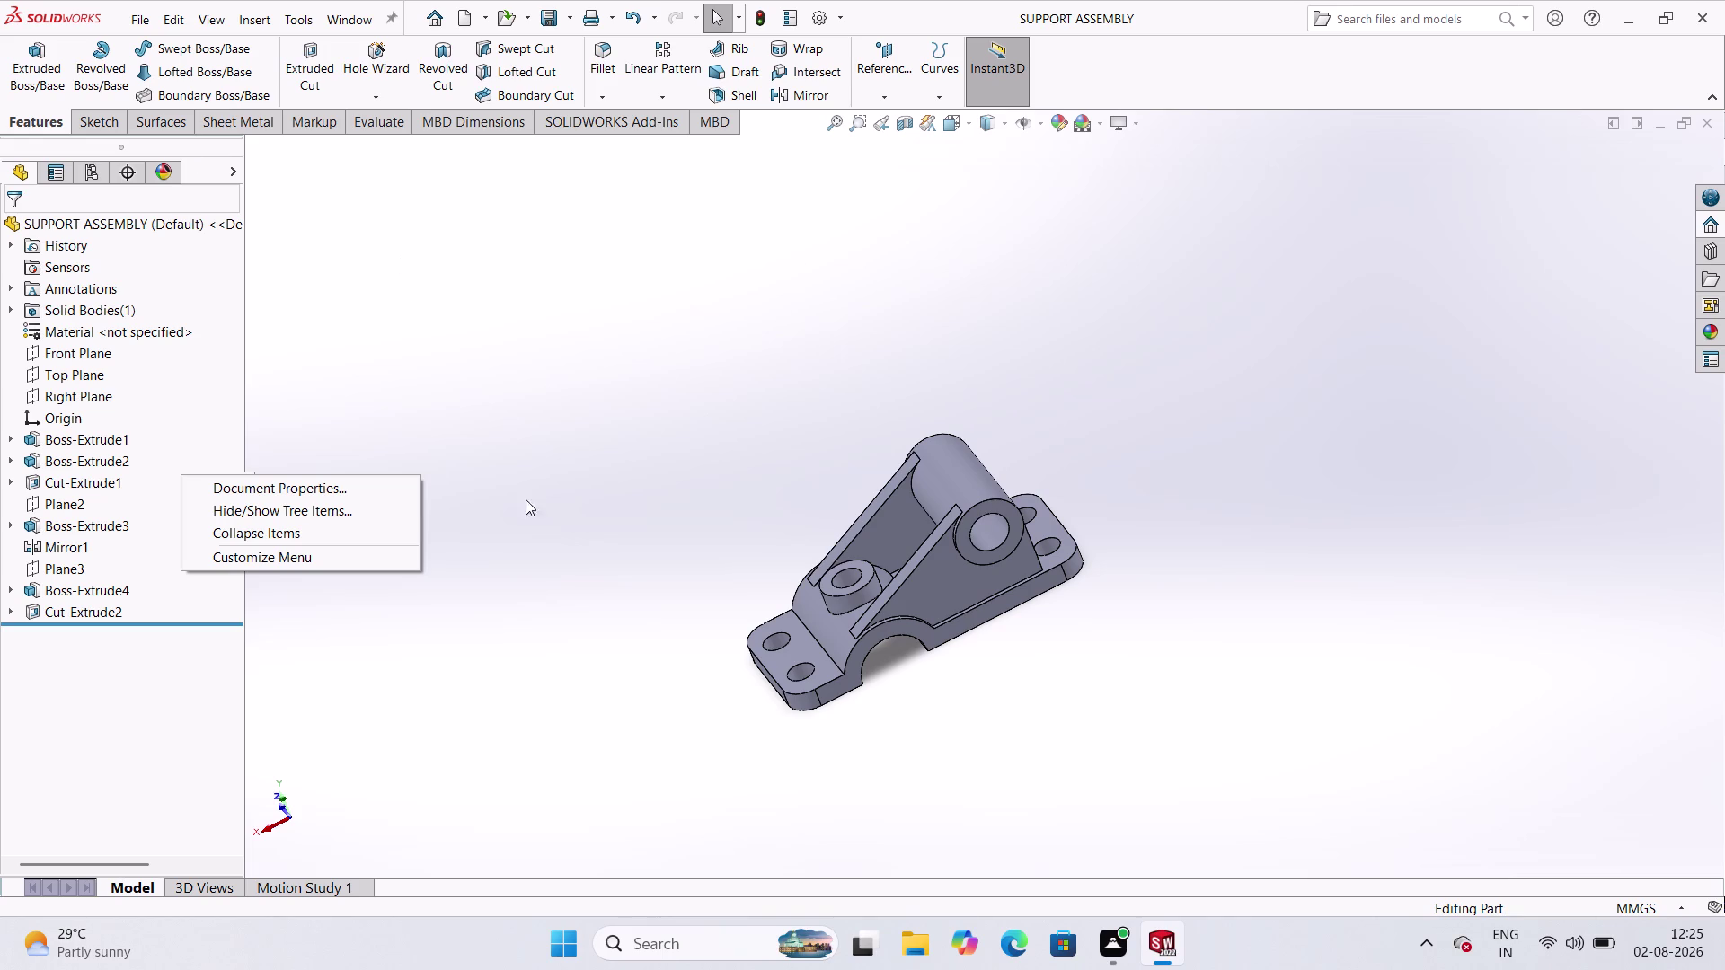
Rotate and zoom the support bracket part to inspect it from several angles.
click(511, 413)
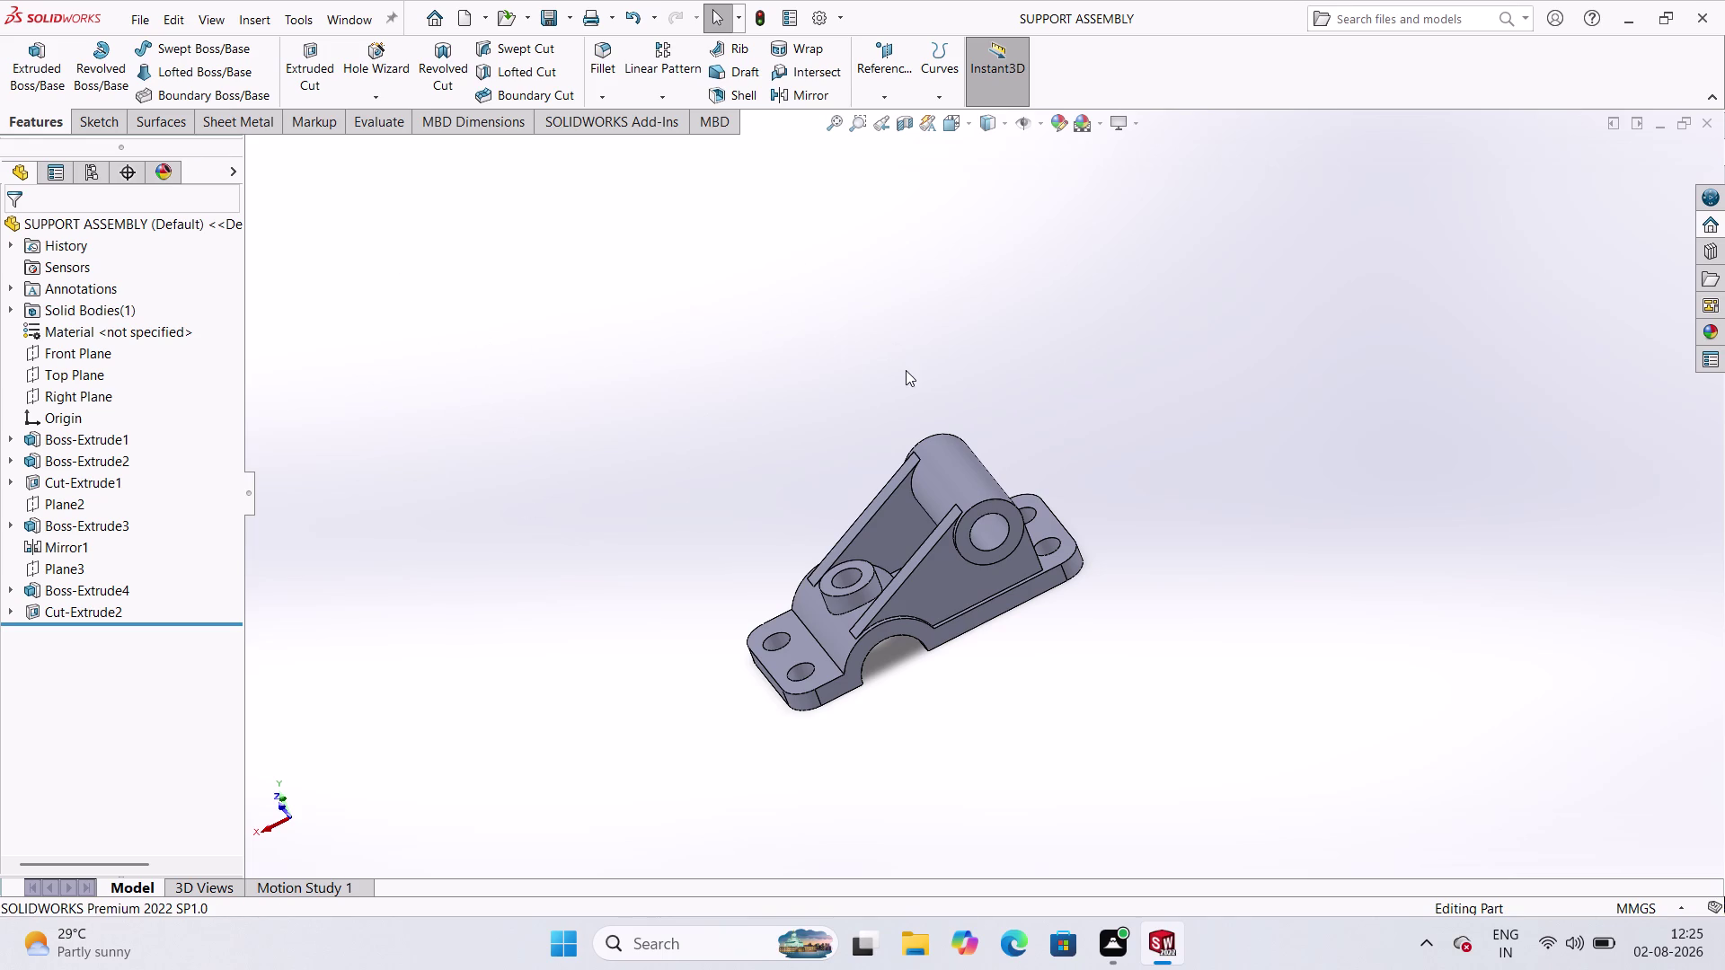
click(702, 301)
scroll(down, 3)
scroll(up, 3)
scroll(down, 3)
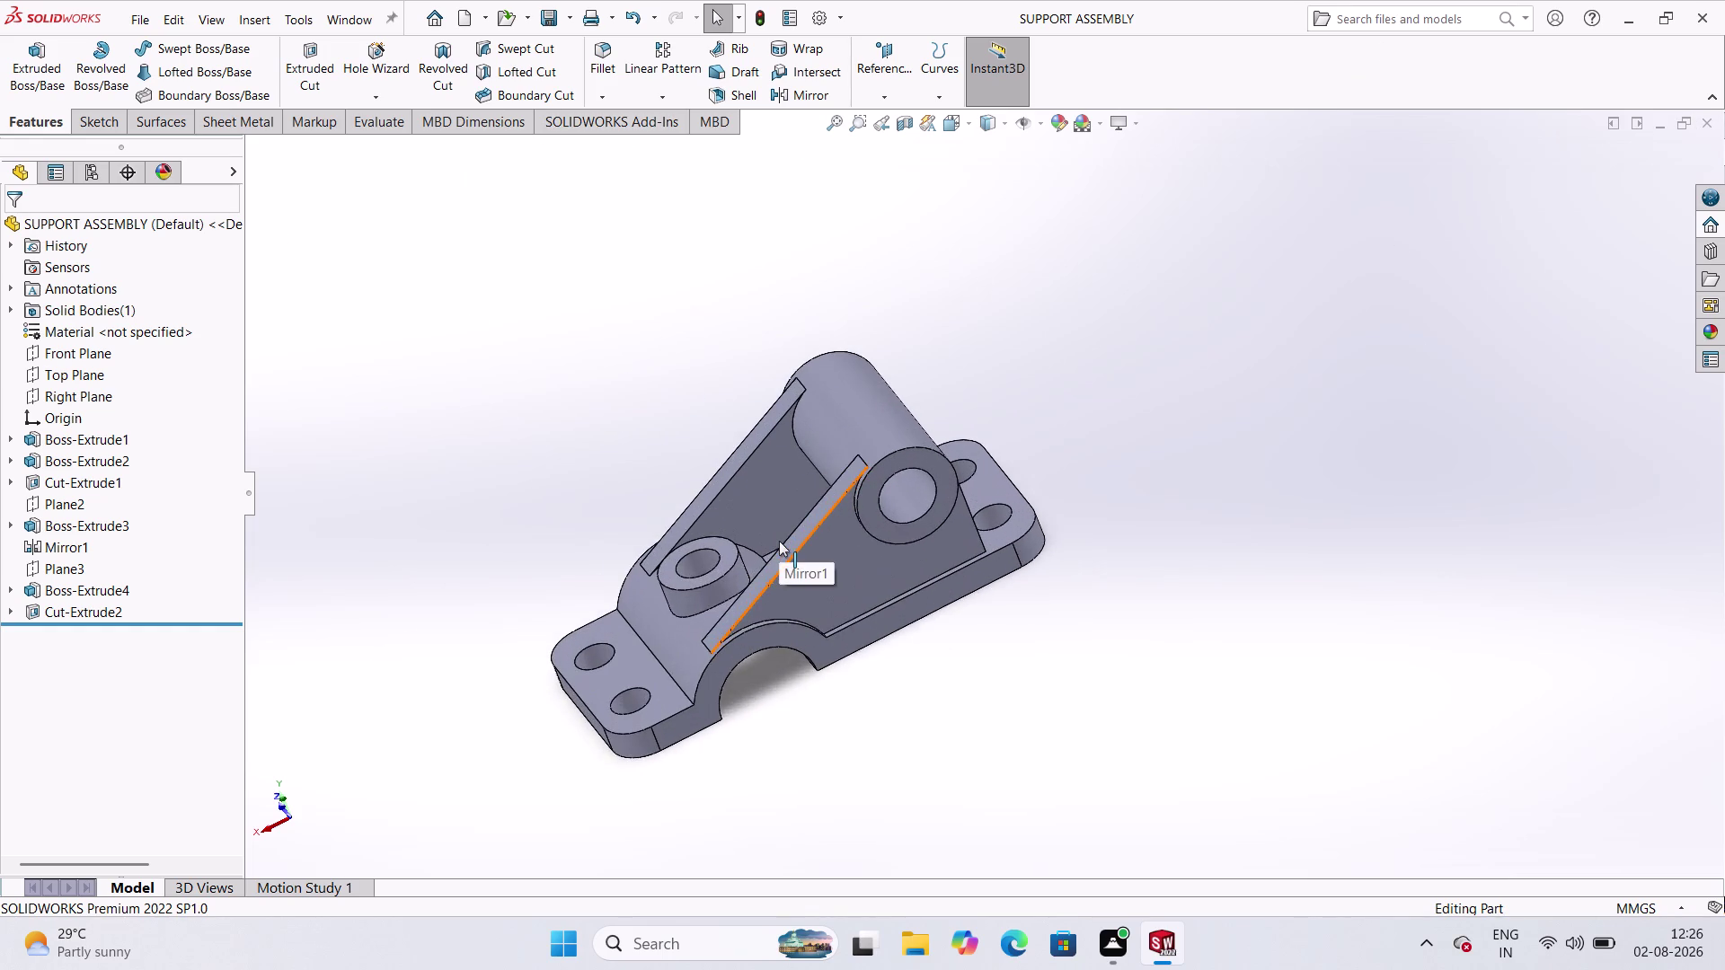
scroll(down, 3)
scroll(up, 3)
scroll(down, 3)
scroll(down, 3)
scroll(up, 3)
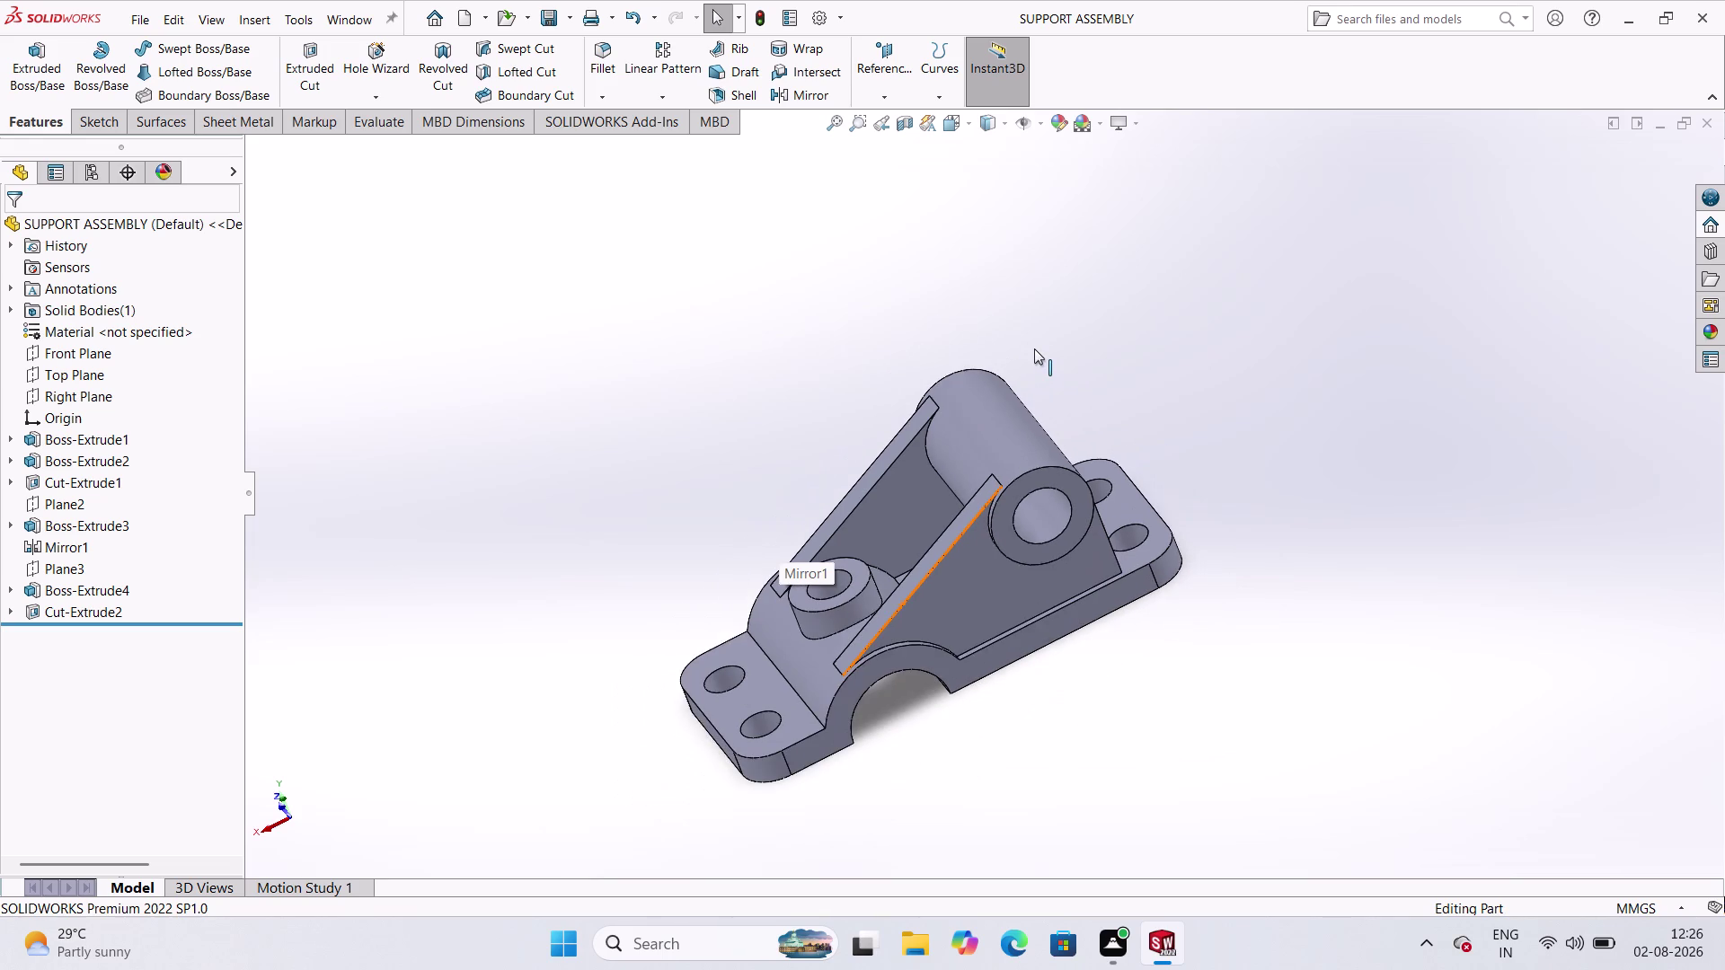
scroll(down, 3)
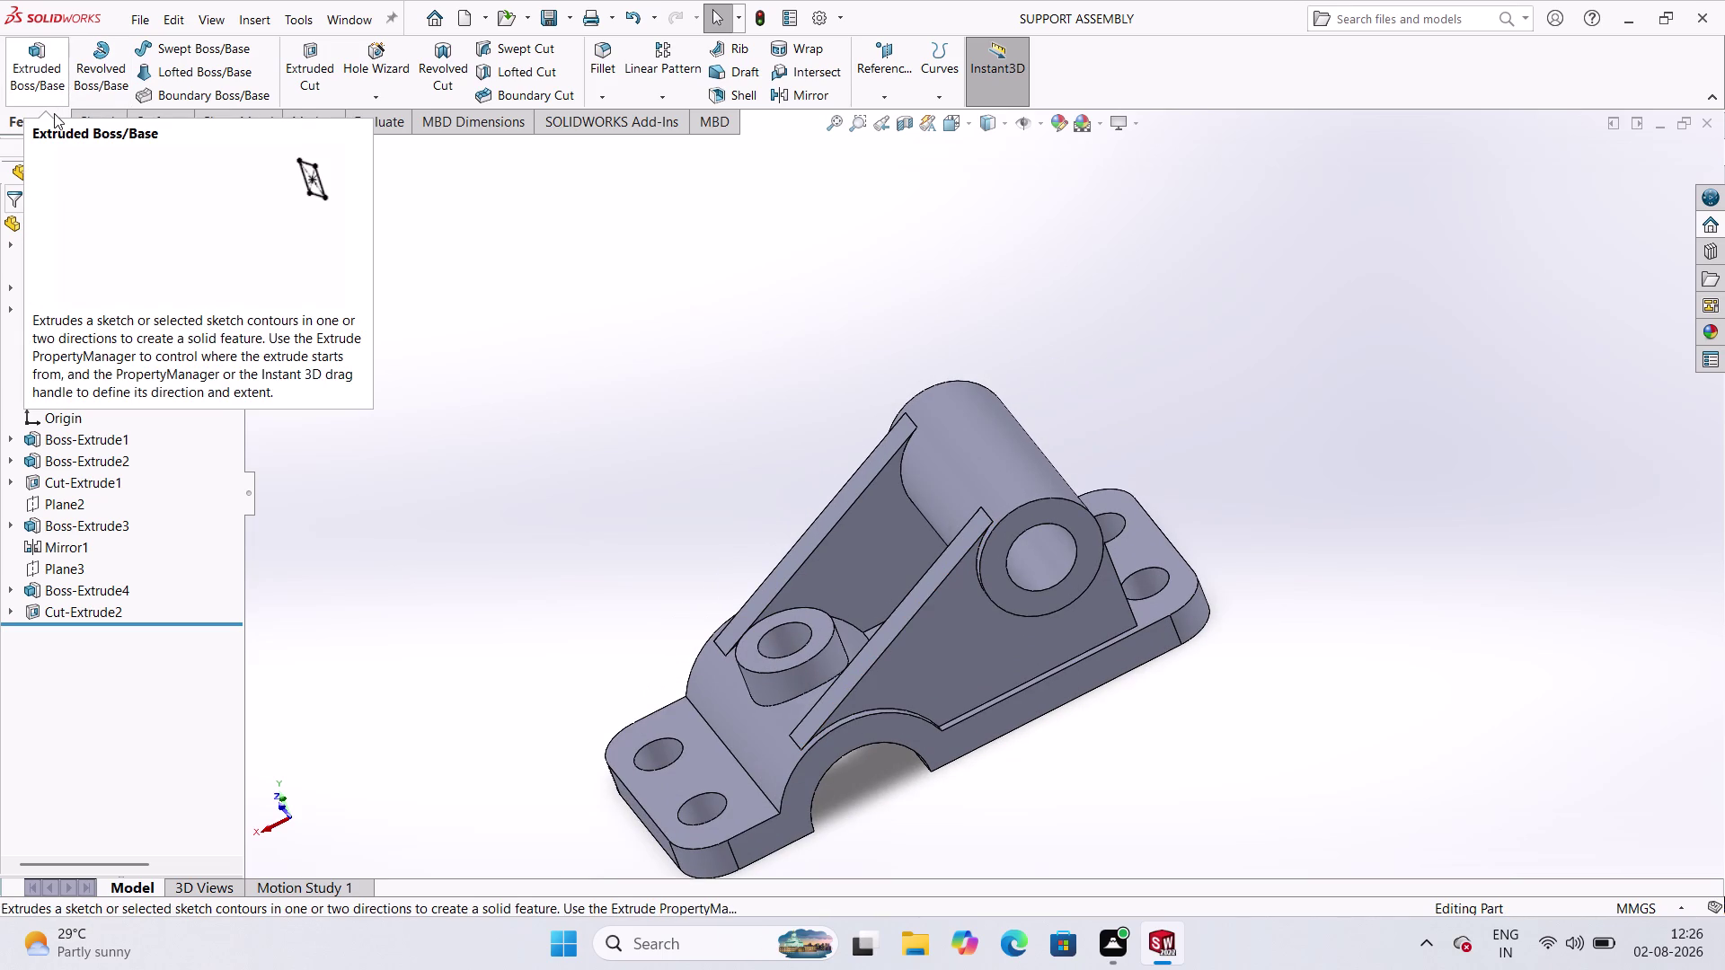
Try Revolved Boss/Base, cancel it, and bring up the File menu.
click(91, 106)
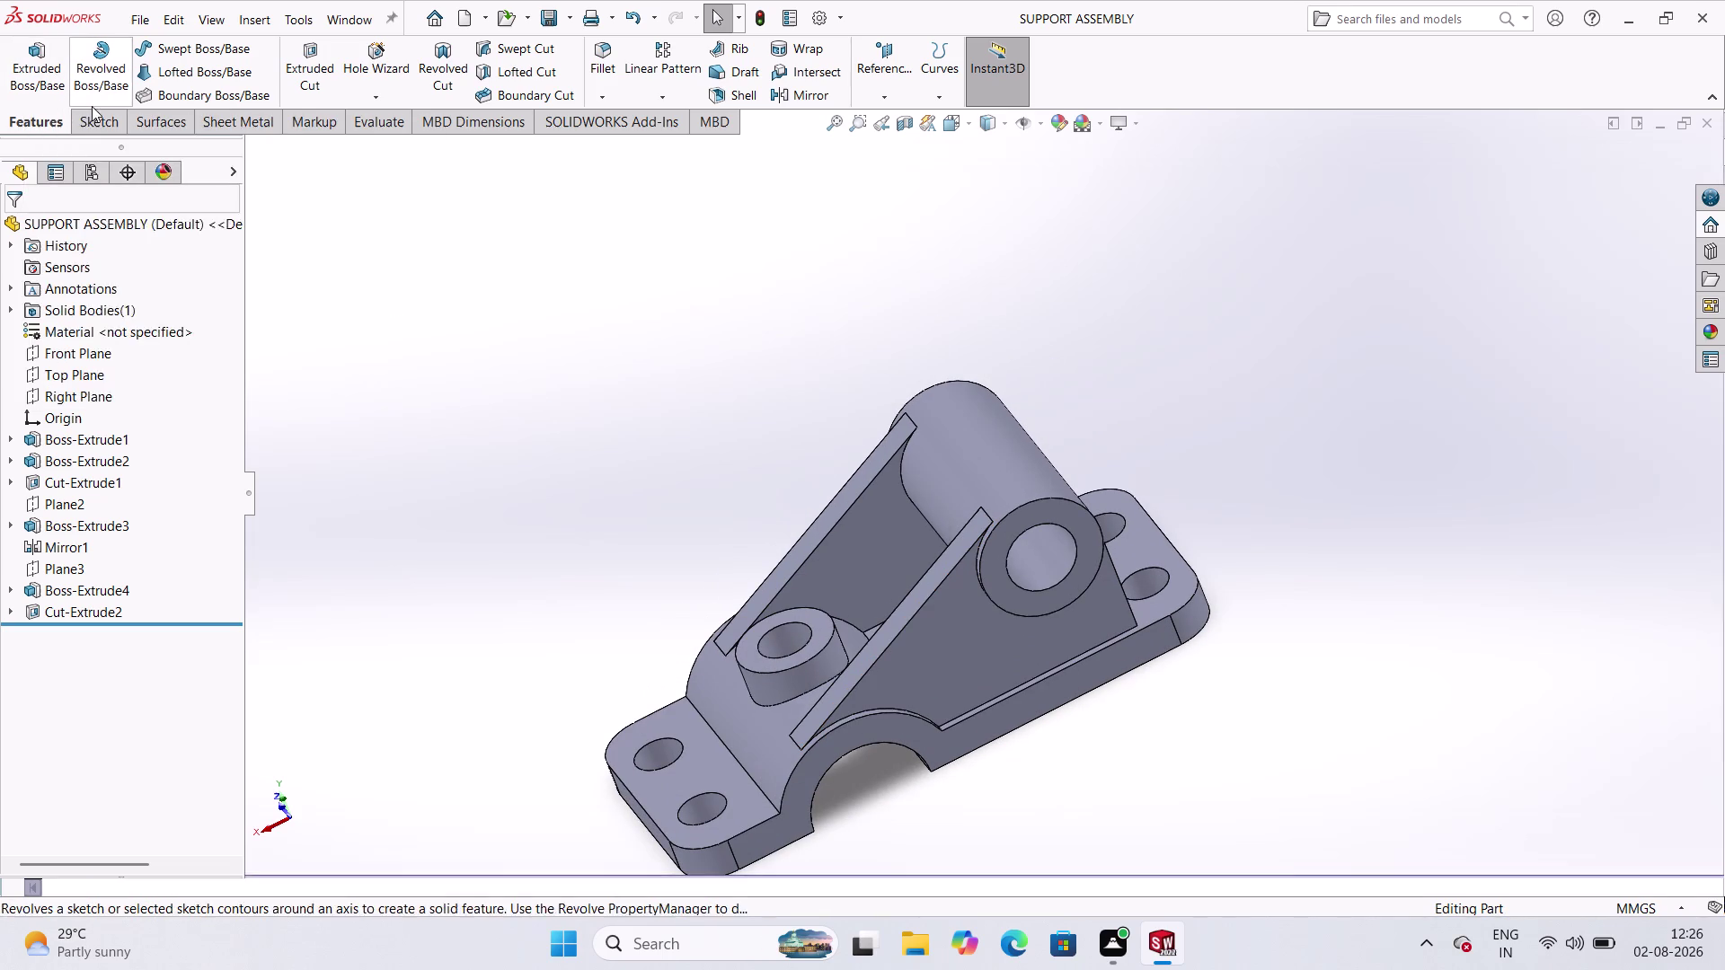
click(106, 131)
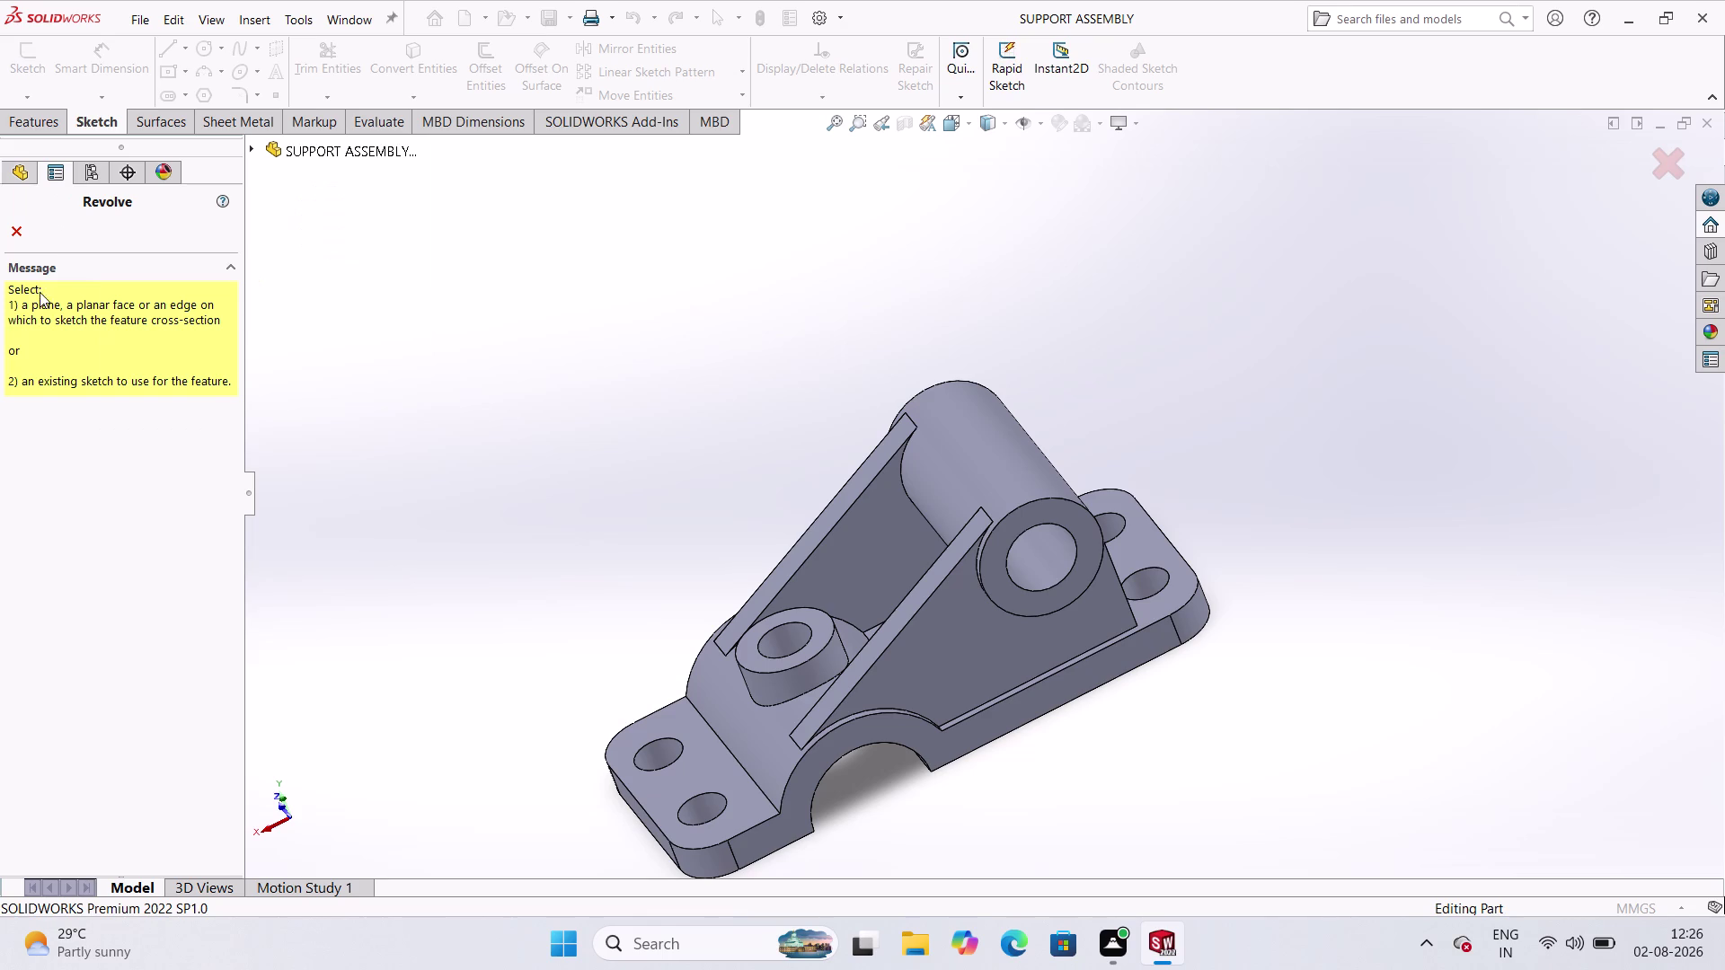
click(15, 233)
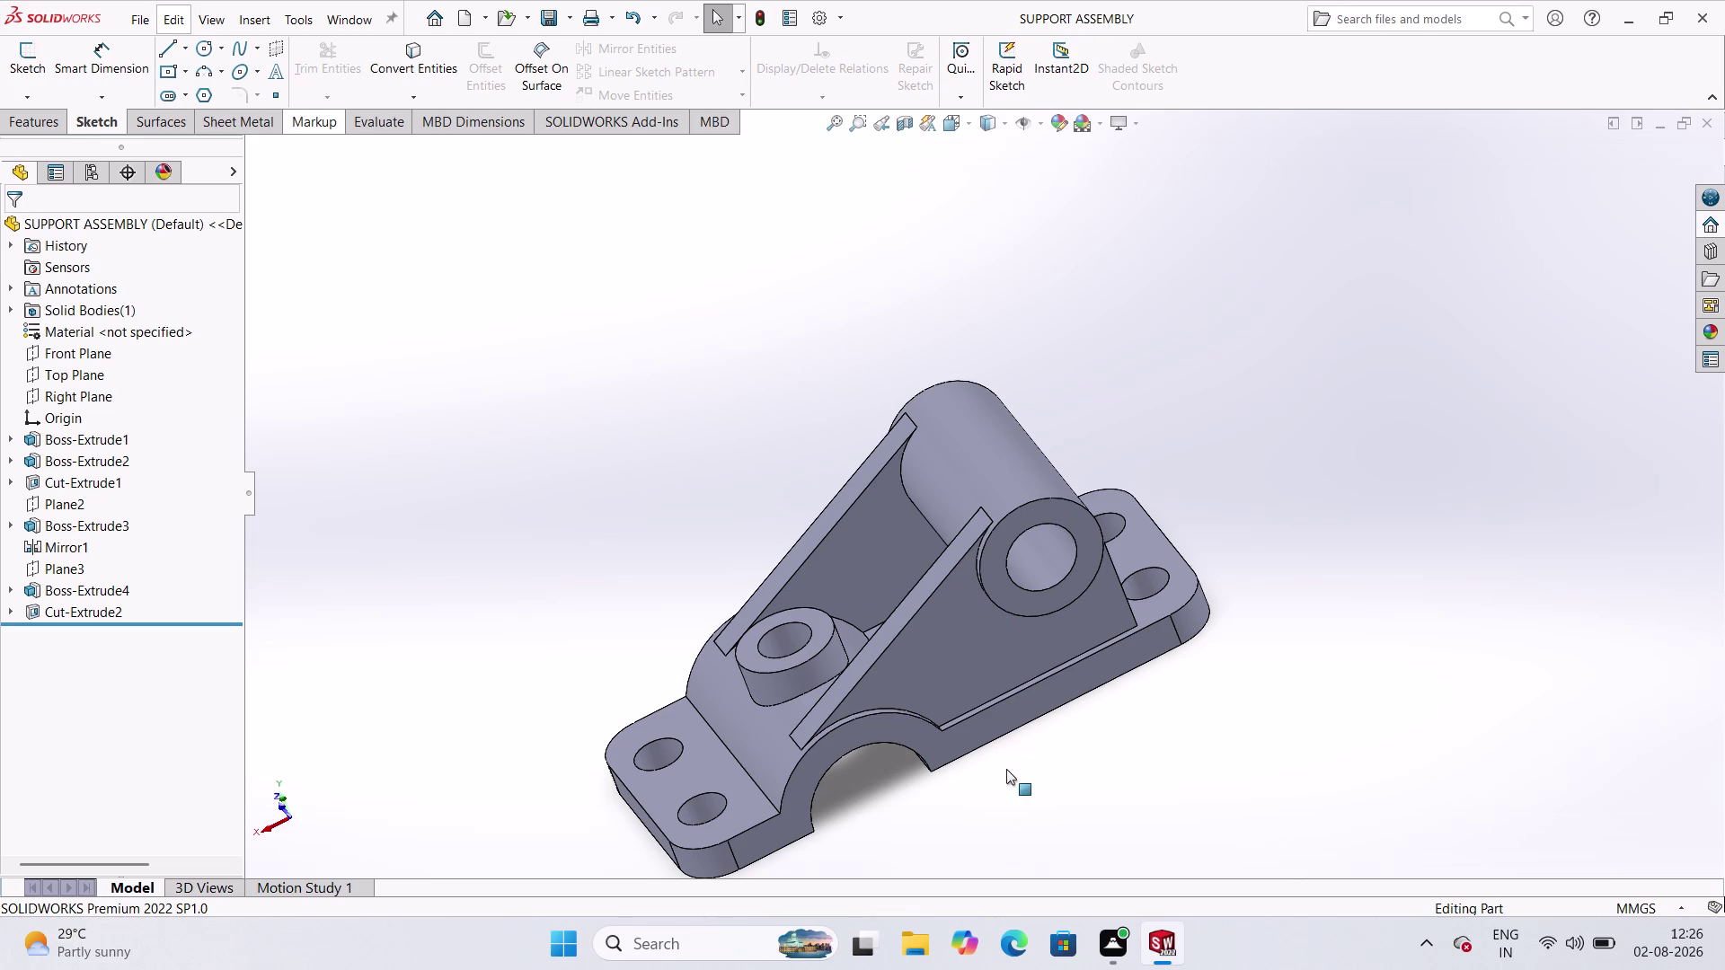
scroll(up, 3)
scroll(down, 3)
scroll(up, 3)
scroll(down, 3)
scroll(up, 3)
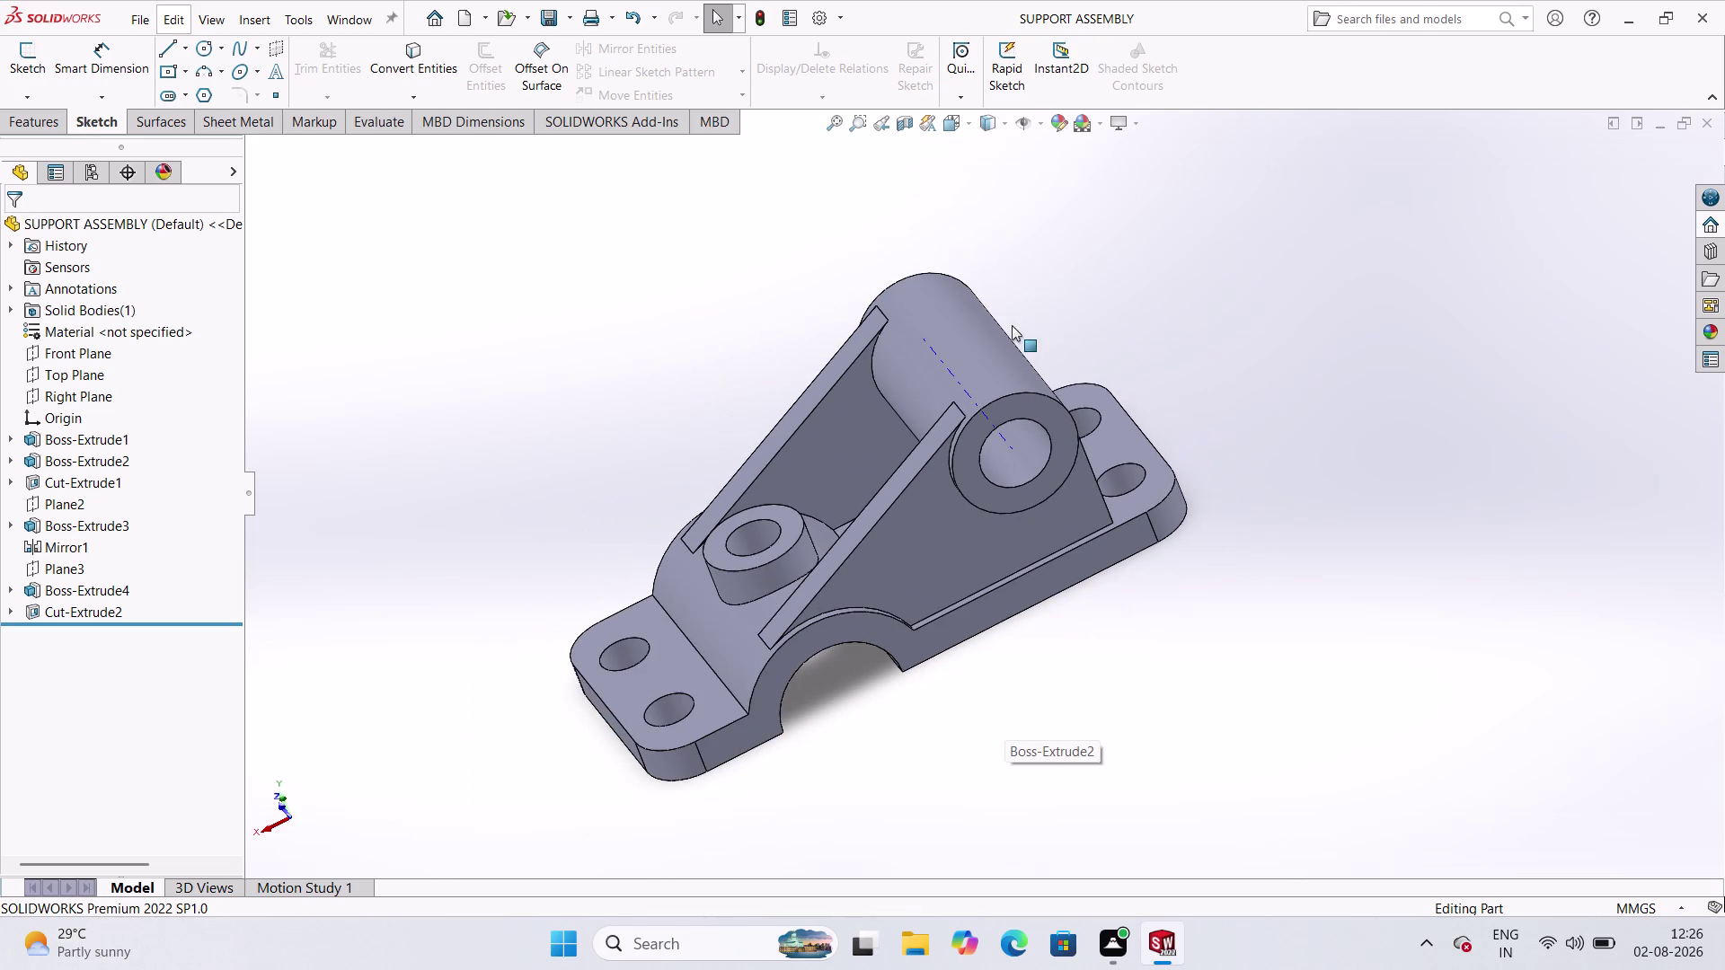
click(140, 23)
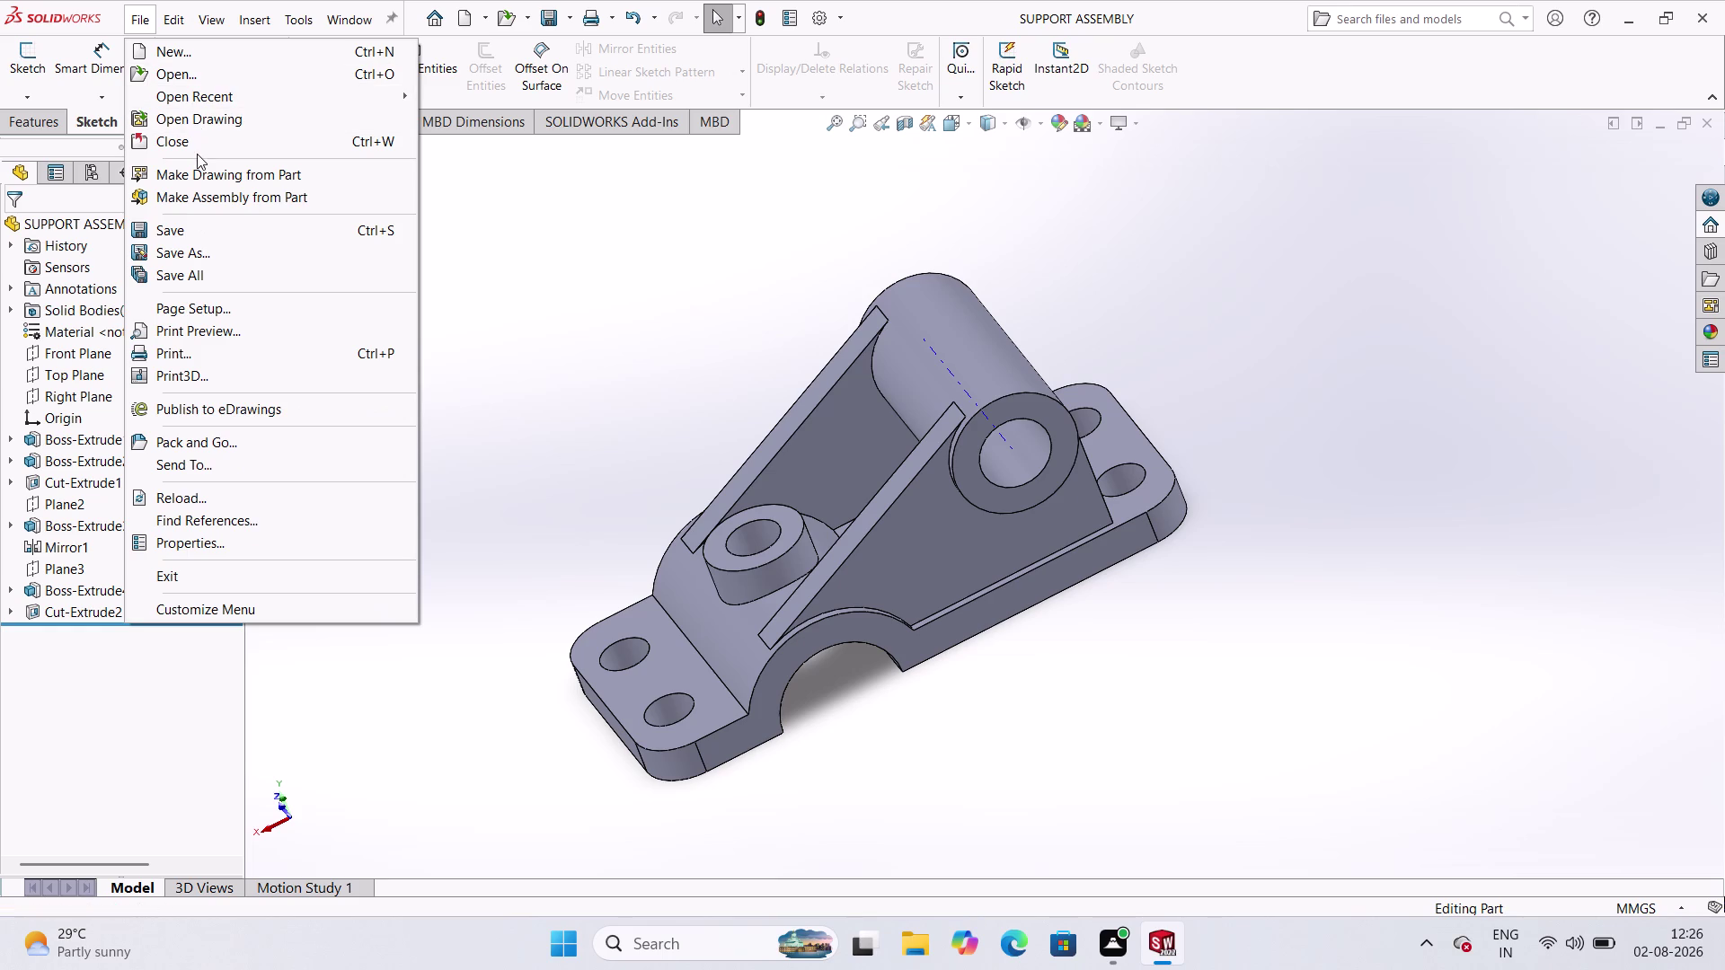
Make a drawing from the support part, reaching Sheet Format/Size with A3 (ISO) preselected.
click(197, 171)
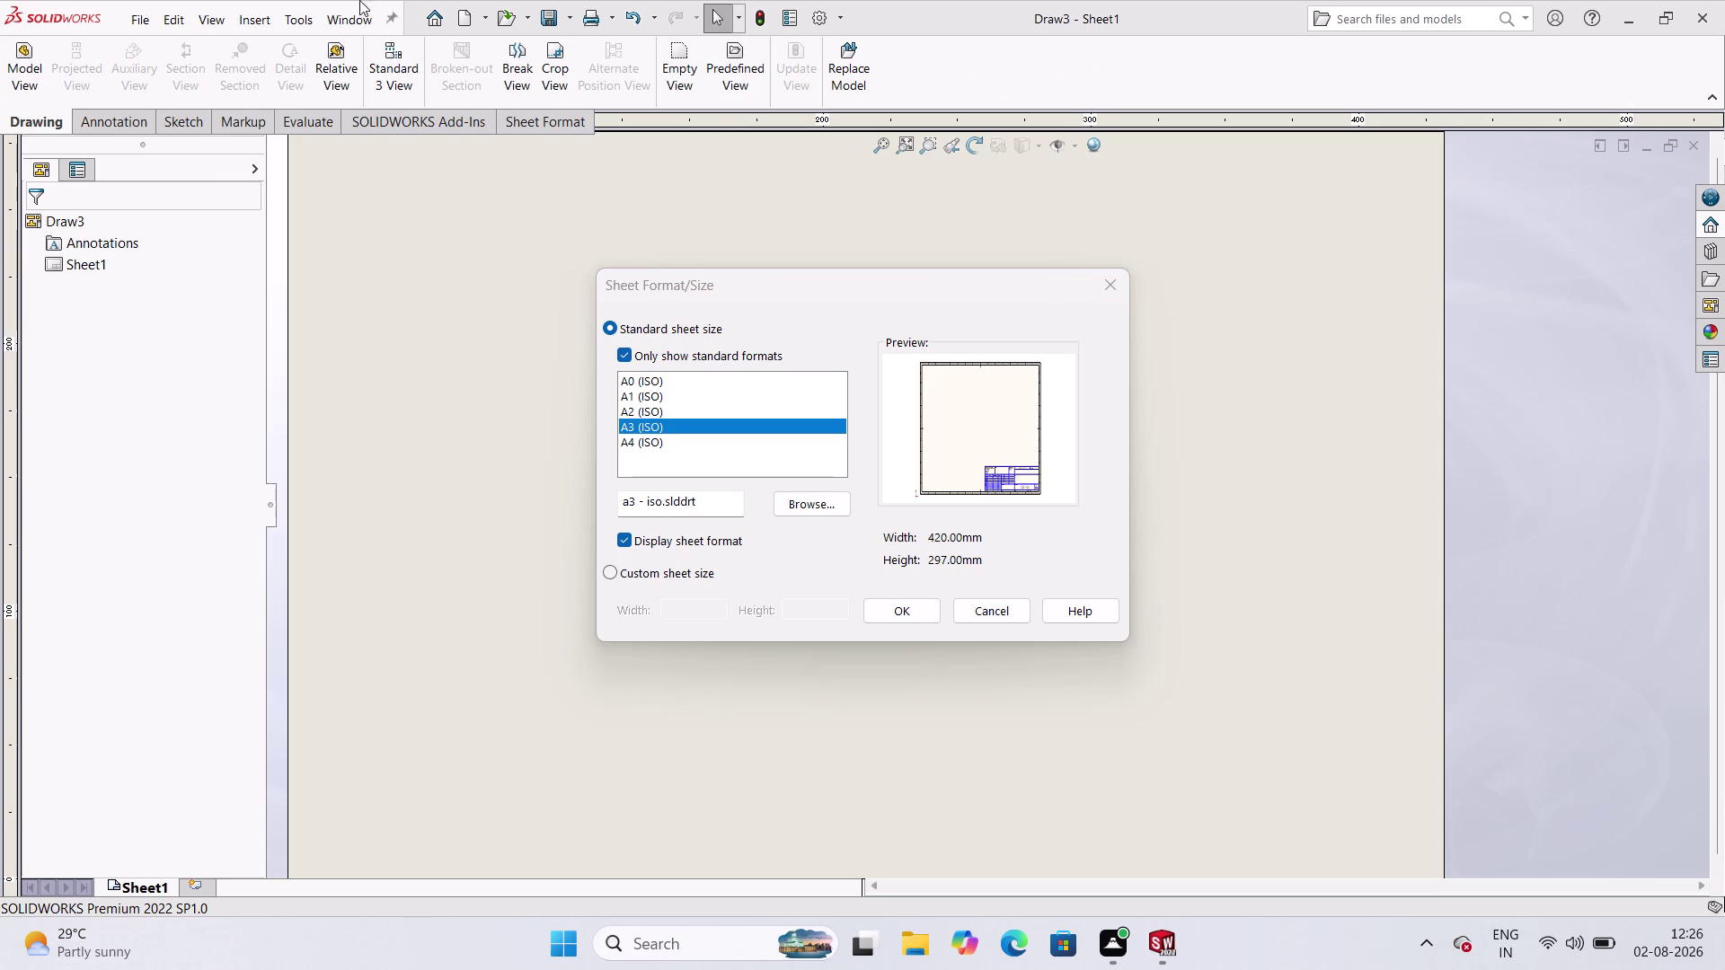
click(658, 458)
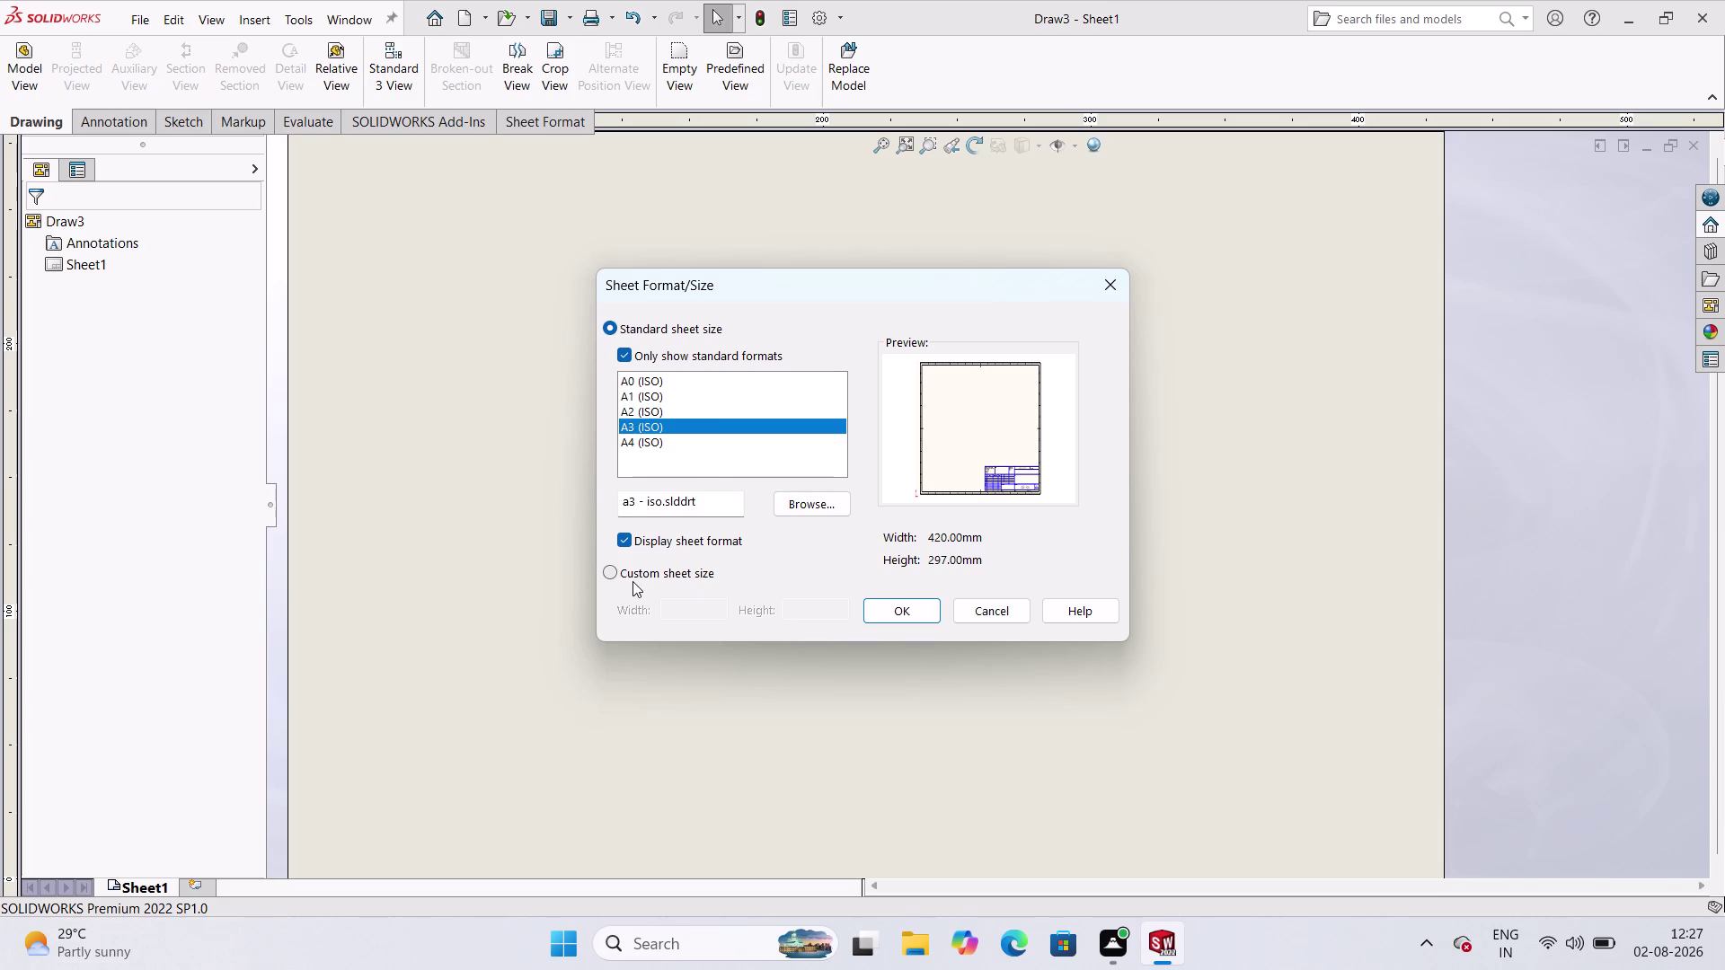
click(610, 570)
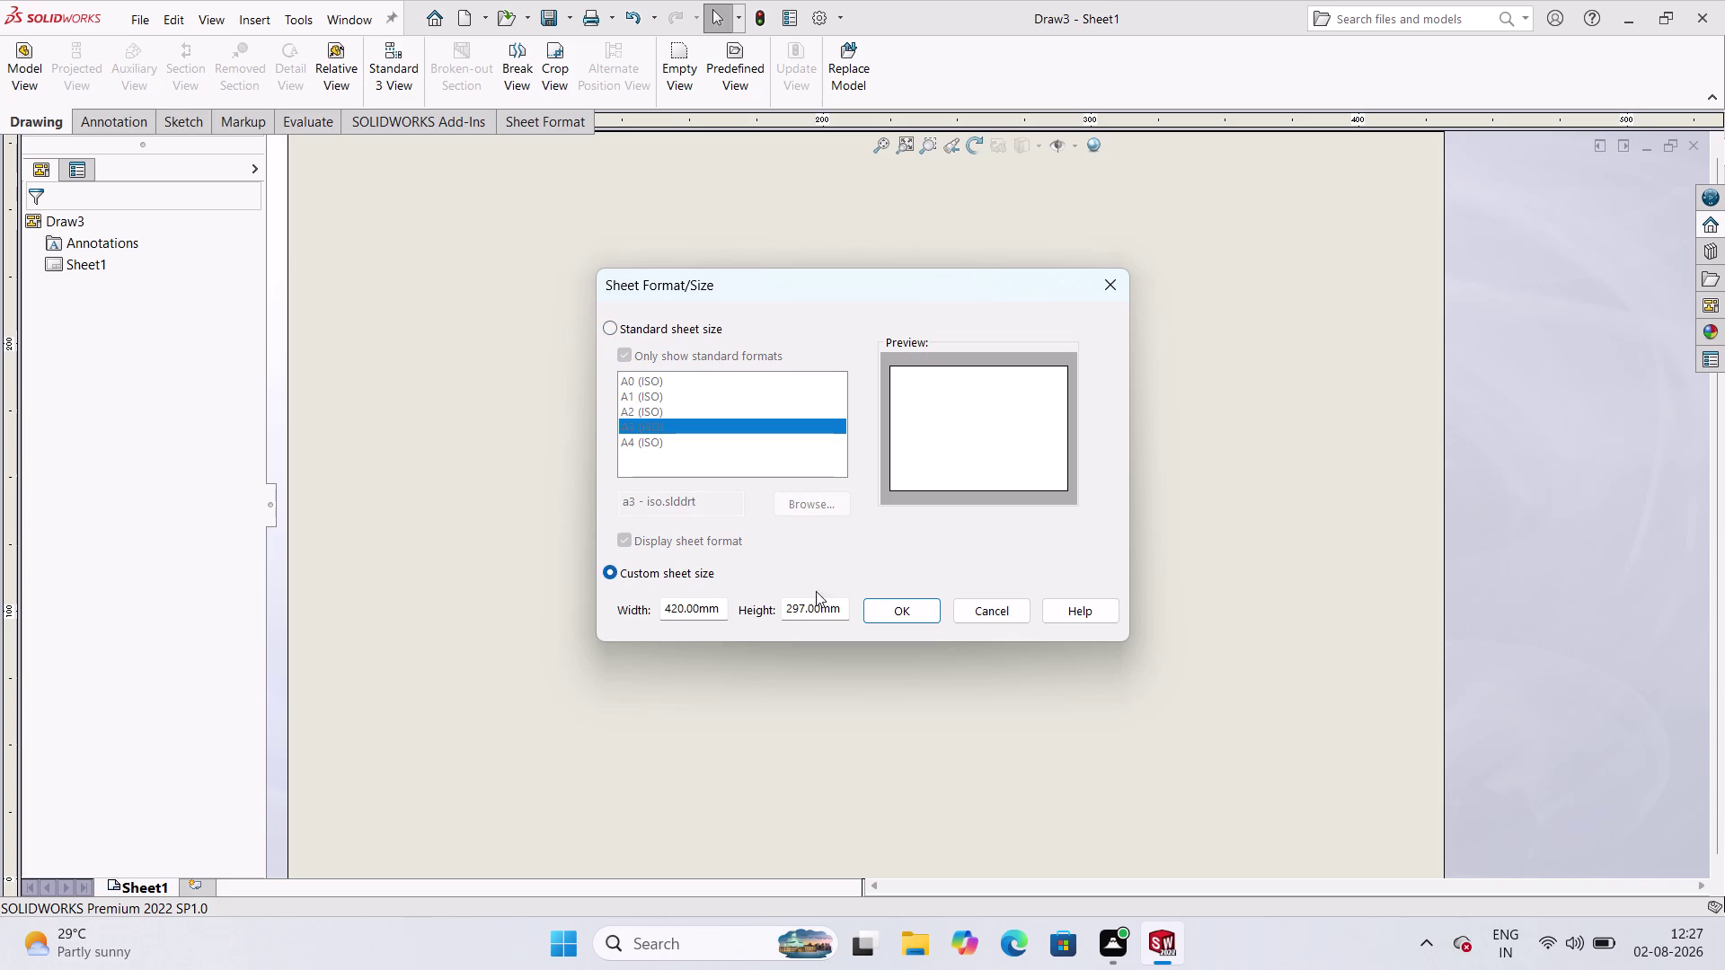
Choose a custom 420 × 297 mm sheet size without a standard format and confirm.
click(604, 577)
click(607, 326)
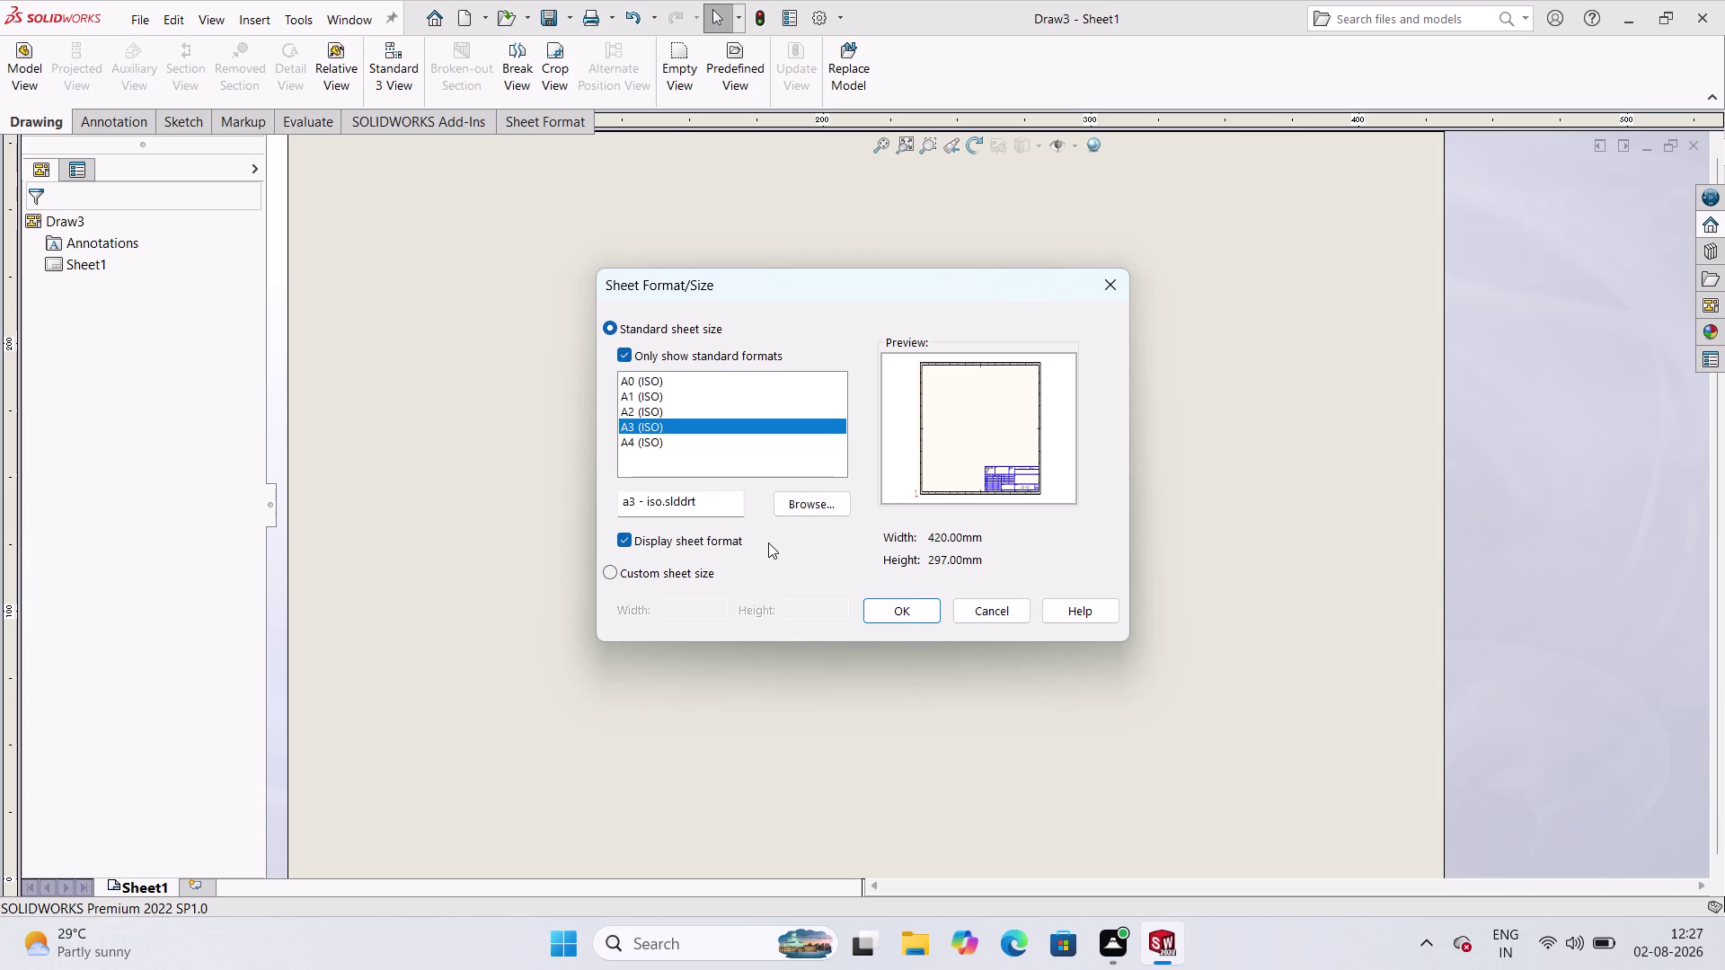
double_click(982, 458)
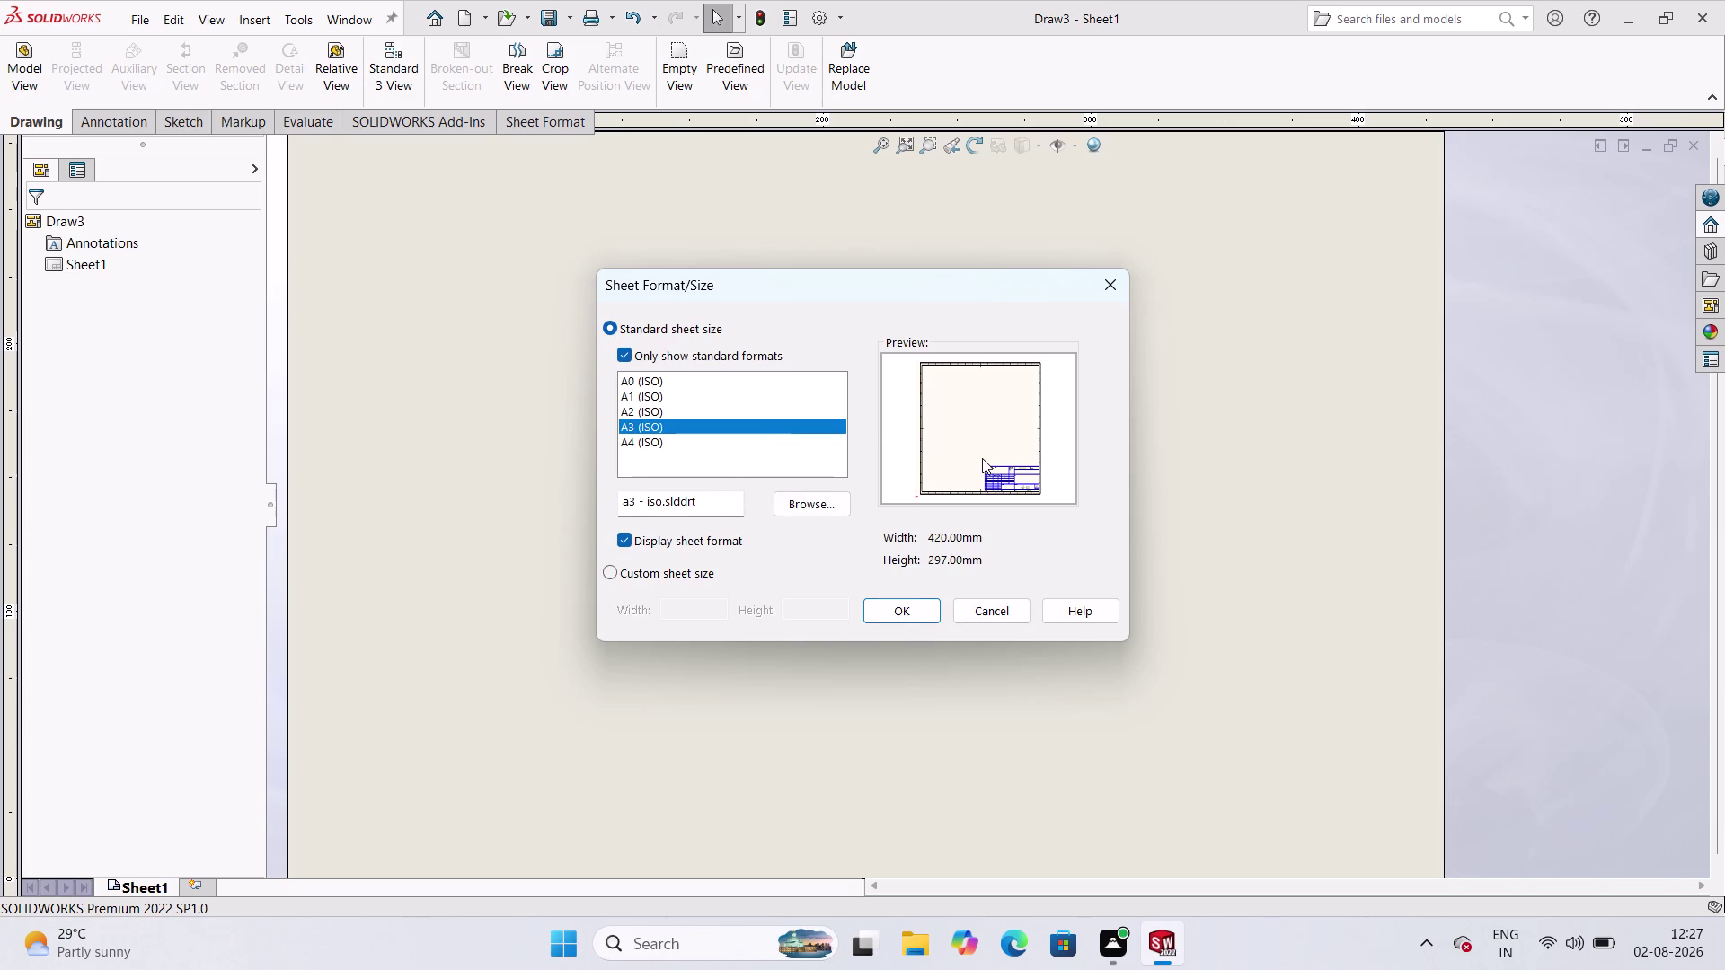
click(987, 458)
click(614, 573)
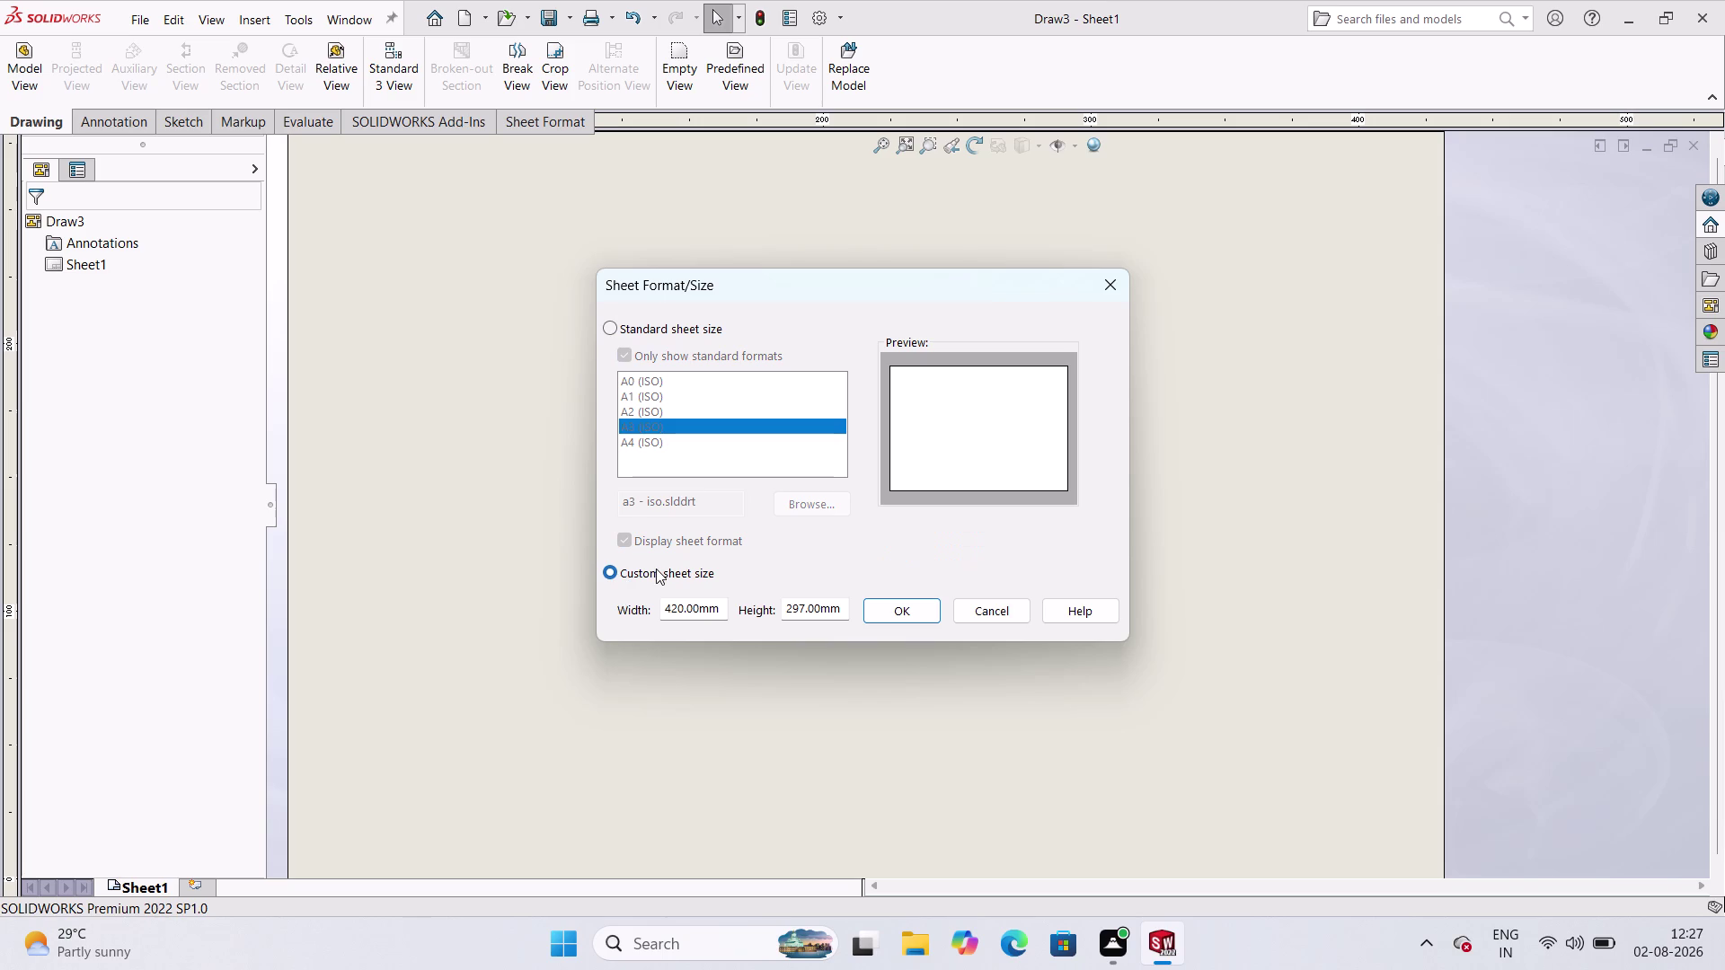
click(617, 325)
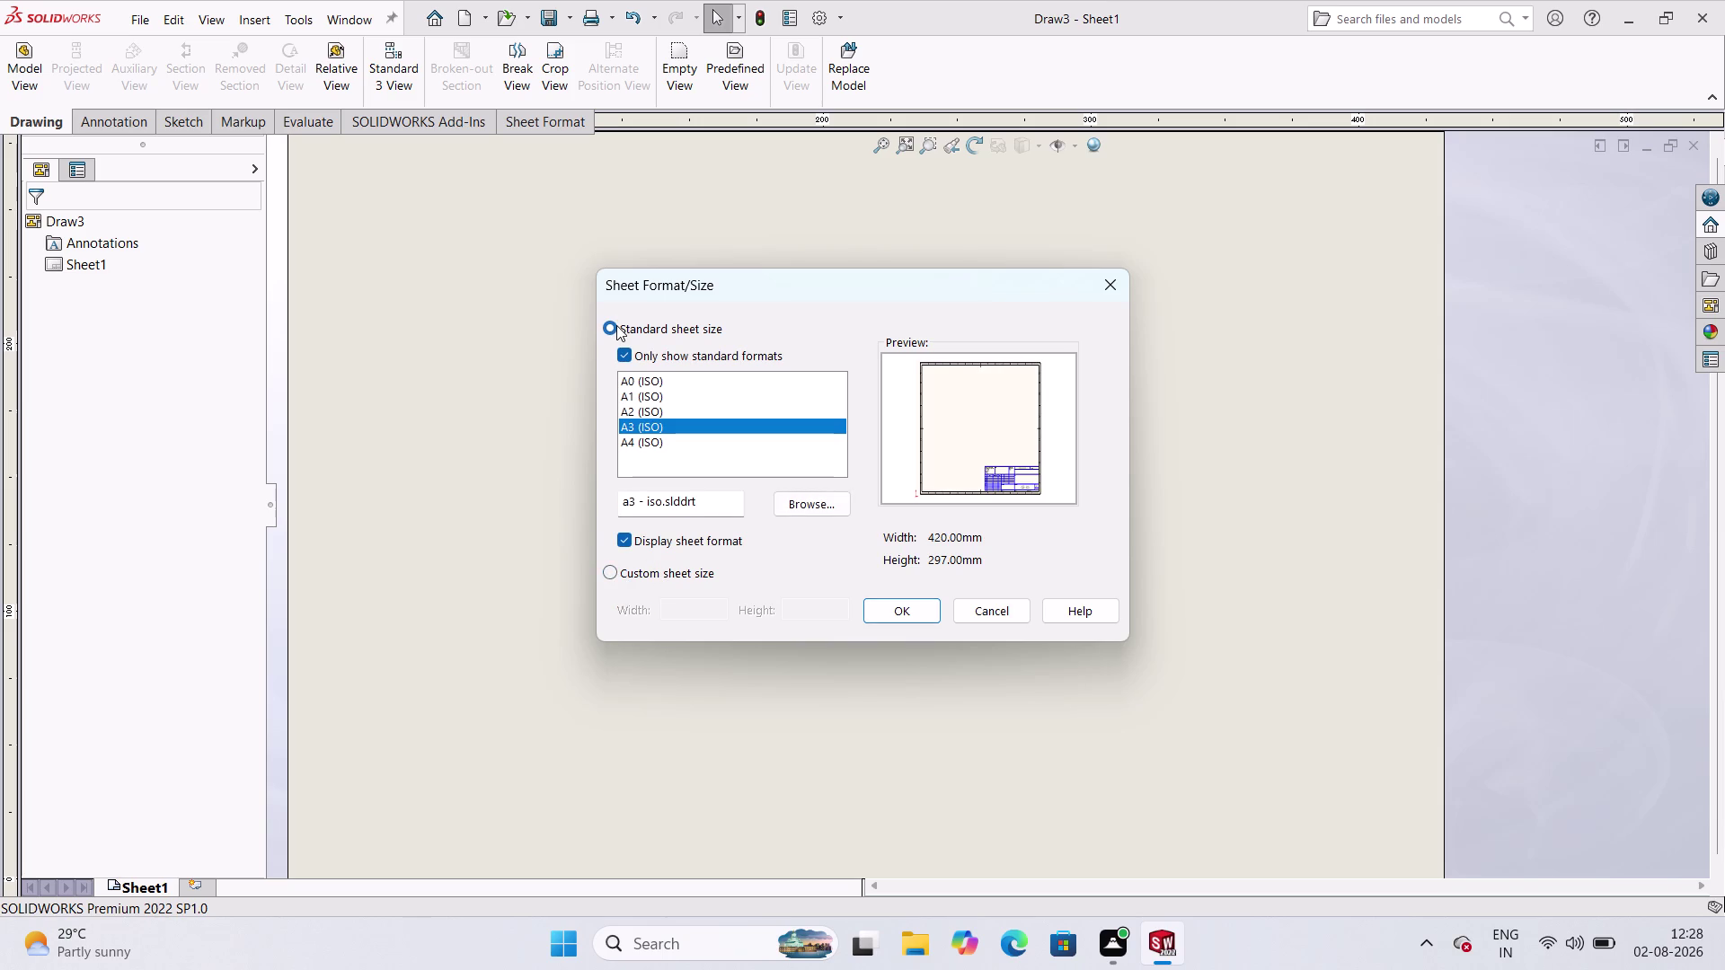
click(610, 568)
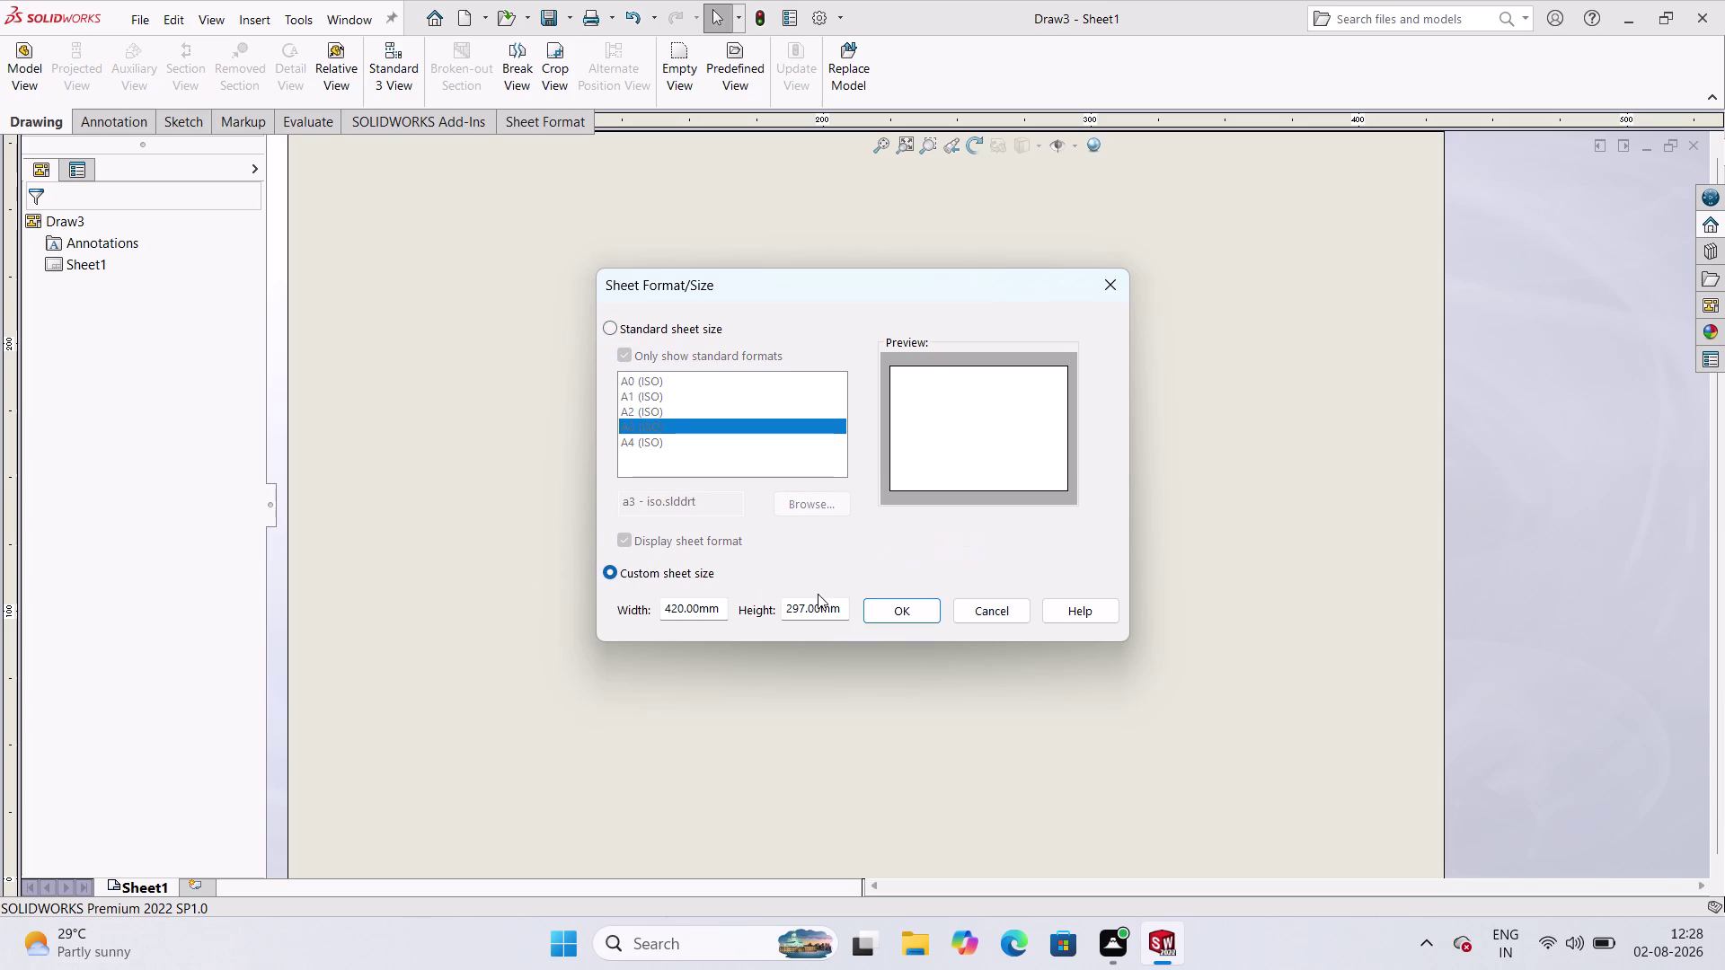
click(902, 348)
click(938, 612)
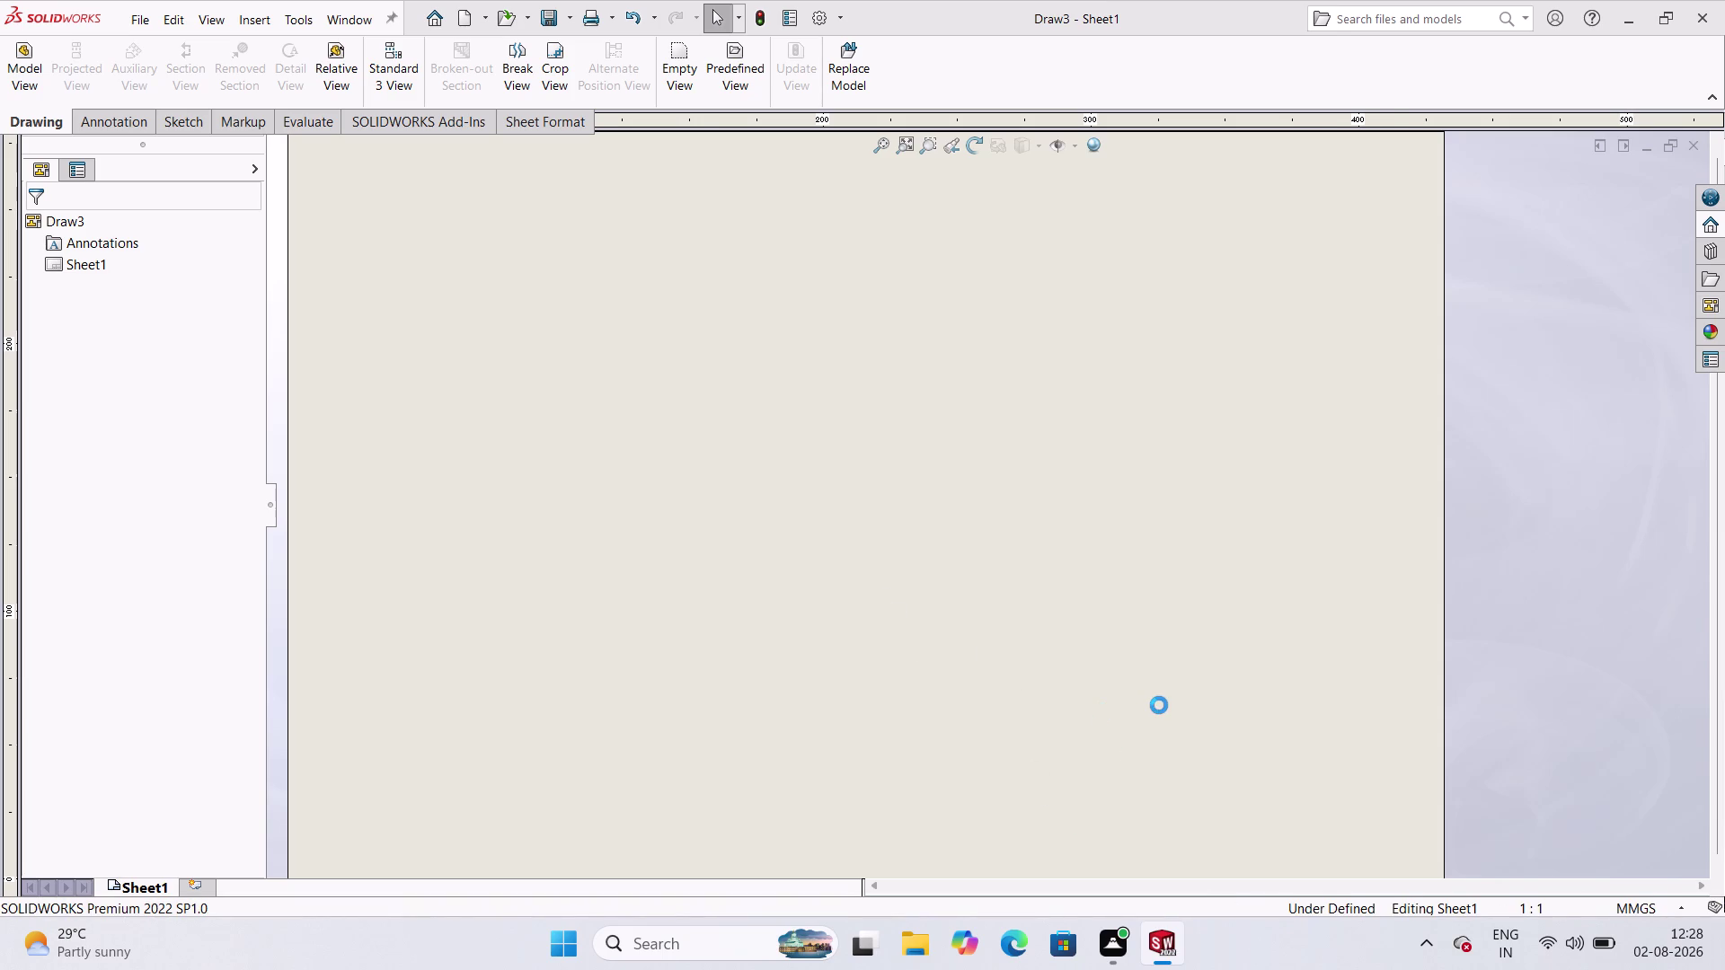
Zoom out until the entire blank drawing sheet is visible.
scroll(down, 3)
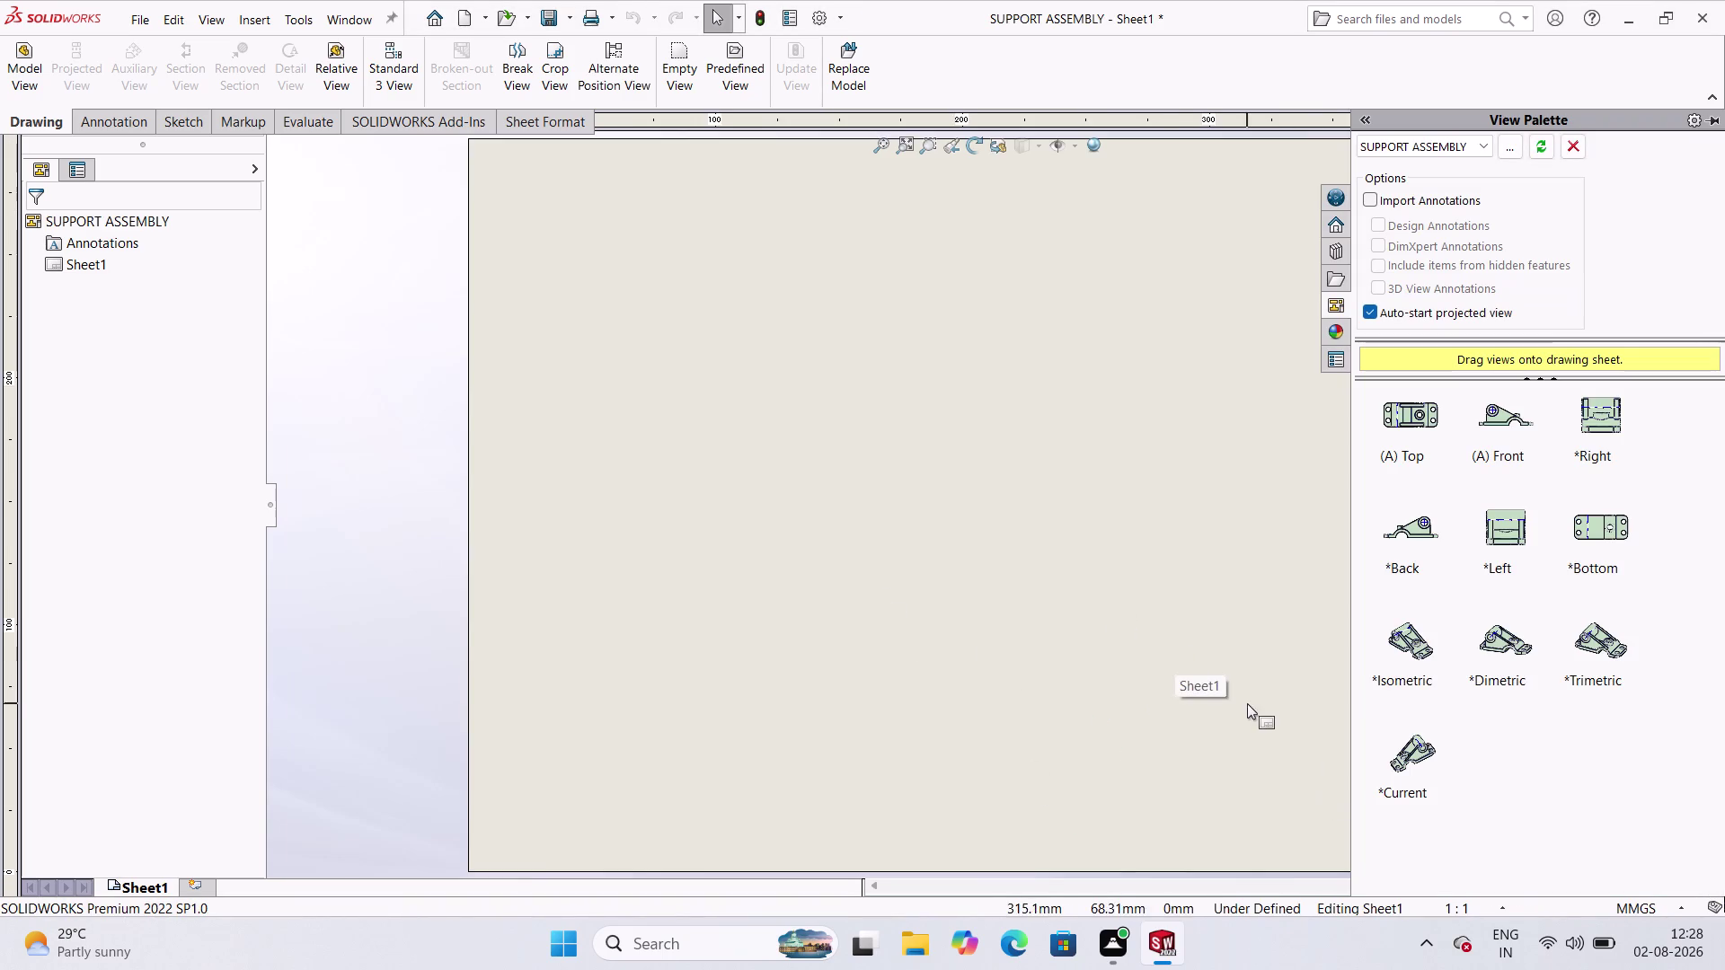
scroll(down, 3)
scroll(up, 3)
scroll(down, 3)
scroll(up, 3)
scroll(down, 3)
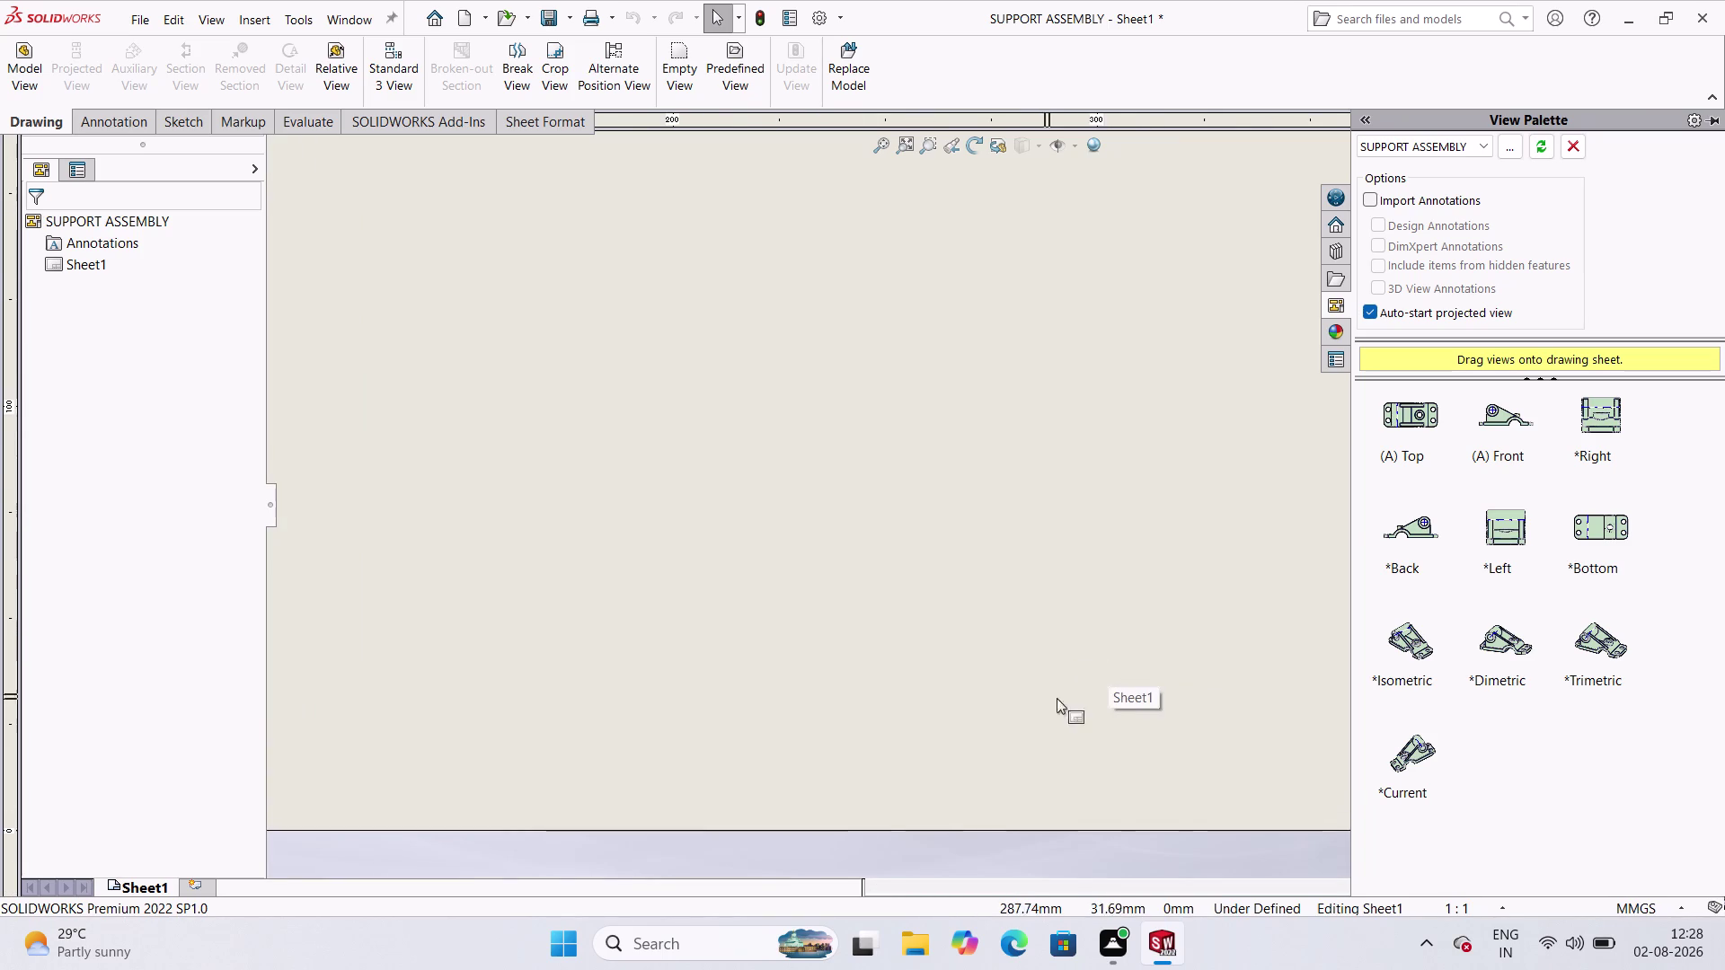
scroll(up, 3)
scroll(down, 3)
scroll(up, 3)
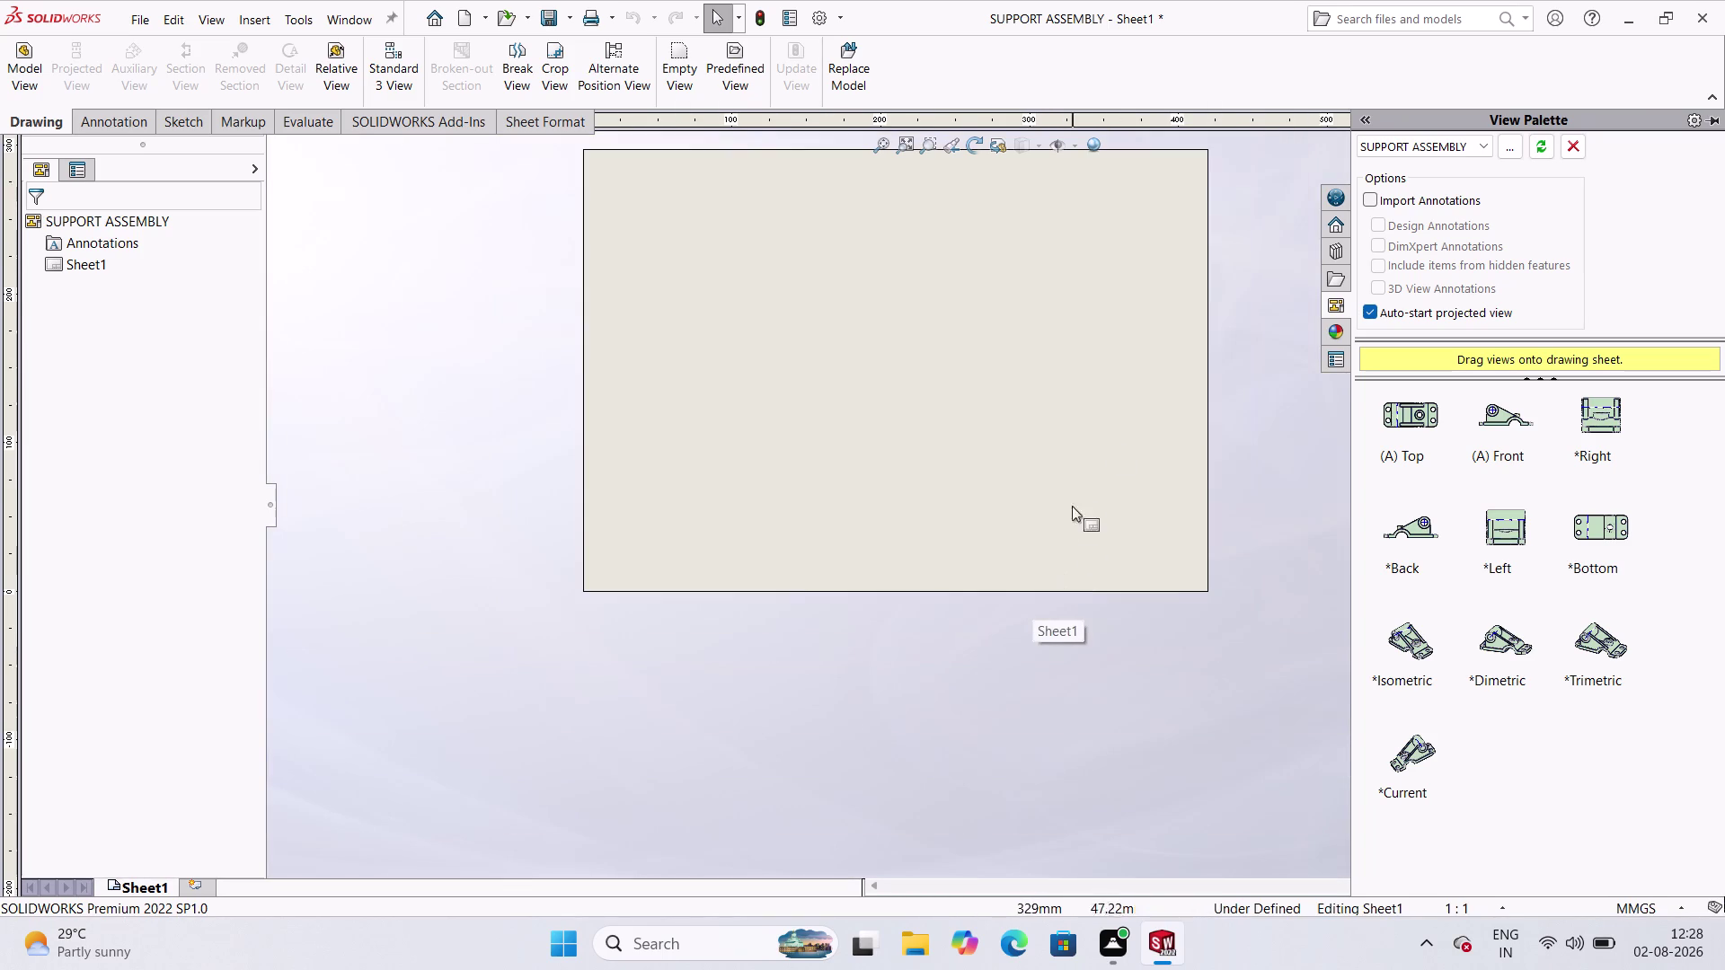
scroll(up, 3)
scroll(down, 3)
scroll(down, 3)
scroll(down, 3)
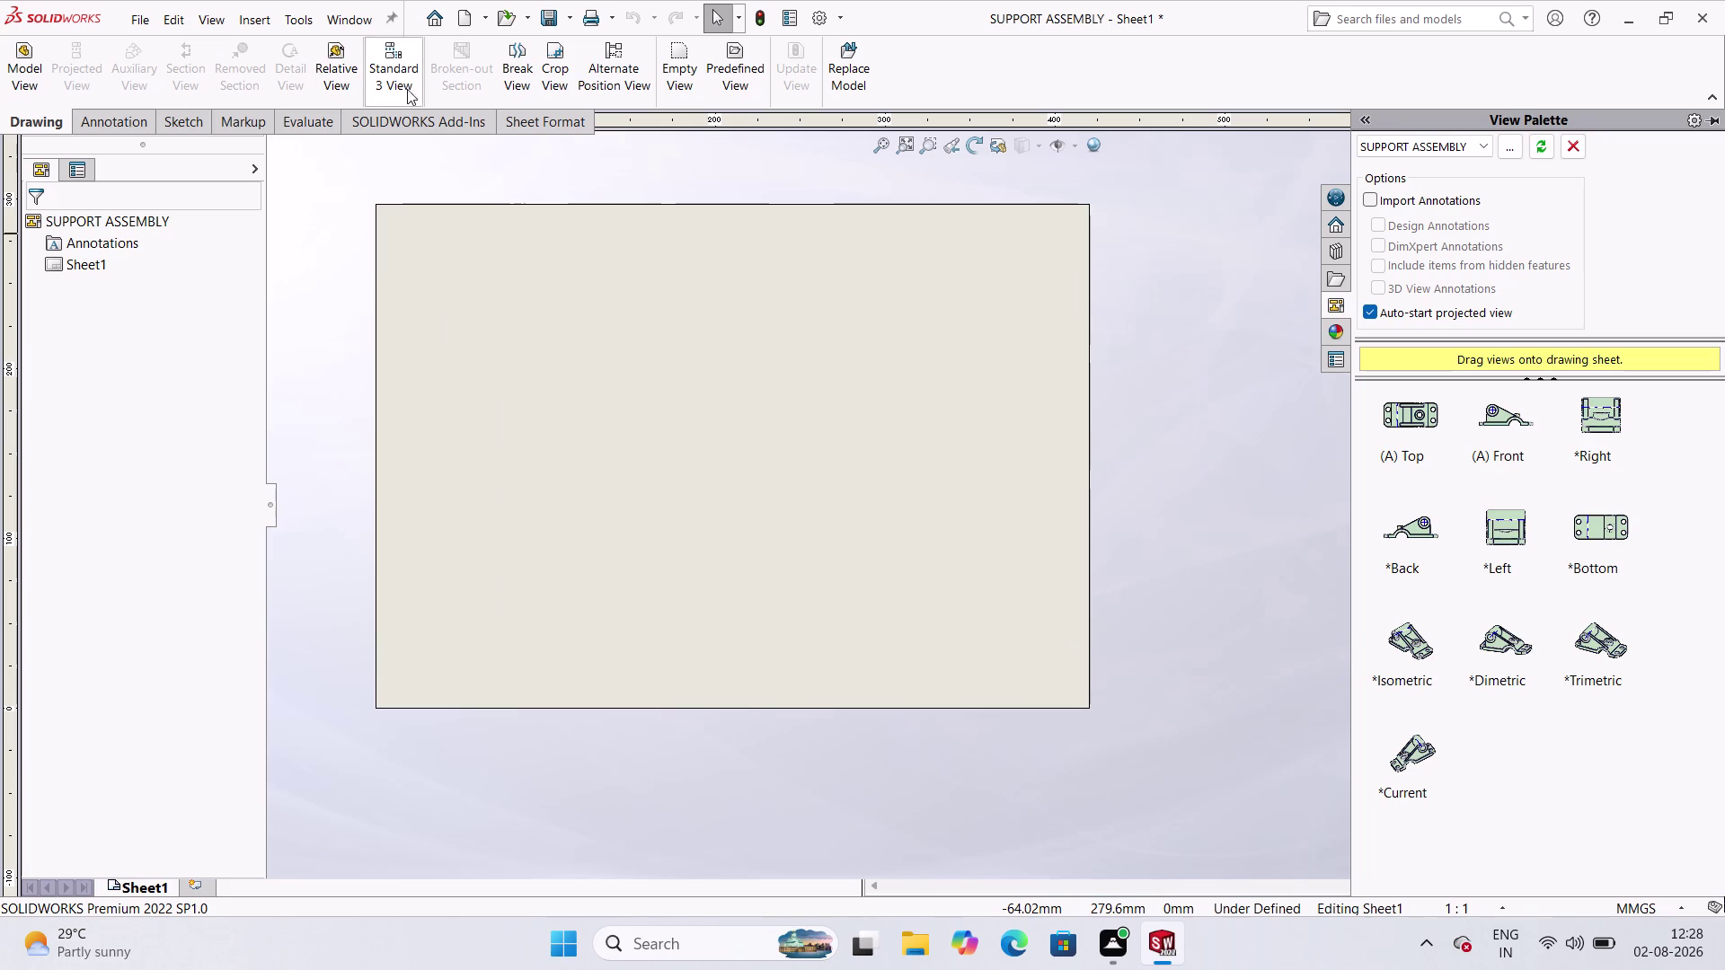
Switch the sheet into Edit Sheet Format mode from the Sheet Format tab.
click(519, 123)
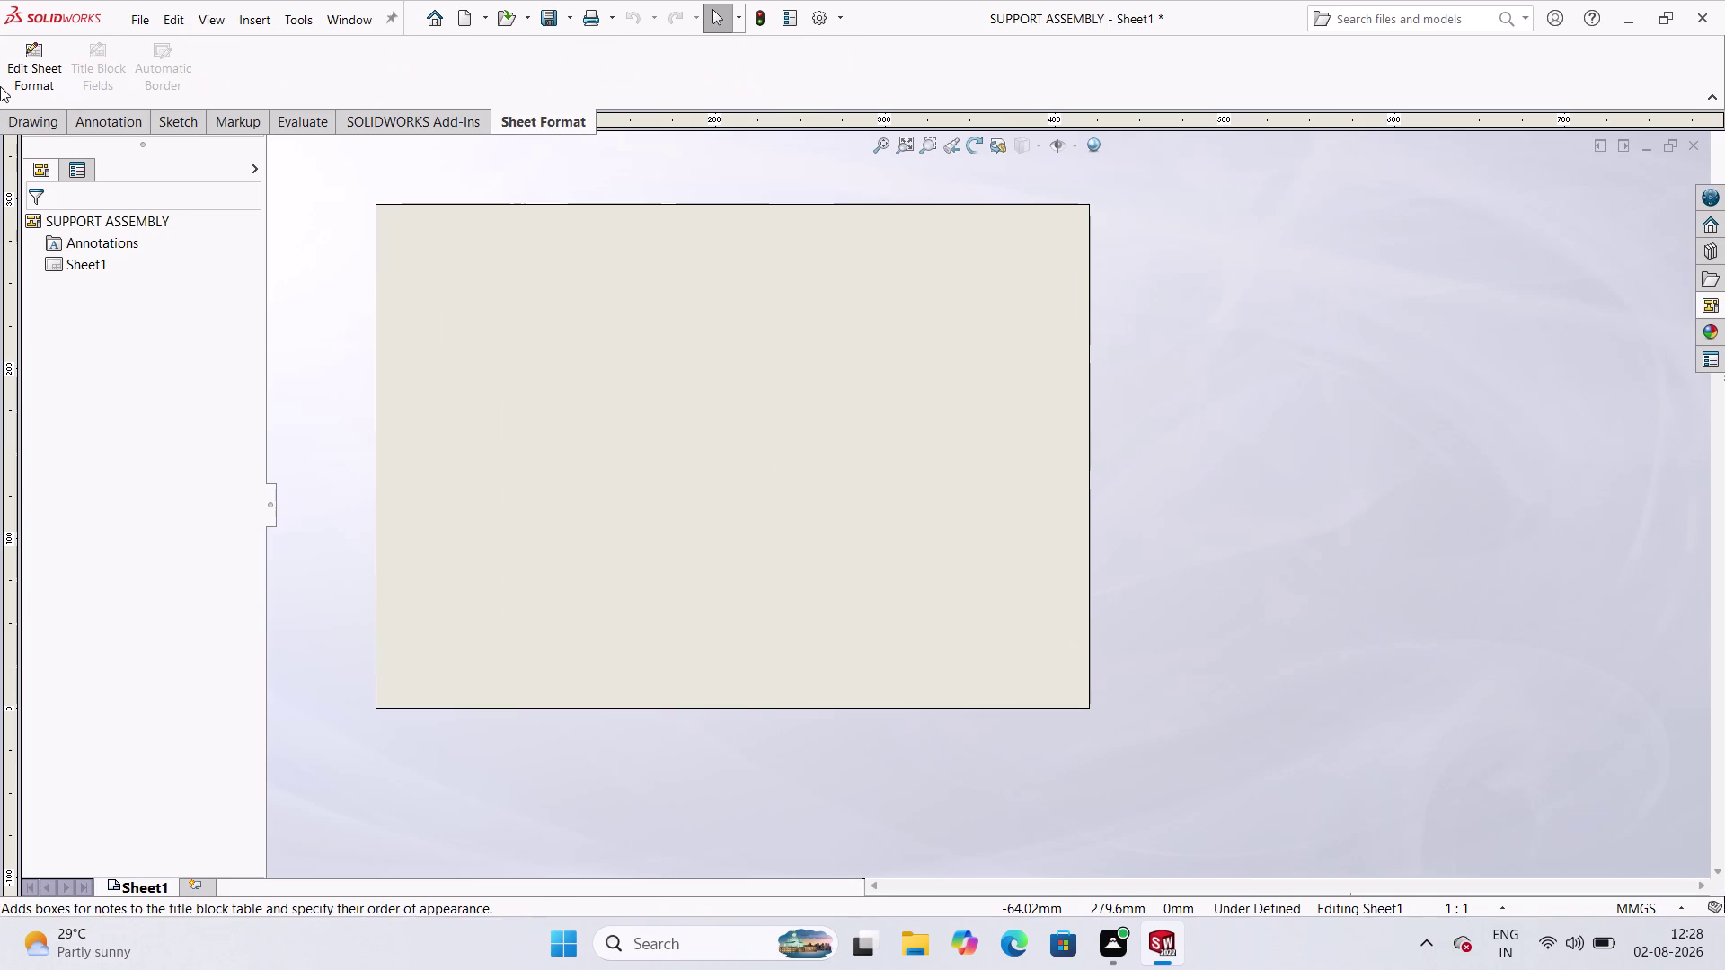
click(17, 60)
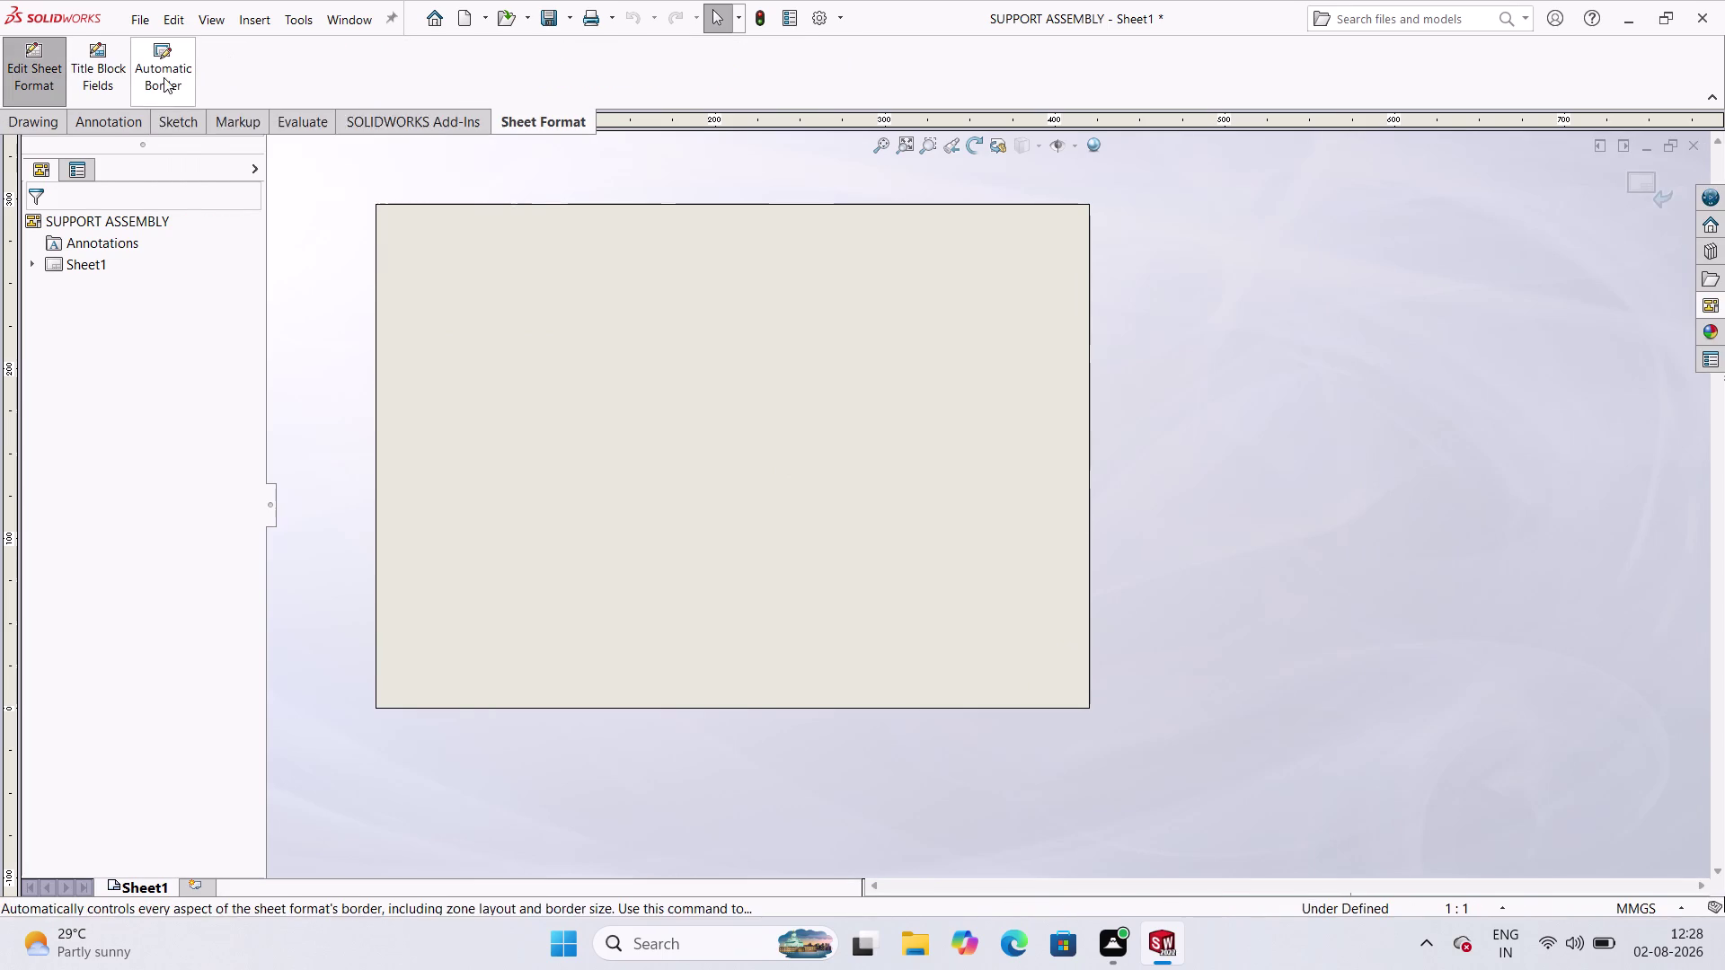
click(105, 69)
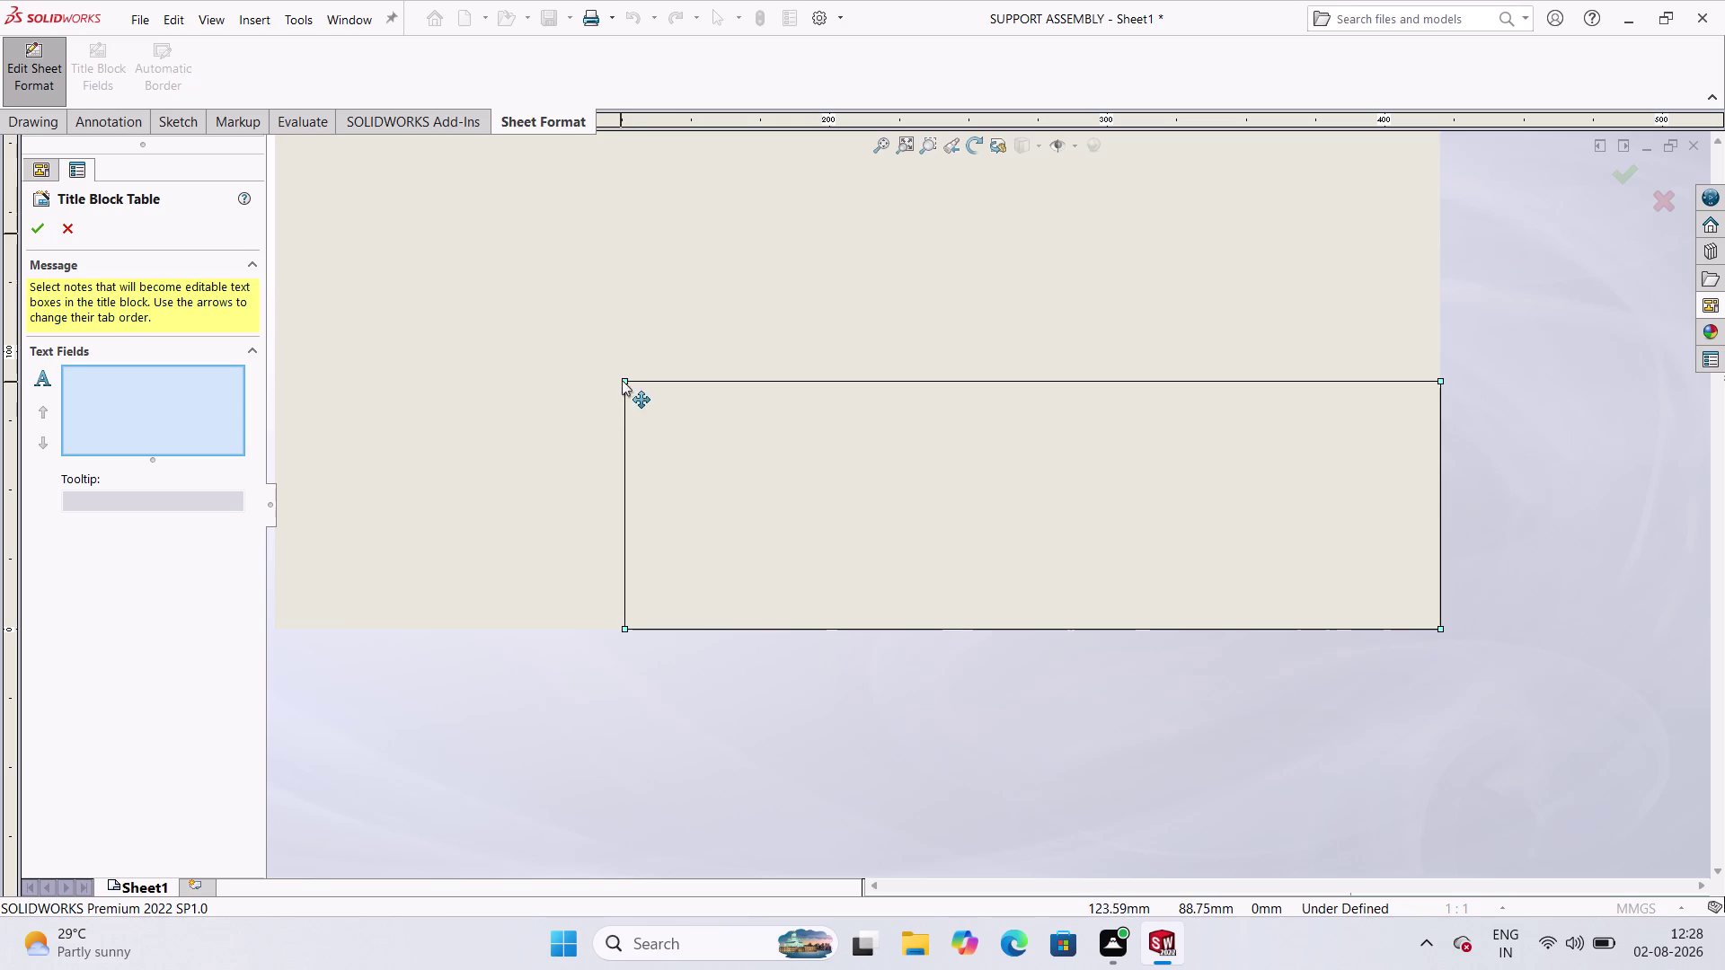
Drag the title block border's corners to resize it, stretching it up to the sheet top, and confirm.
drag(622, 380, 668, 371)
scroll(up, 3)
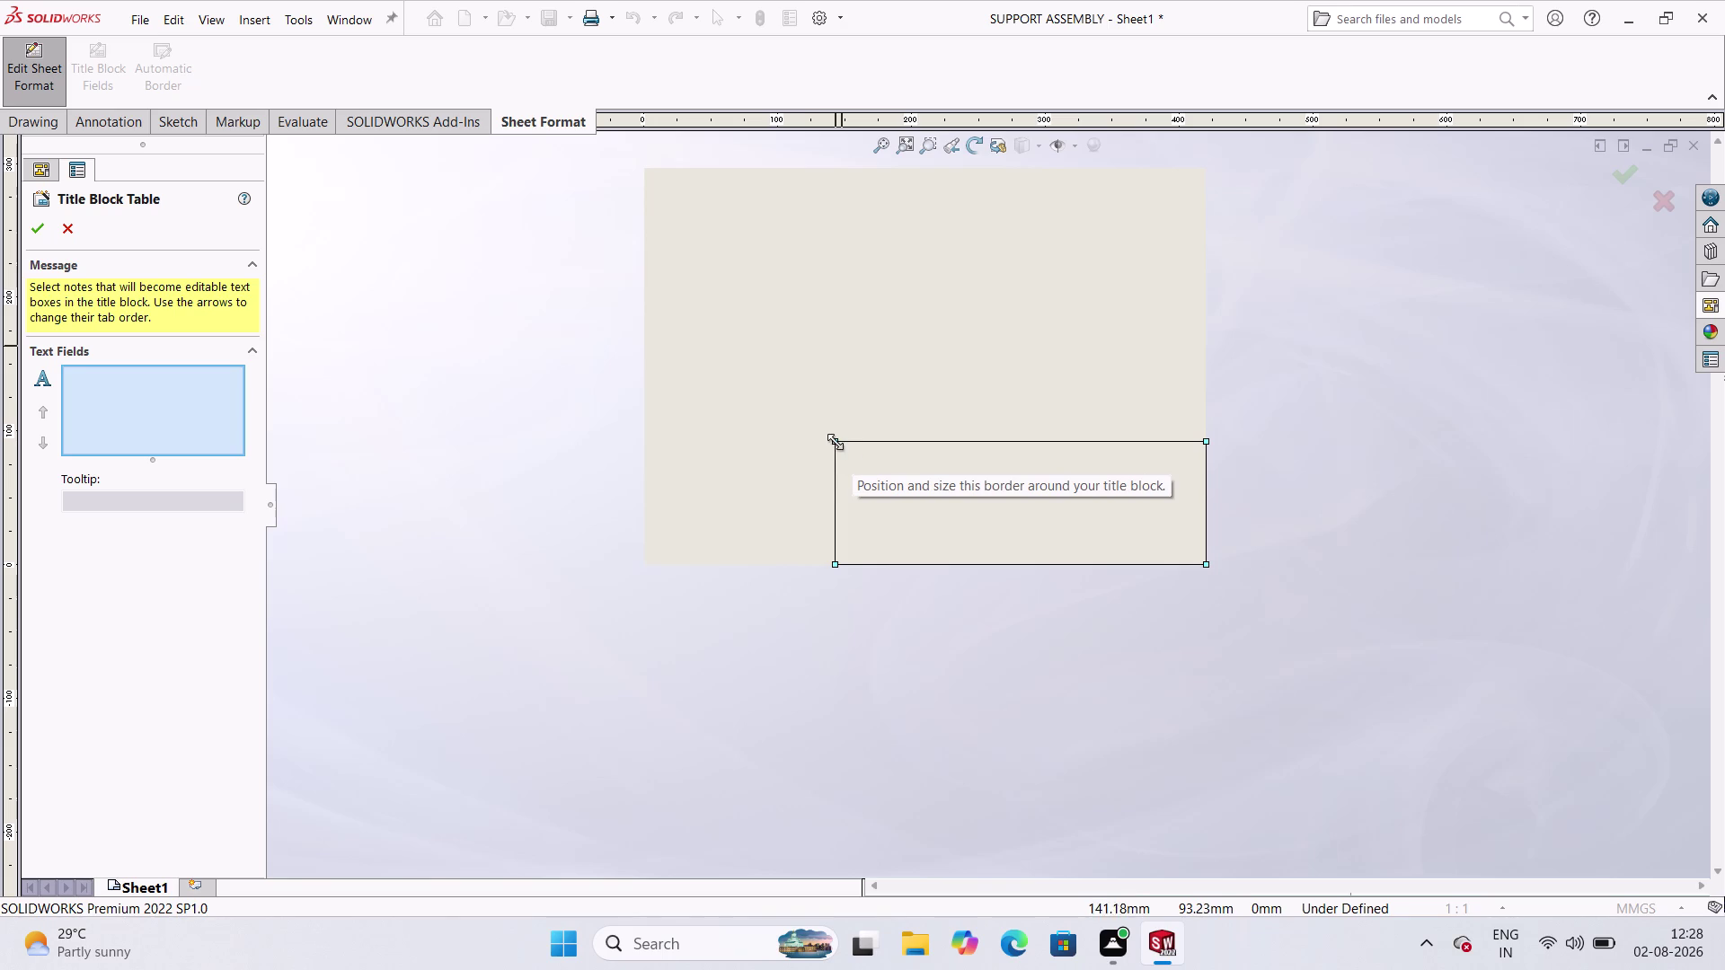
drag(835, 442, 680, 497)
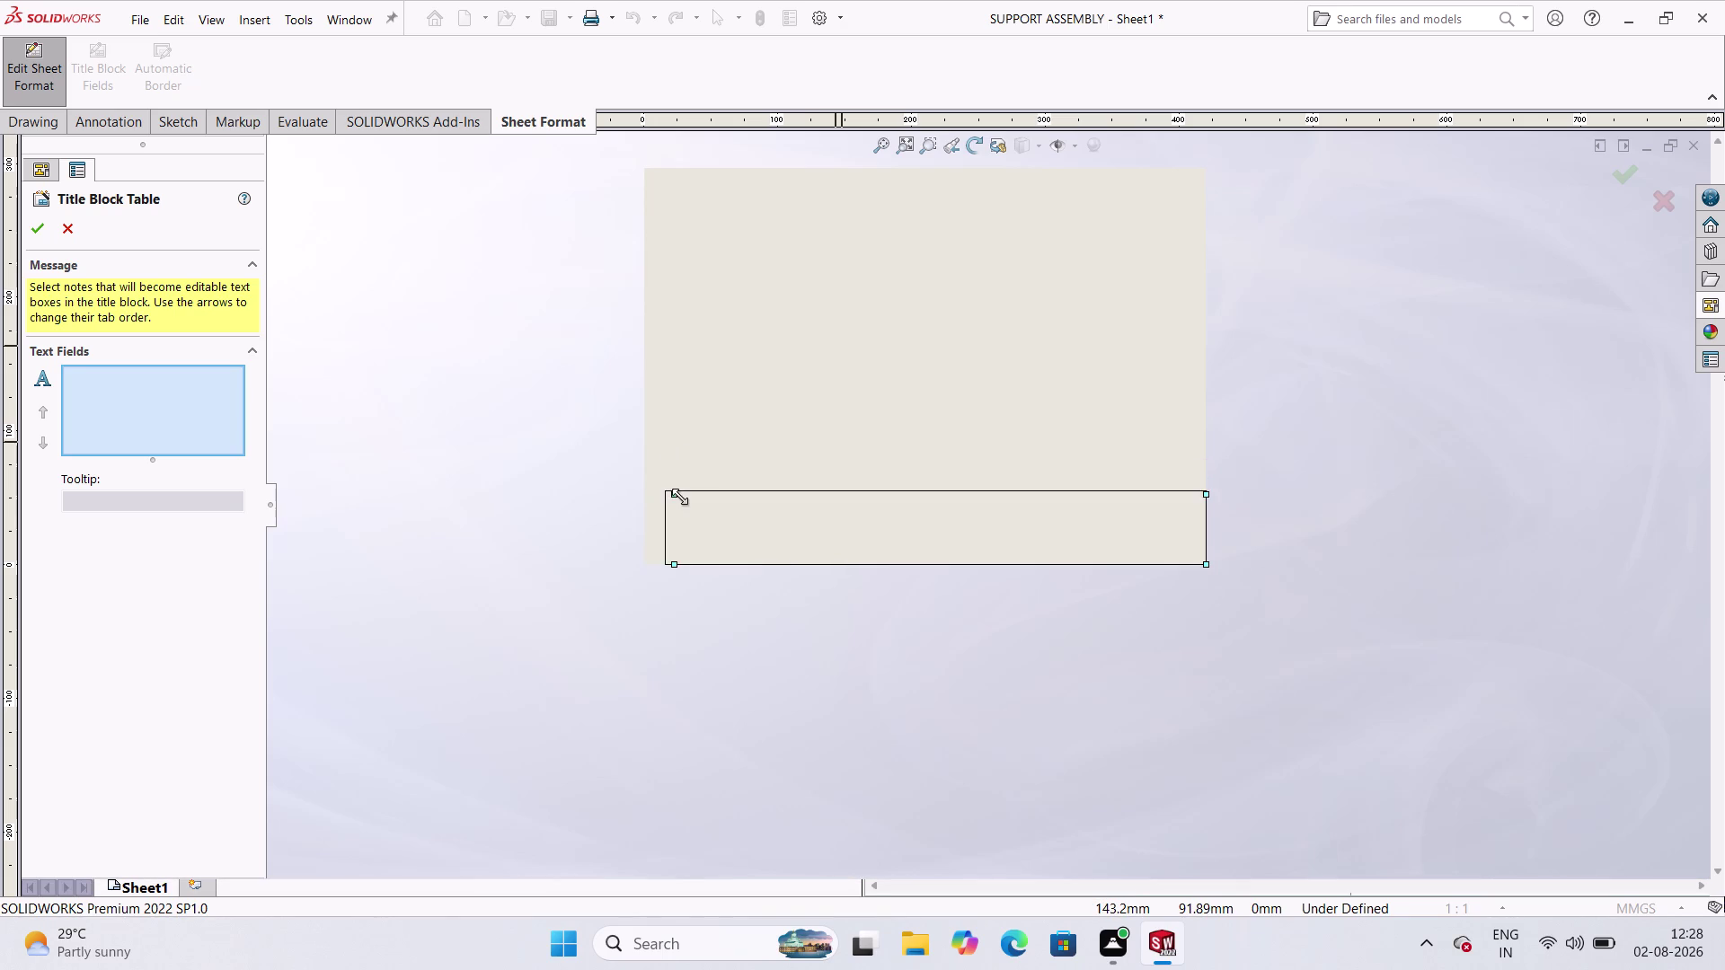
drag(680, 496, 648, 497)
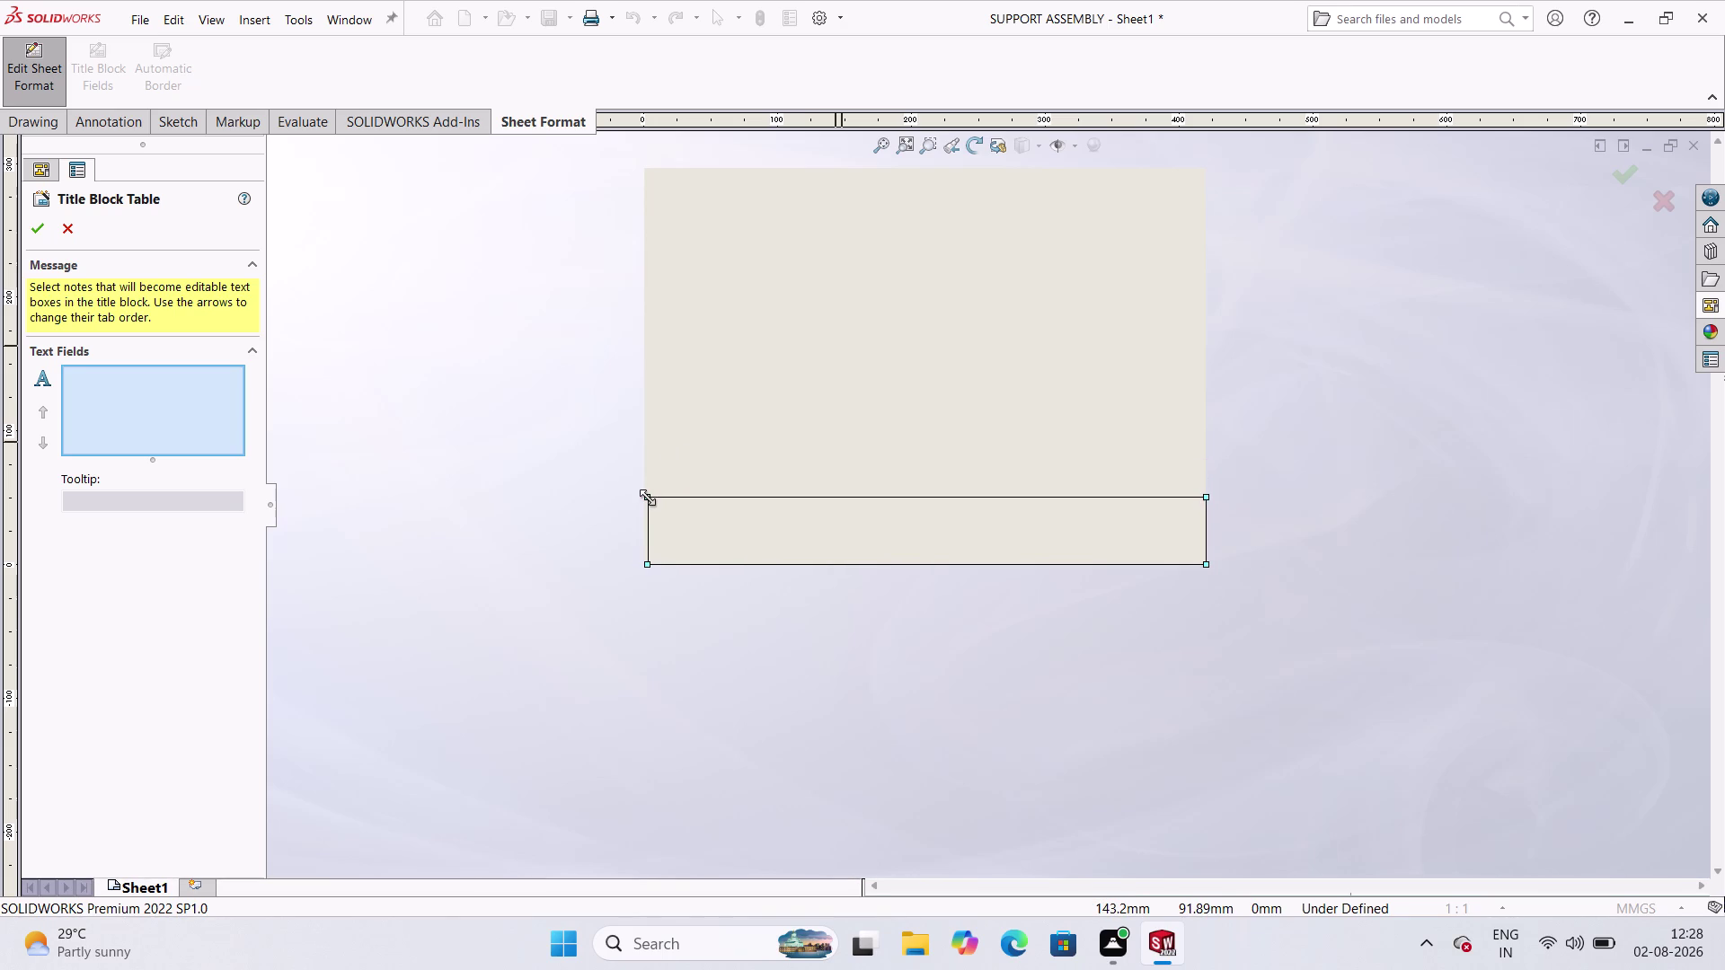
drag(647, 498, 648, 496)
drag(648, 496, 650, 167)
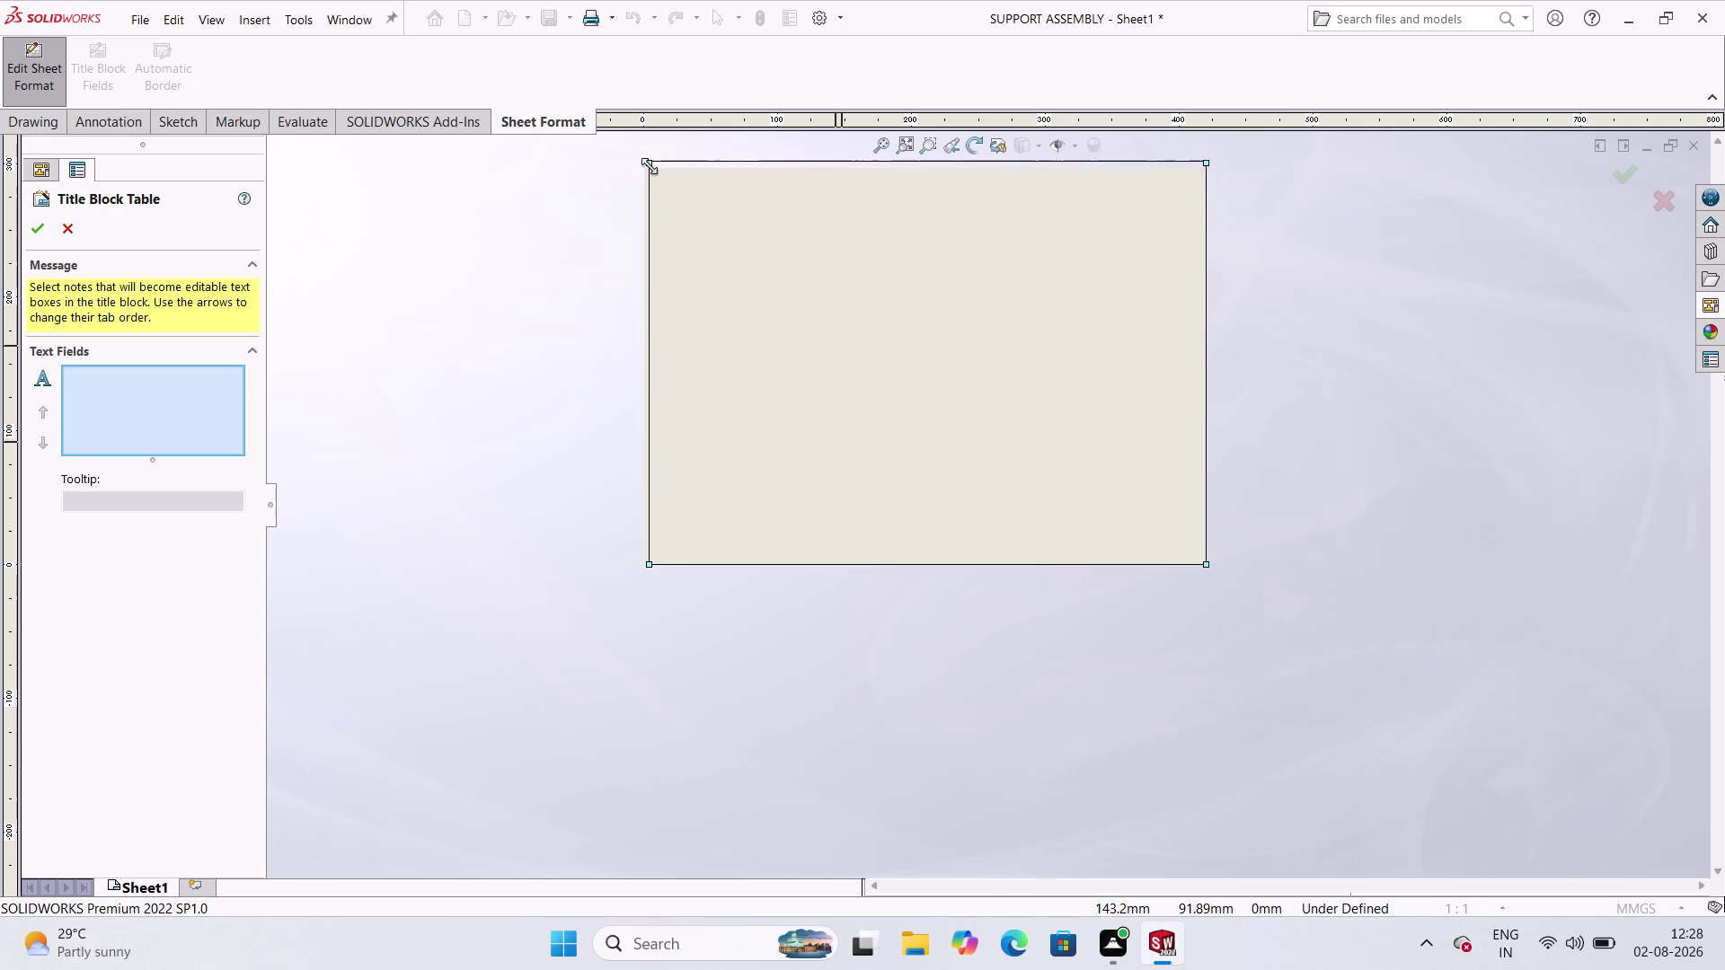
drag(650, 166, 649, 172)
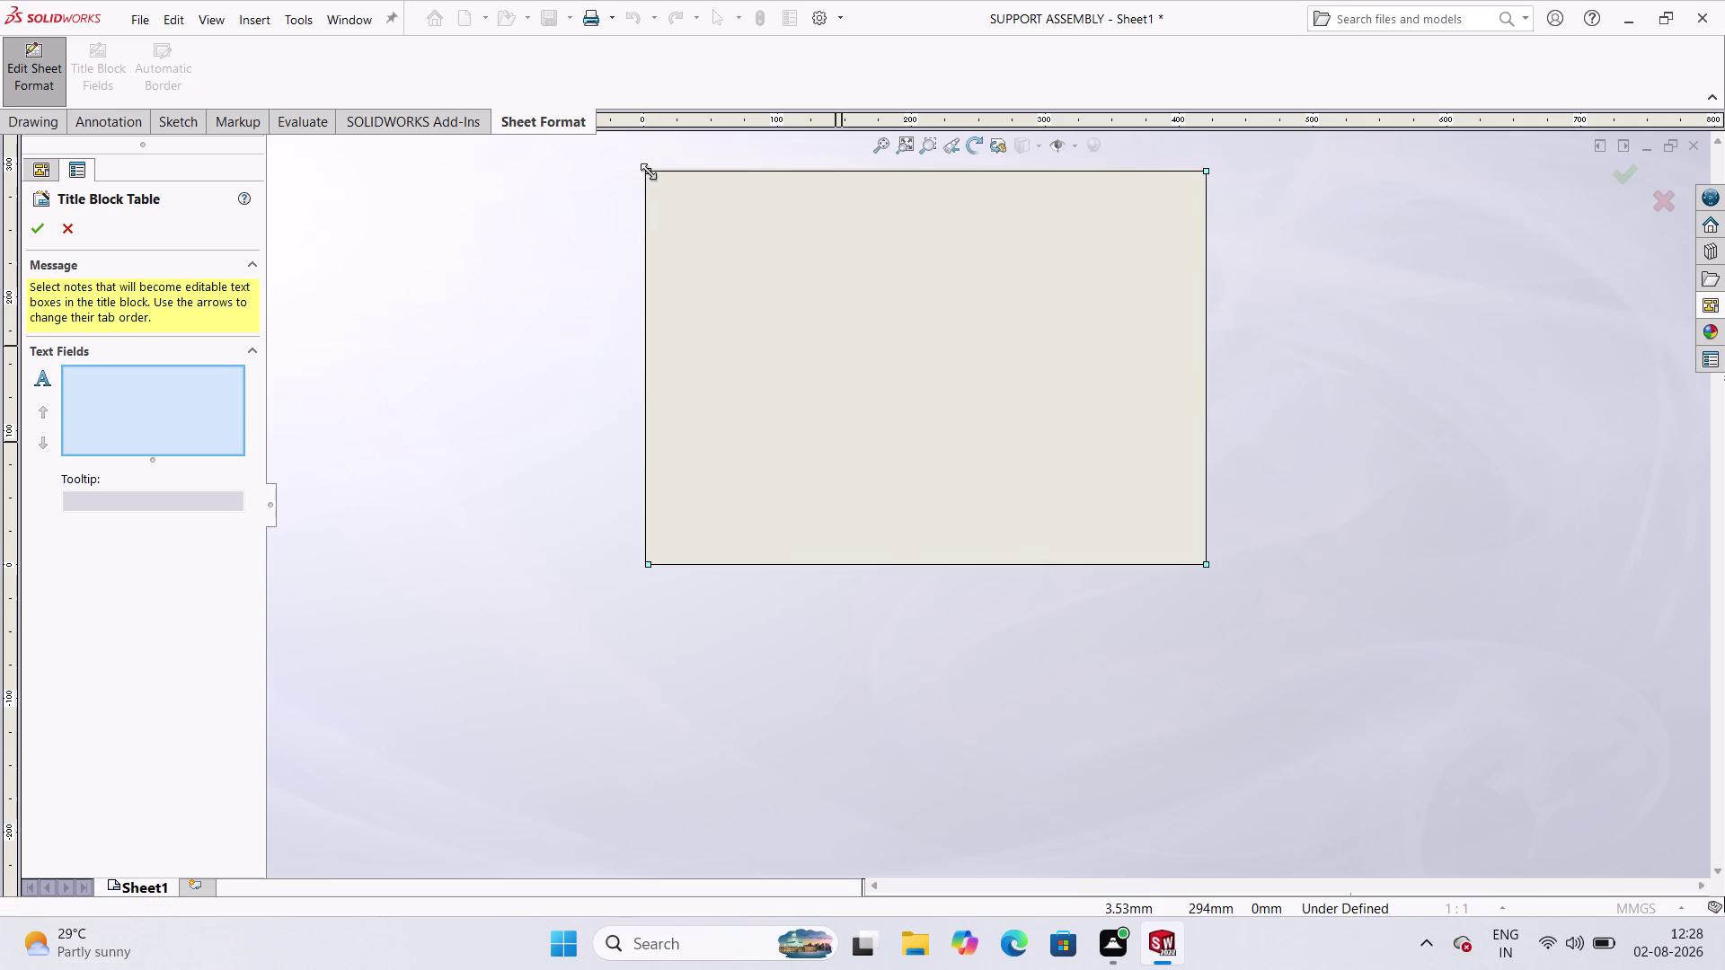
click(37, 224)
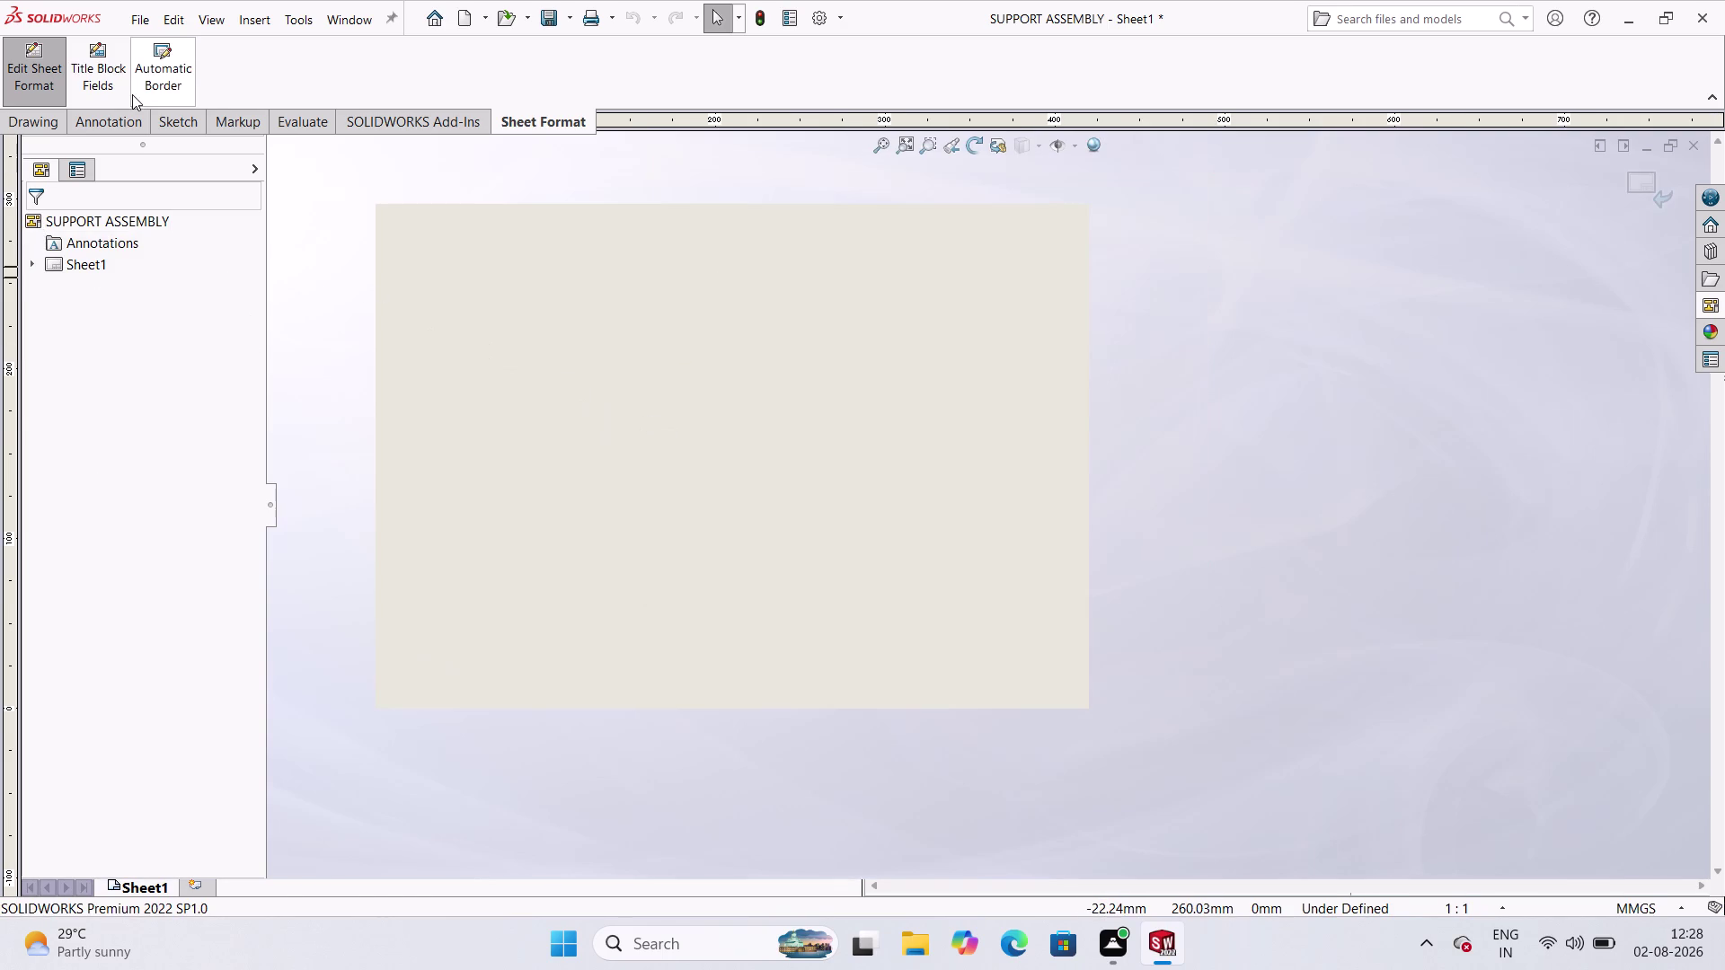
click(99, 77)
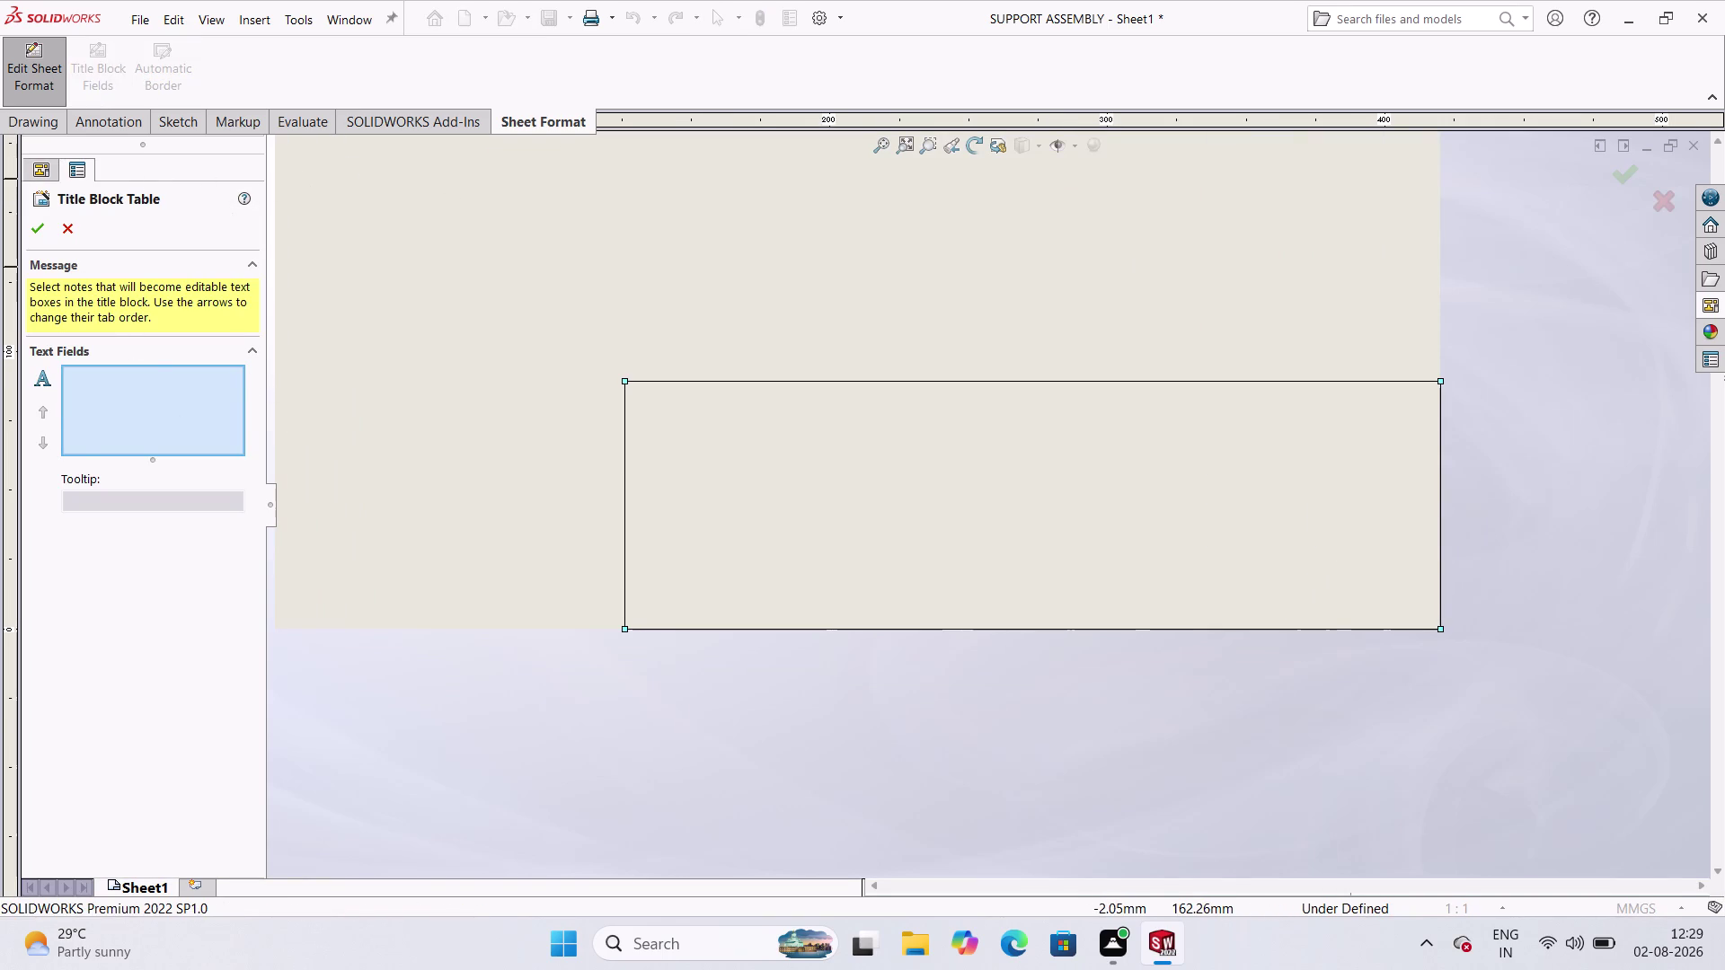
click(171, 112)
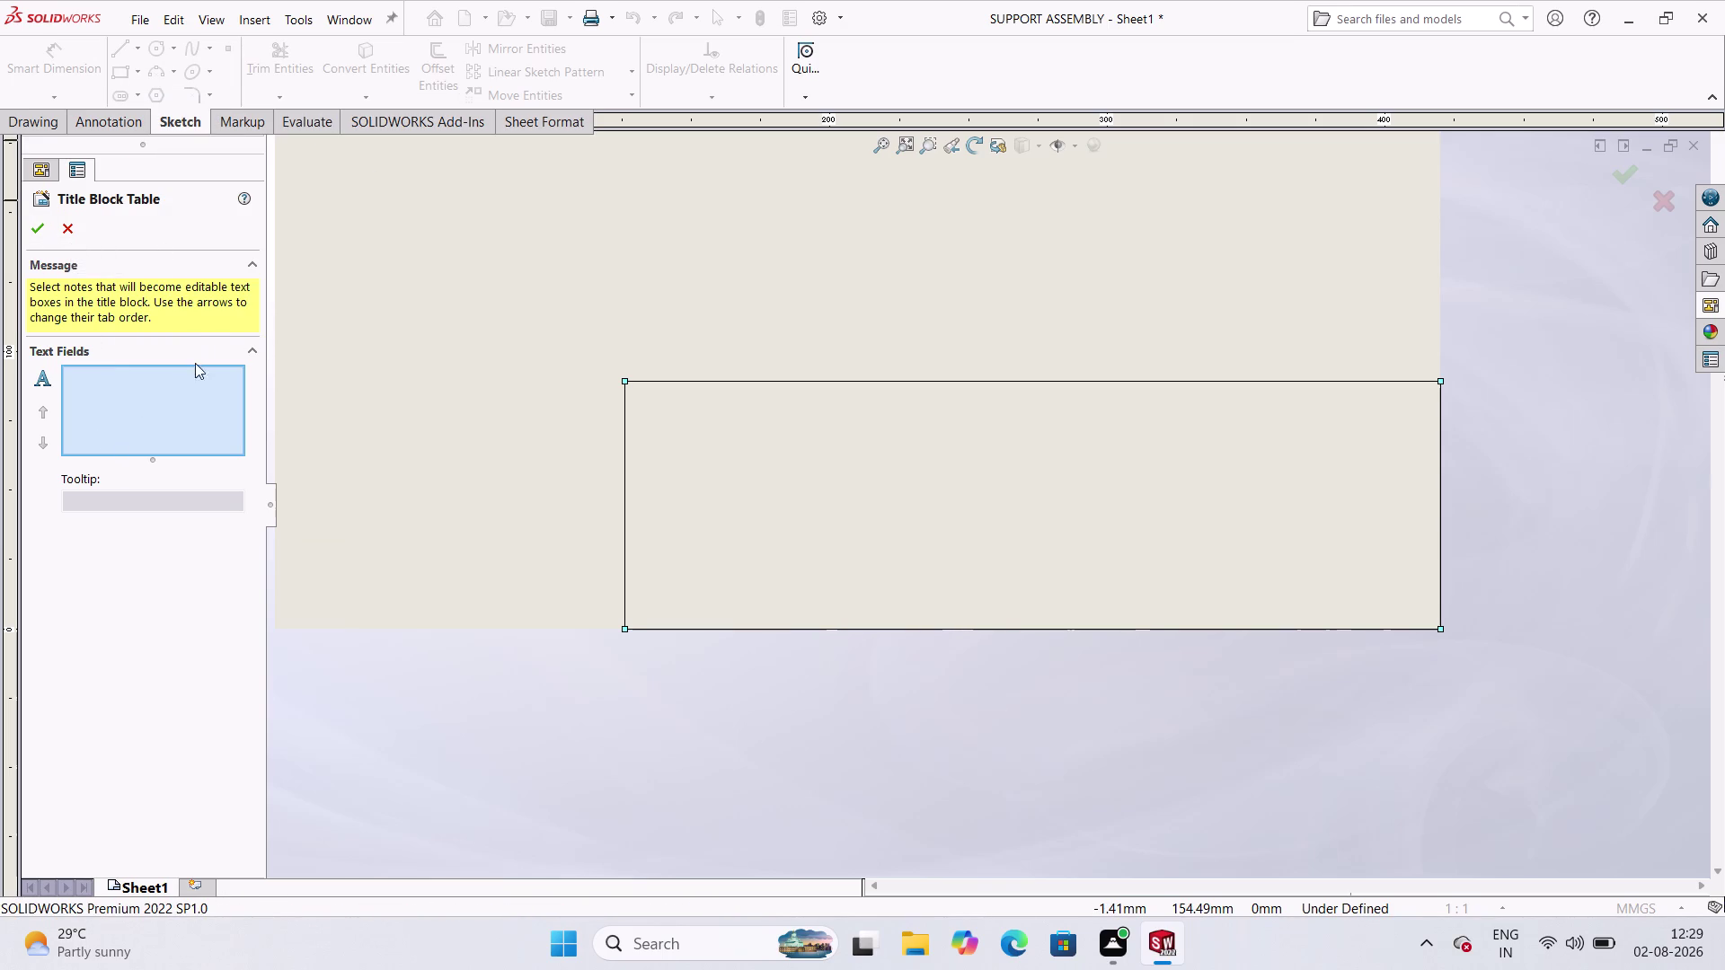
click(97, 501)
click(34, 405)
click(85, 168)
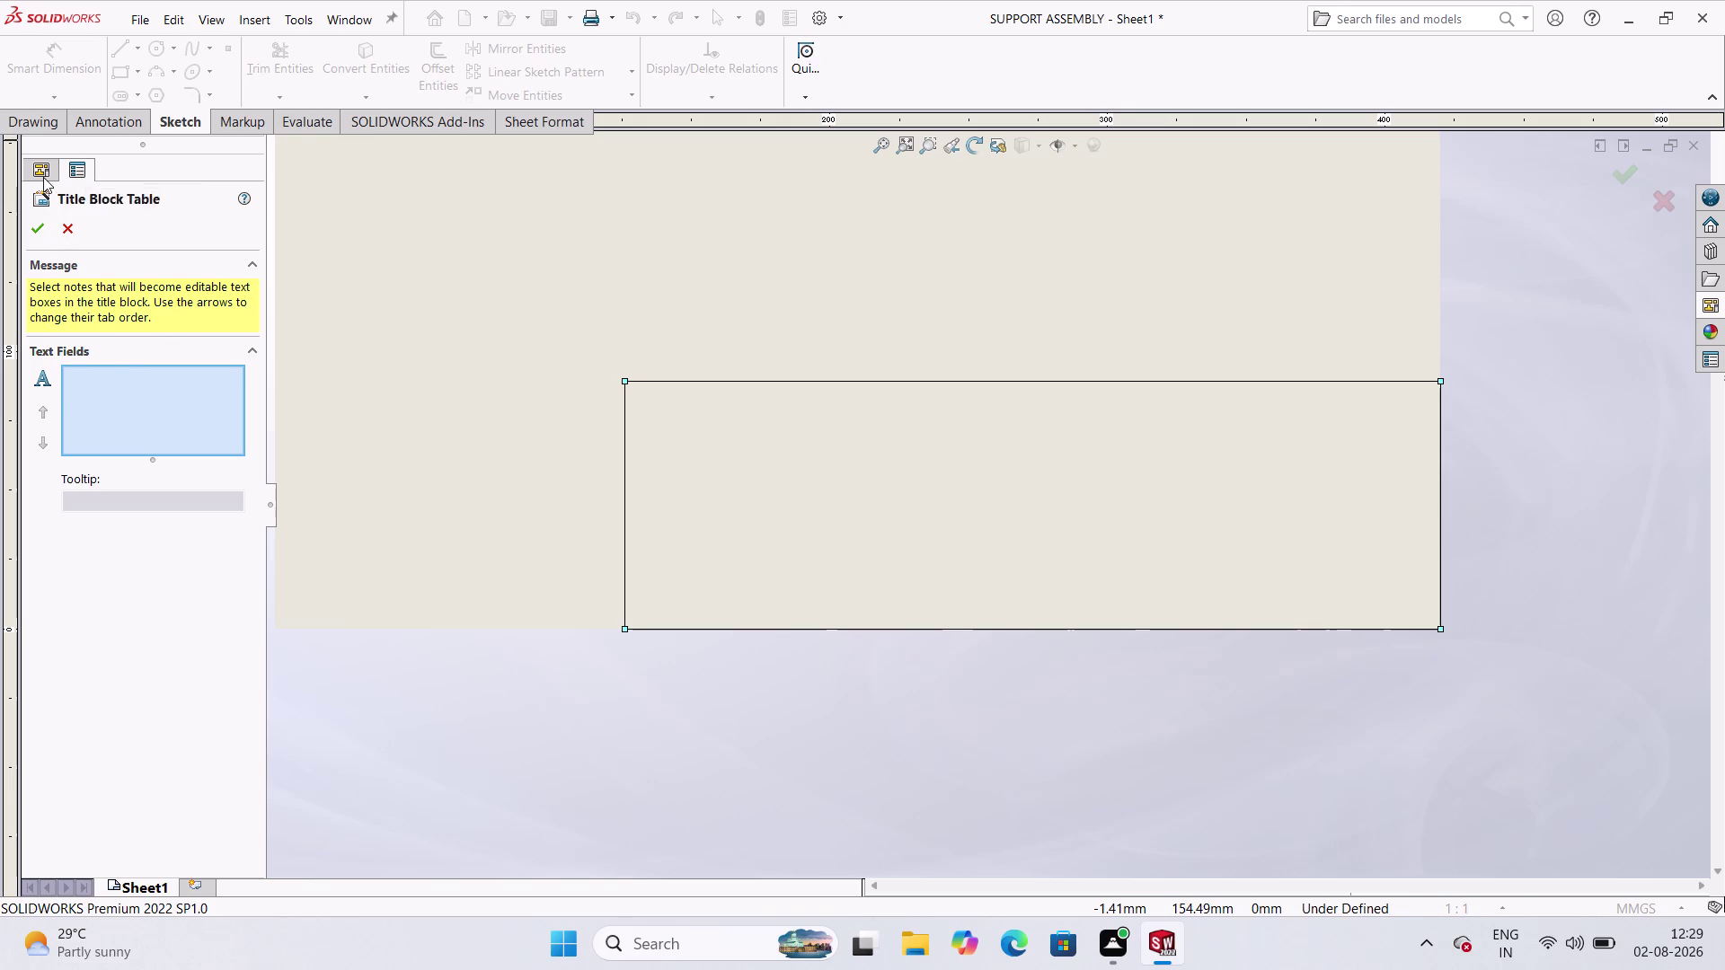
click(44, 177)
click(43, 177)
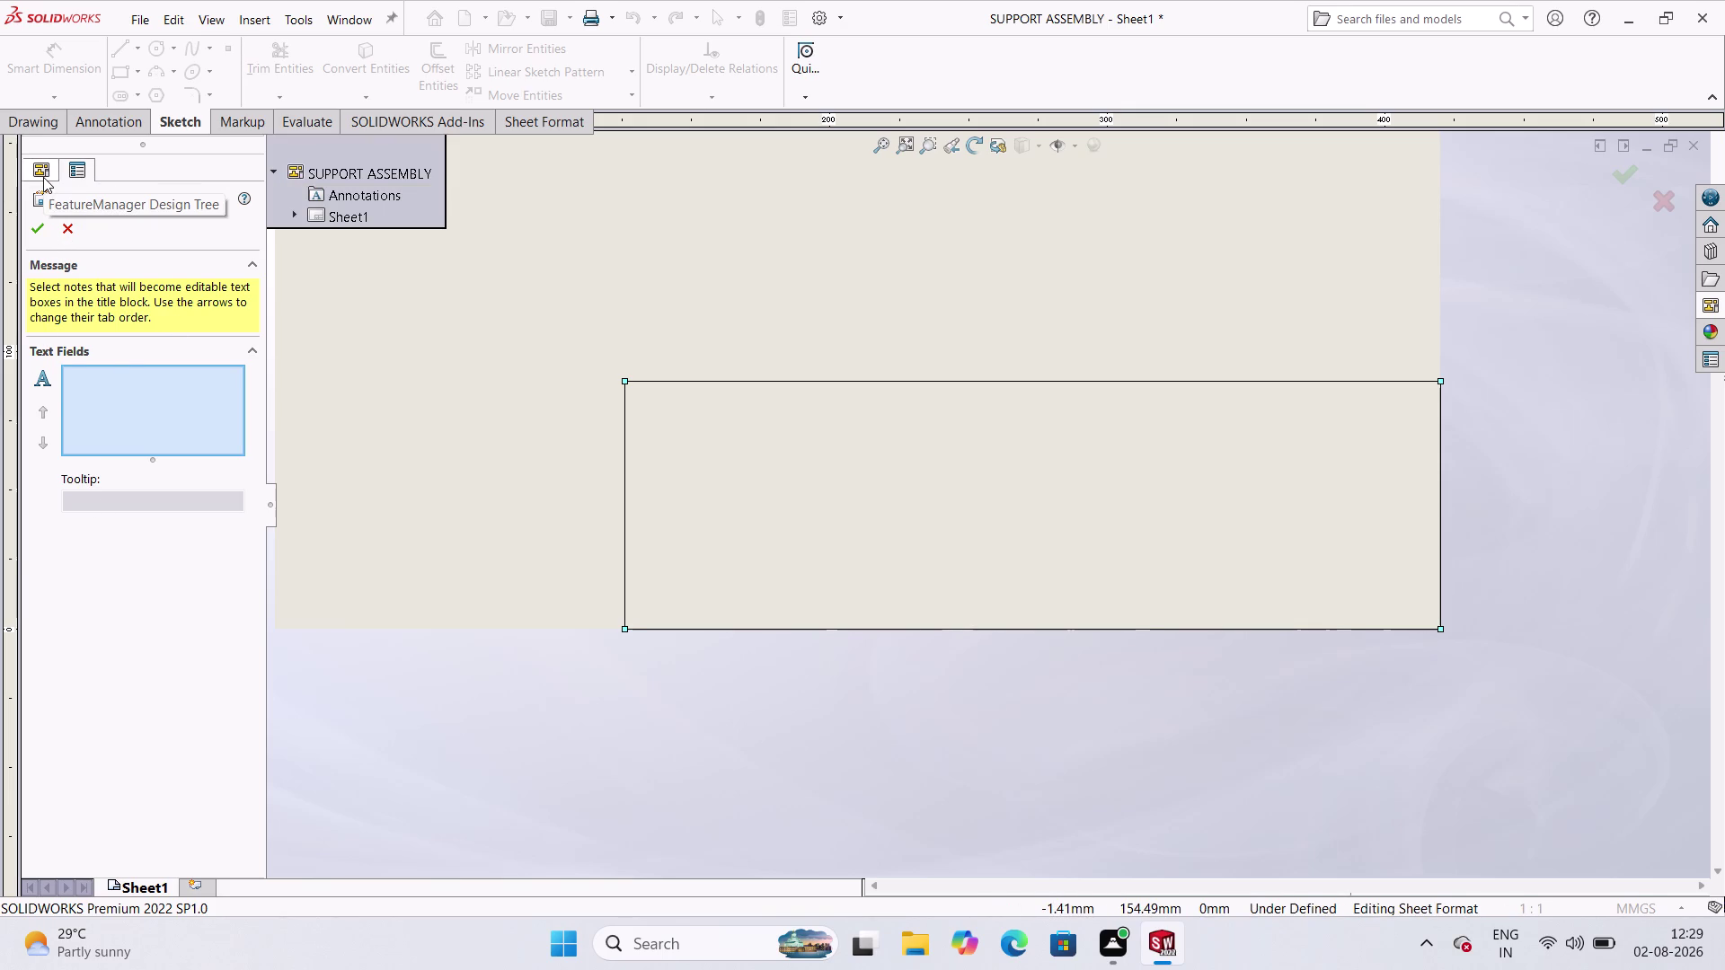
click(43, 177)
click(43, 177)
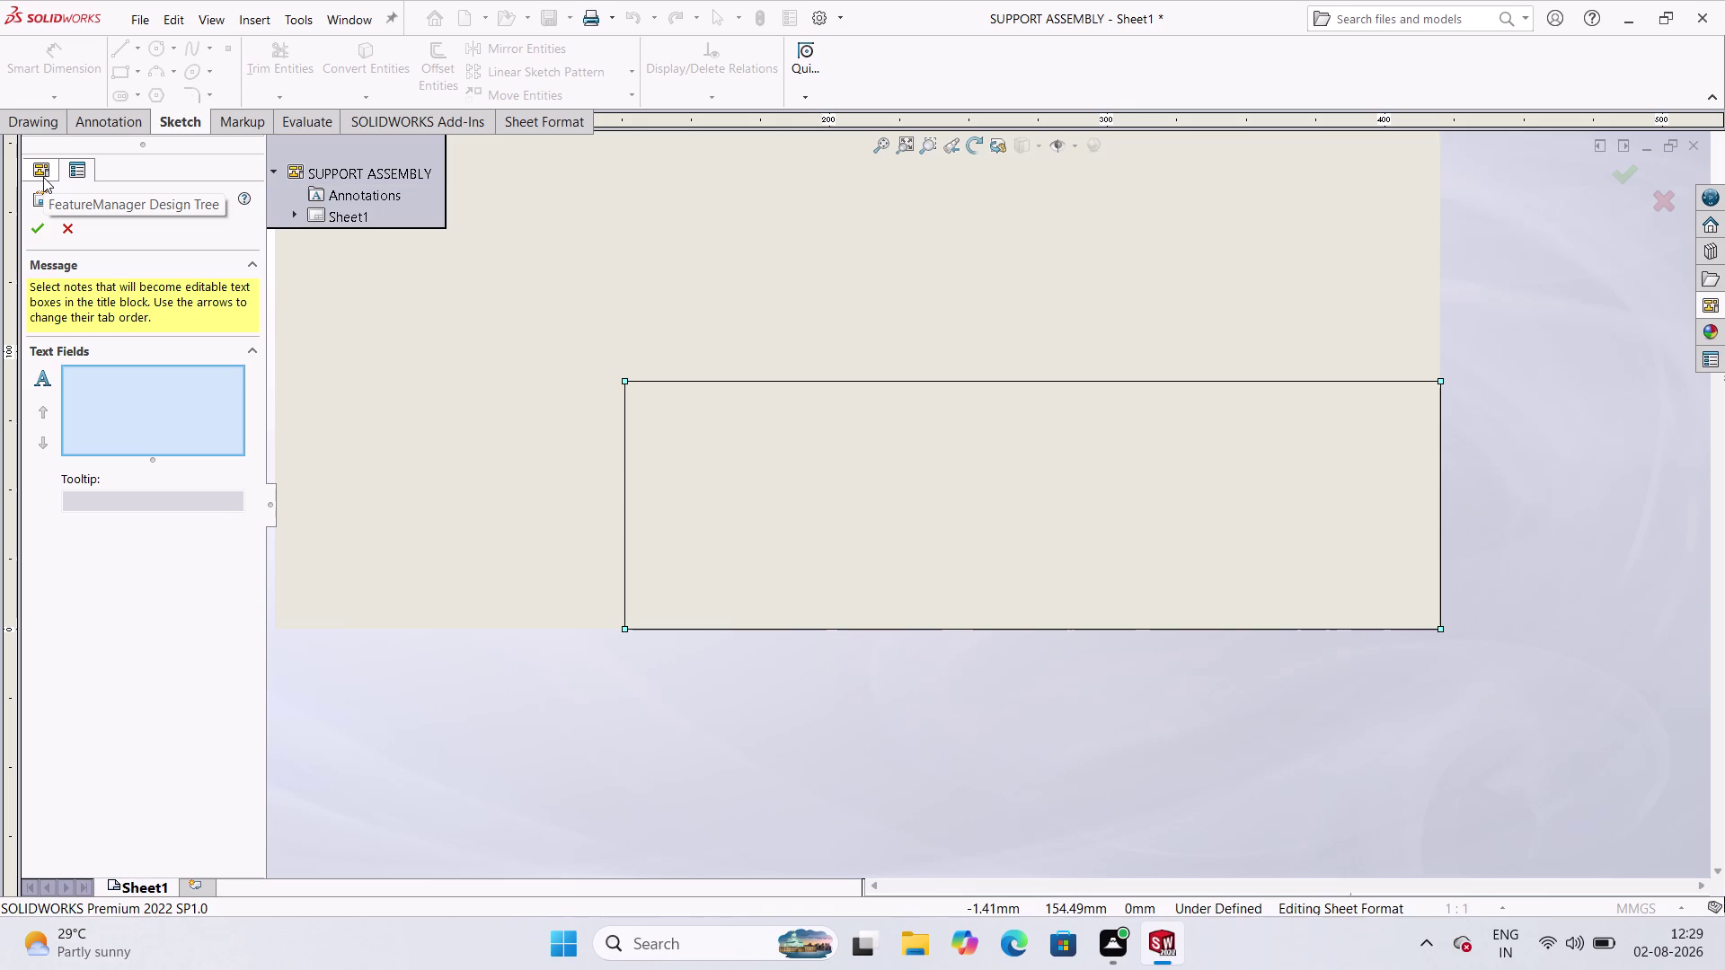
click(43, 177)
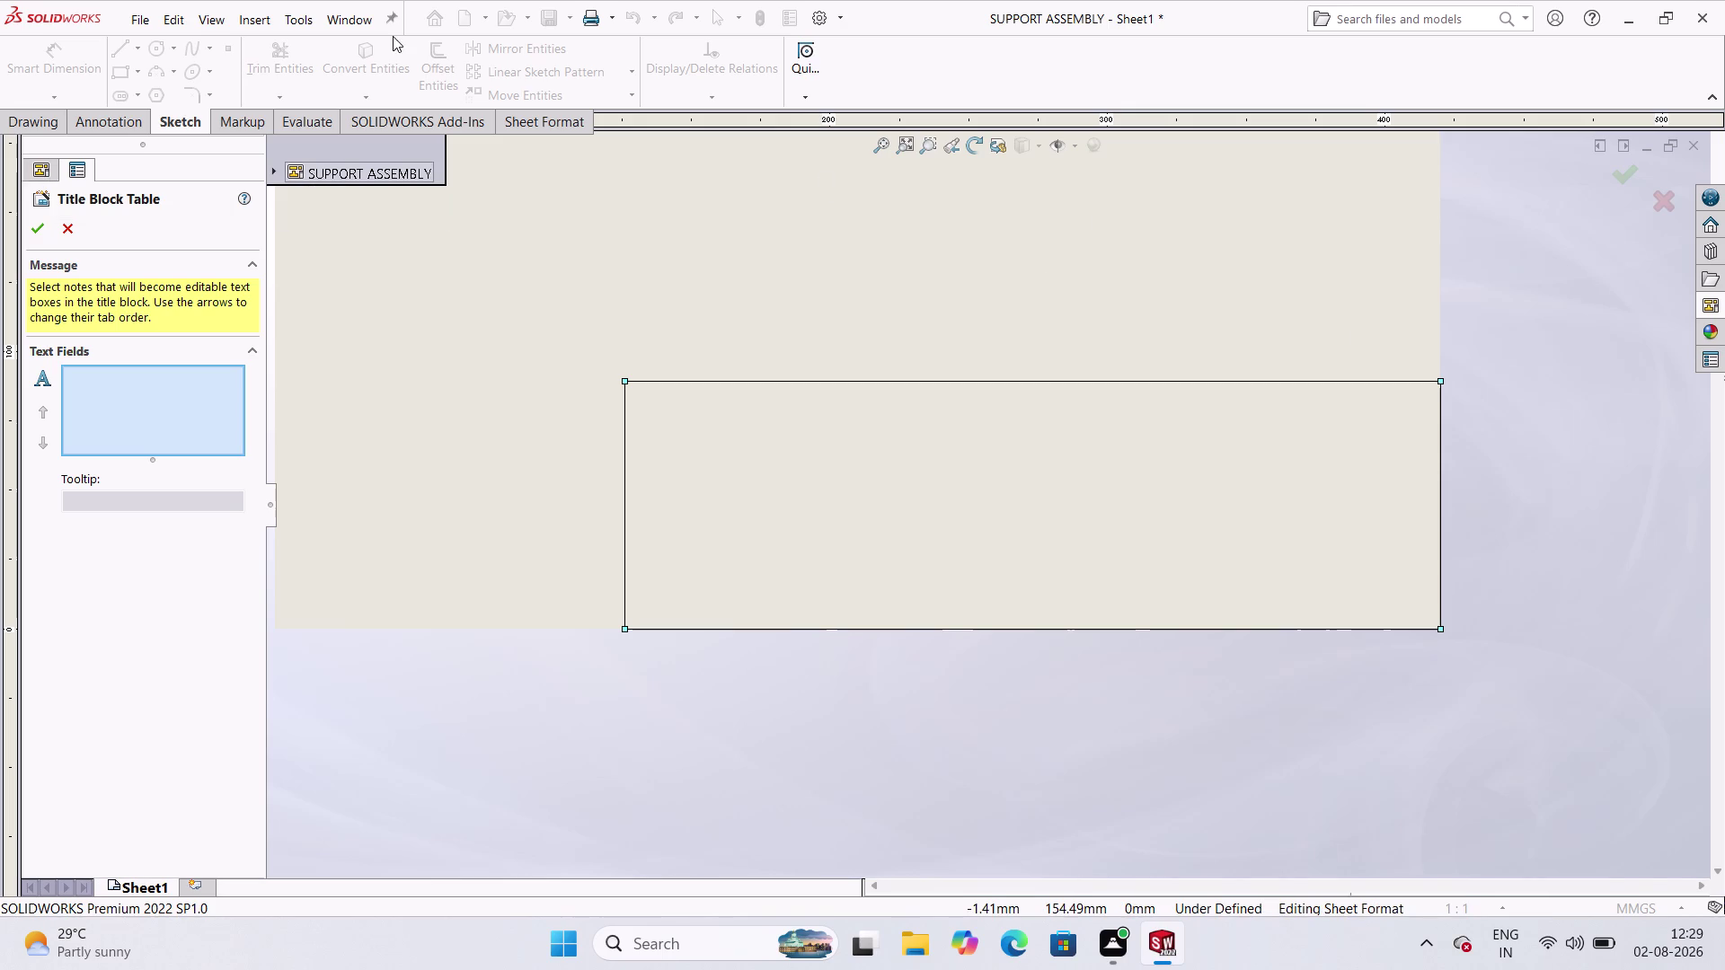
click(534, 113)
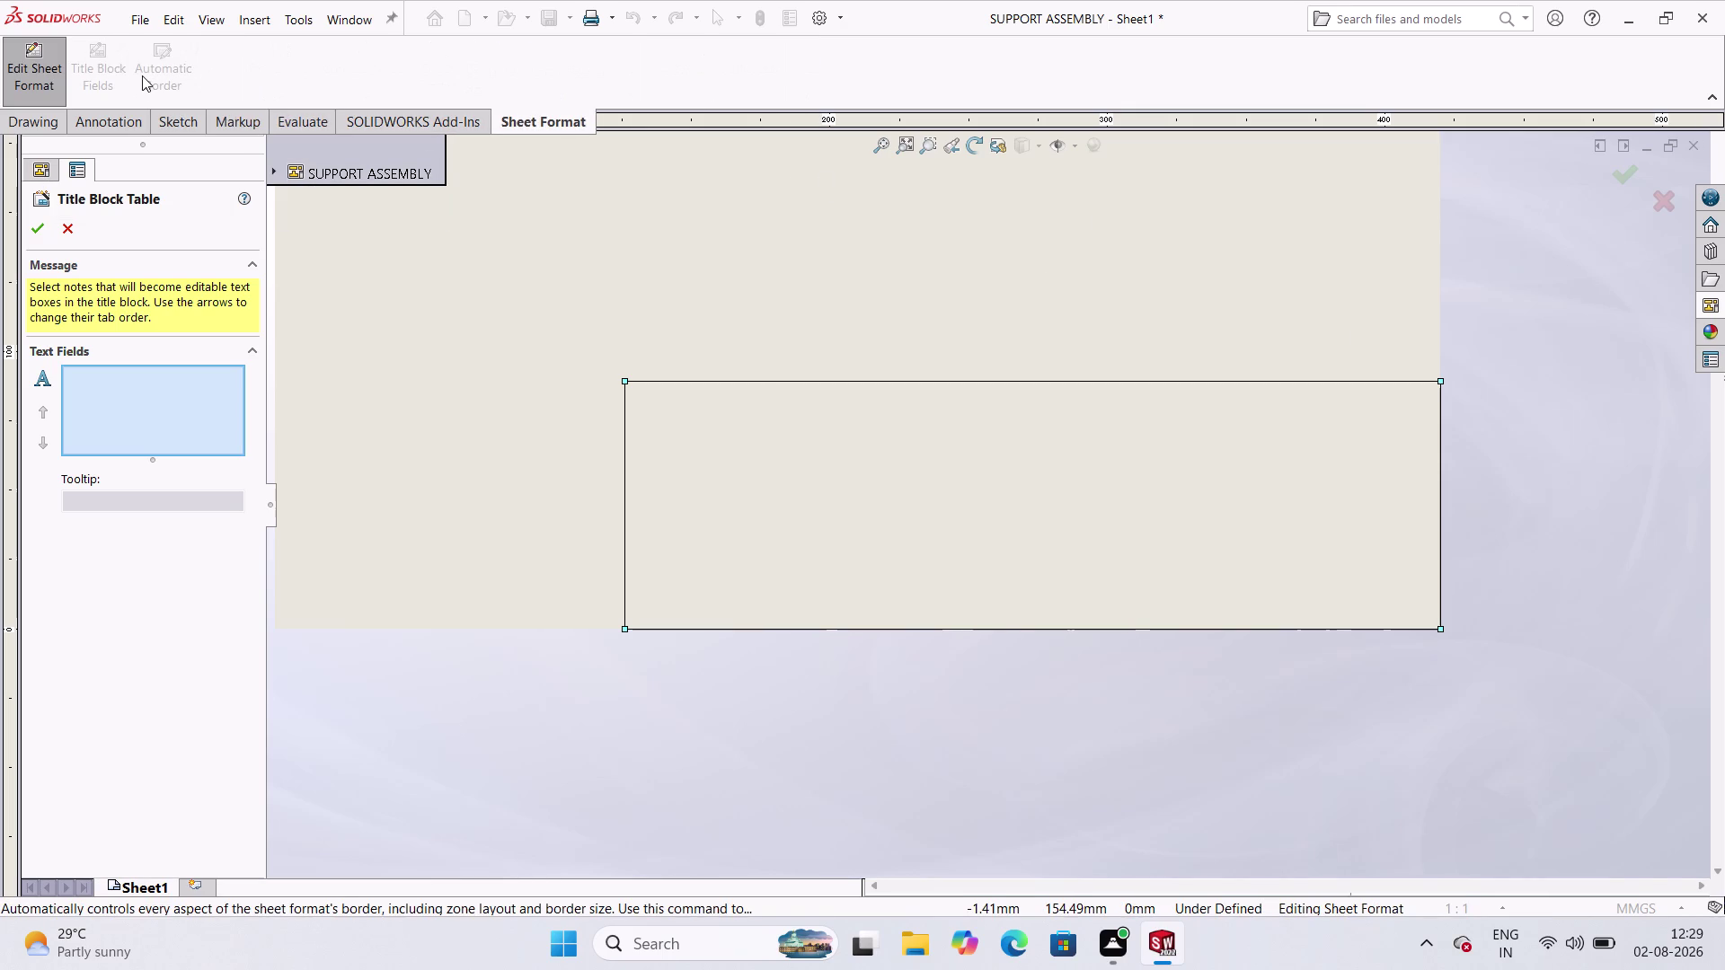
click(142, 76)
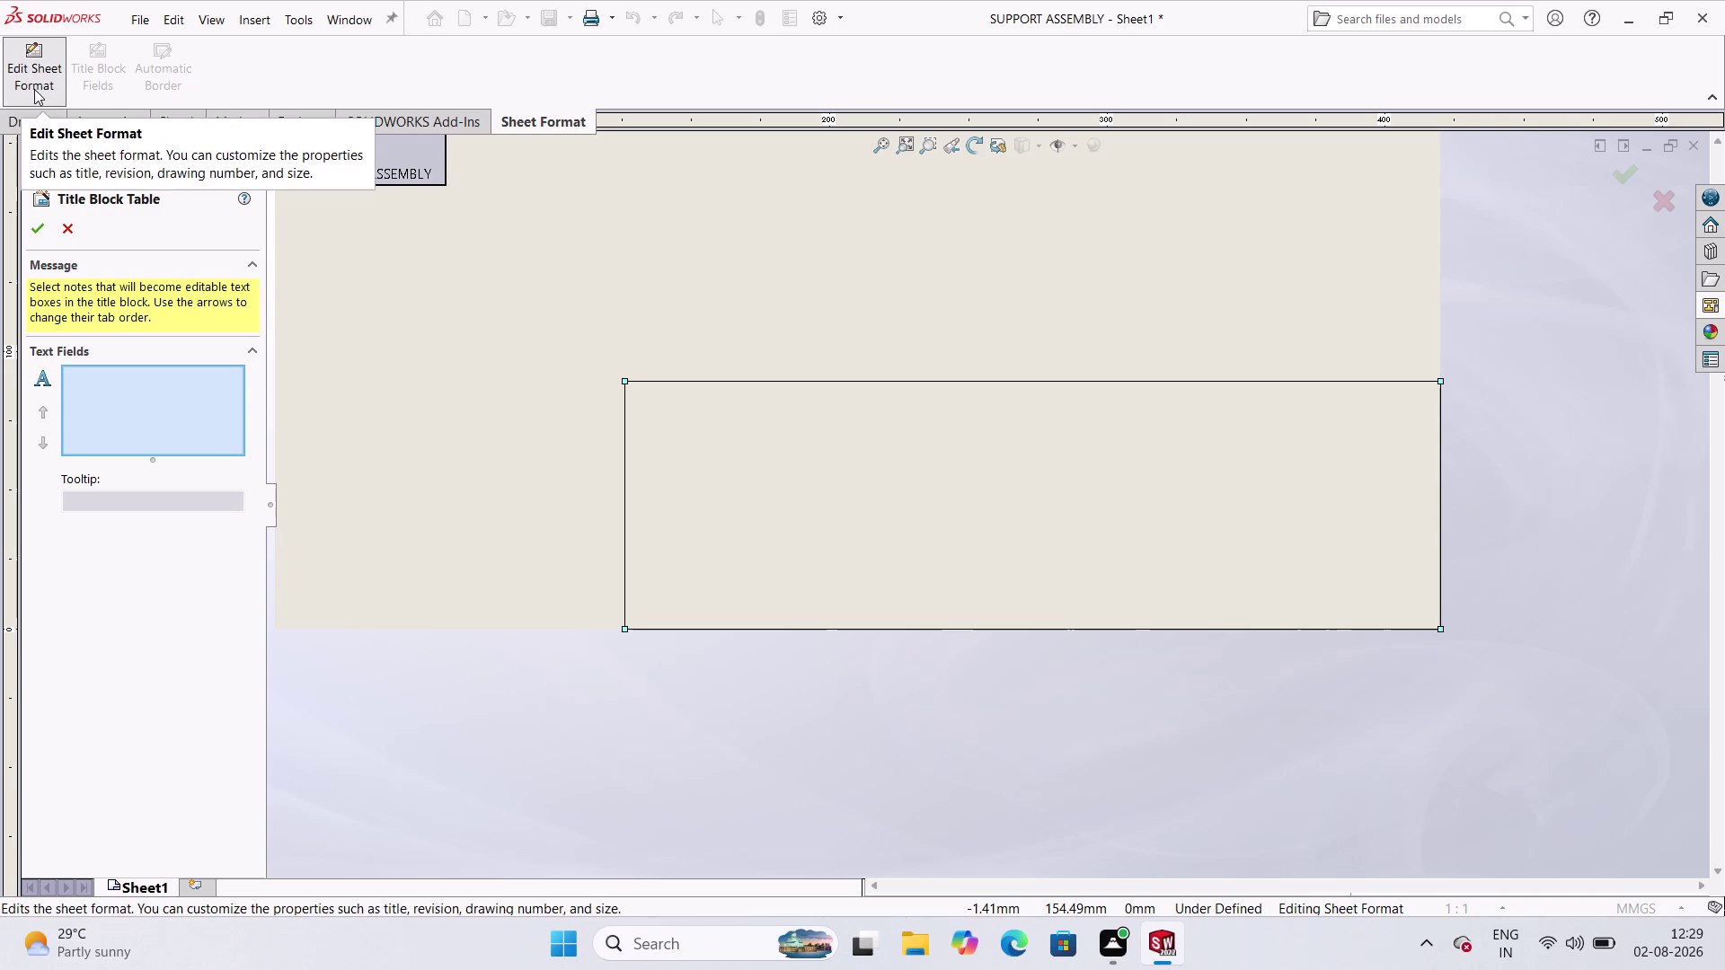
click(34, 89)
click(49, 60)
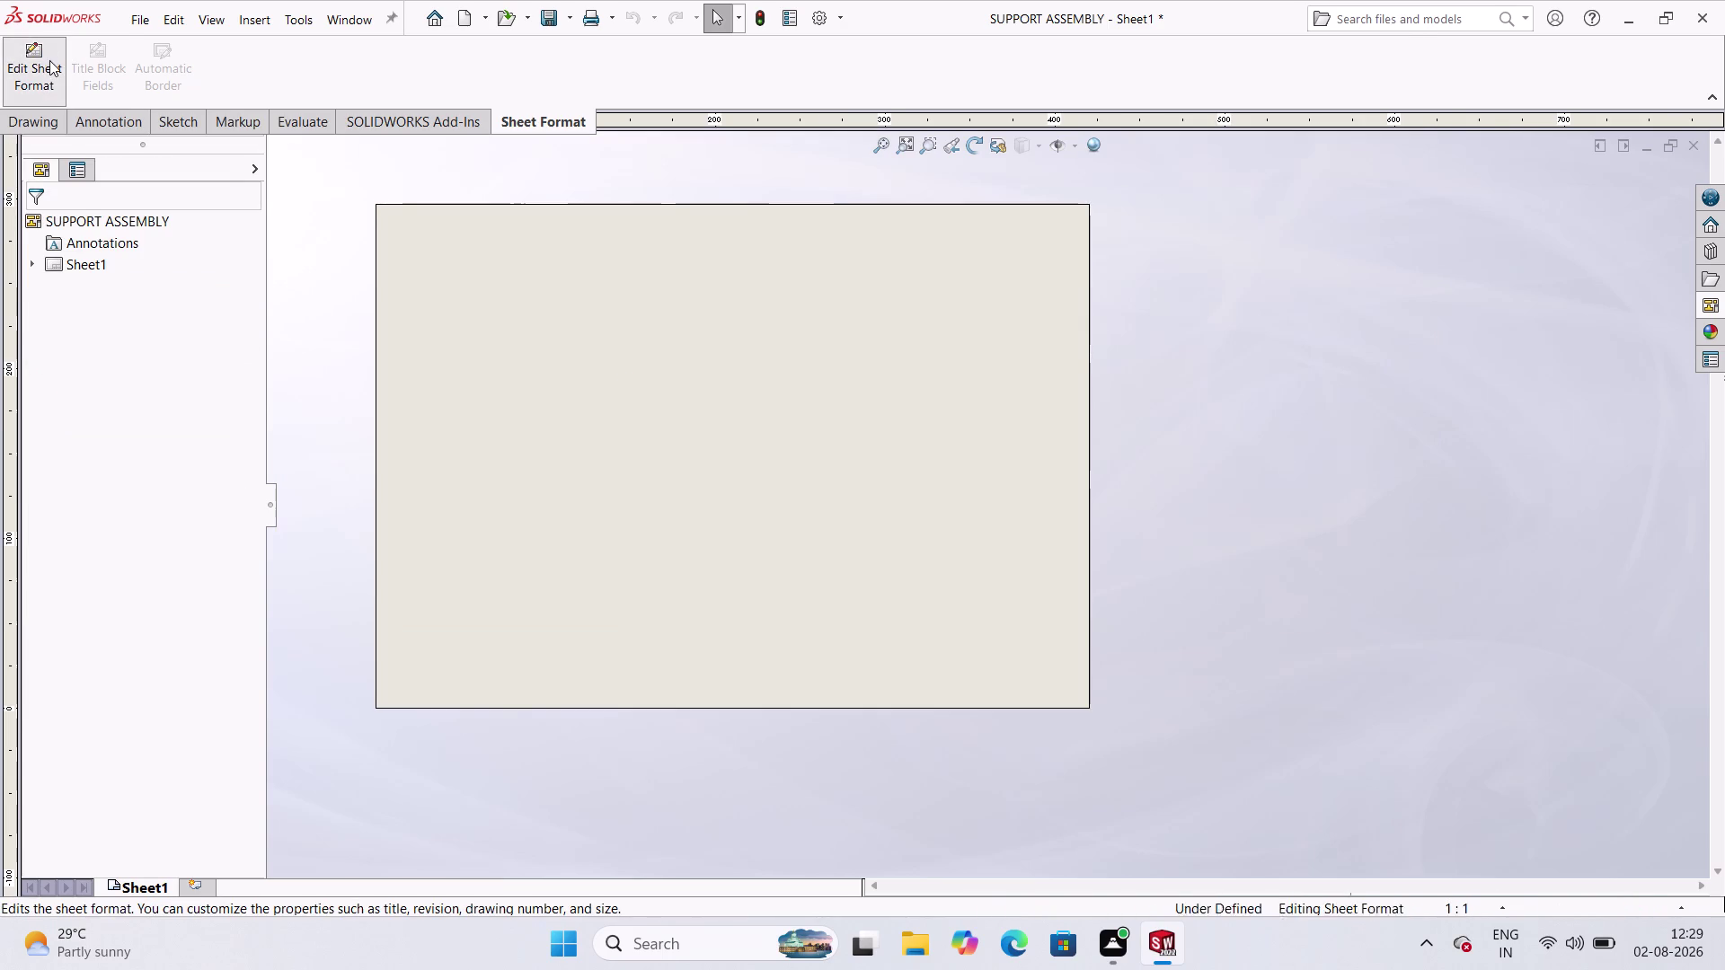
click(200, 72)
click(167, 70)
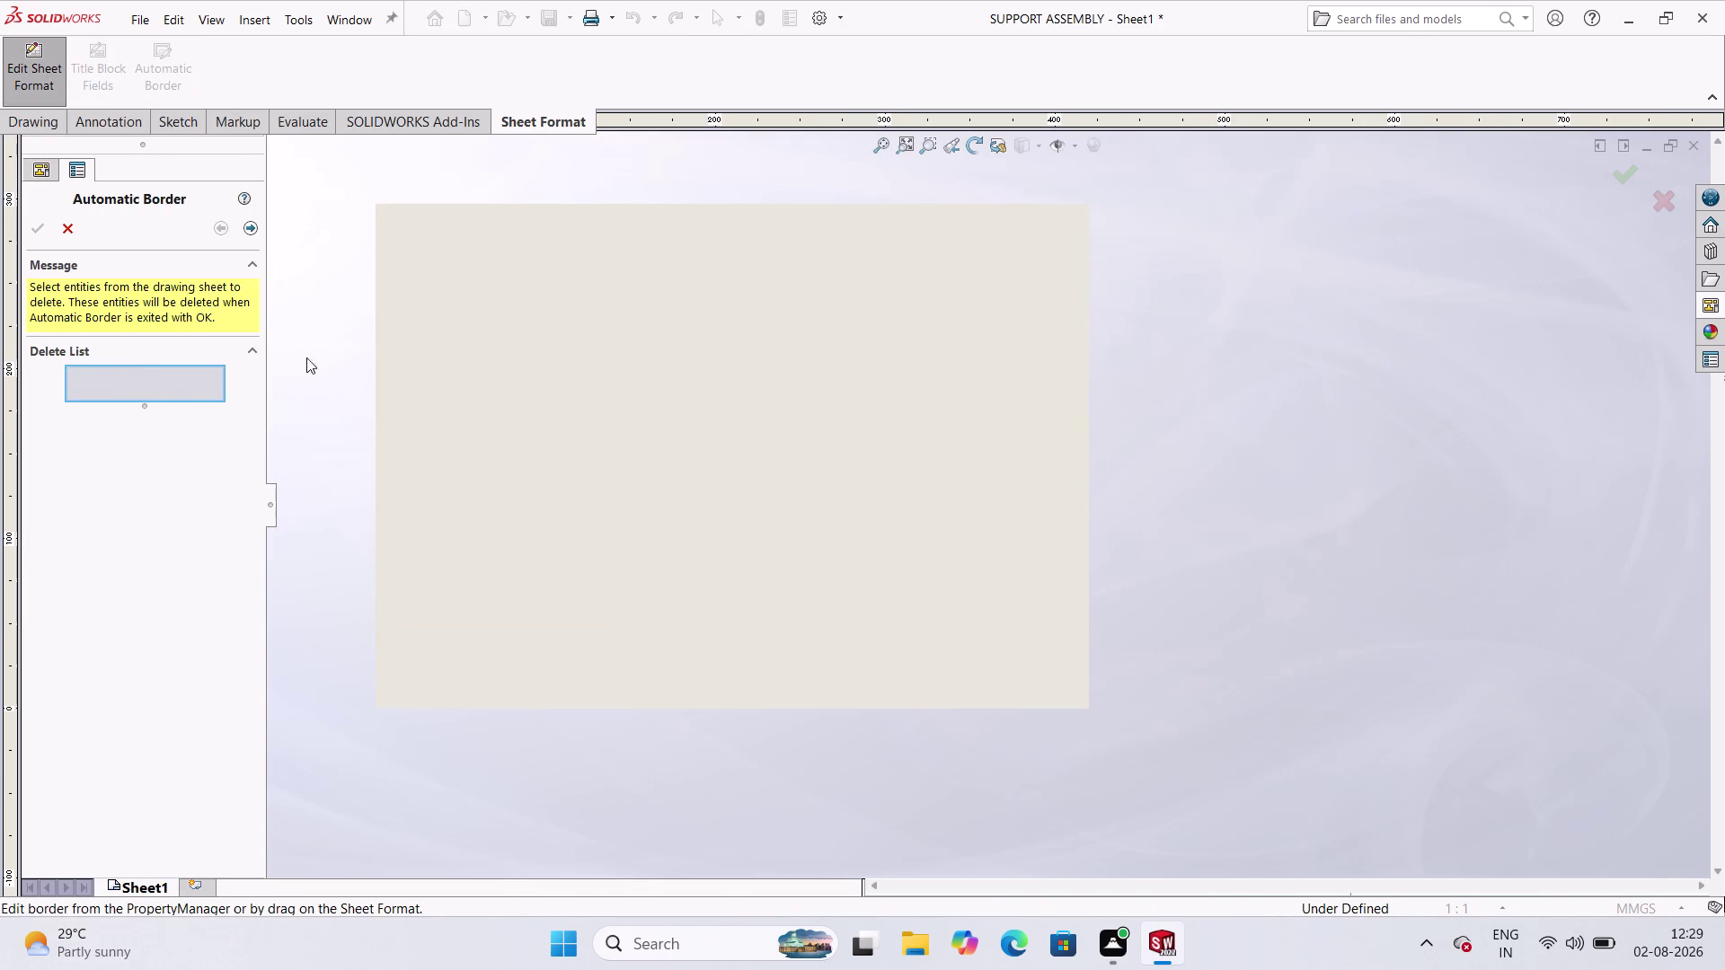
Add an automatic border of 6 rows and 8 columns with 10 mm margins.
click(475, 323)
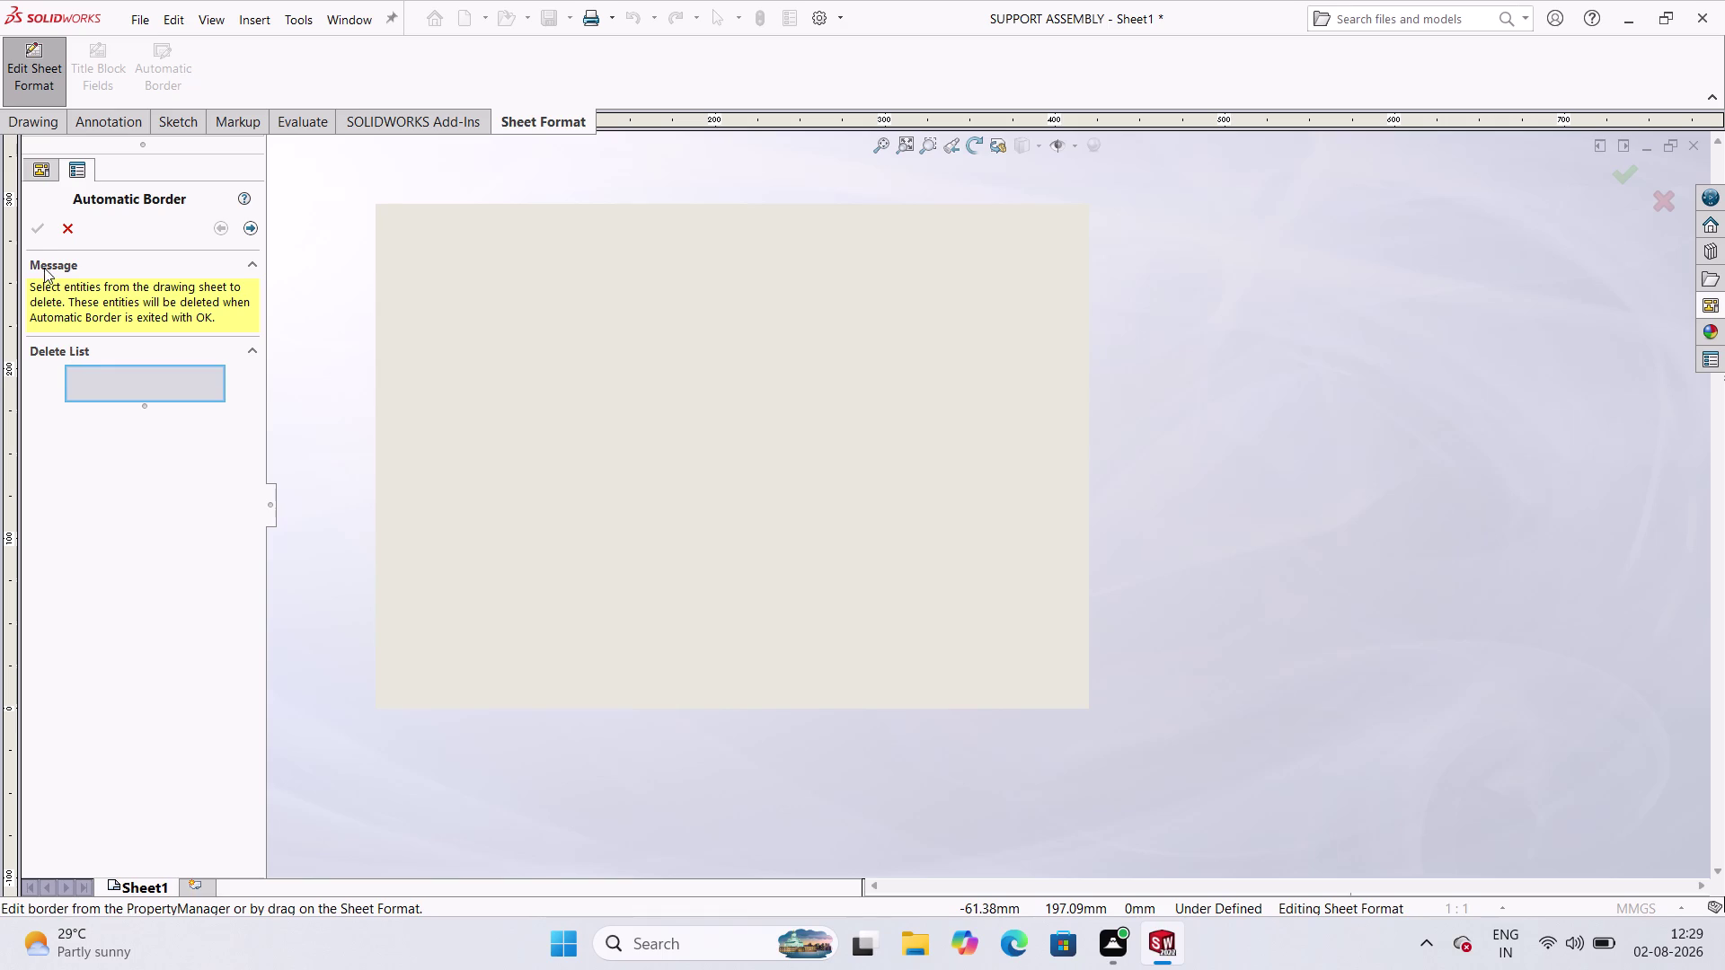
click(35, 230)
click(245, 223)
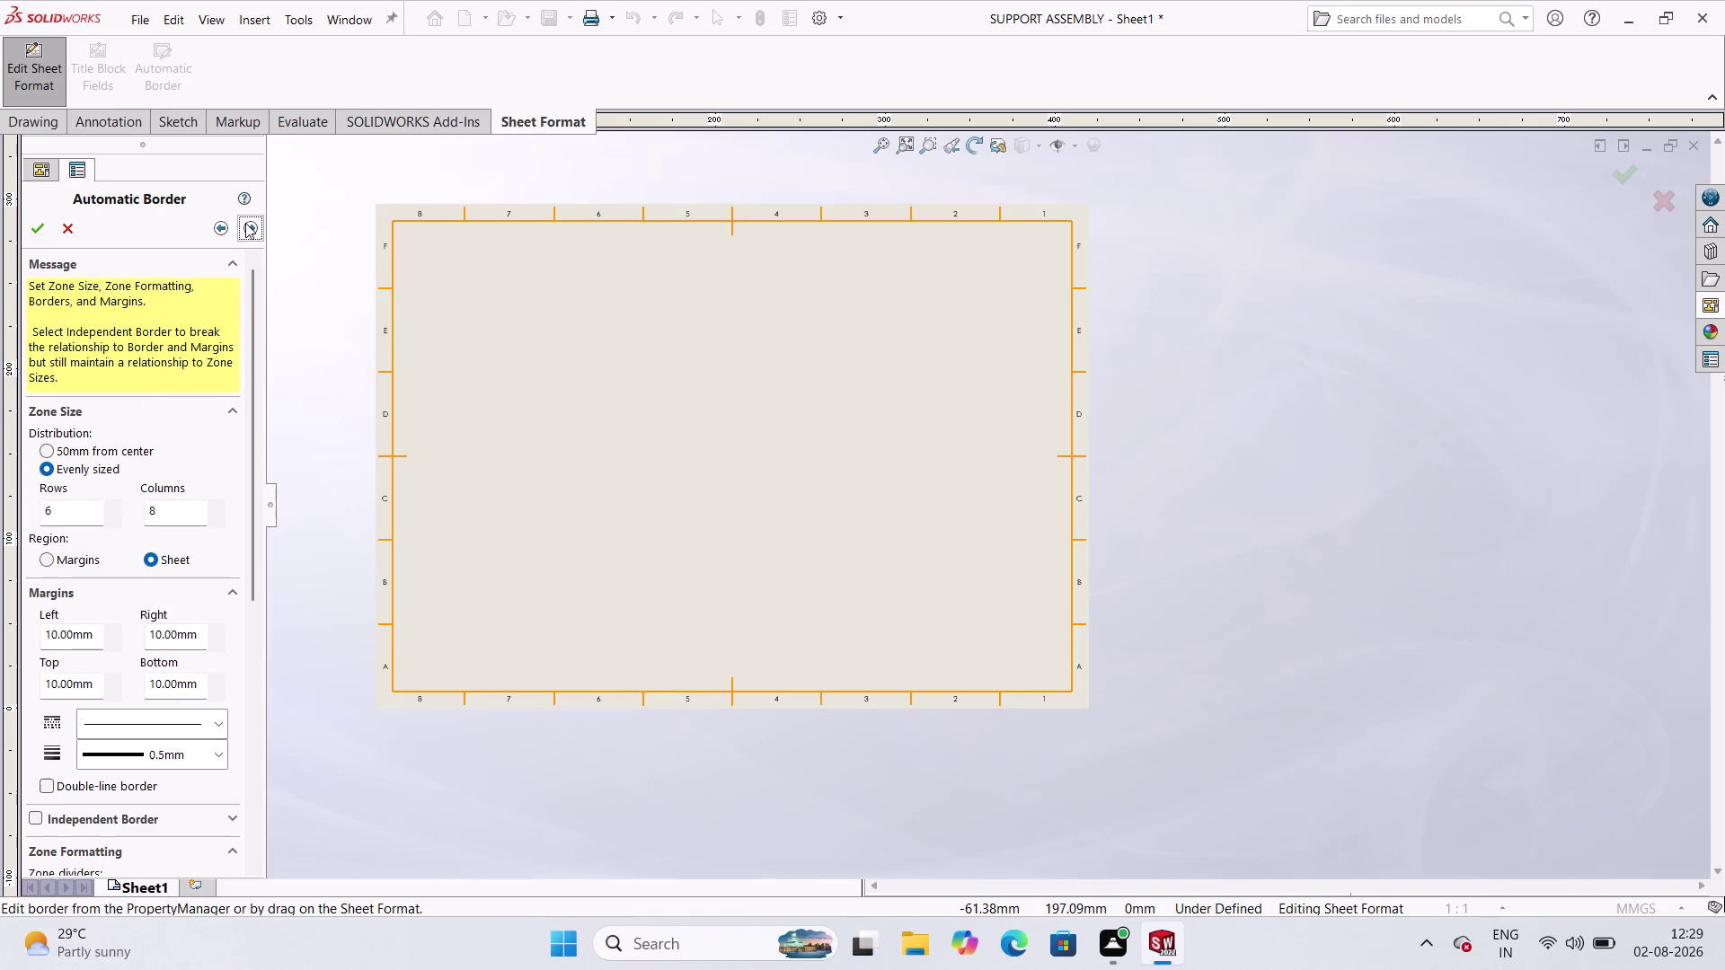
scroll(down, 3)
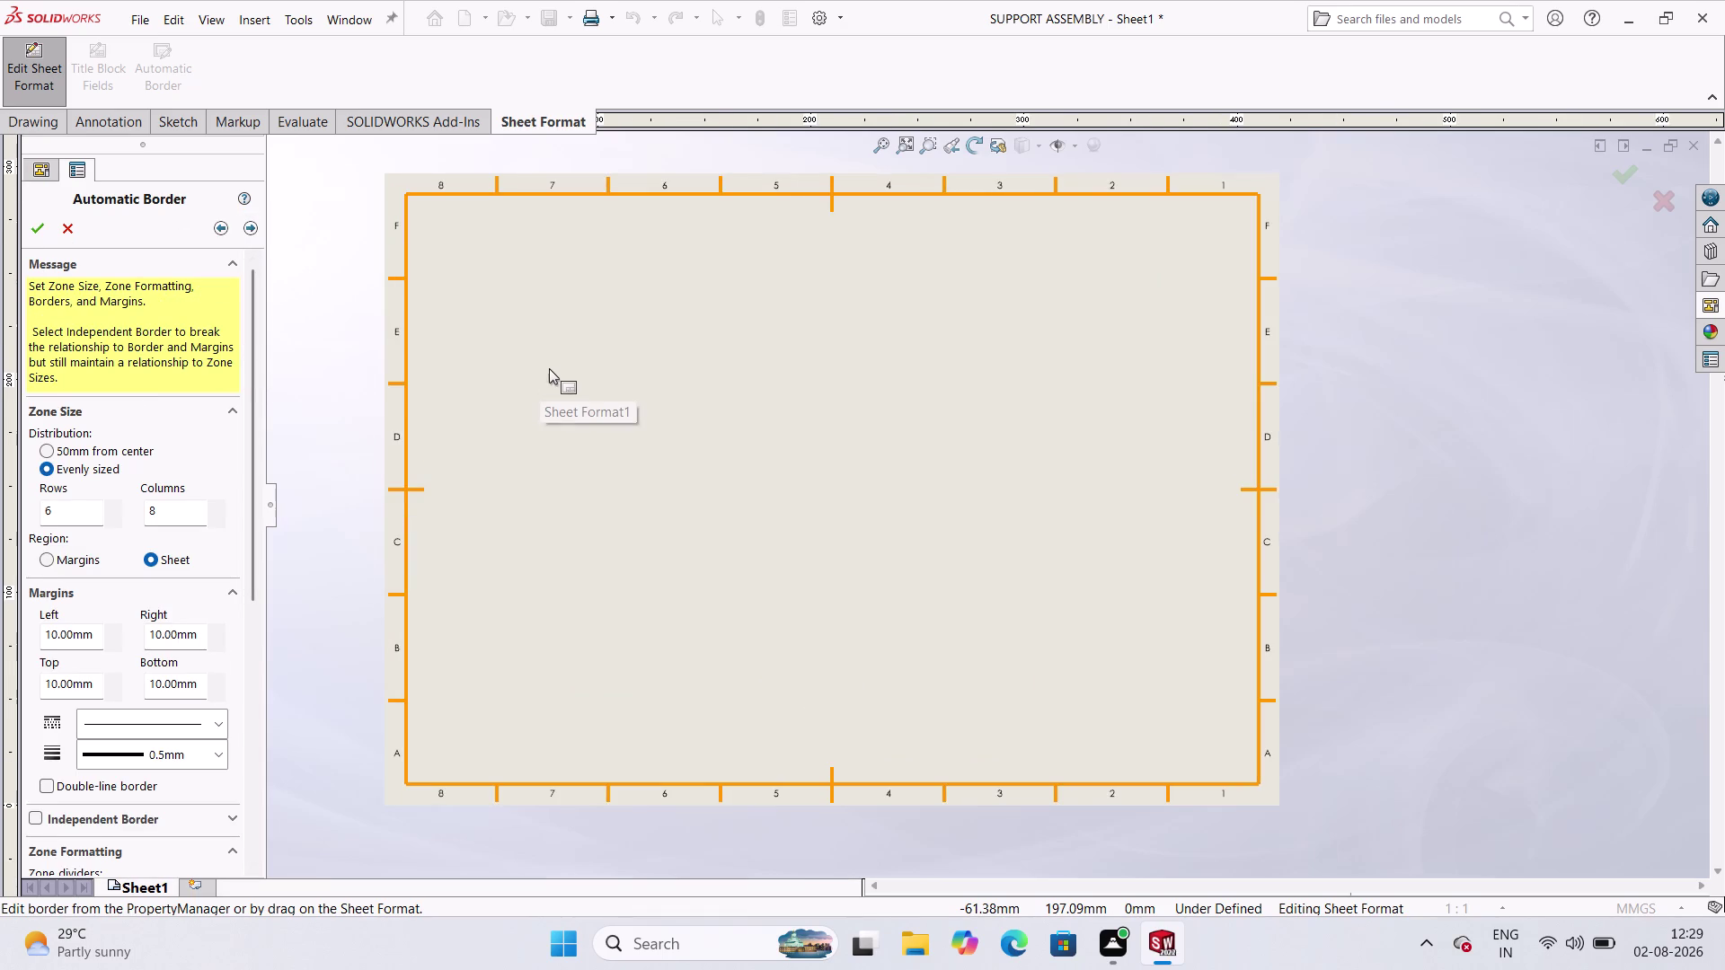
scroll(up, 3)
scroll(down, 3)
scroll(up, 3)
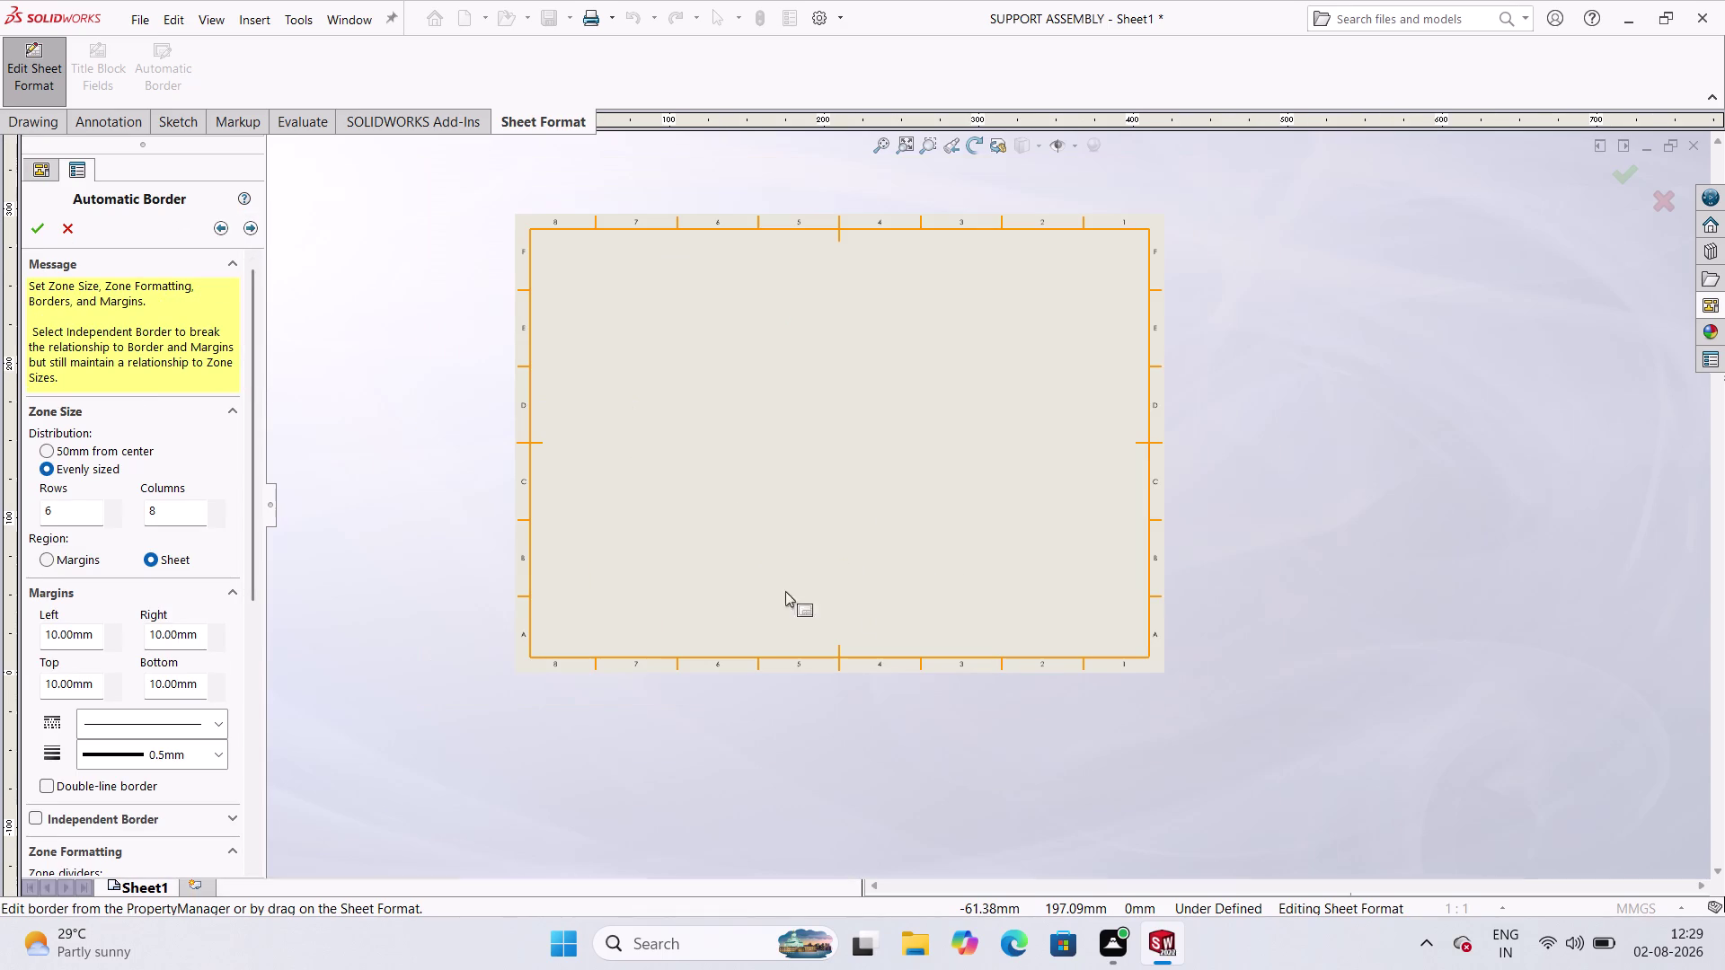
click(37, 237)
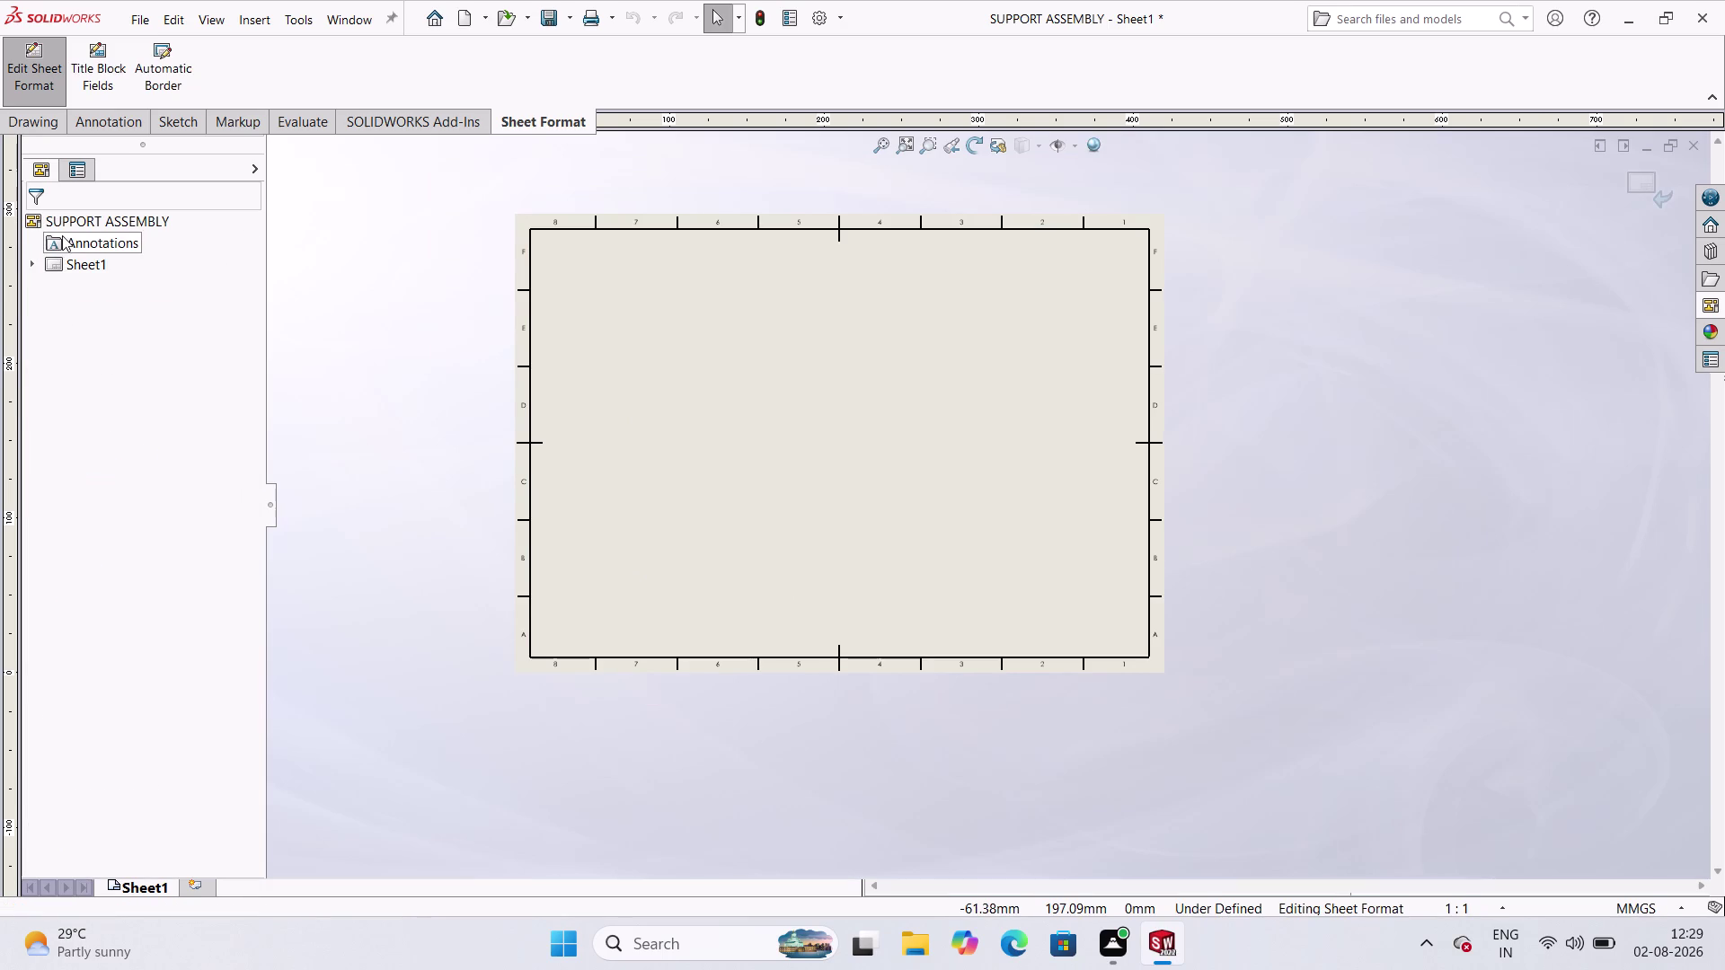
click(36, 162)
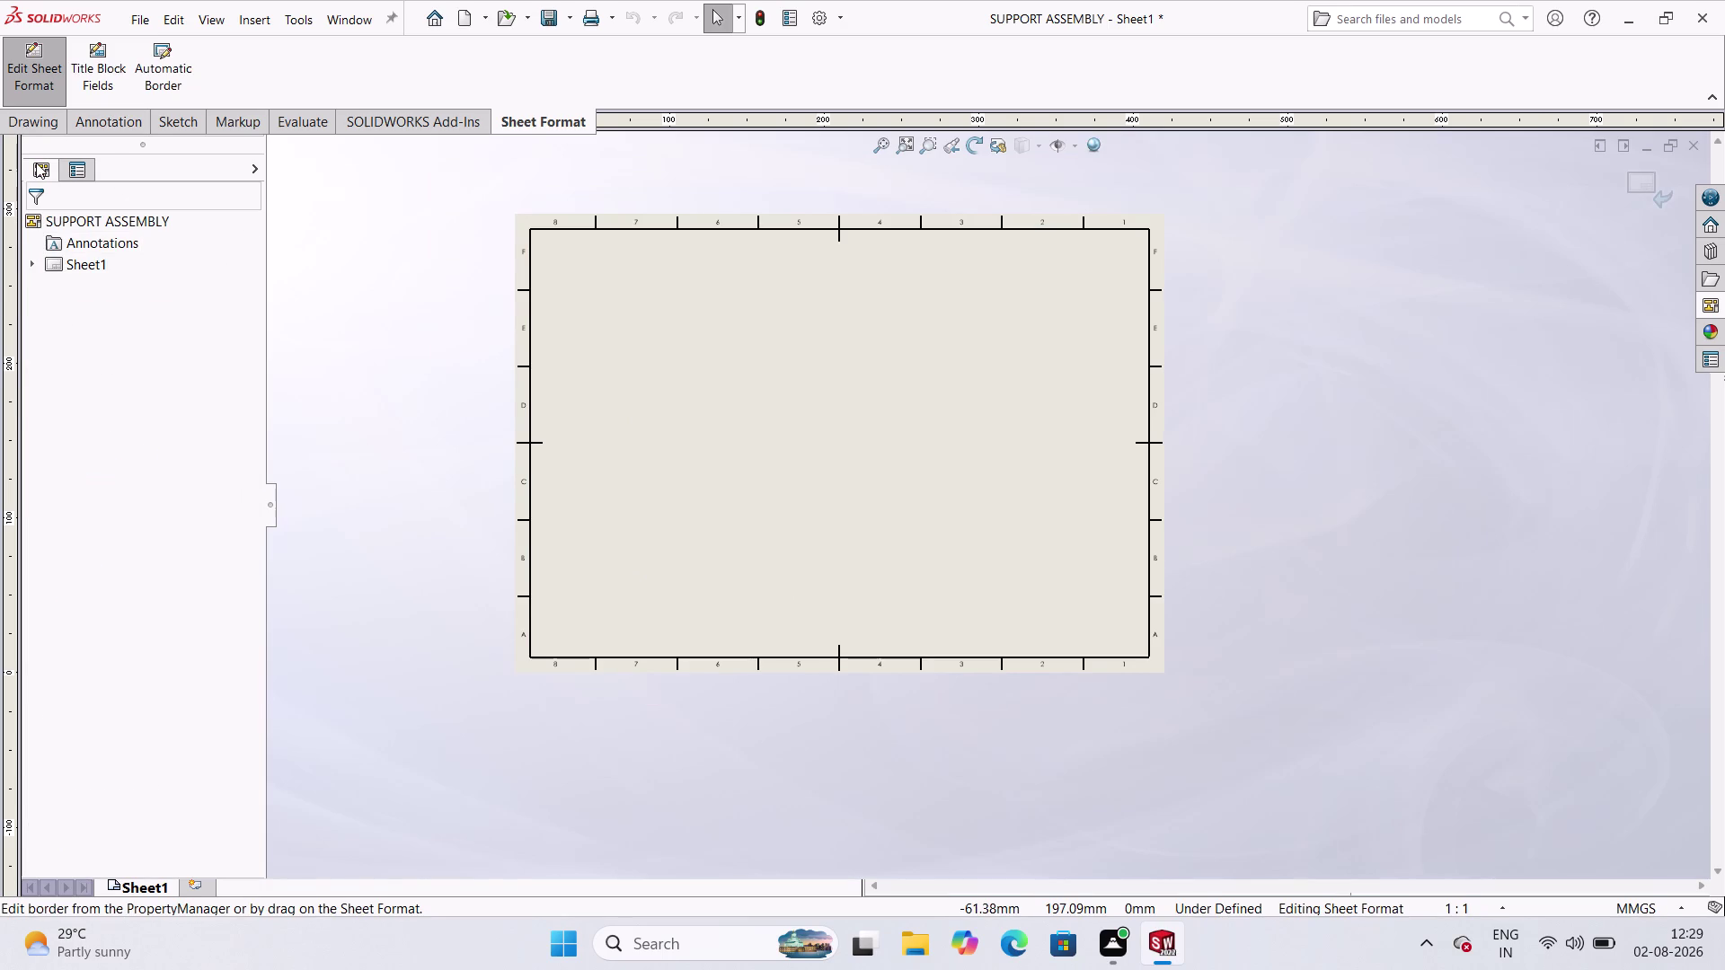
Stretch the title block region from the border's lower-right corner to its left edge.
click(104, 81)
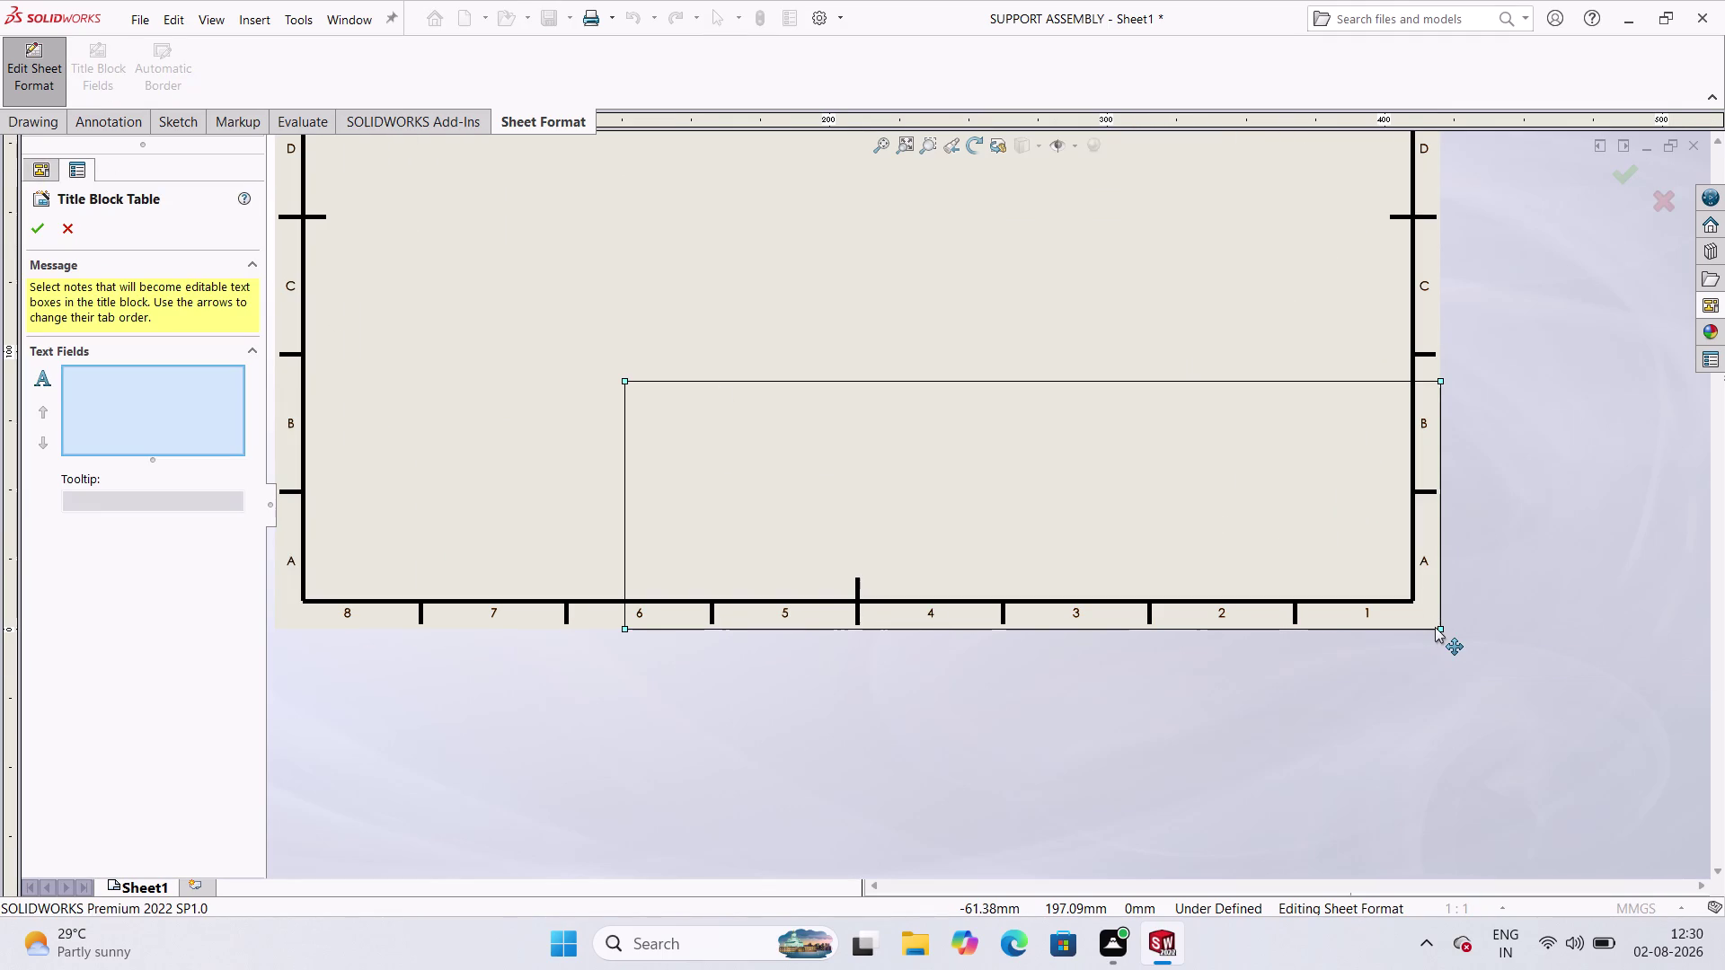
drag(1440, 633, 1406, 596)
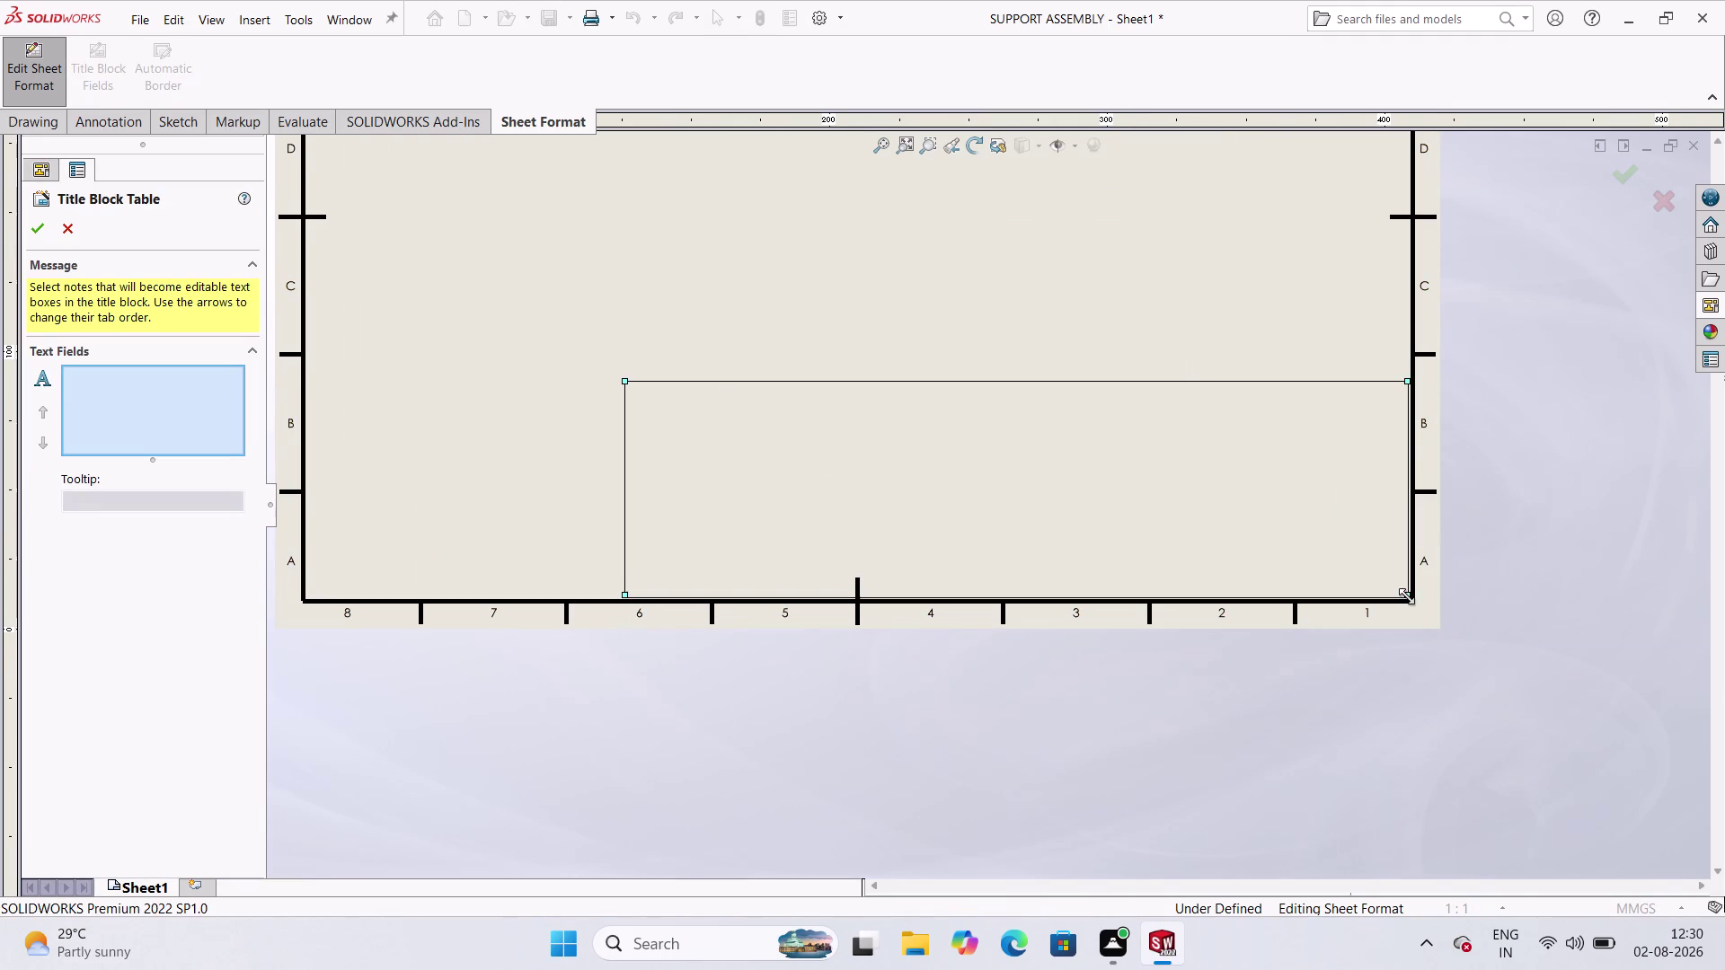
drag(1407, 597, 1412, 604)
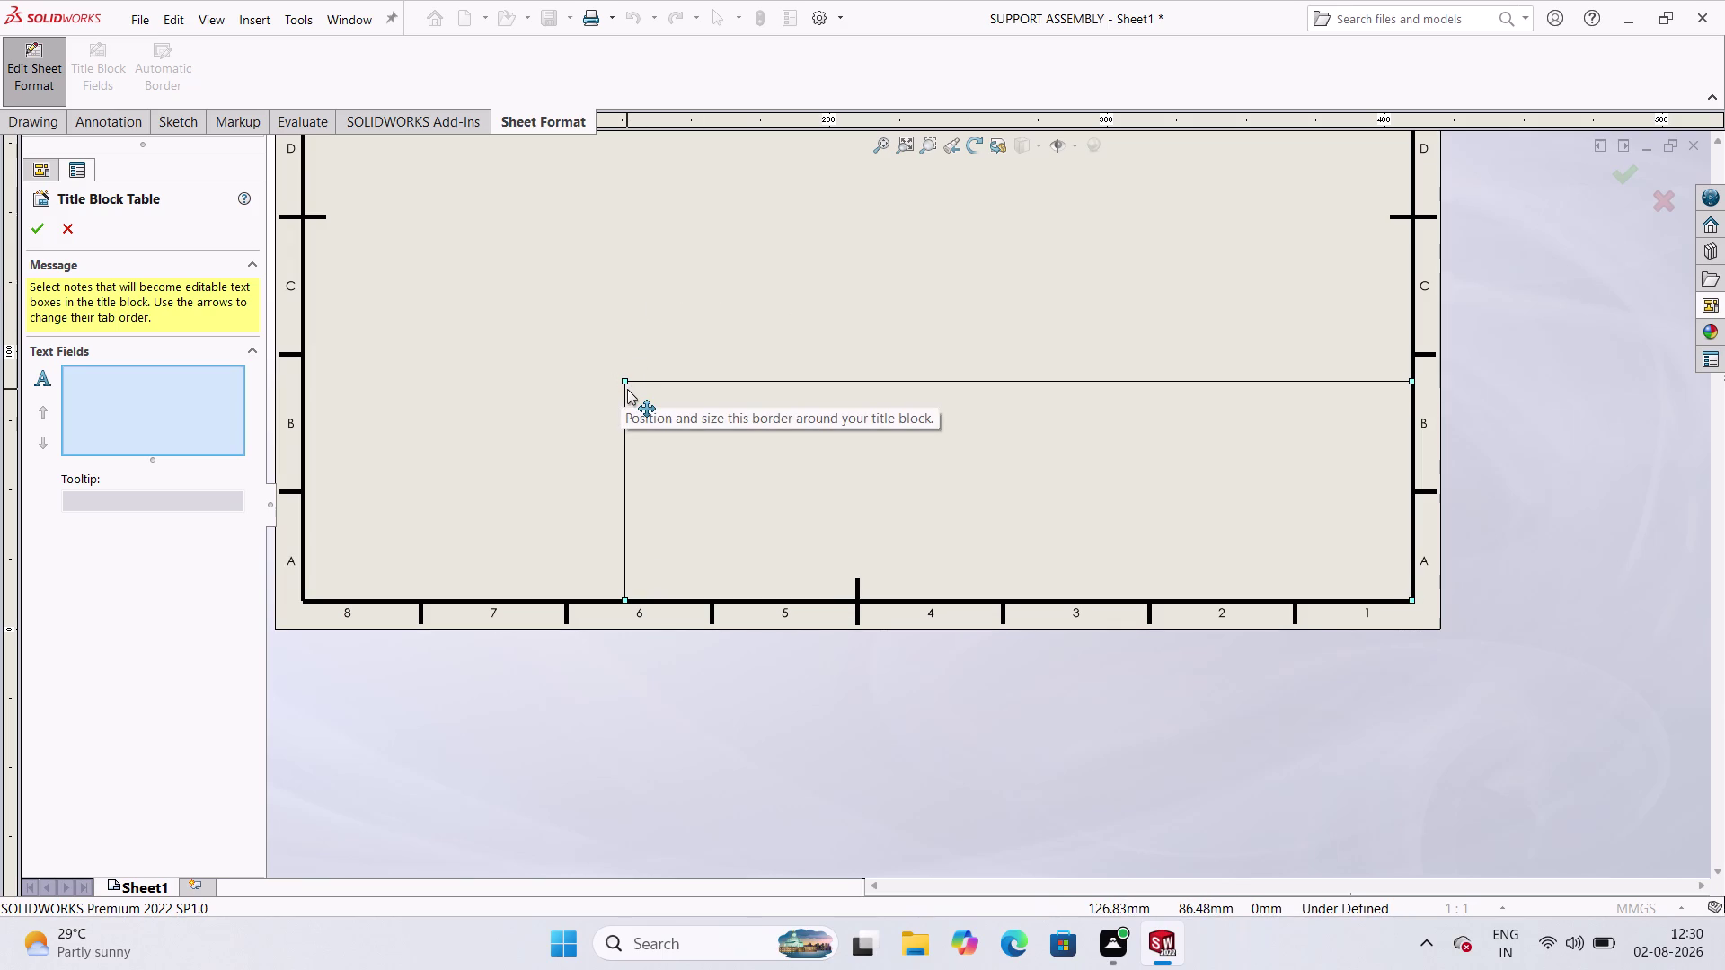
drag(626, 380, 378, 409)
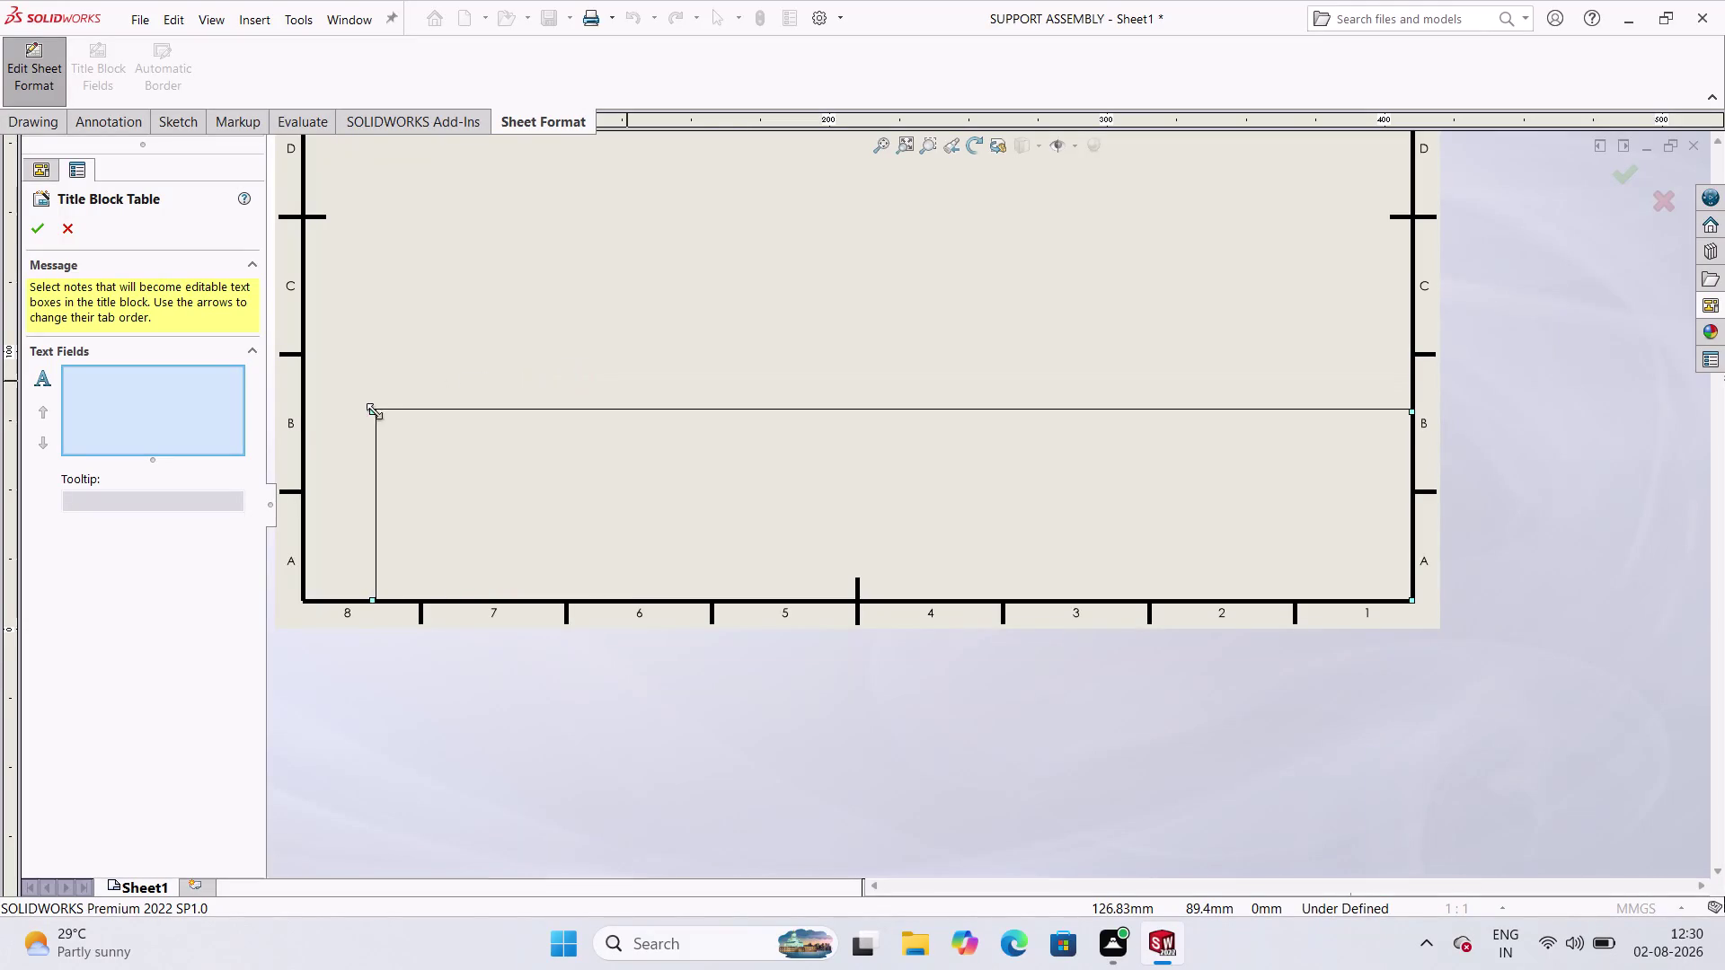
drag(378, 409, 291, 431)
drag(292, 432, 317, 436)
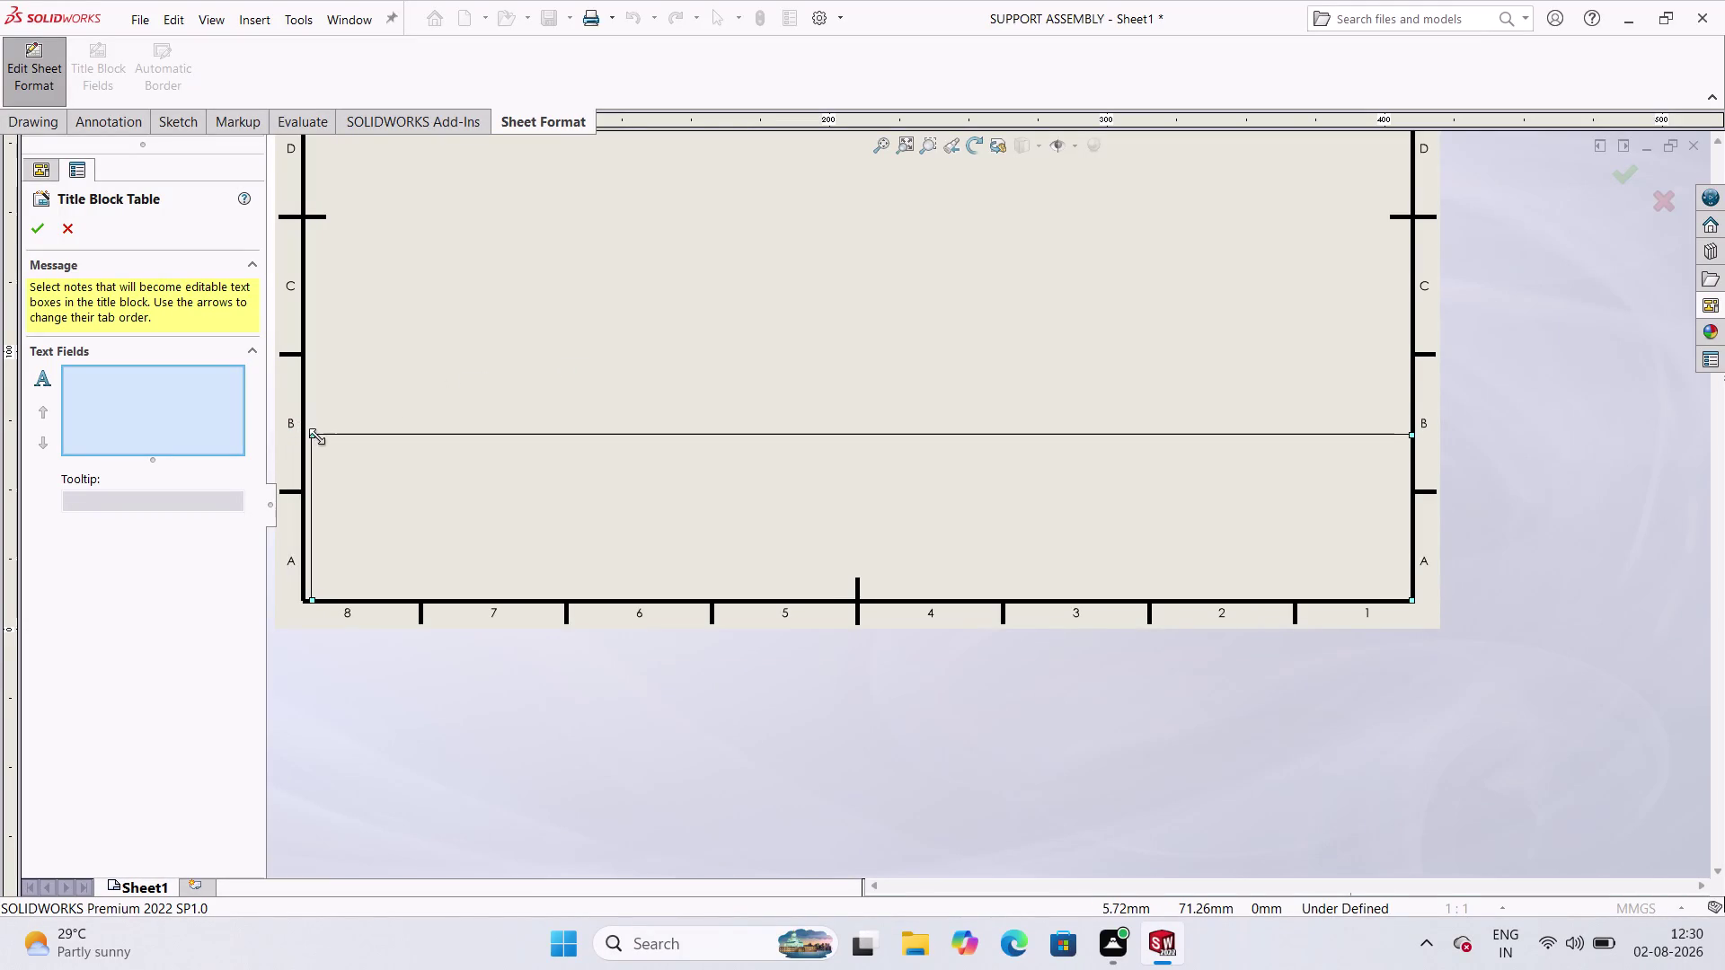
drag(317, 437, 314, 435)
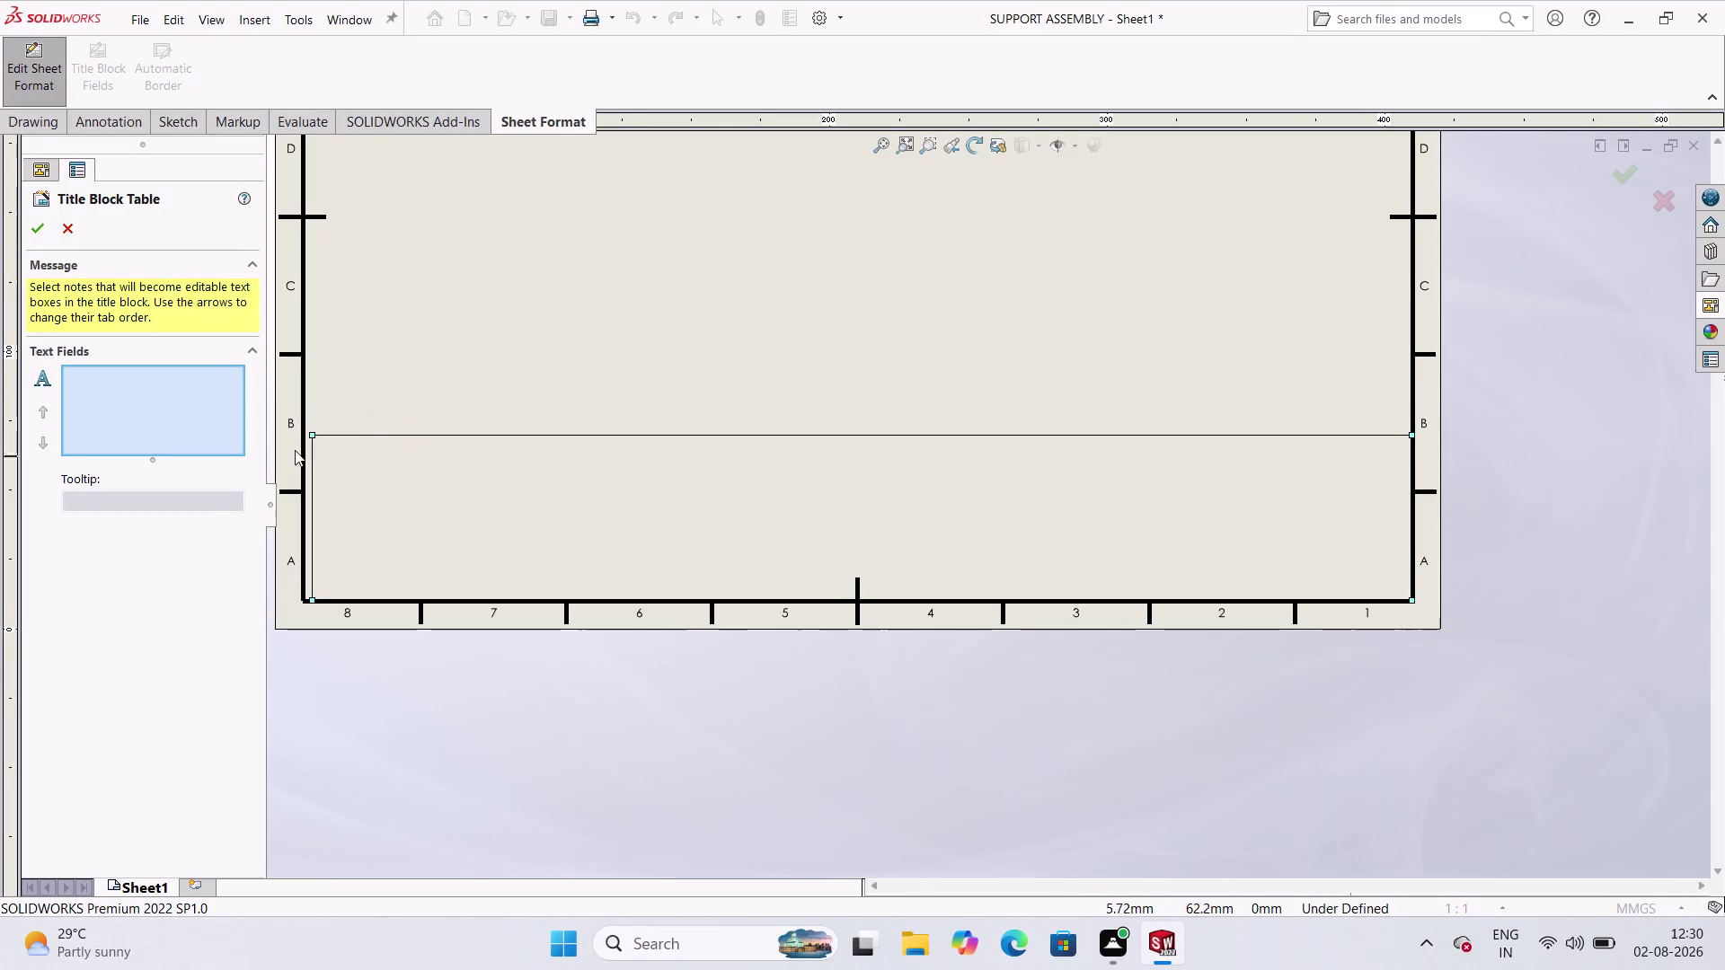
drag(316, 437, 299, 429)
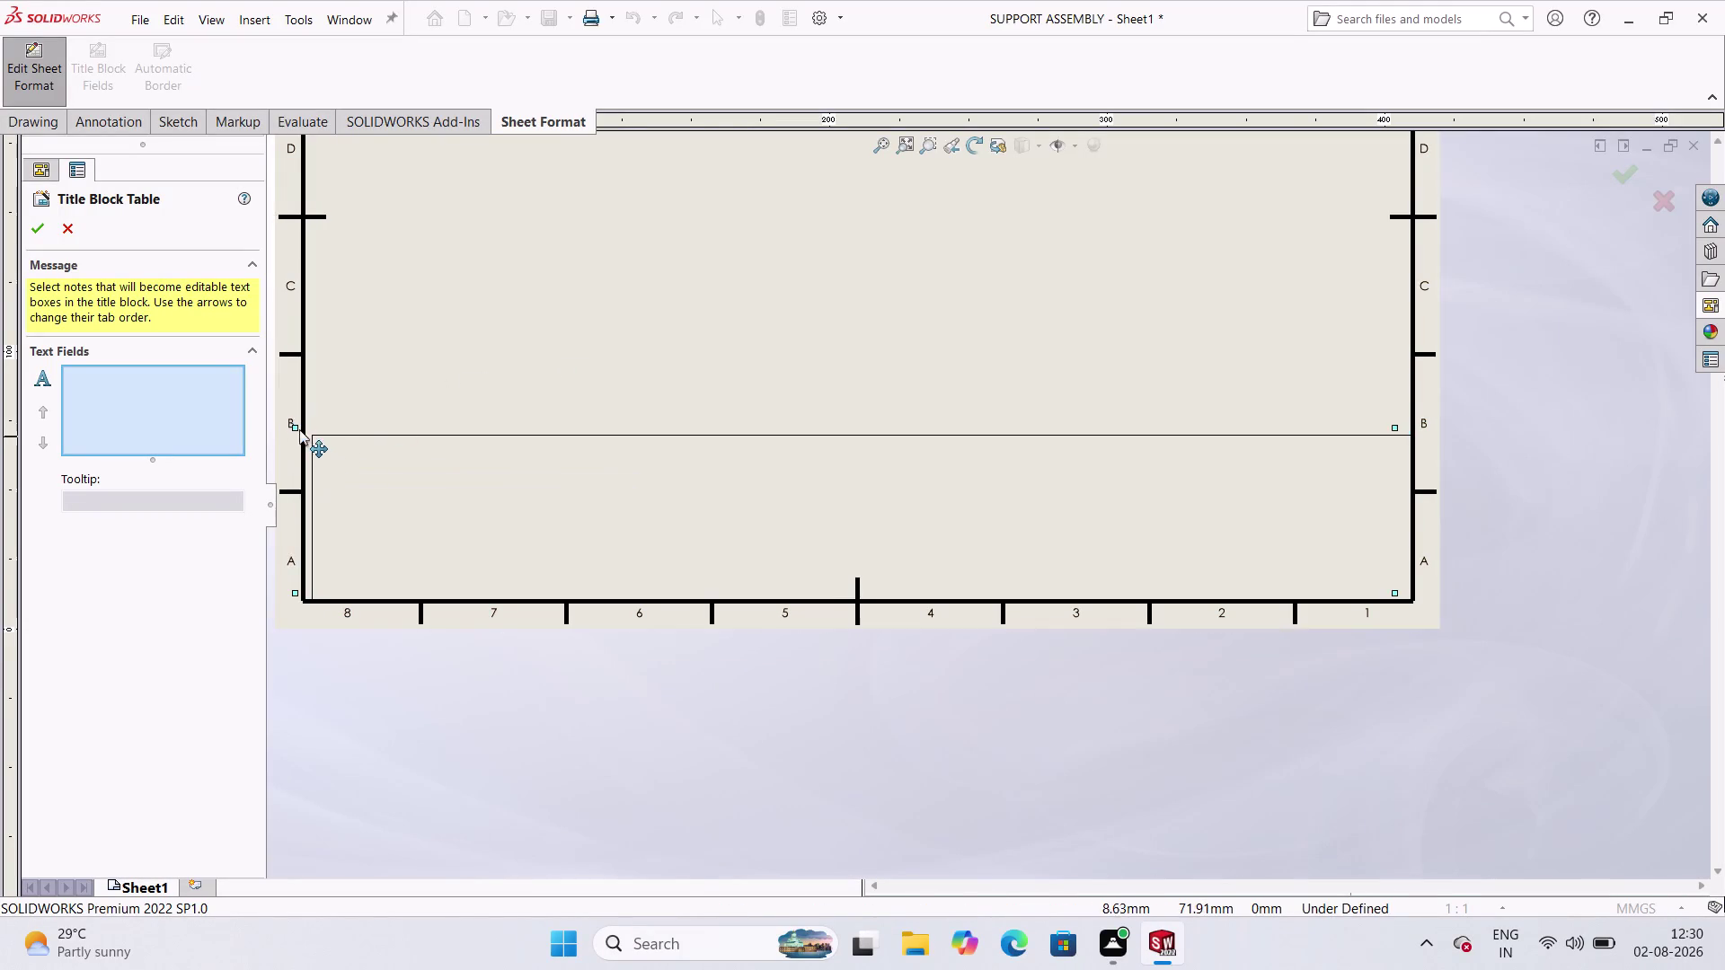
click(307, 430)
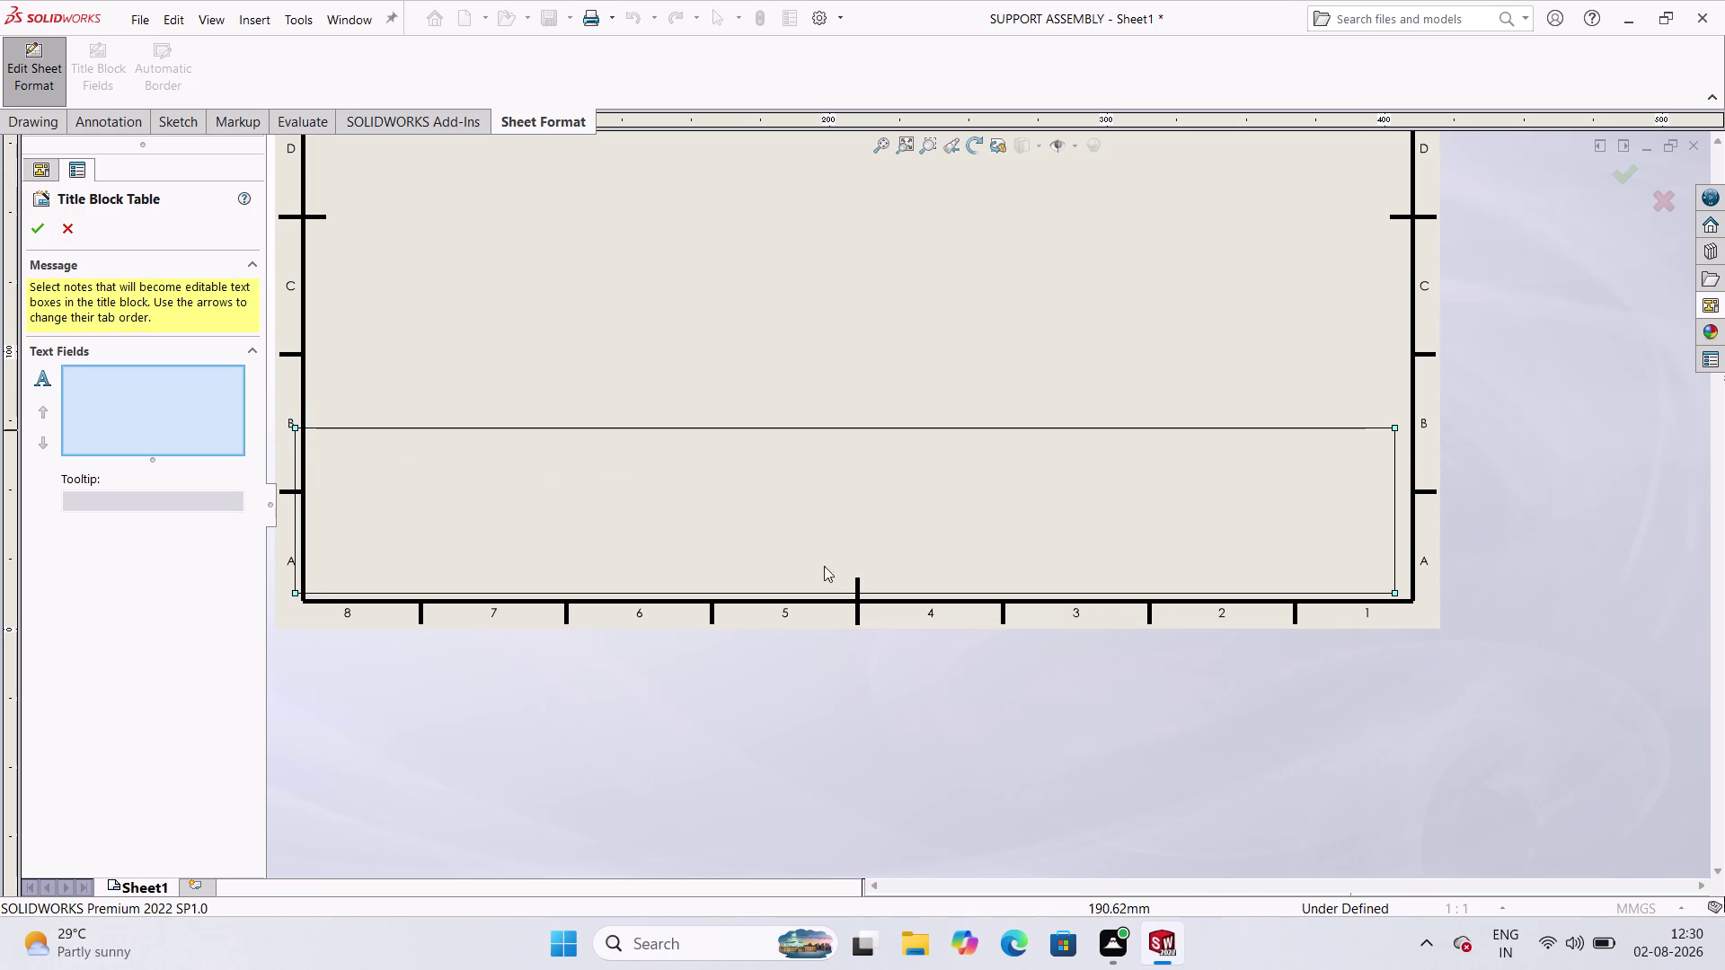
click(1623, 170)
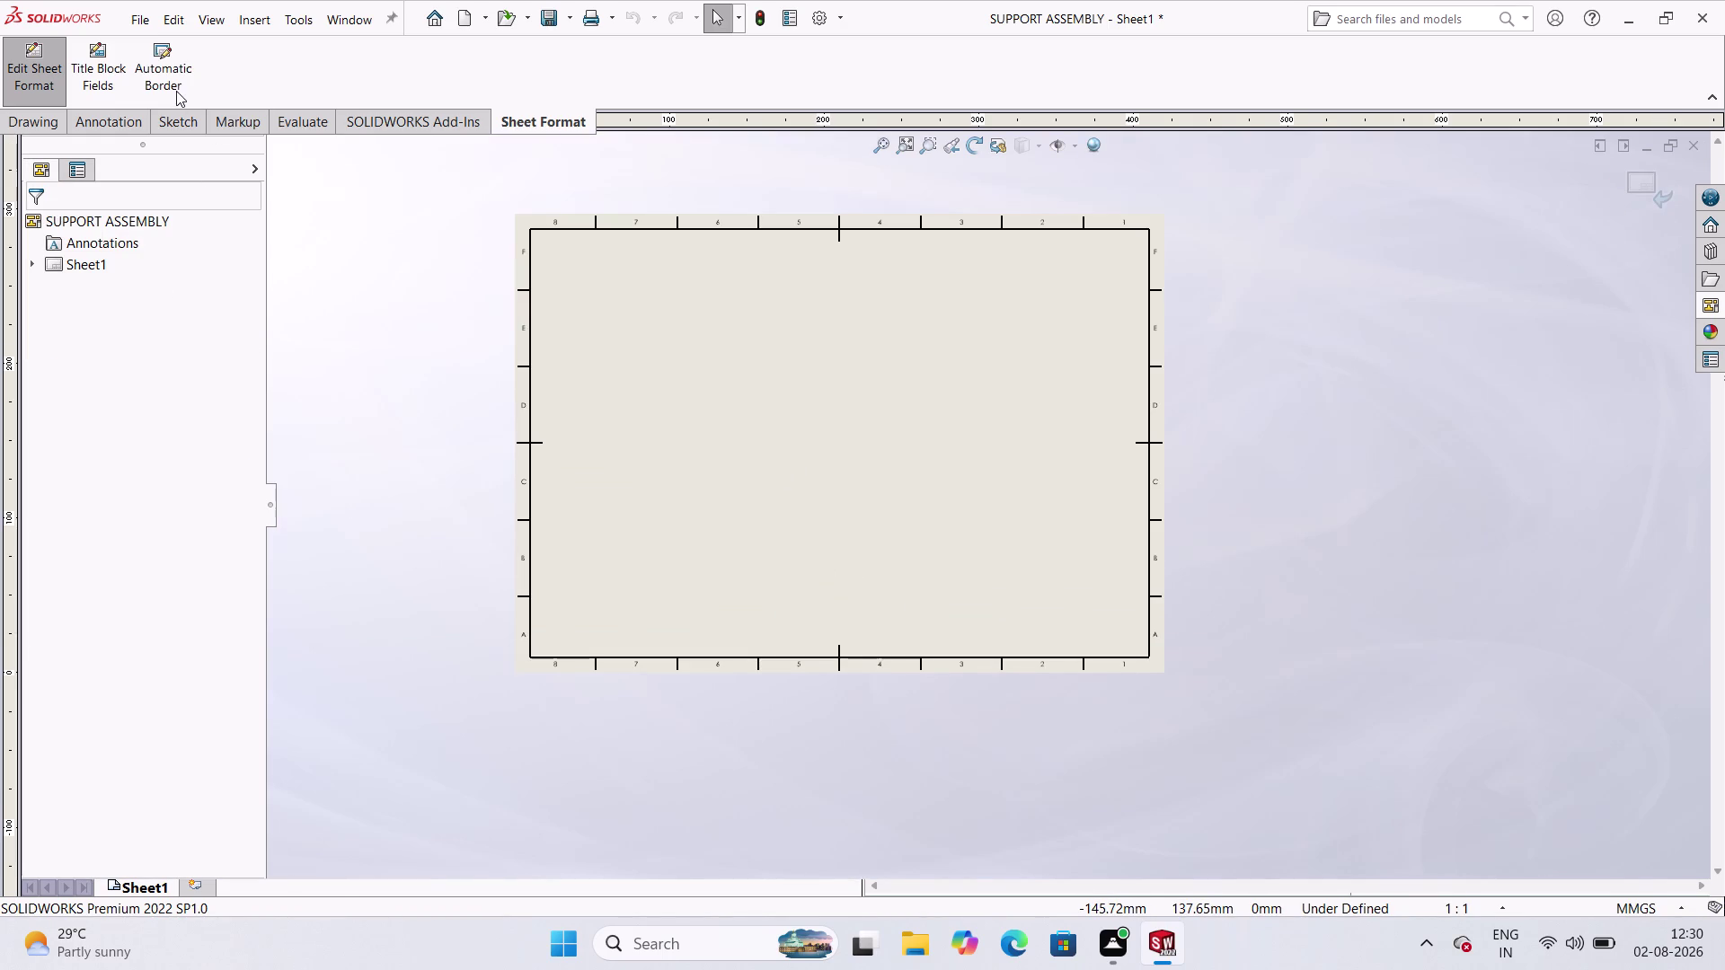
Review the Automatic Border zone and margin mask settings unchanged, then exit sheet-format editing.
click(183, 69)
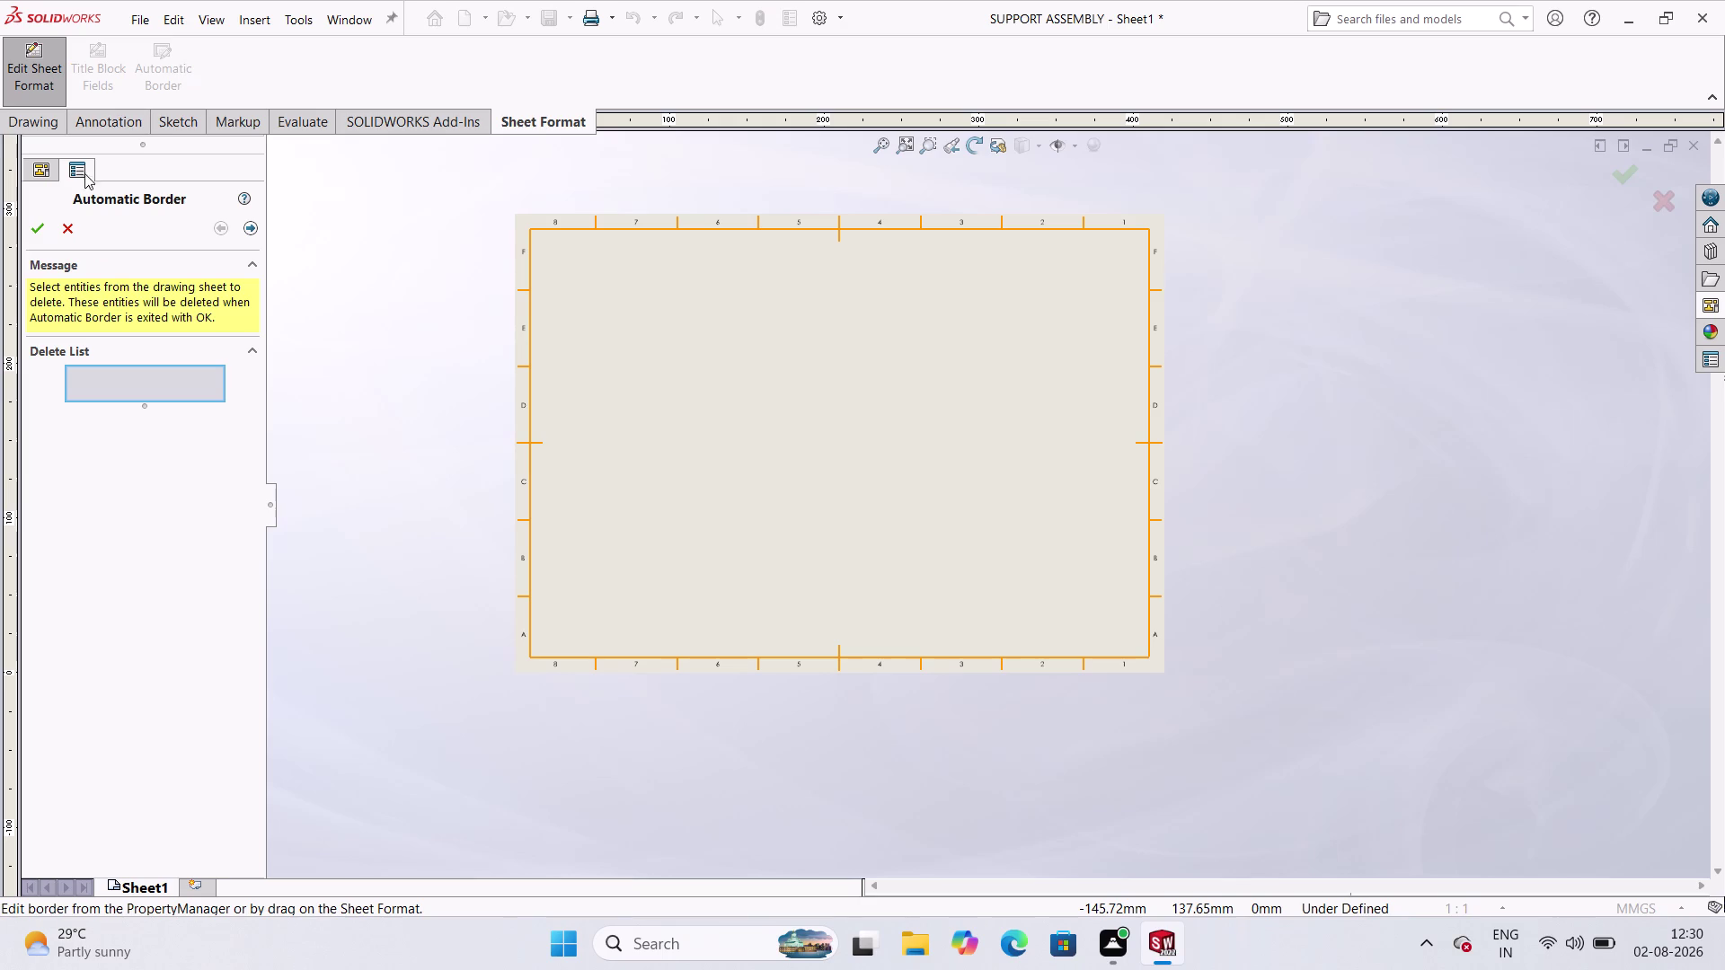
click(244, 236)
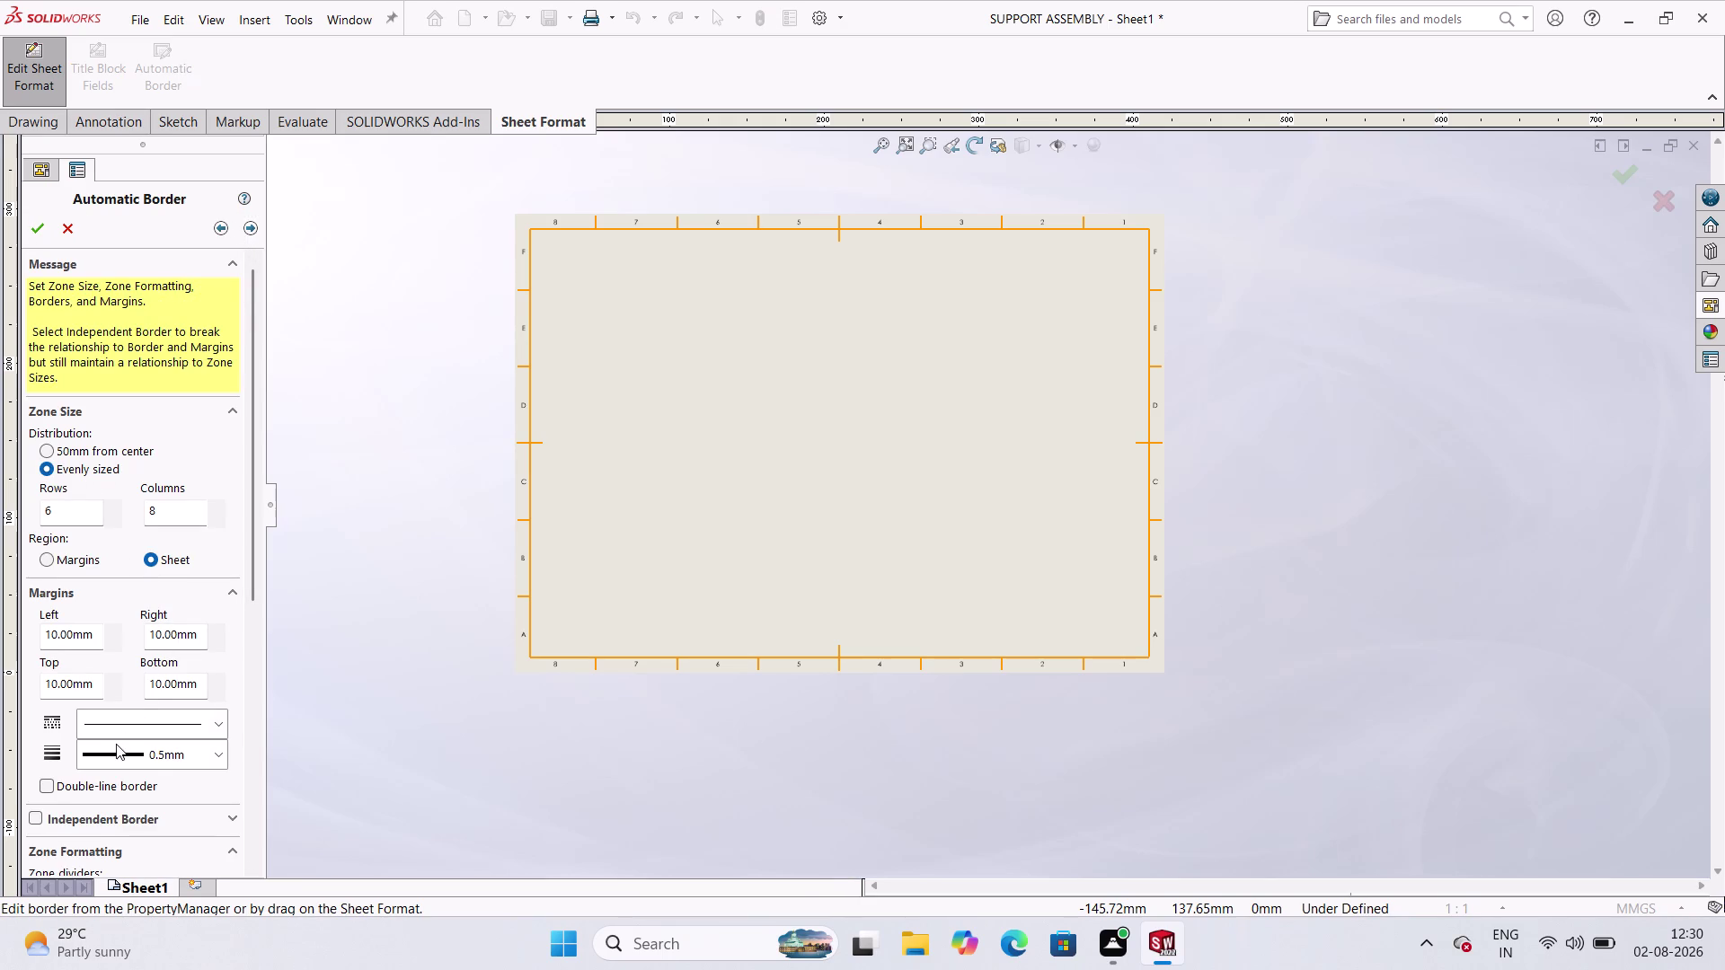
scroll(down, 3)
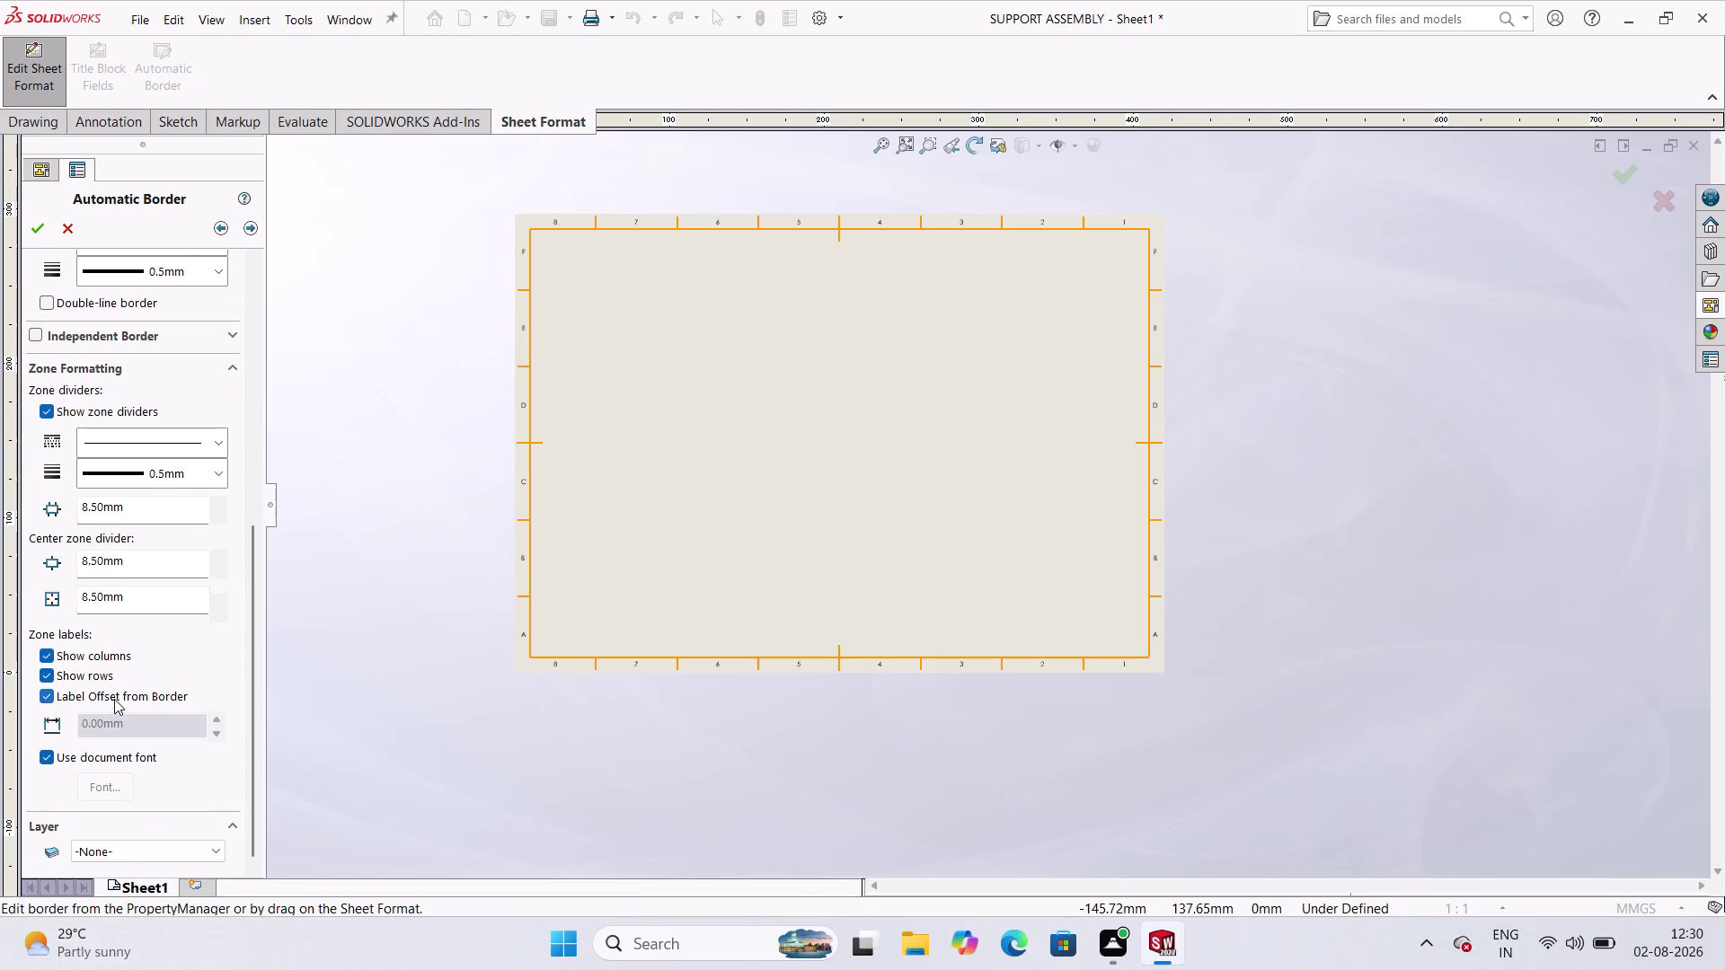
scroll(up, 3)
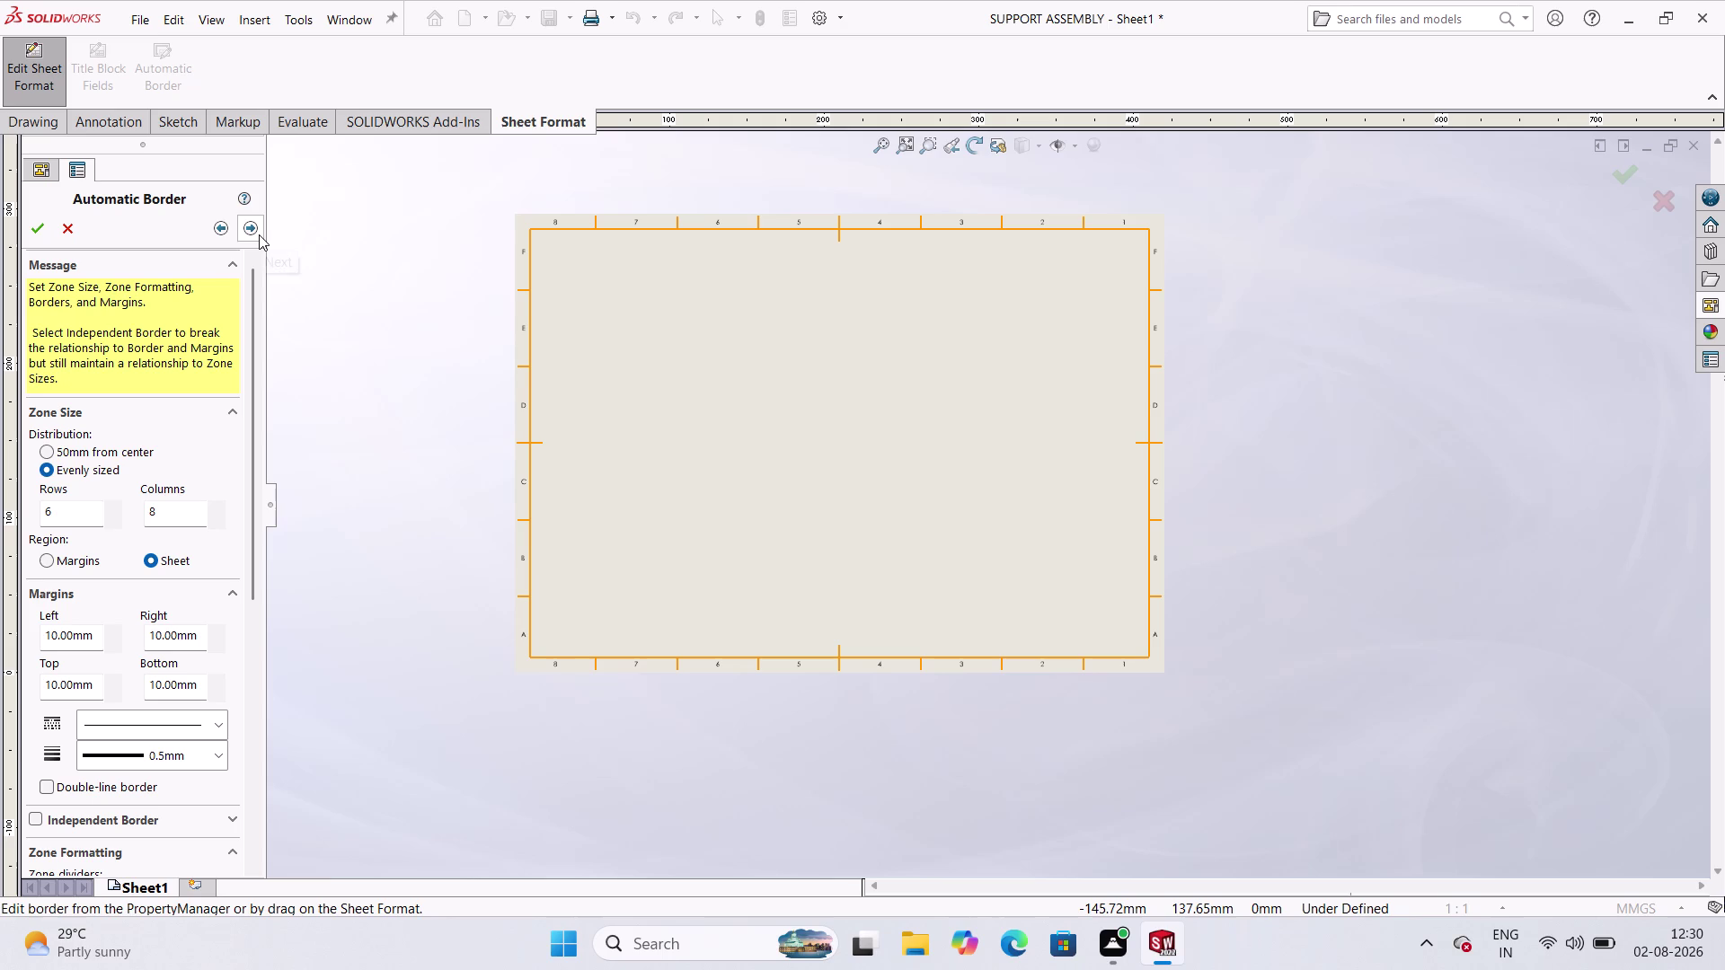
click(258, 234)
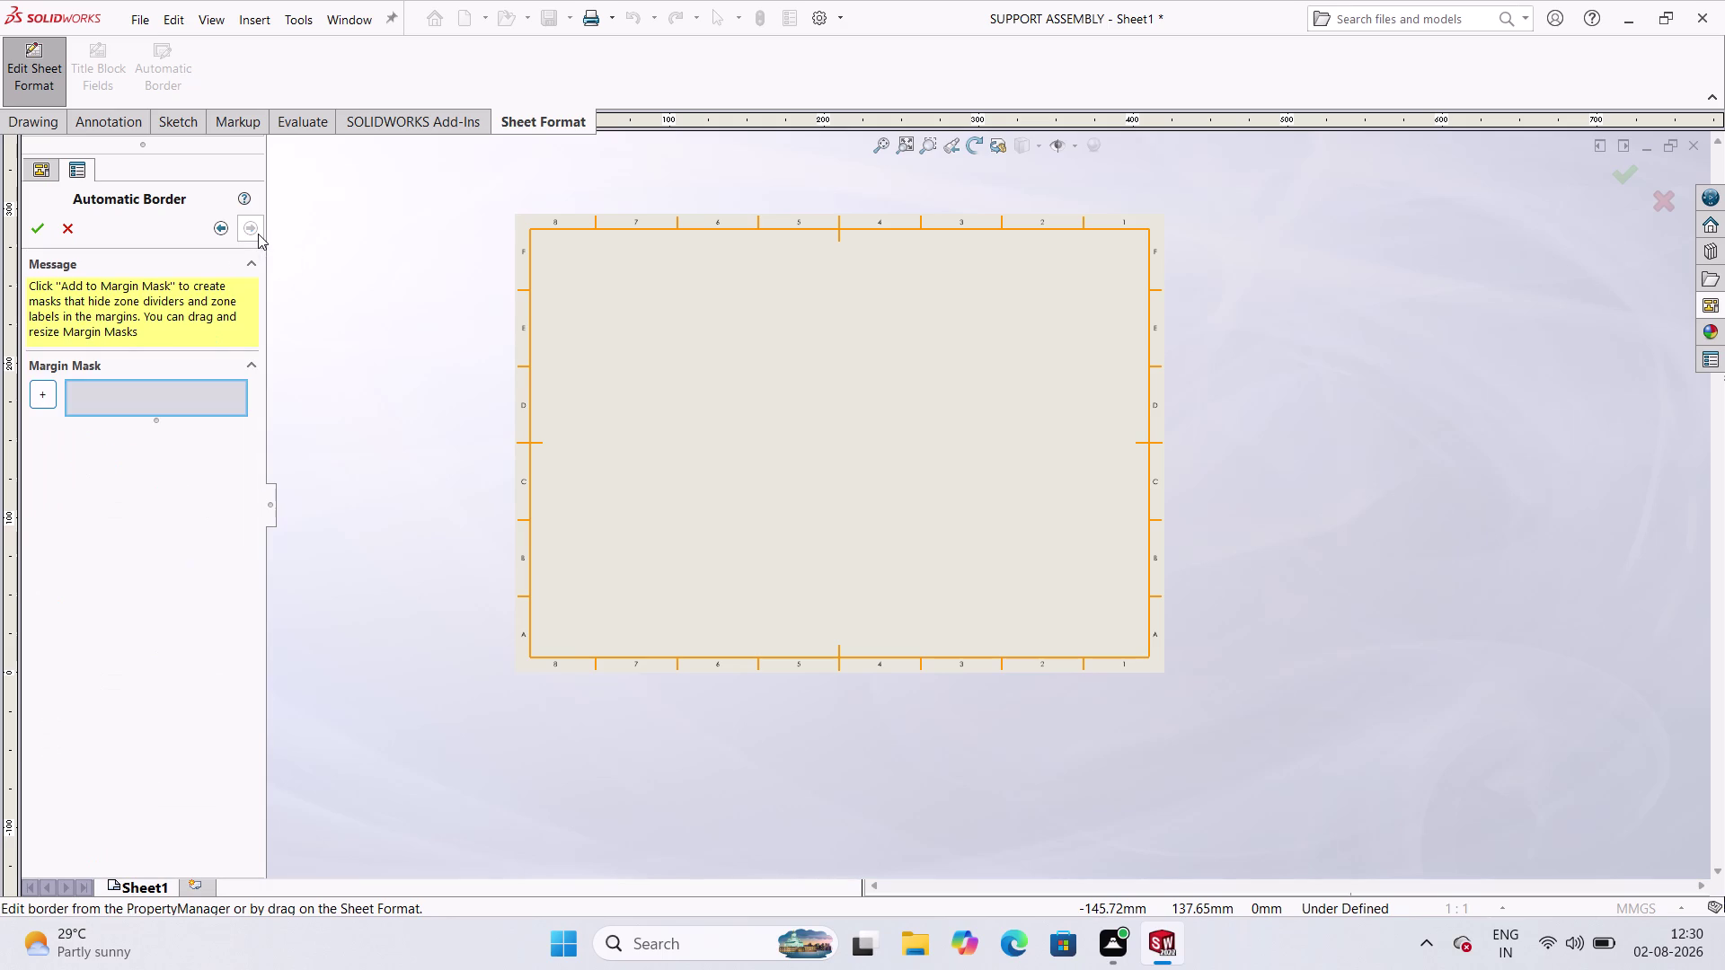
click(39, 233)
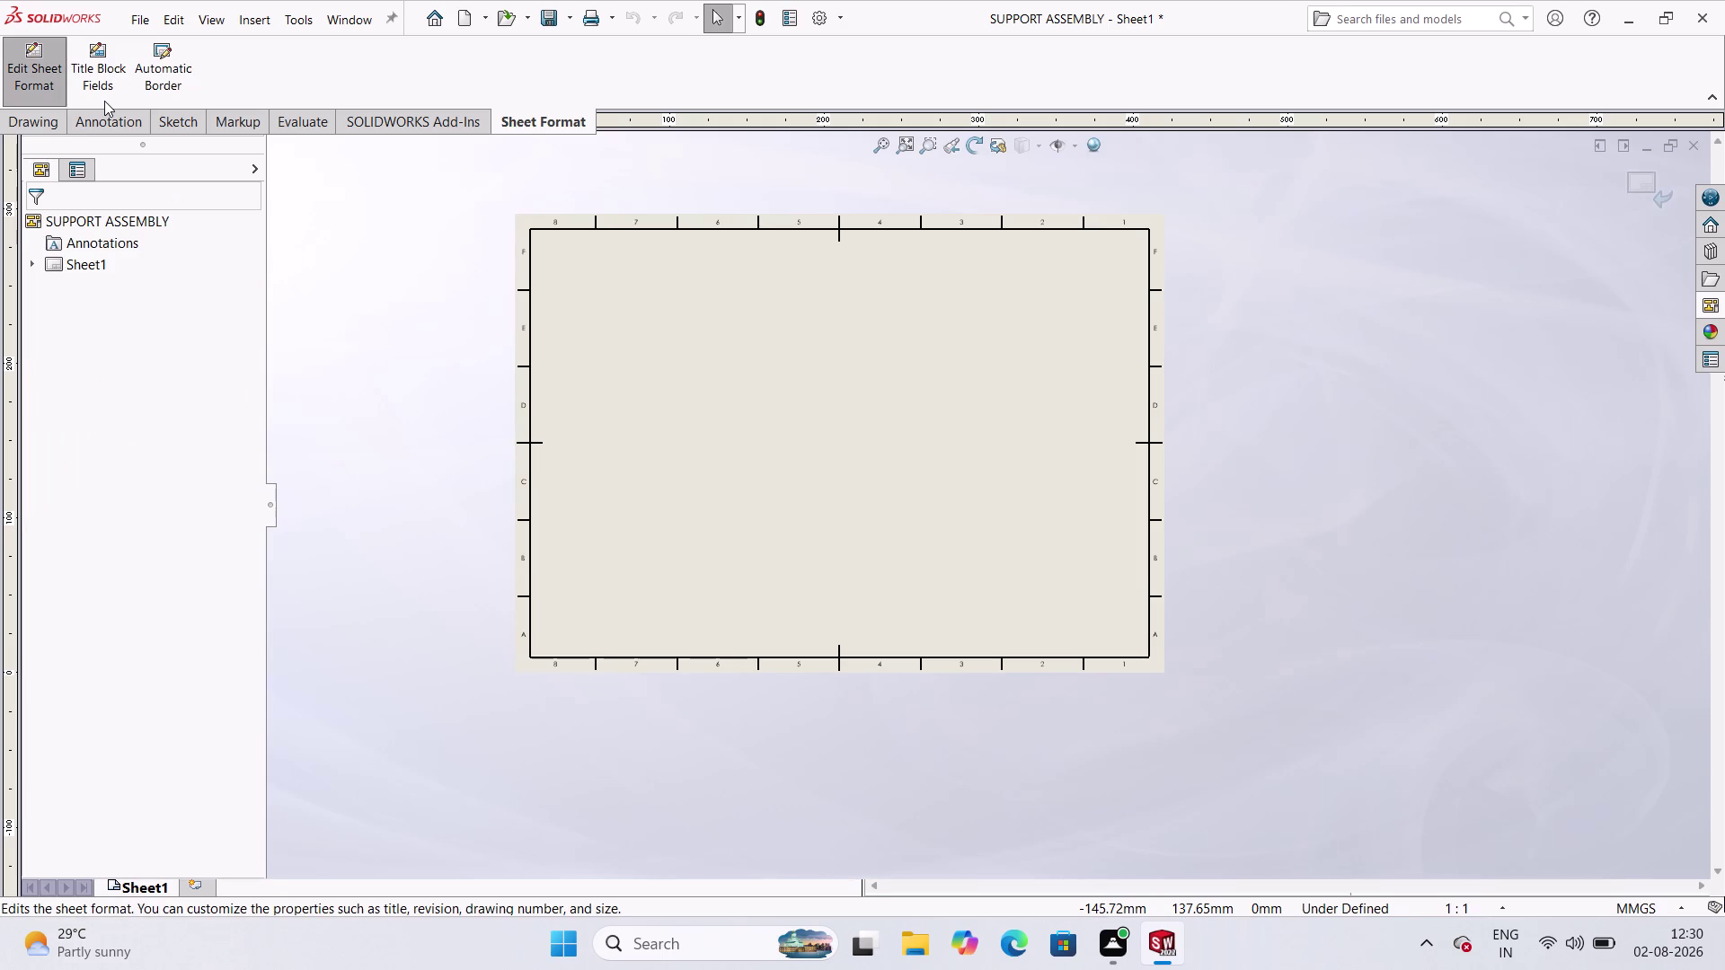
click(40, 94)
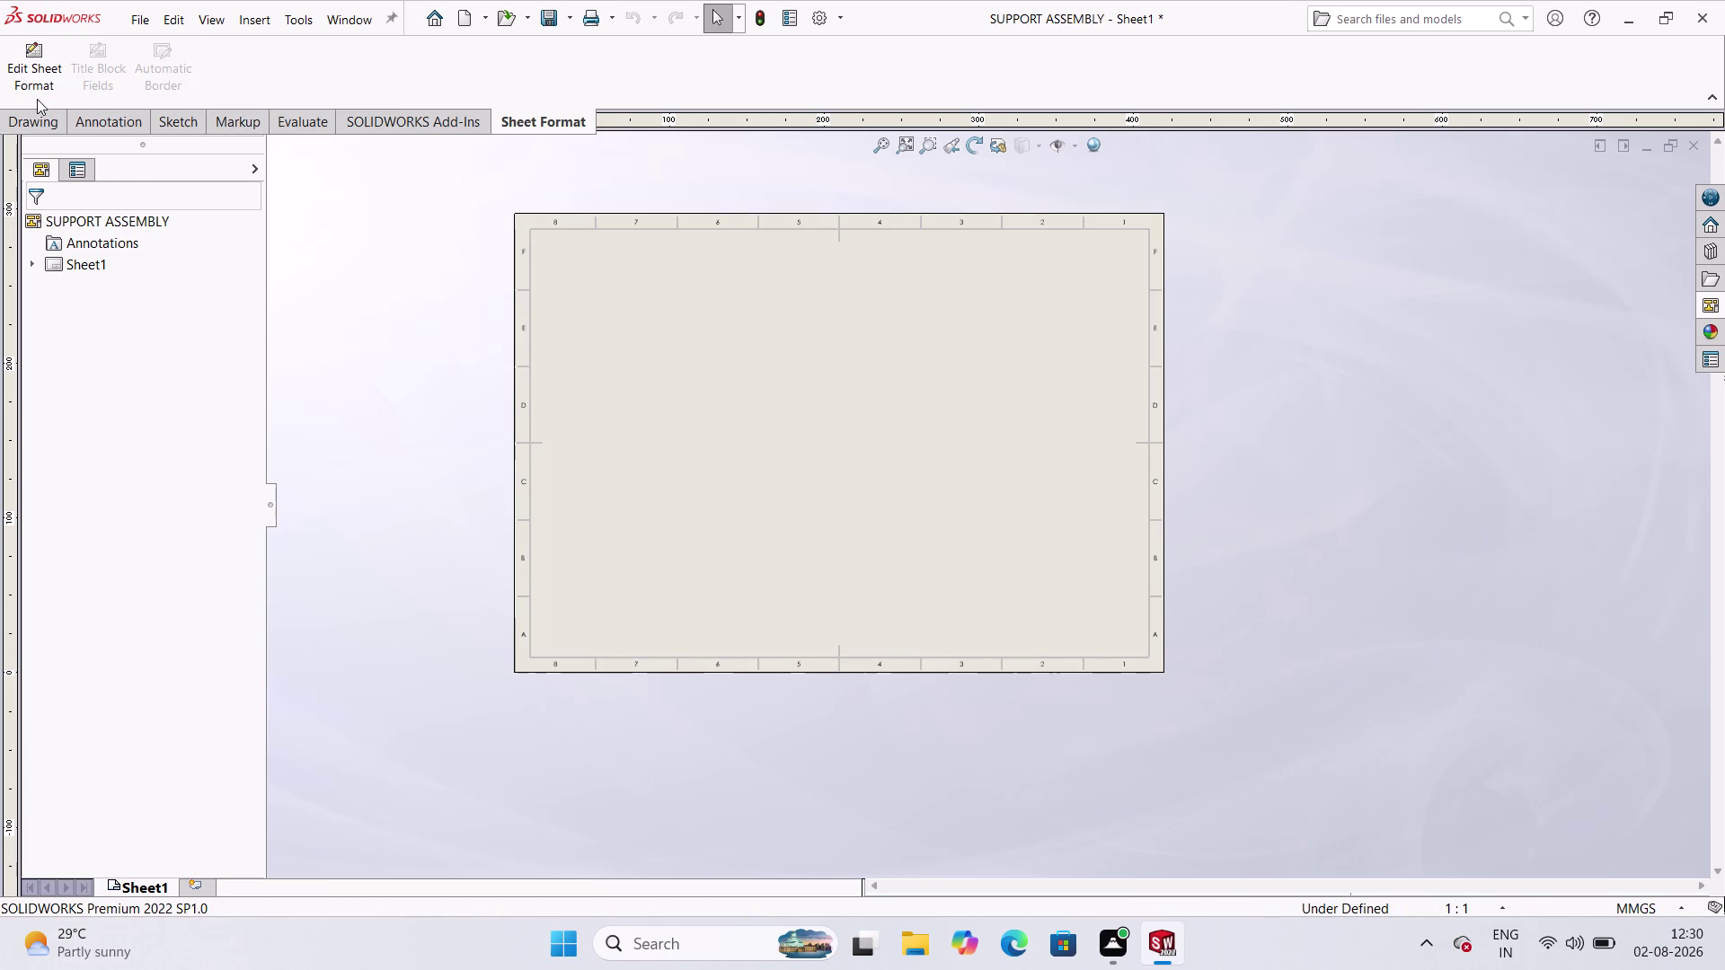
Re-enter sheet-format editing and select the Corner Rectangle tool from the Sketch tools.
click(22, 65)
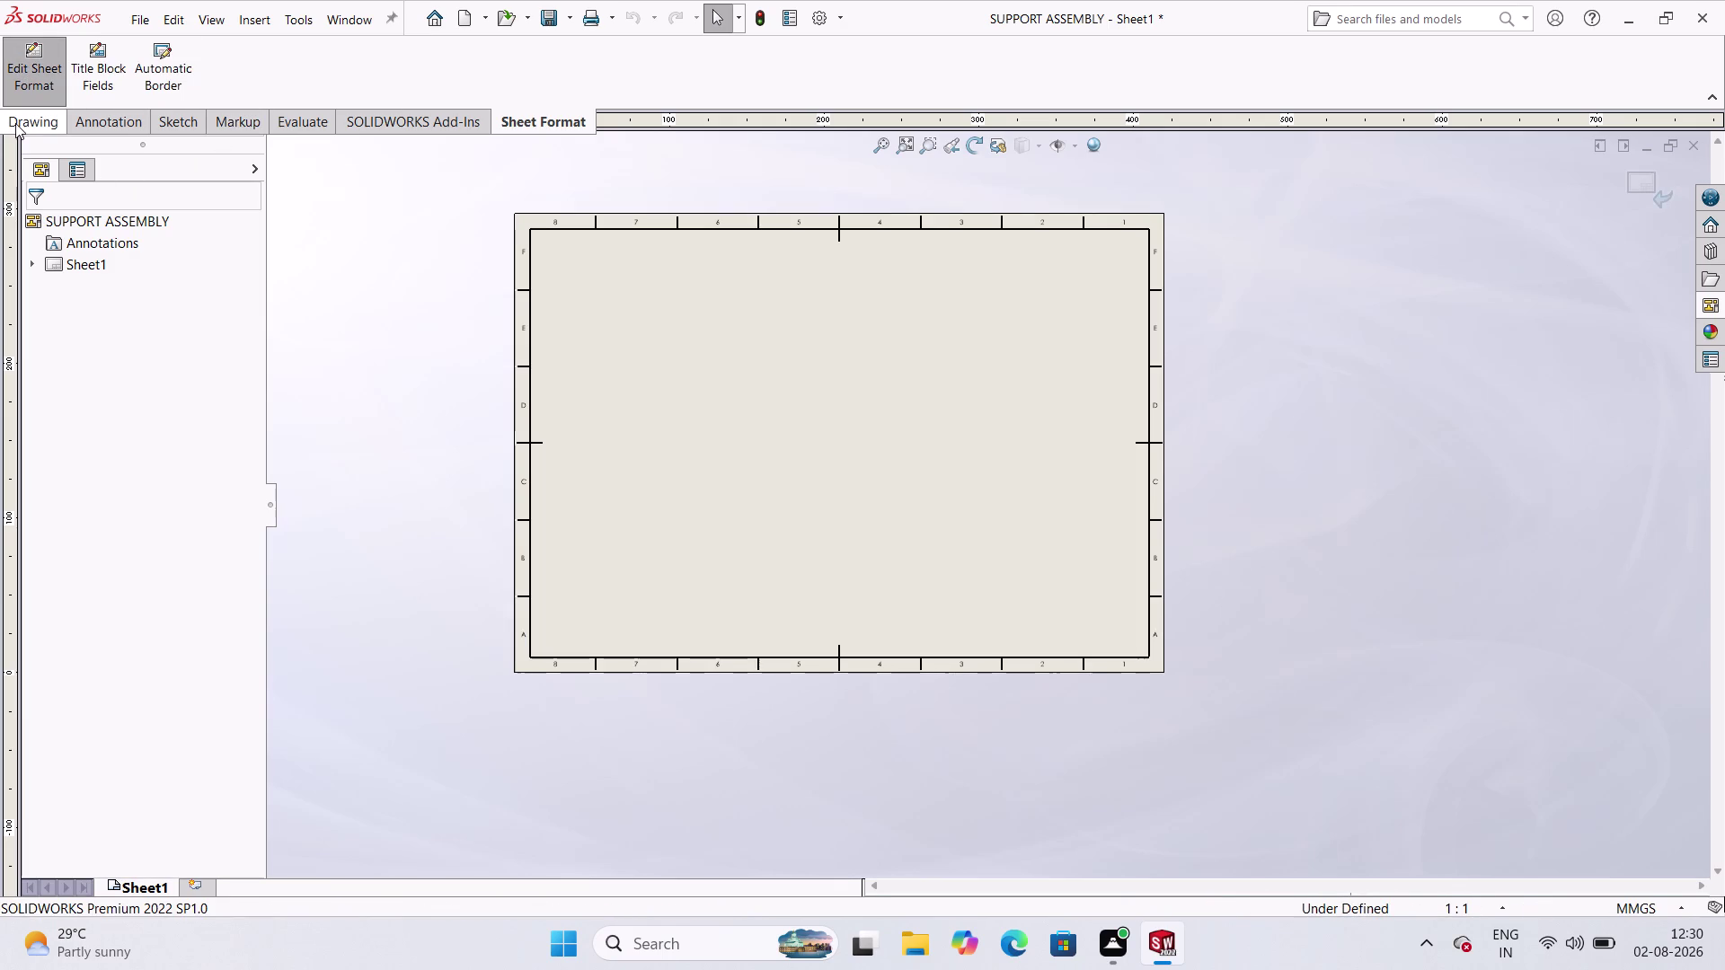
click(29, 121)
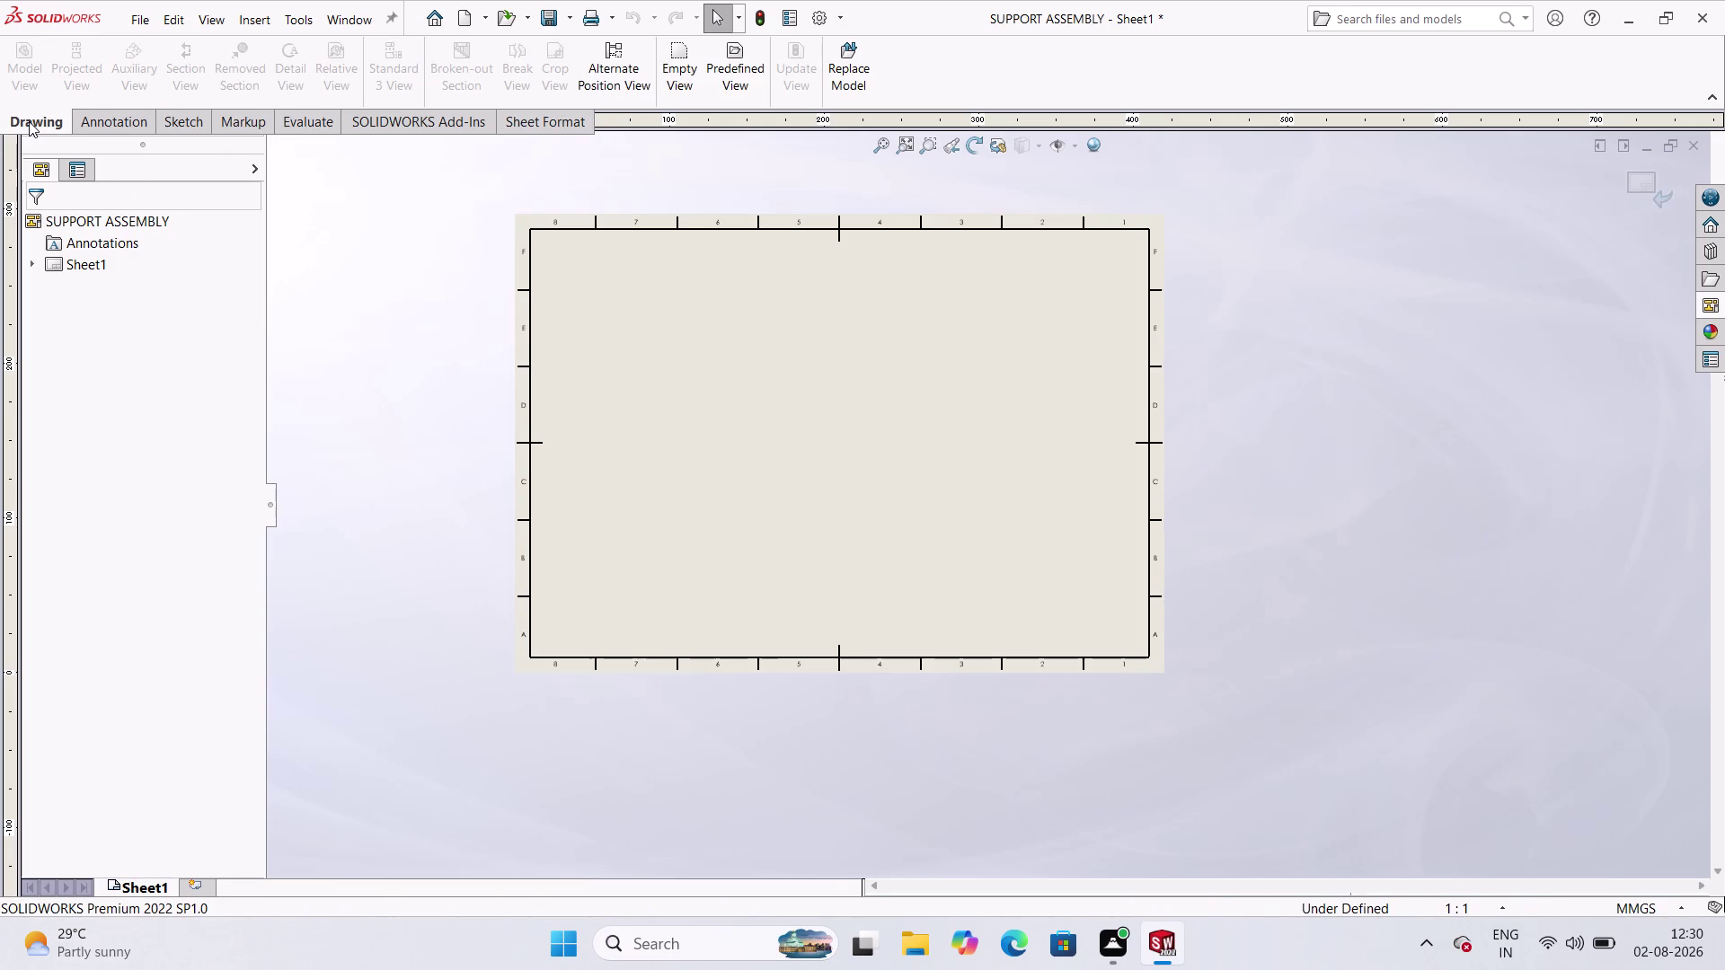
click(192, 120)
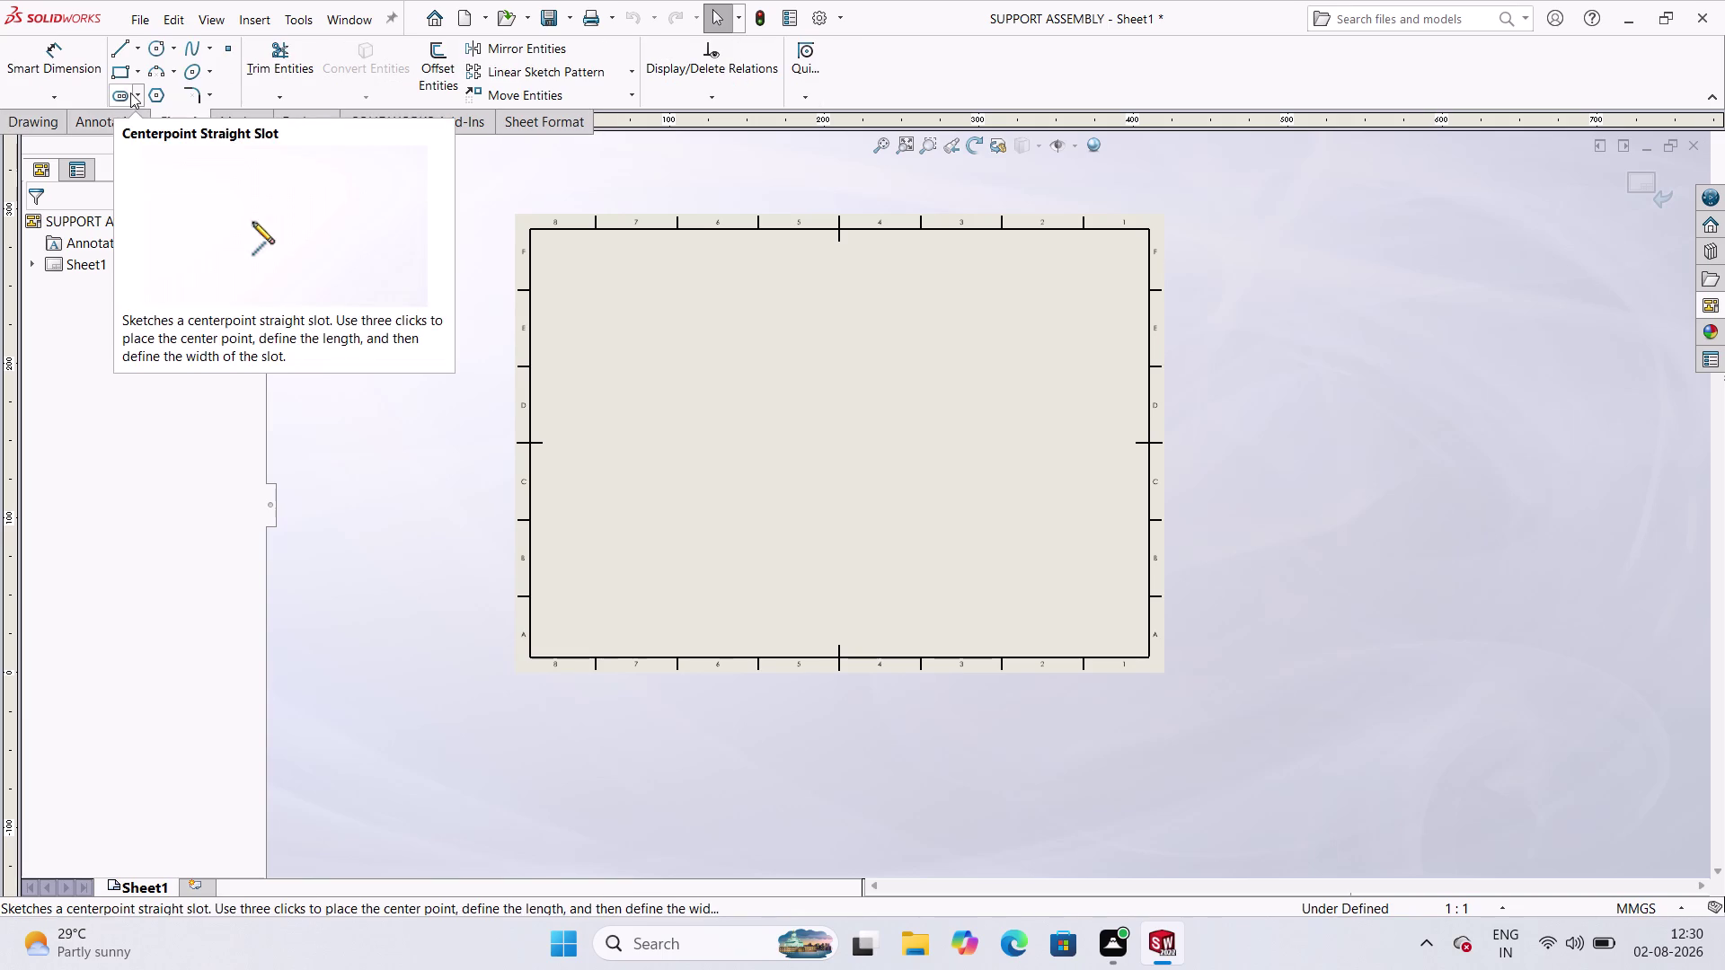
click(138, 72)
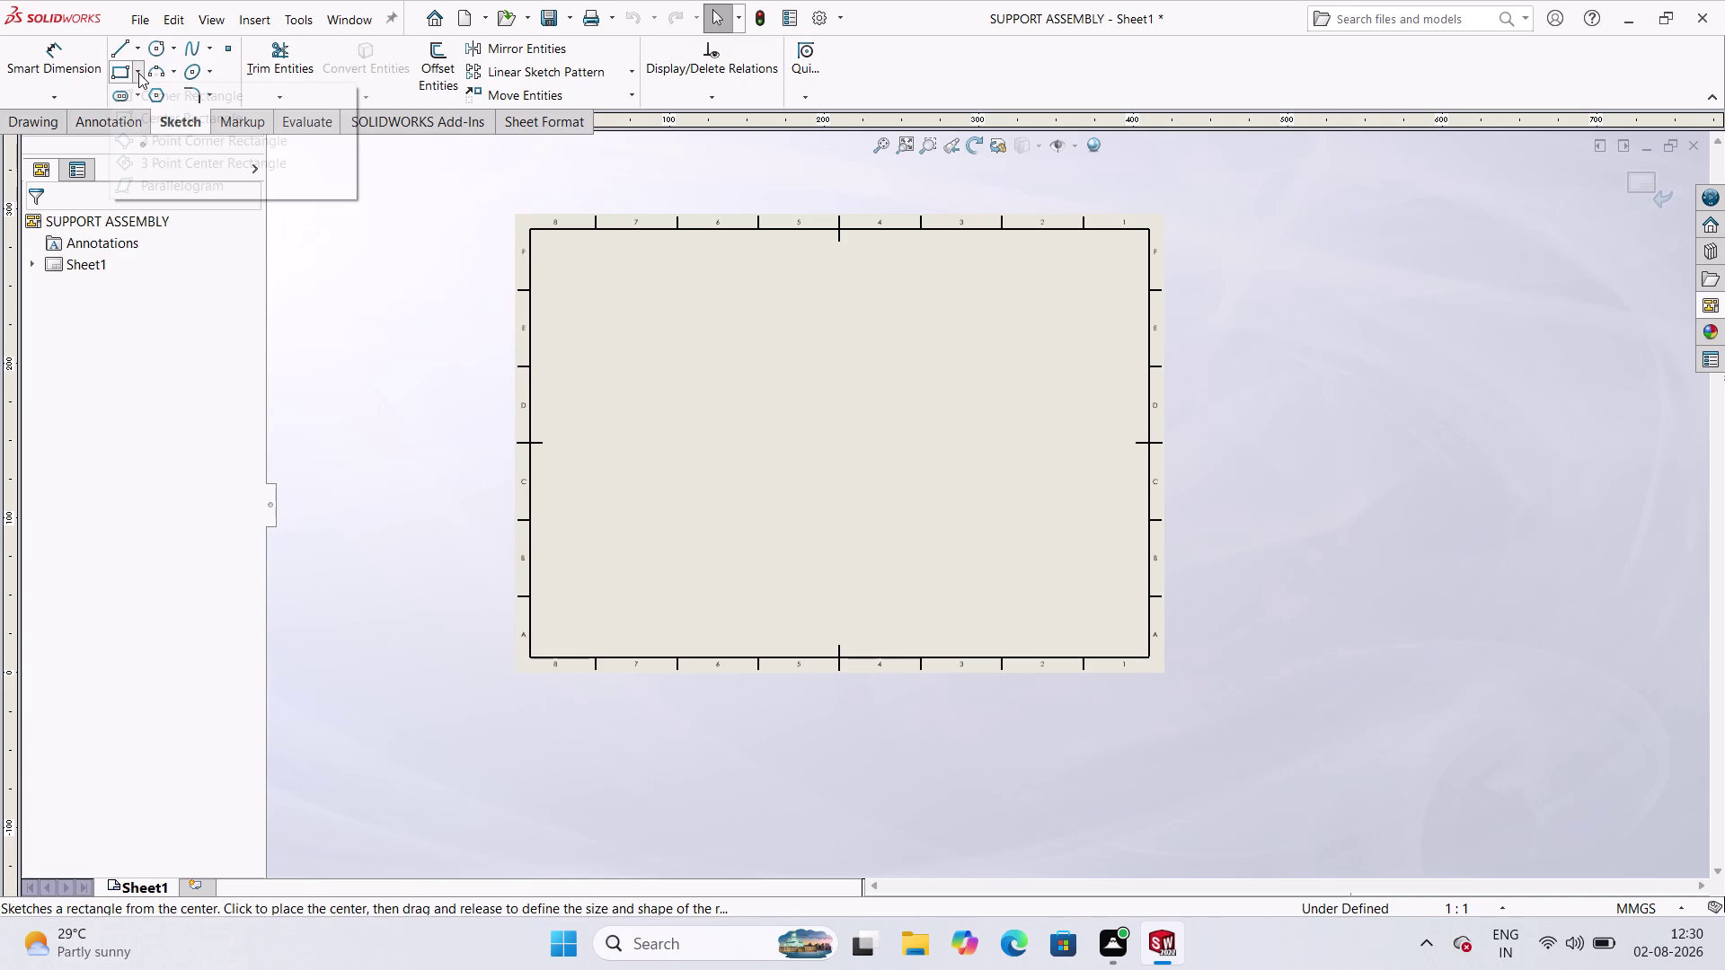
click(40, 124)
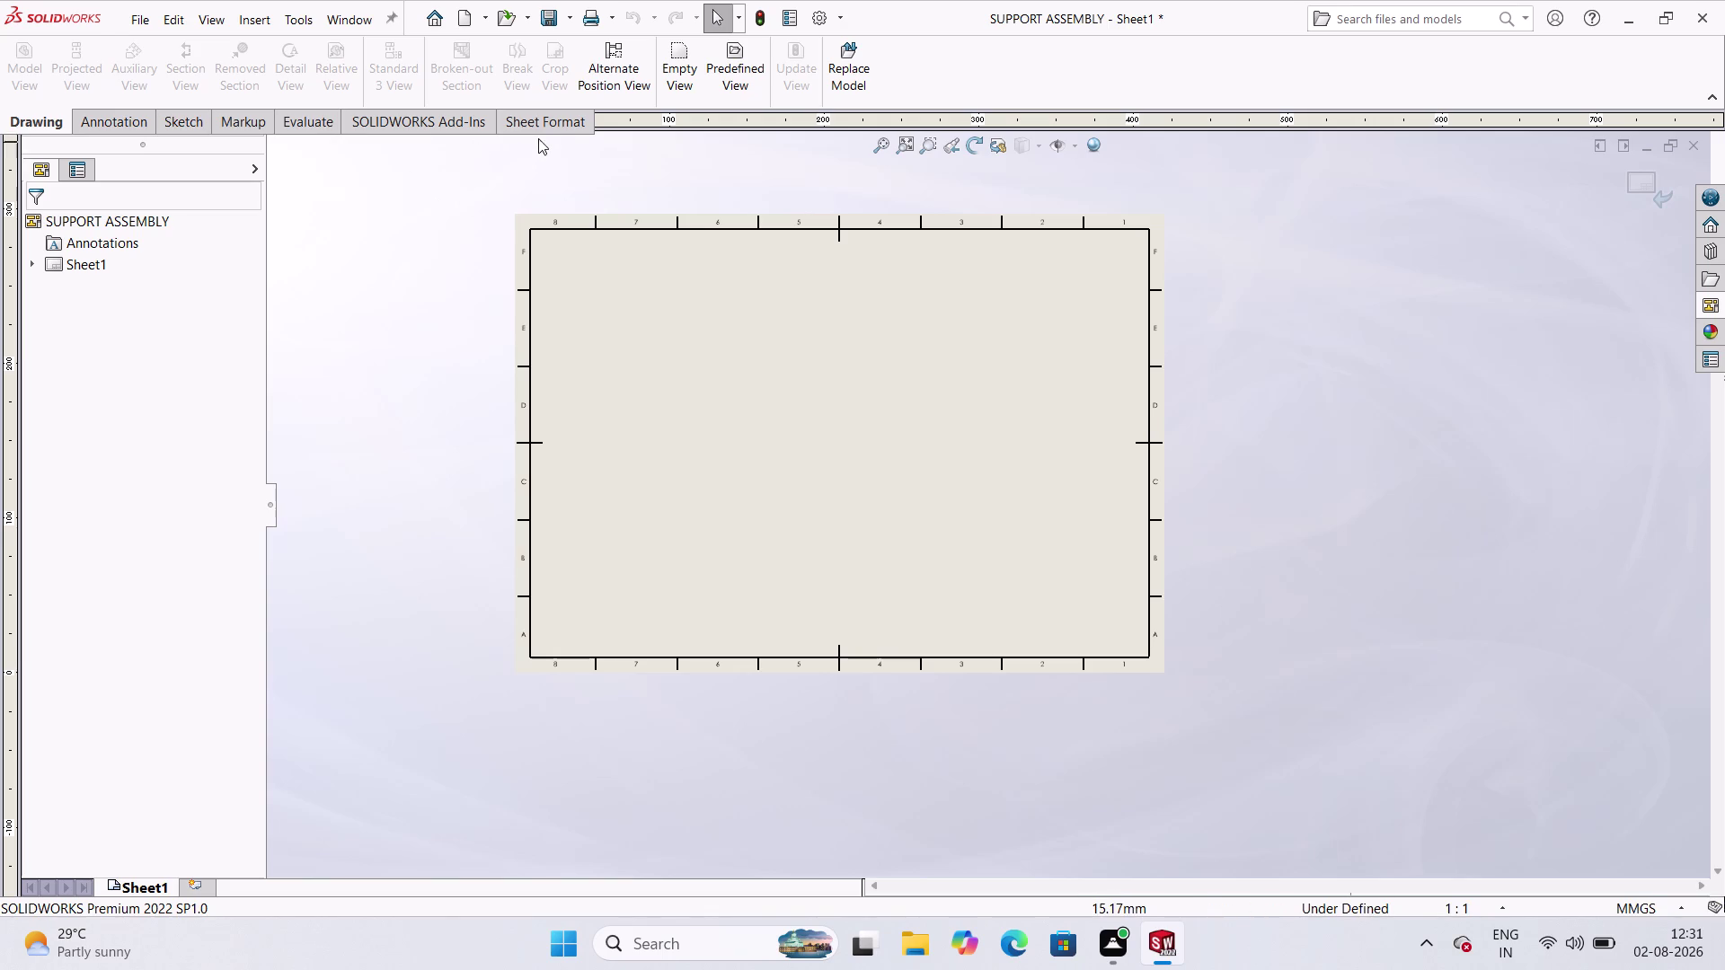
click(538, 122)
click(190, 123)
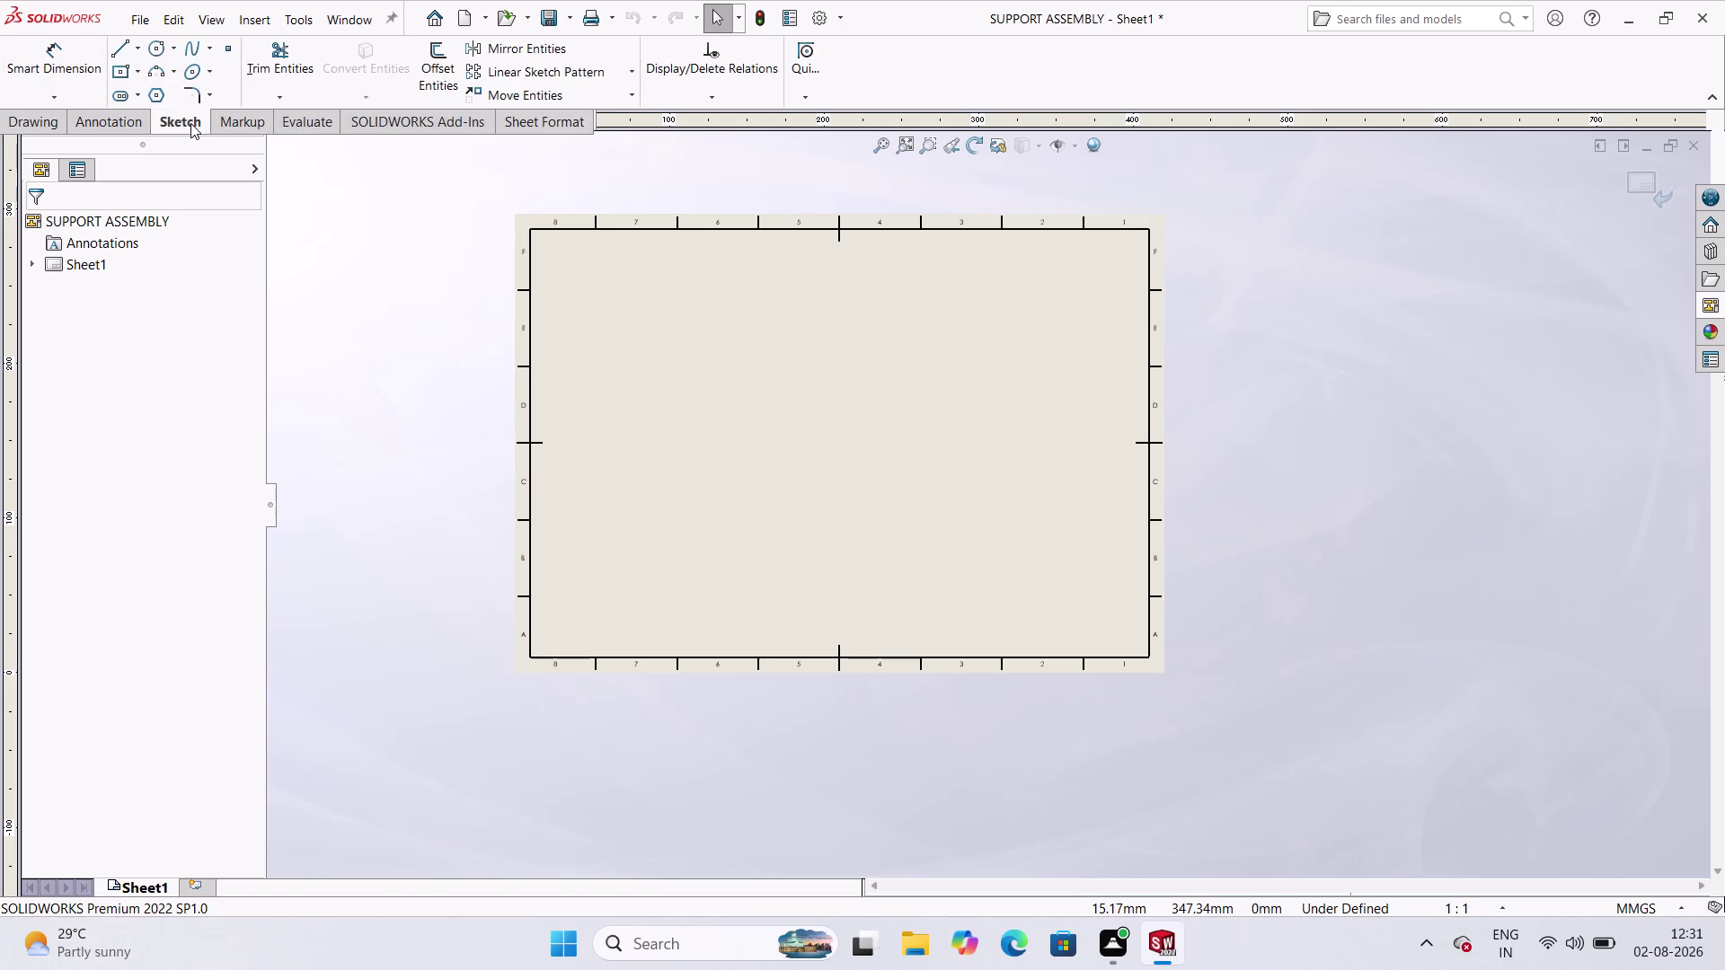
click(136, 72)
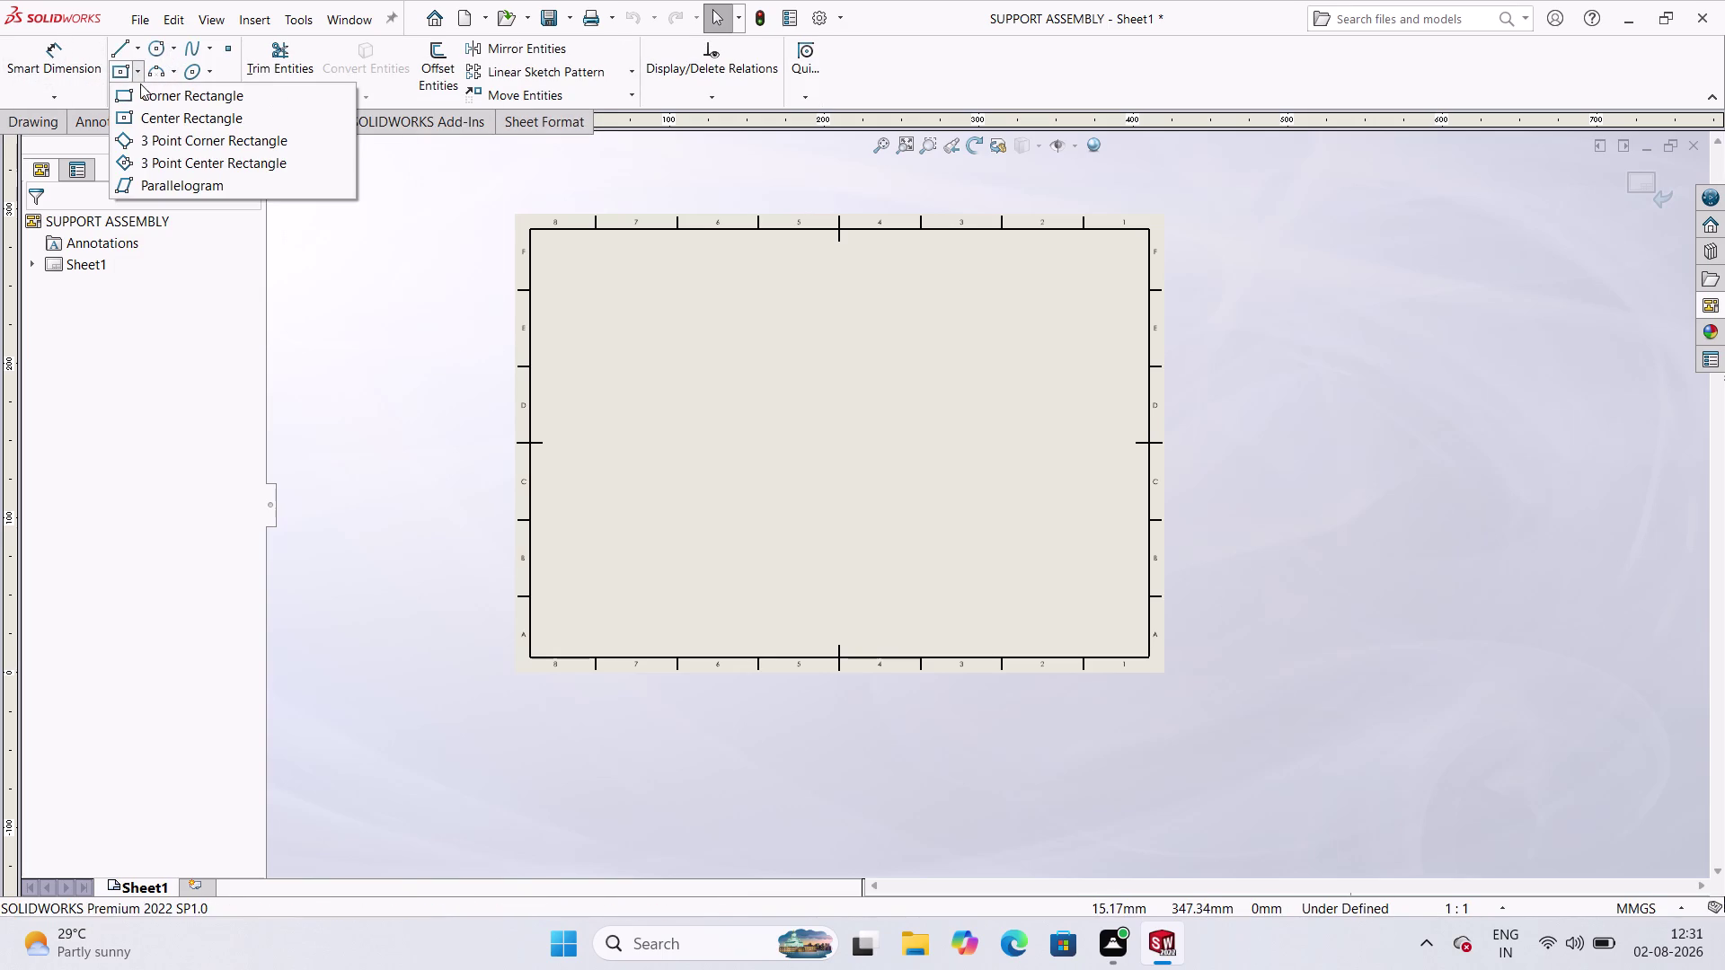
click(137, 93)
Draw a rectangle from the border's lower-right corner up and left to outline the title block.
scroll(down, 3)
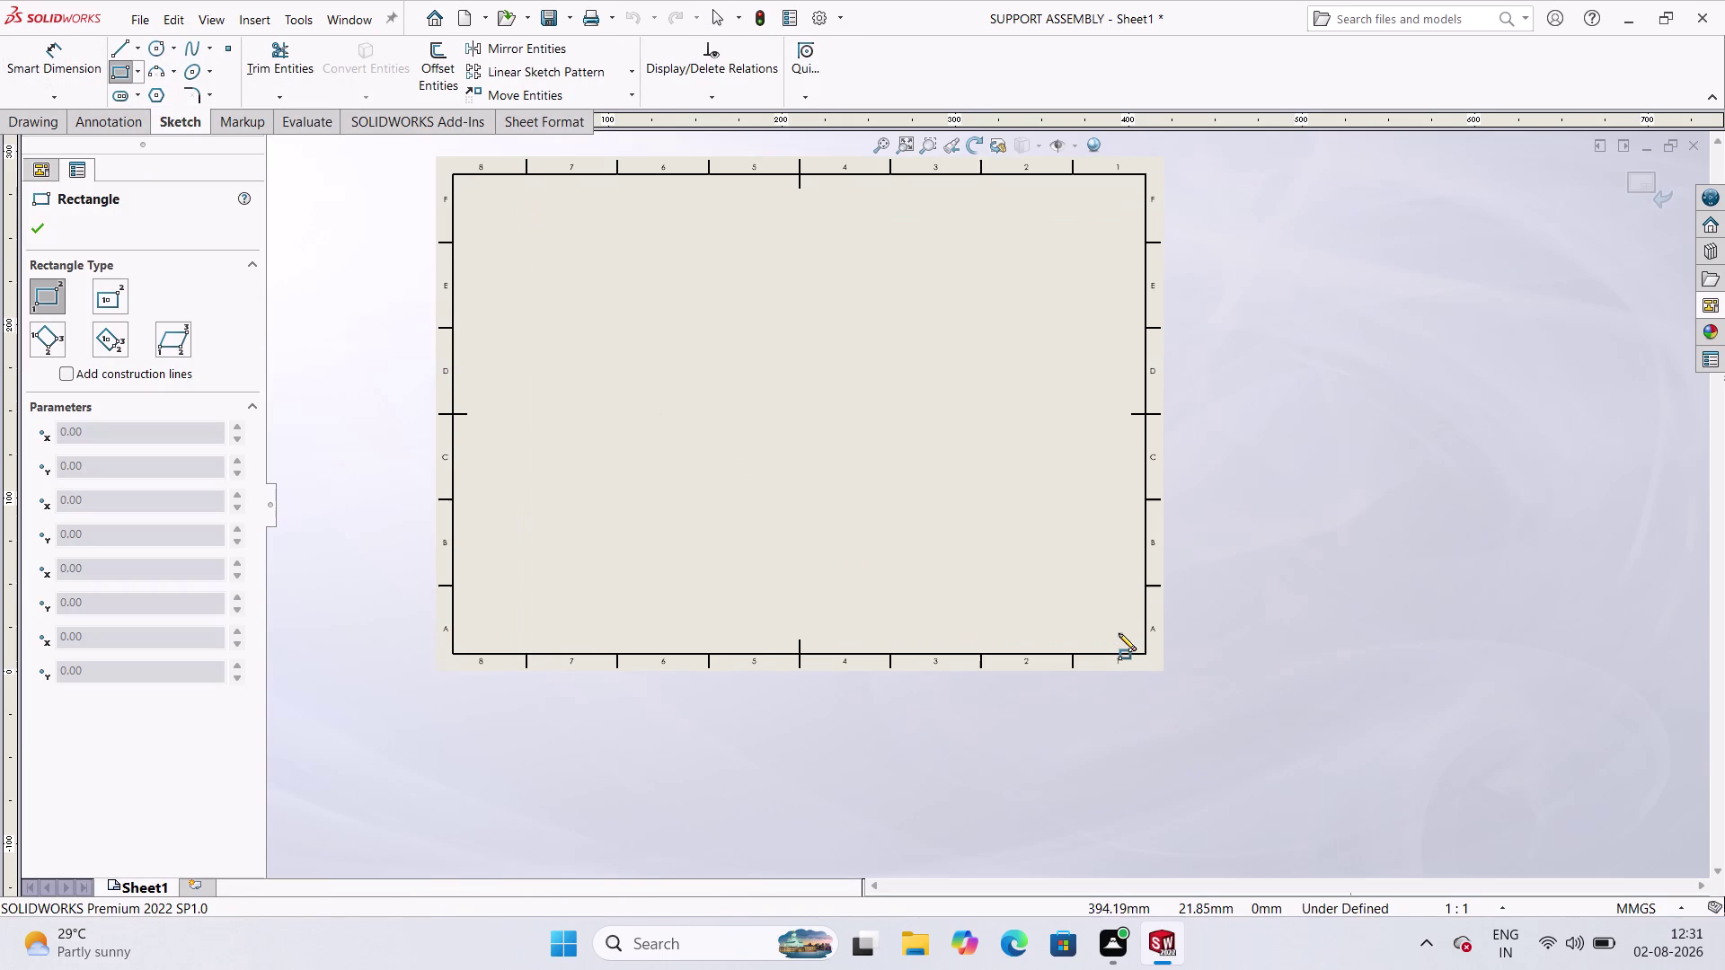
click(1149, 657)
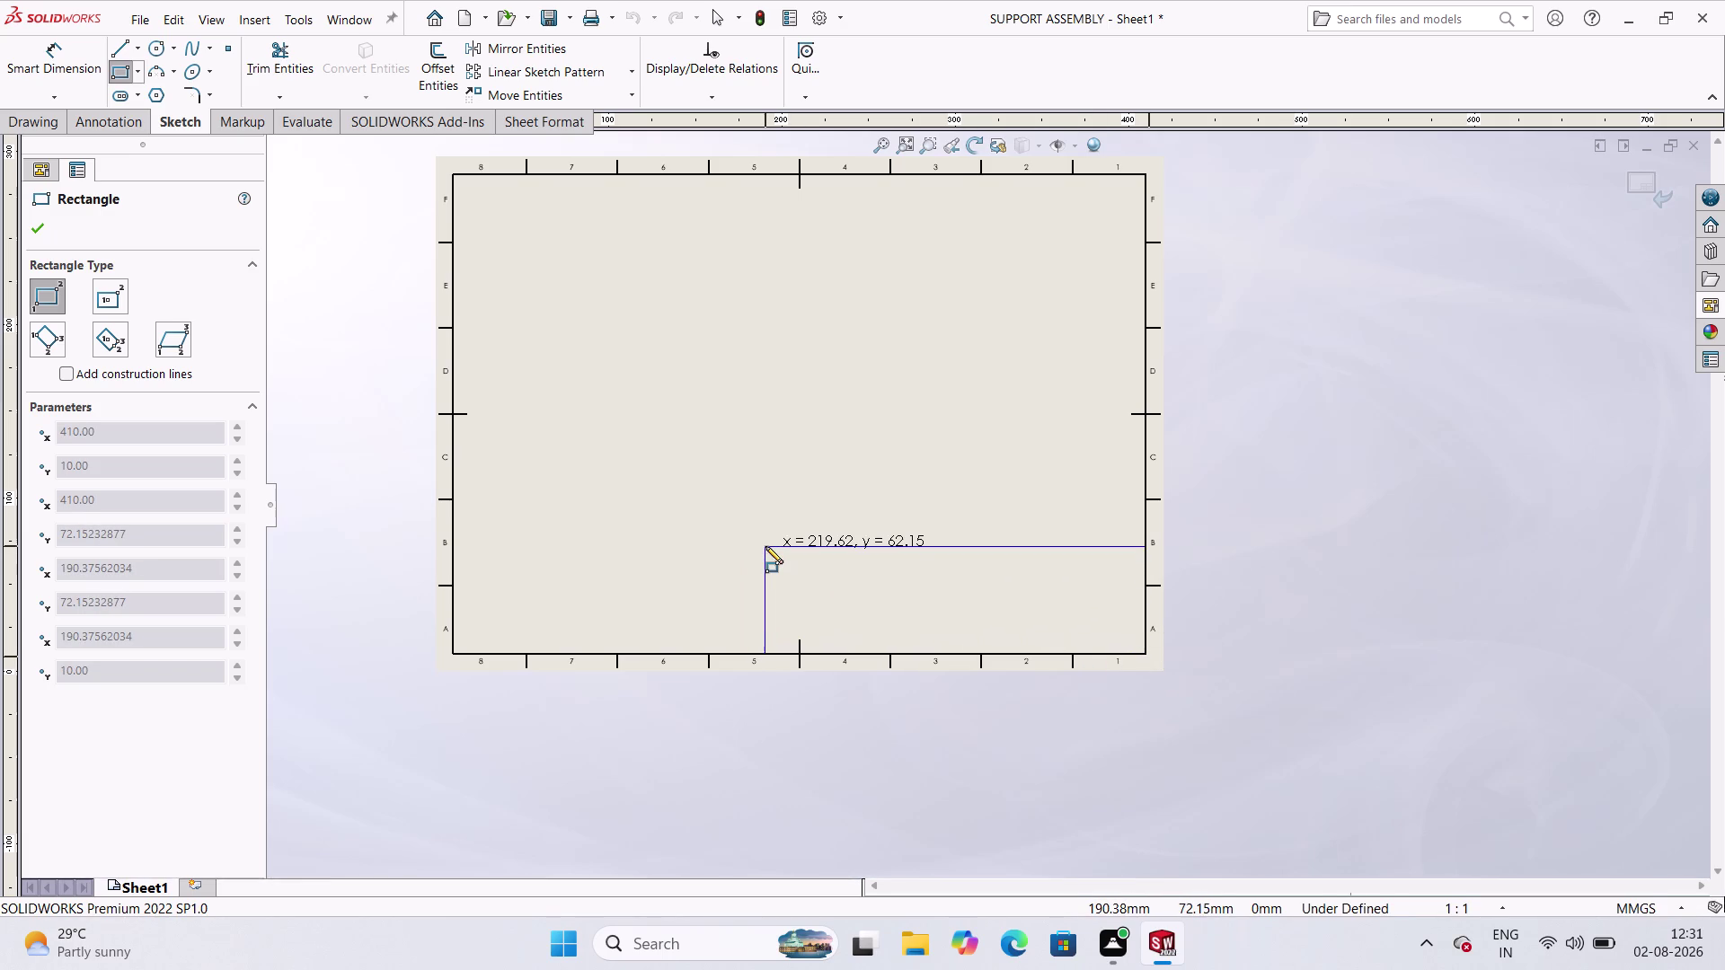
click(765, 546)
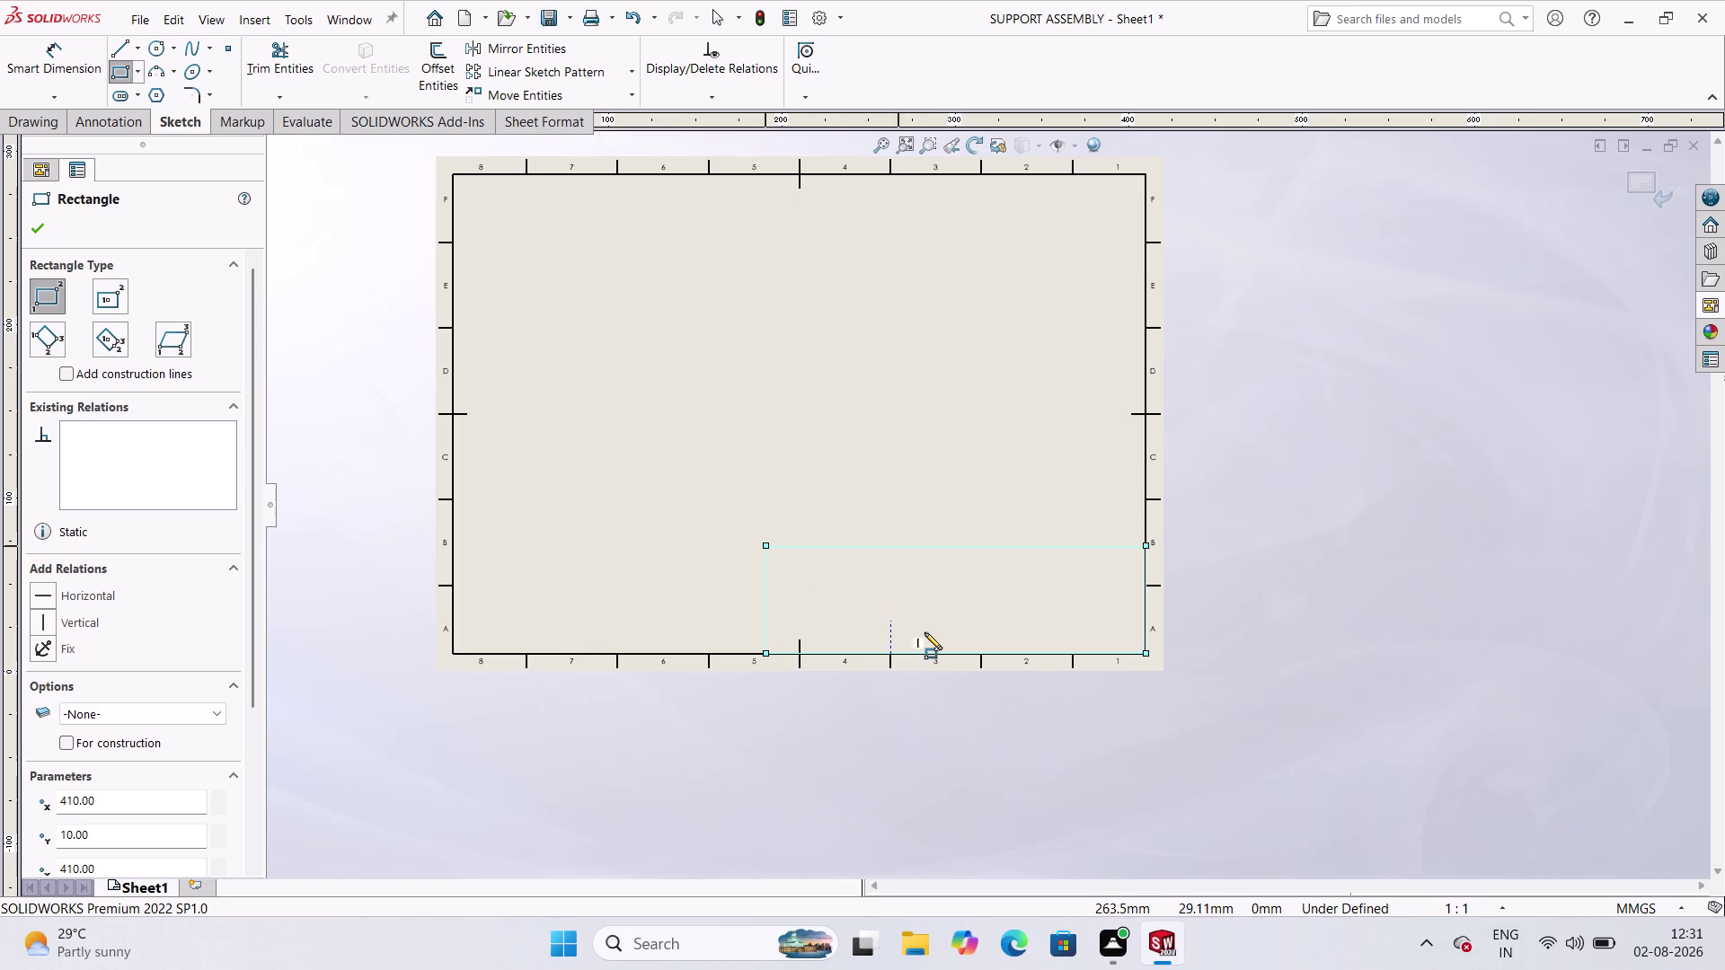
scroll(up, 3)
scroll(down, 3)
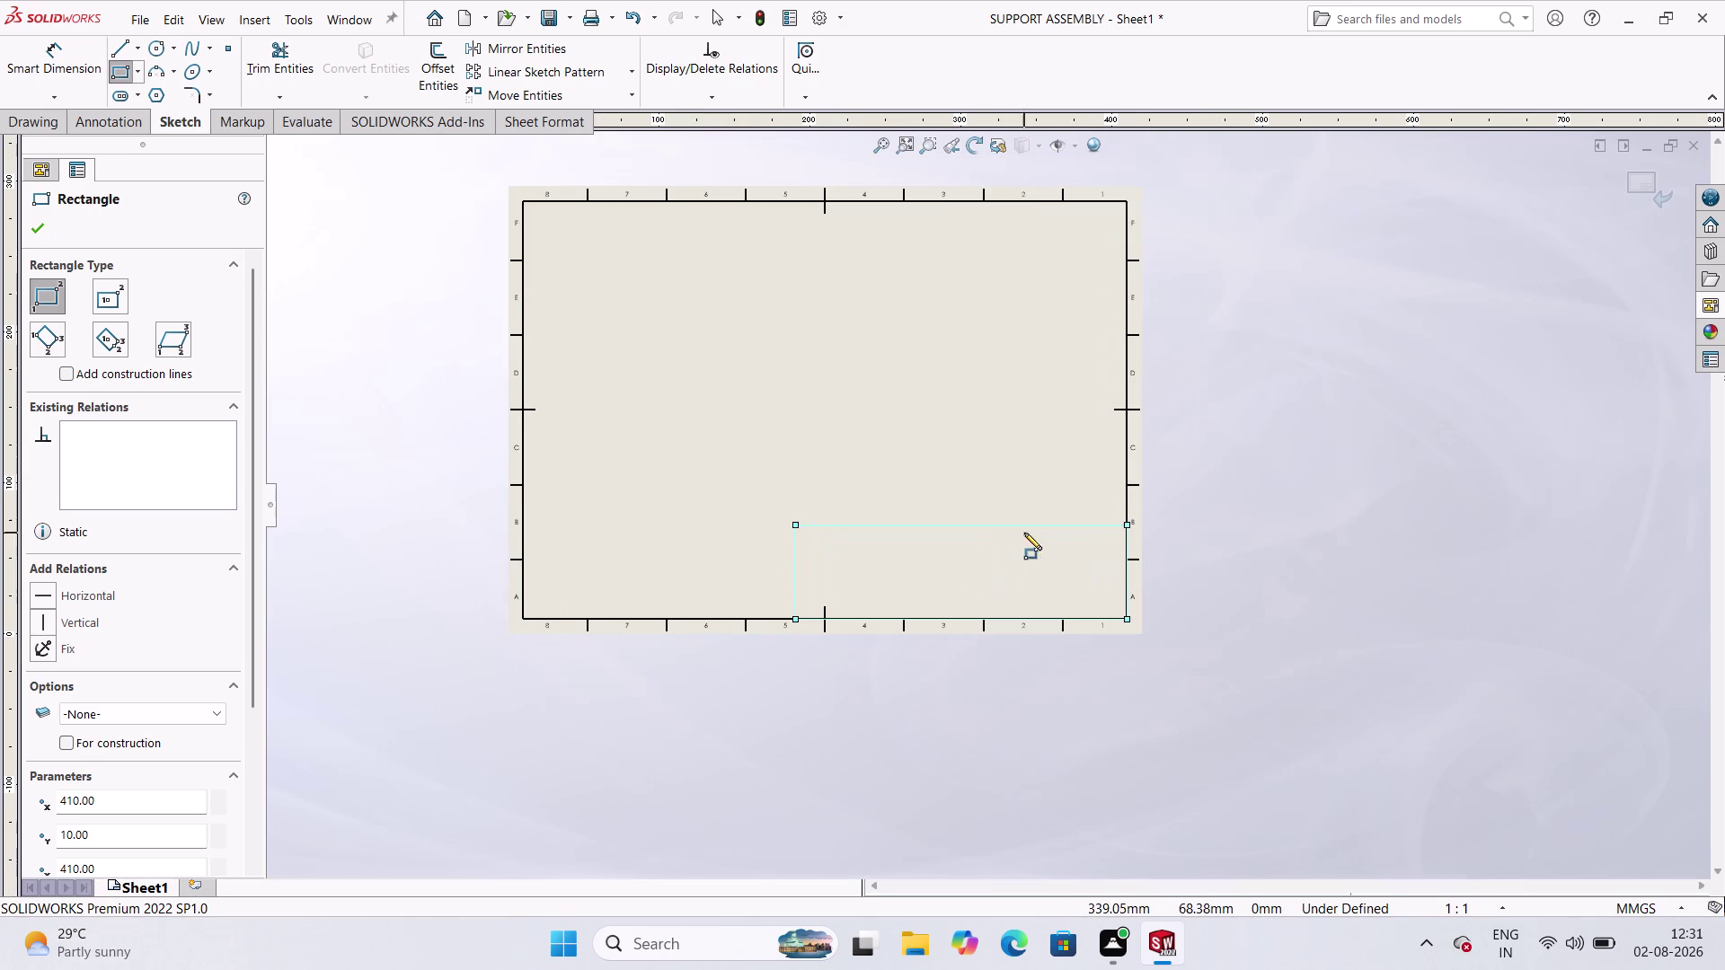
click(41, 234)
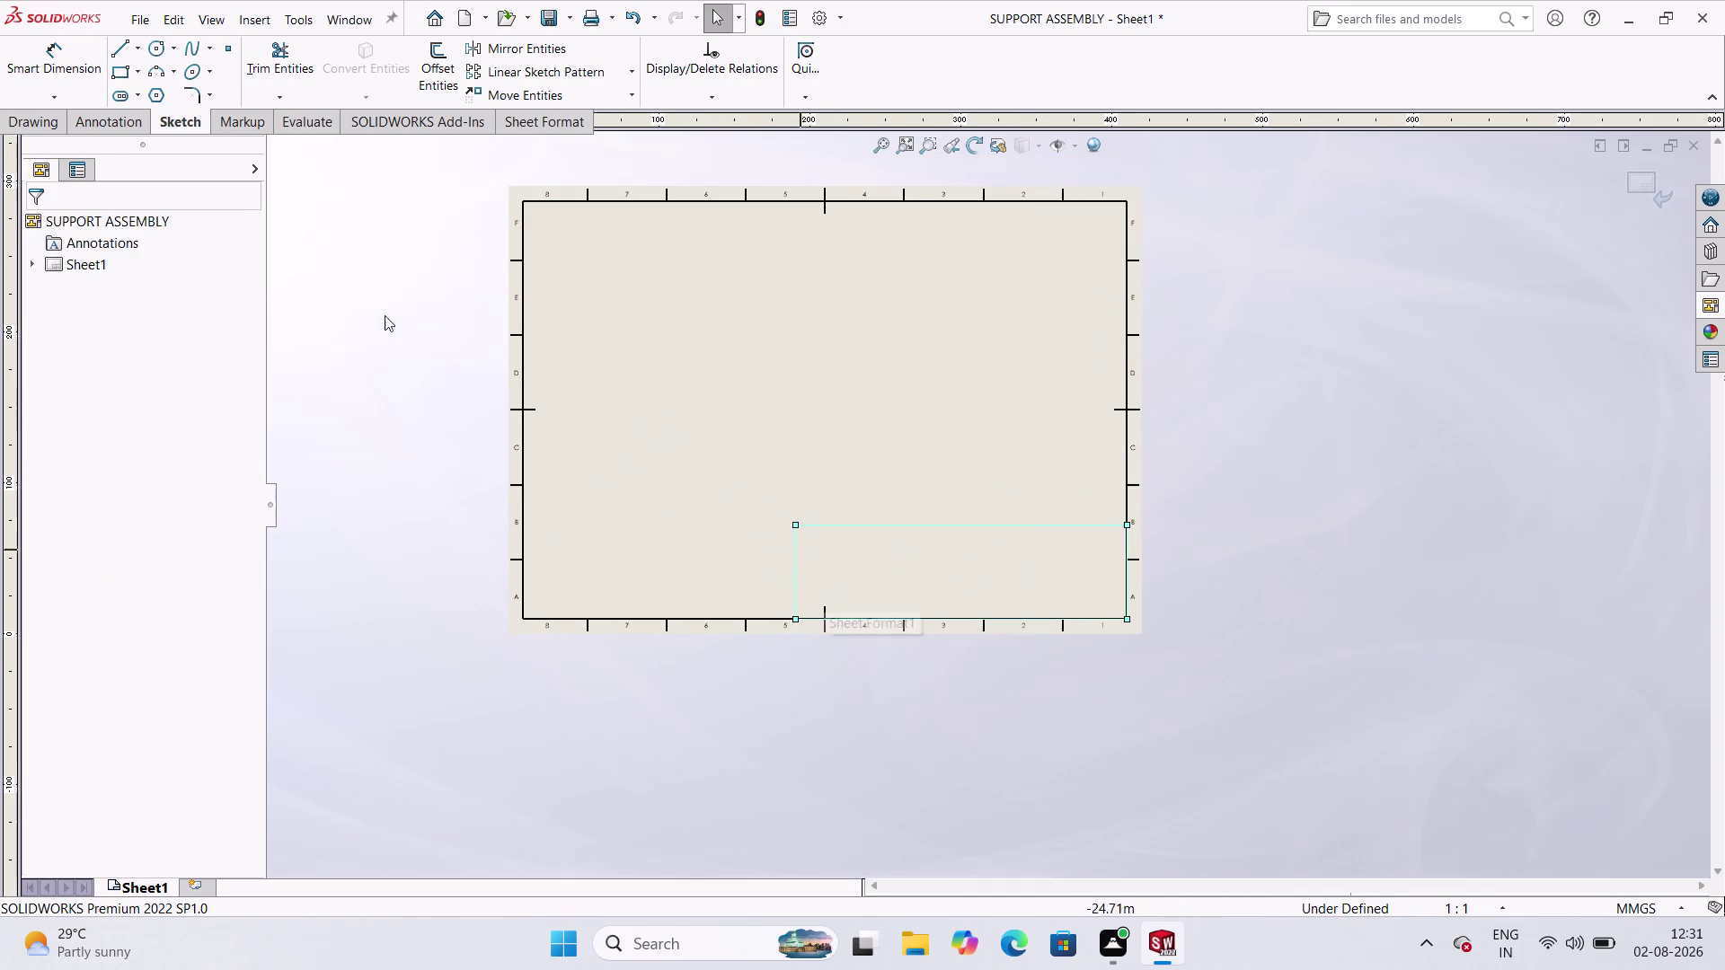
click(117, 47)
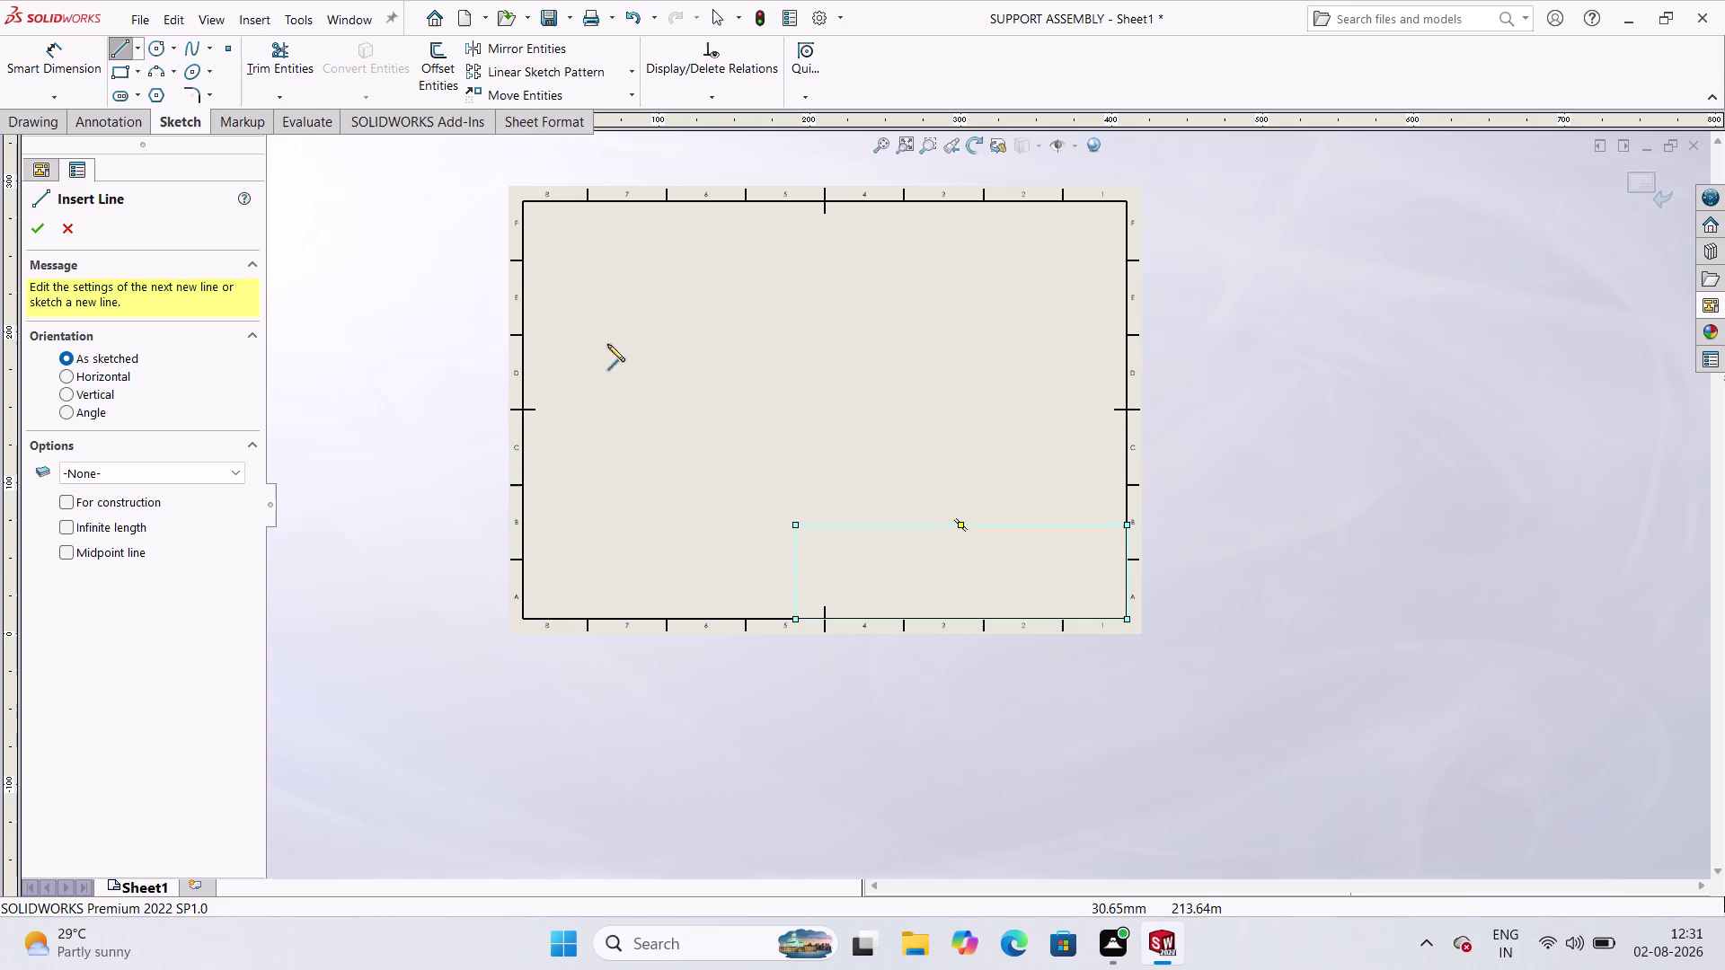
Cancel the Line and Offset commands, re-enter sheet format editing, and inspect the title block's top edge.
click(118, 50)
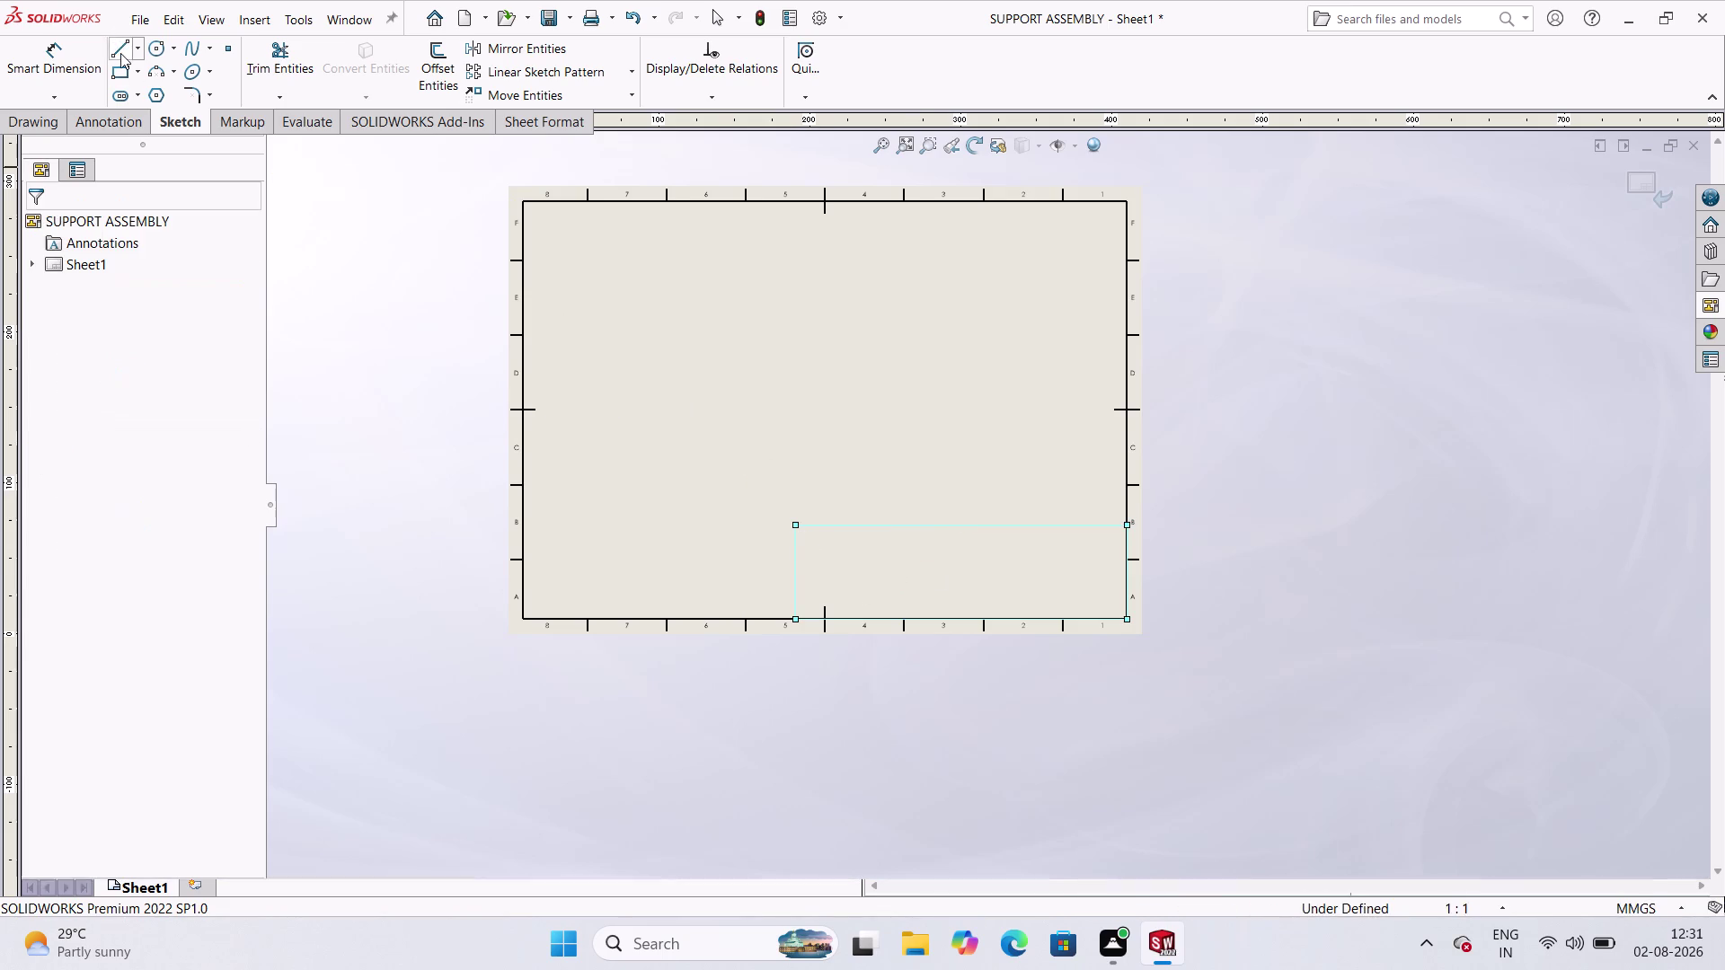
click(444, 37)
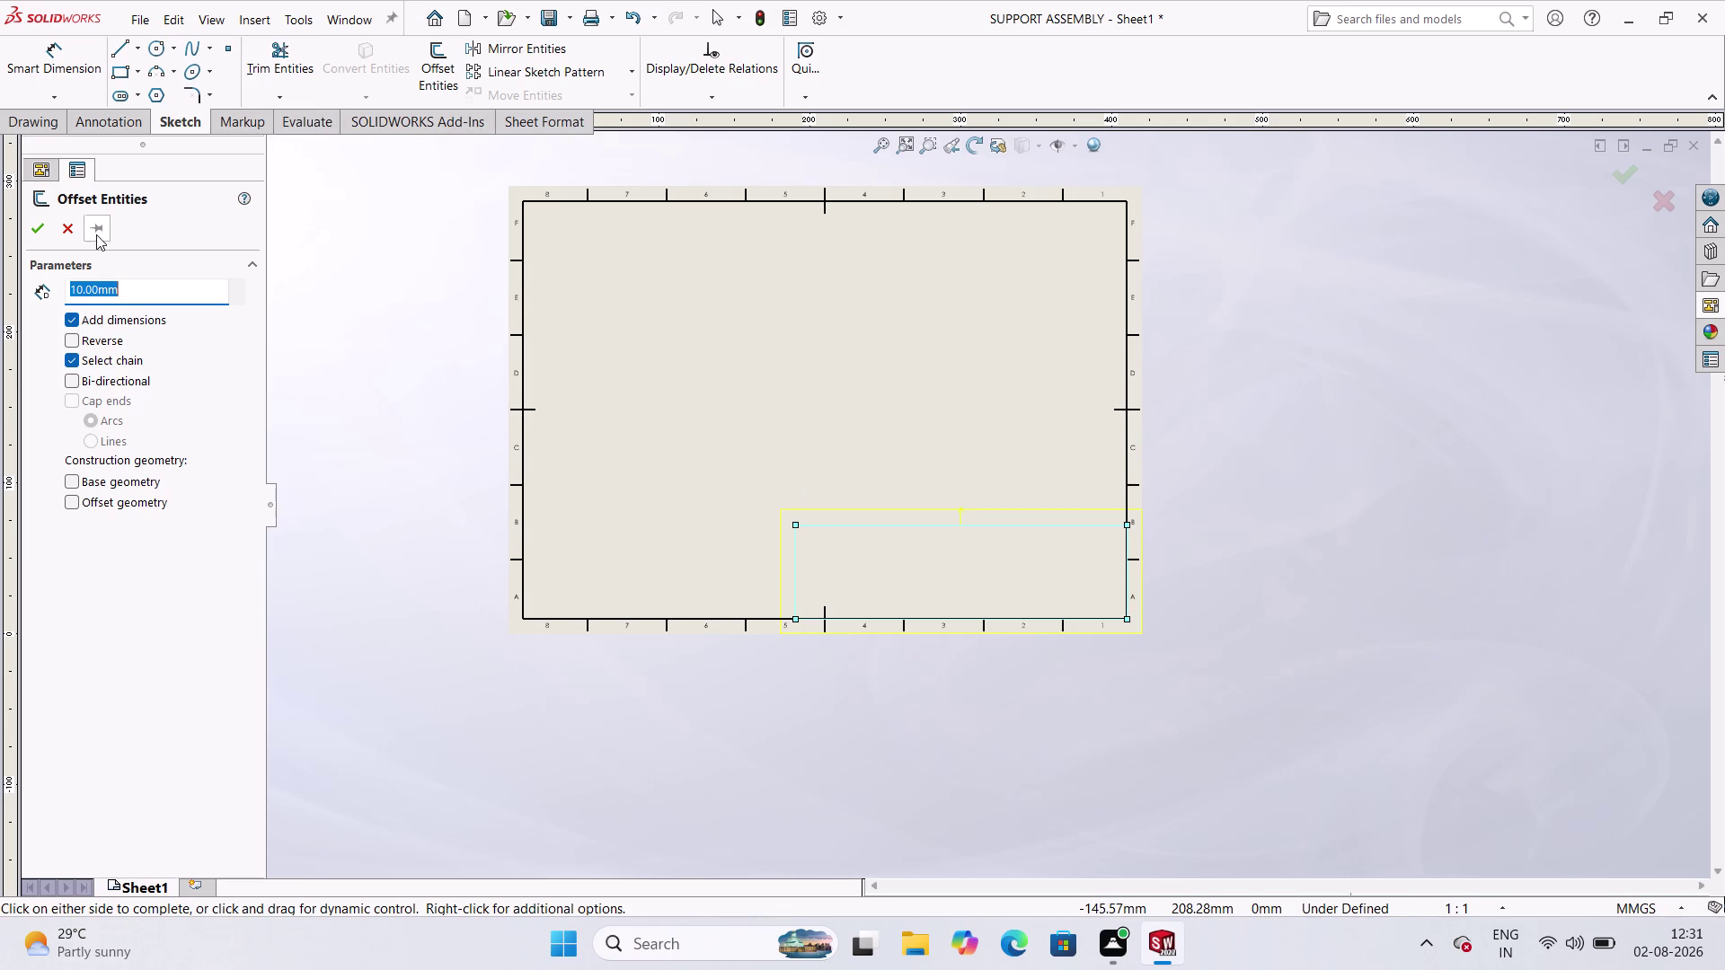
click(67, 225)
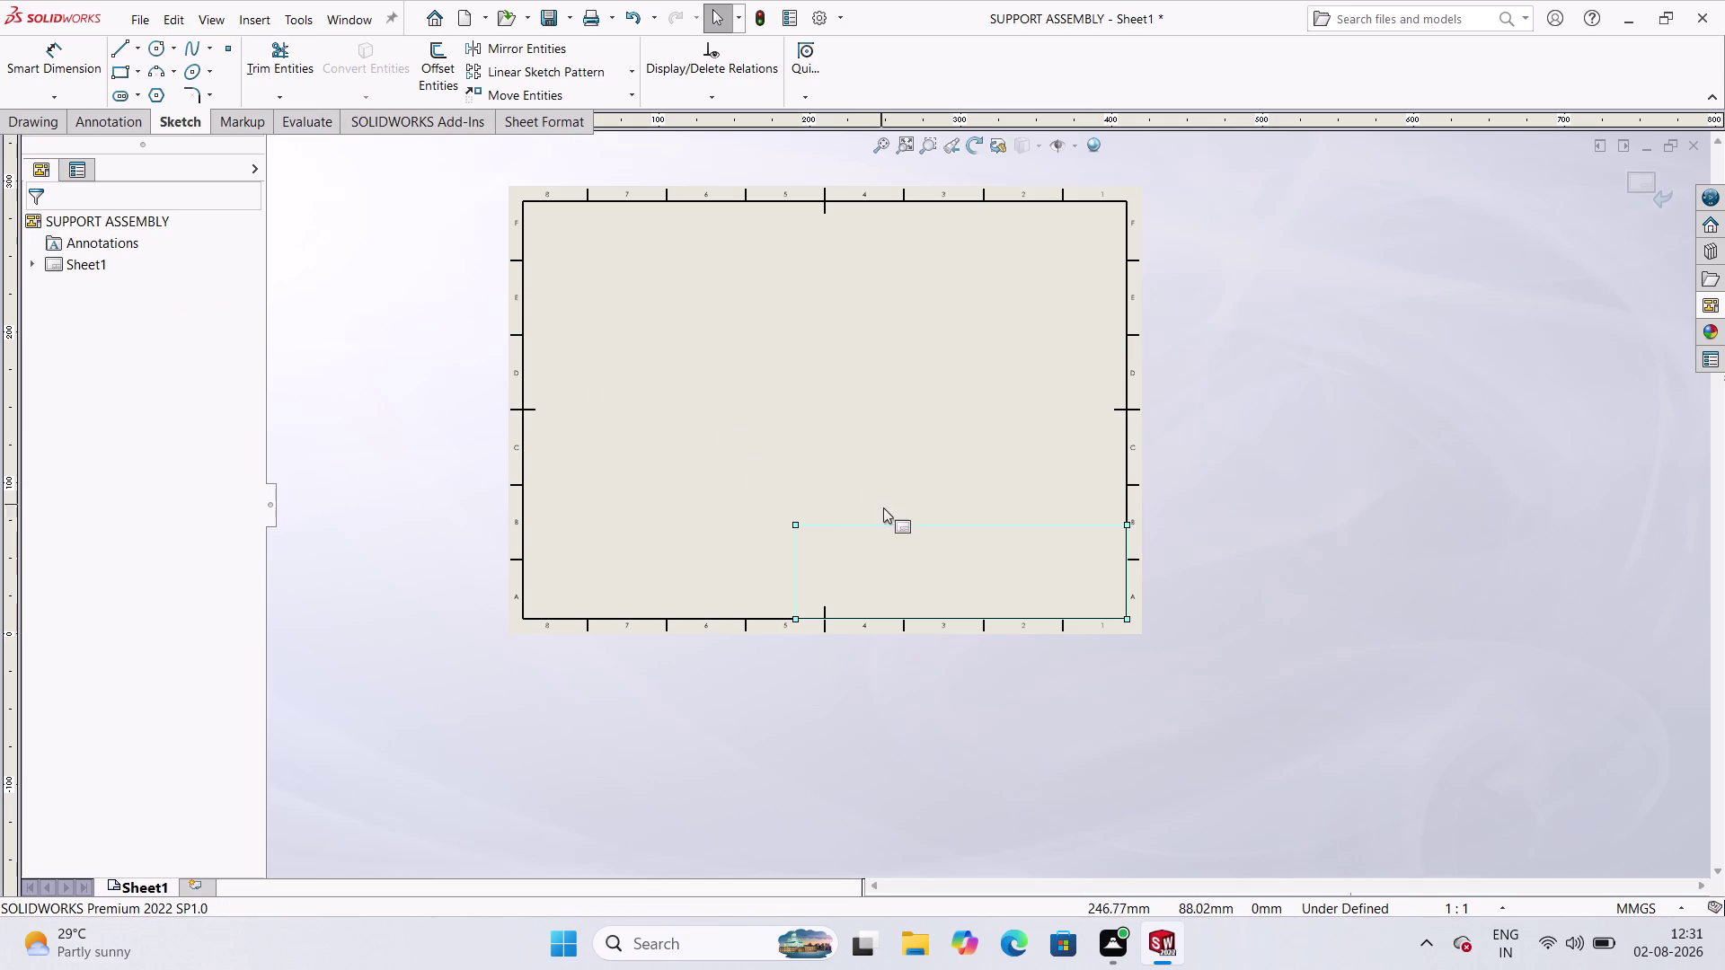
click(540, 328)
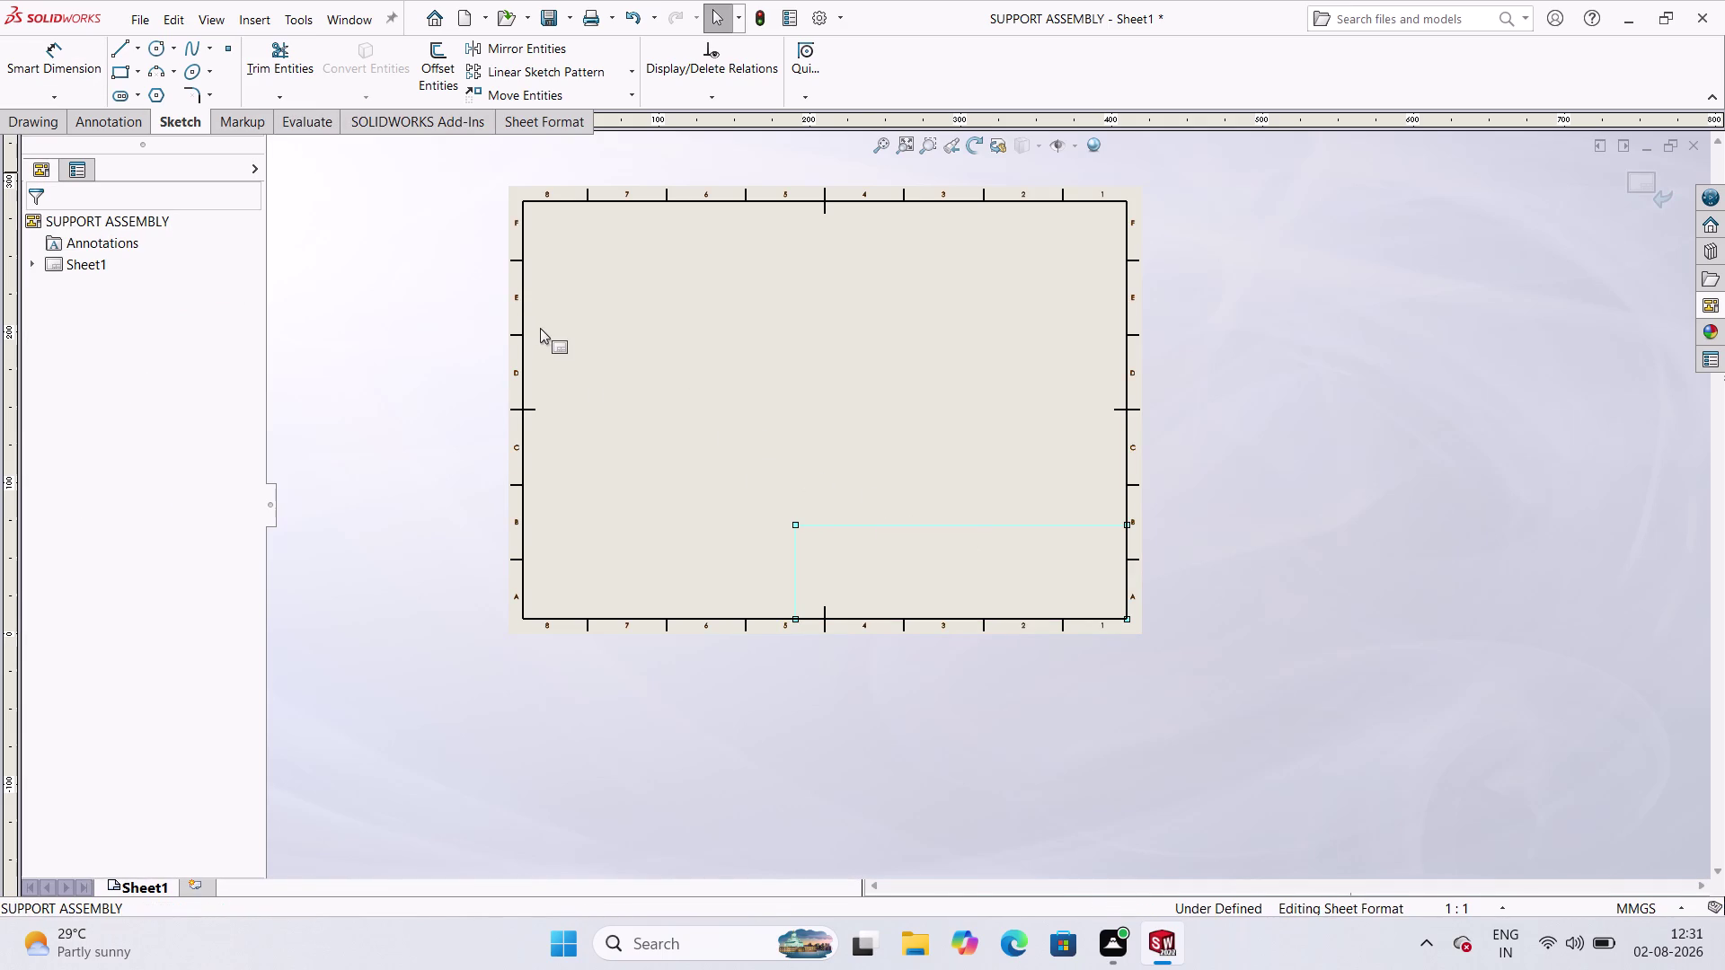
click(858, 526)
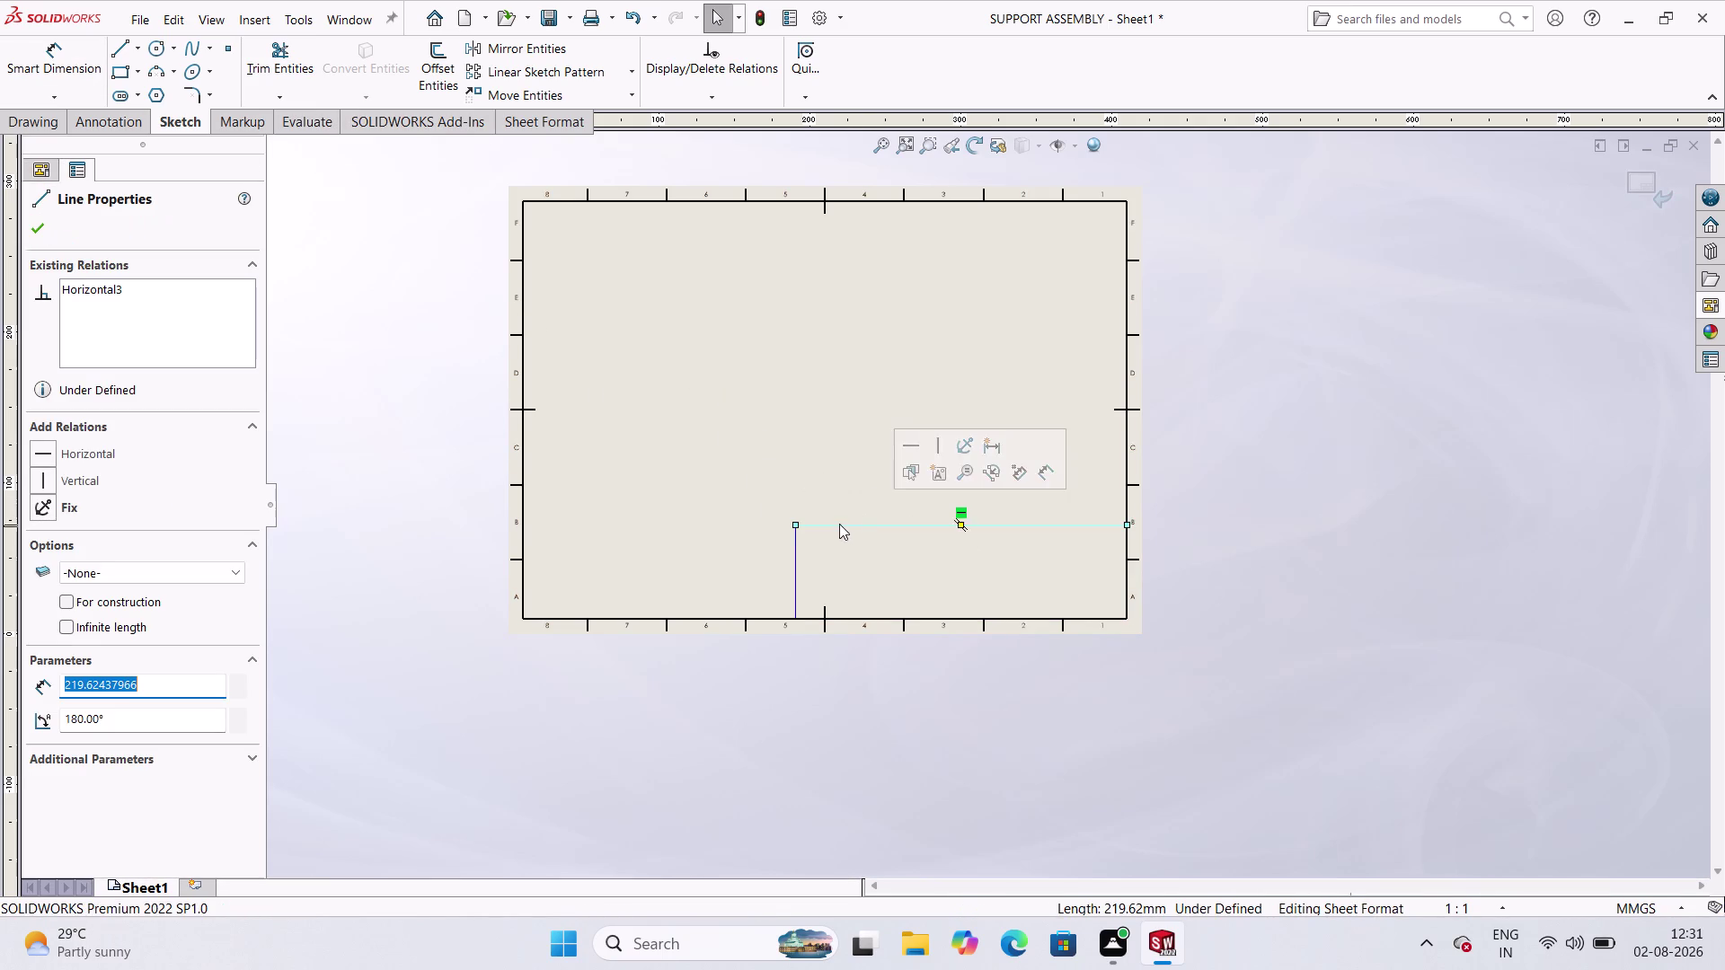
click(39, 229)
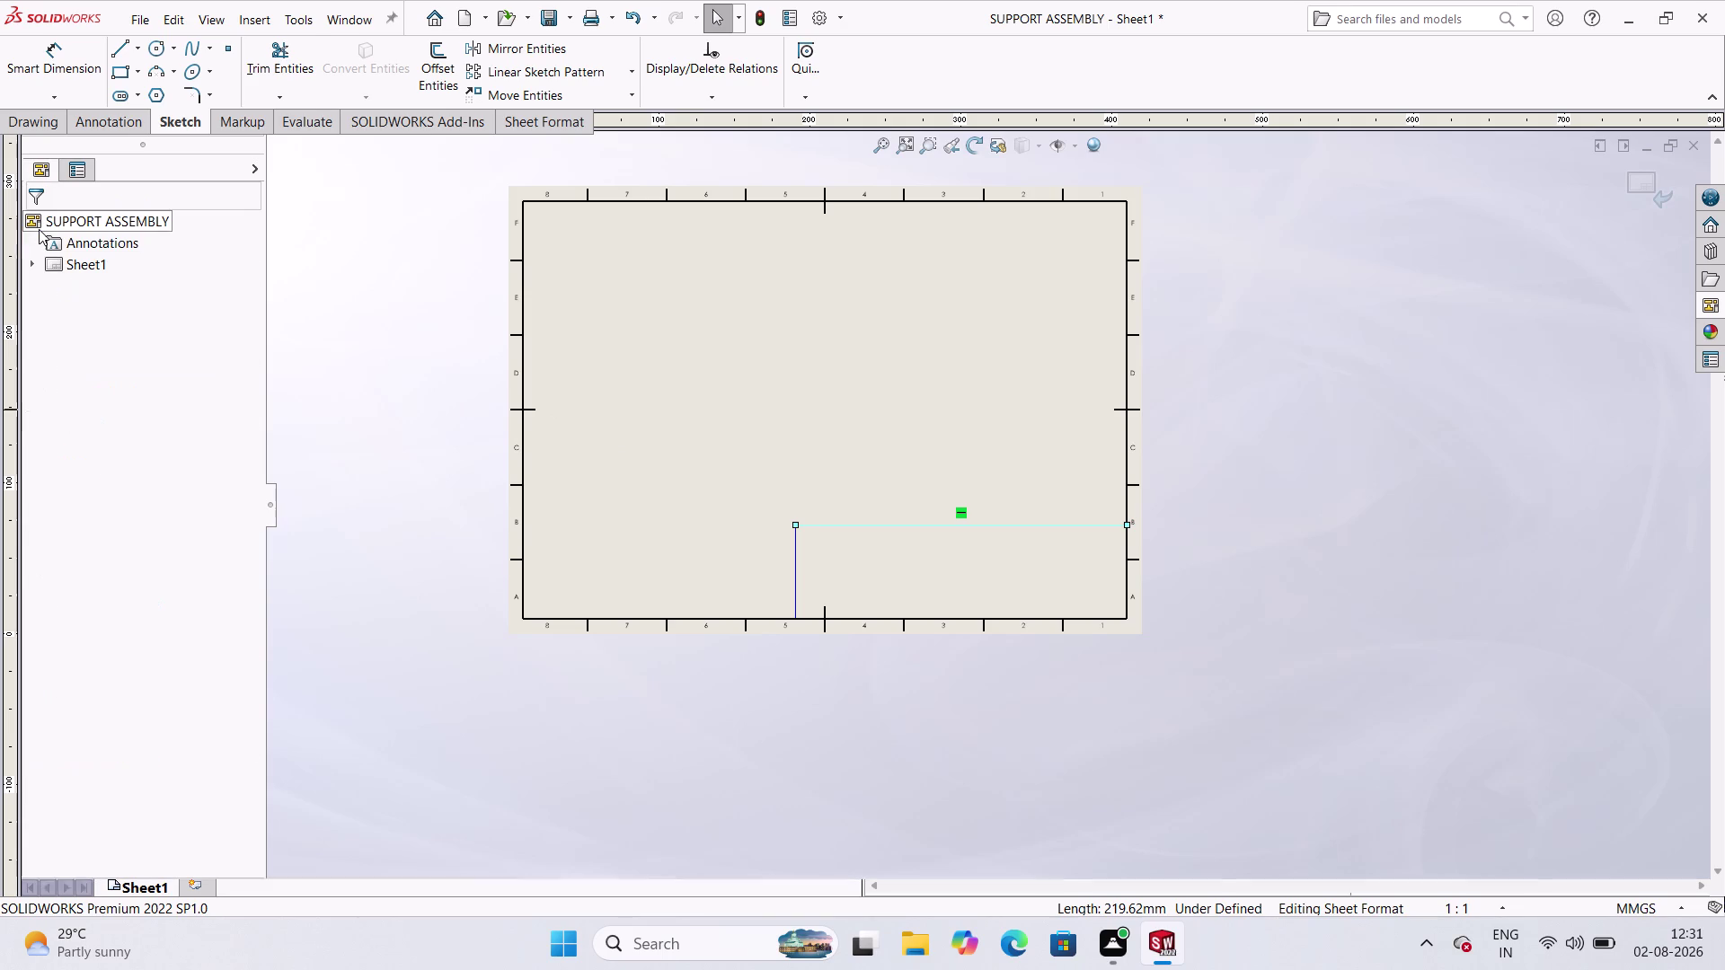
Add a height dimension to the title block's left edge with Smart Dimension.
click(457, 284)
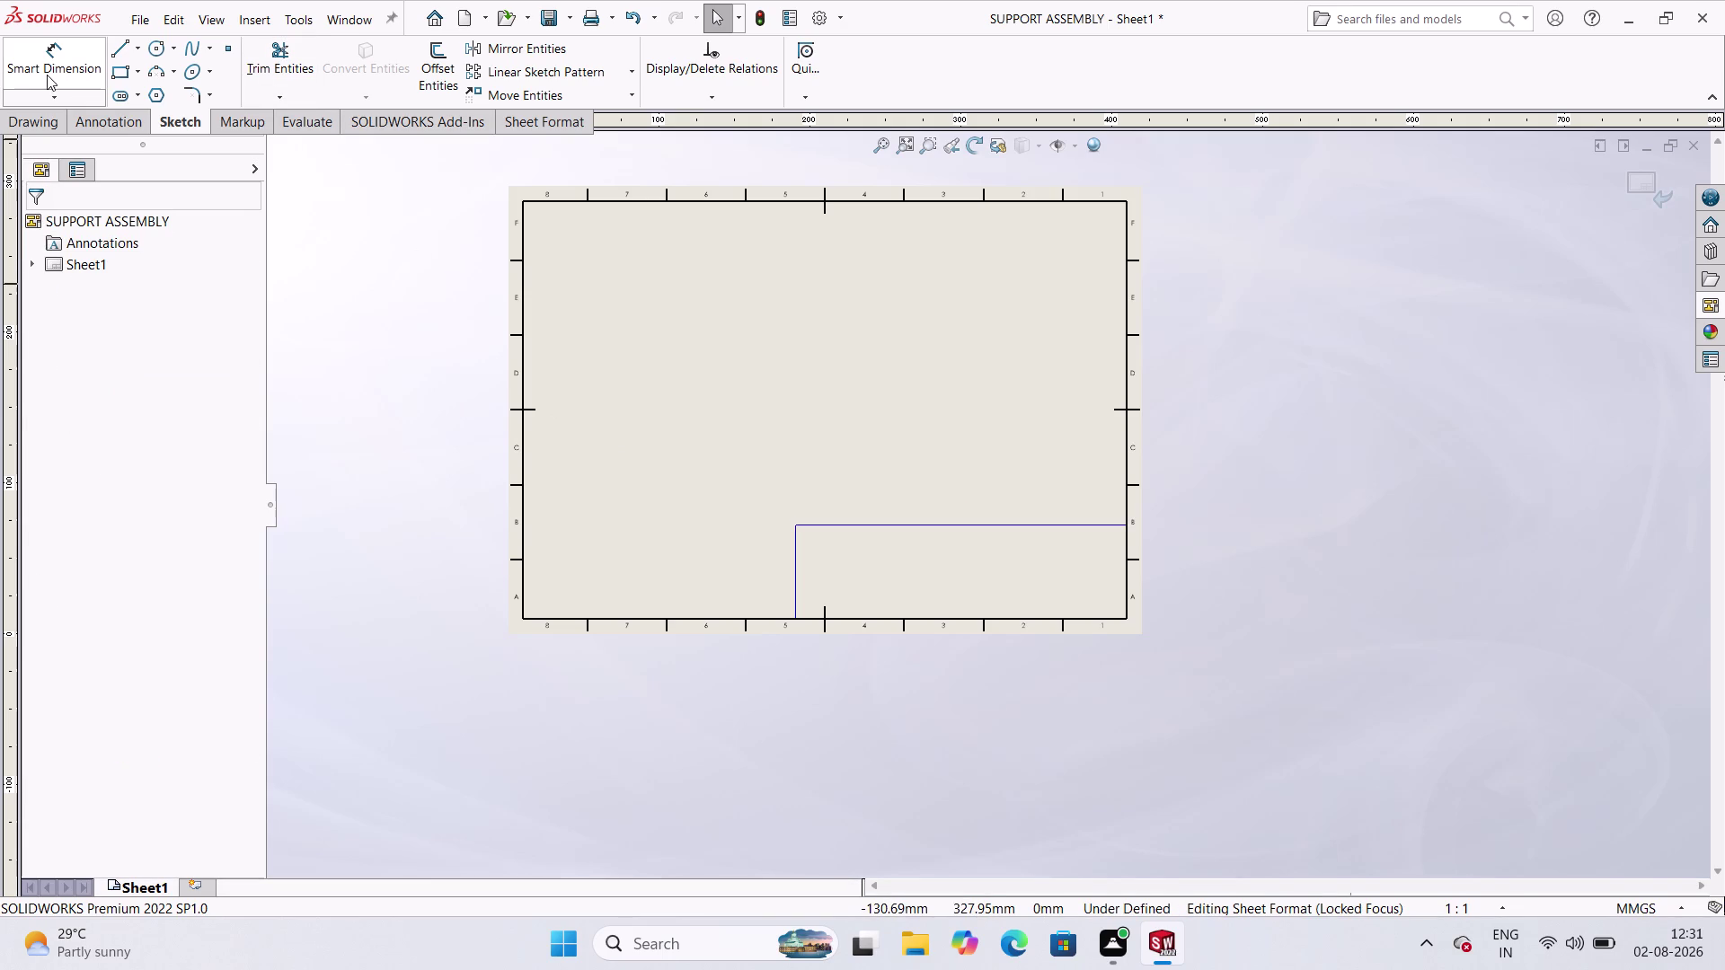
click(48, 74)
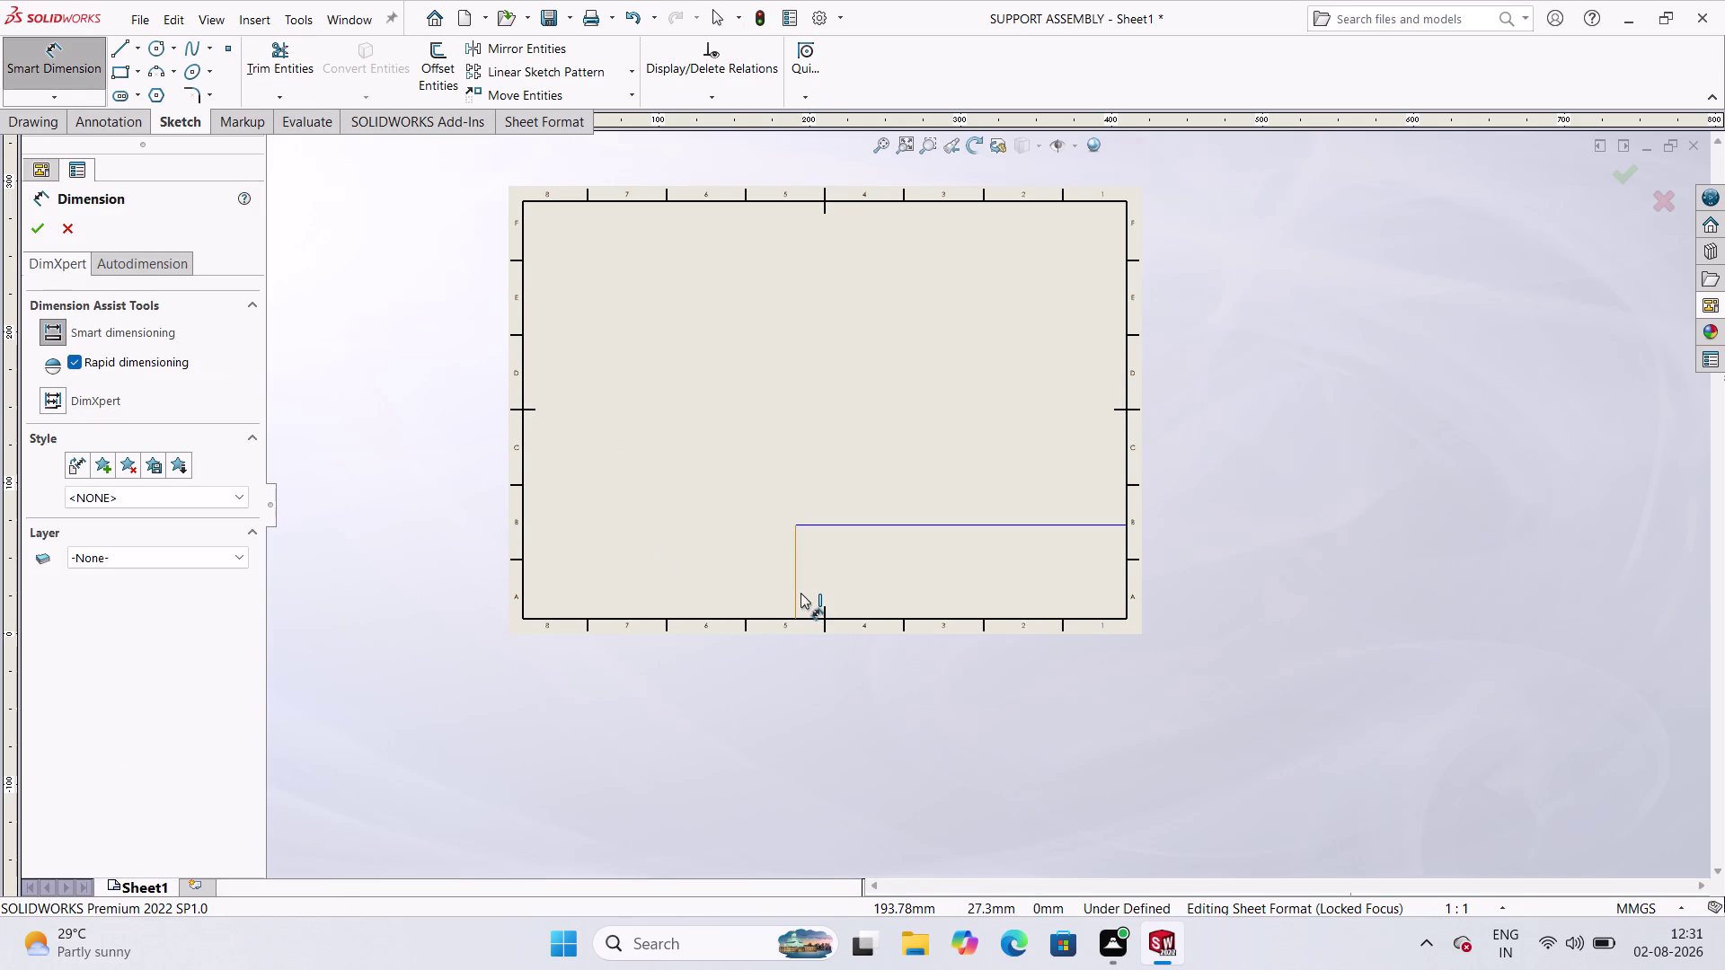
click(800, 592)
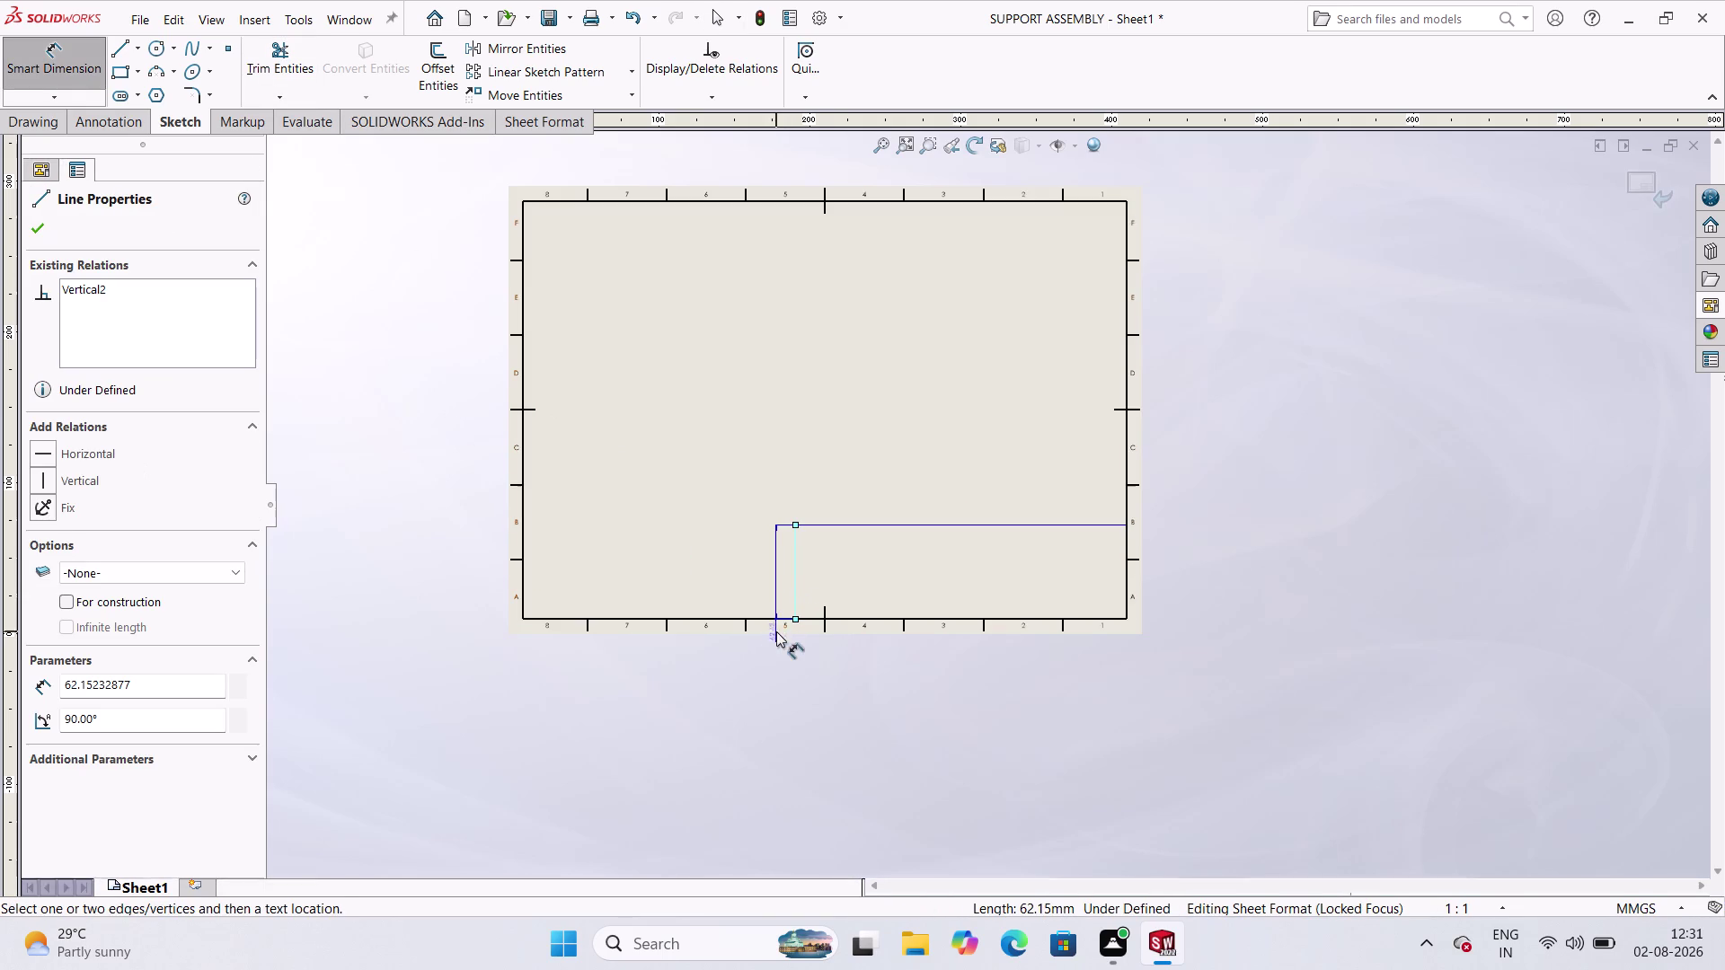
click(784, 693)
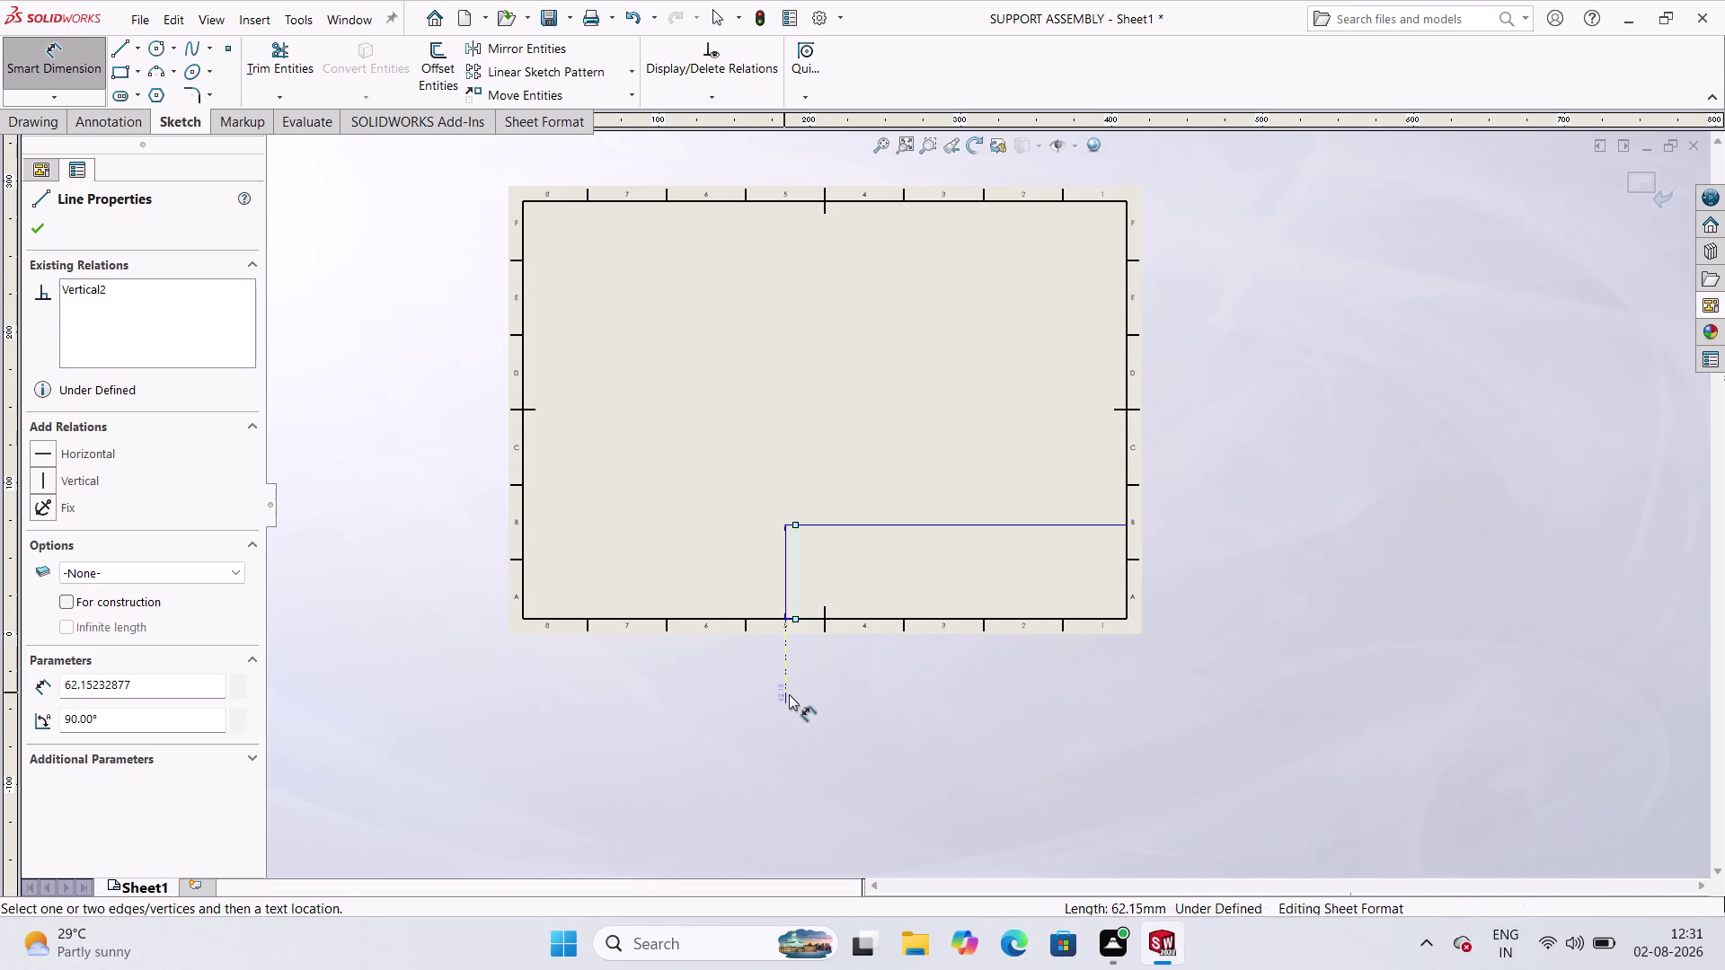
Set the left edge height to 40 mm after correcting a mistyped value.
scroll(down, 3)
scroll(down, 3)
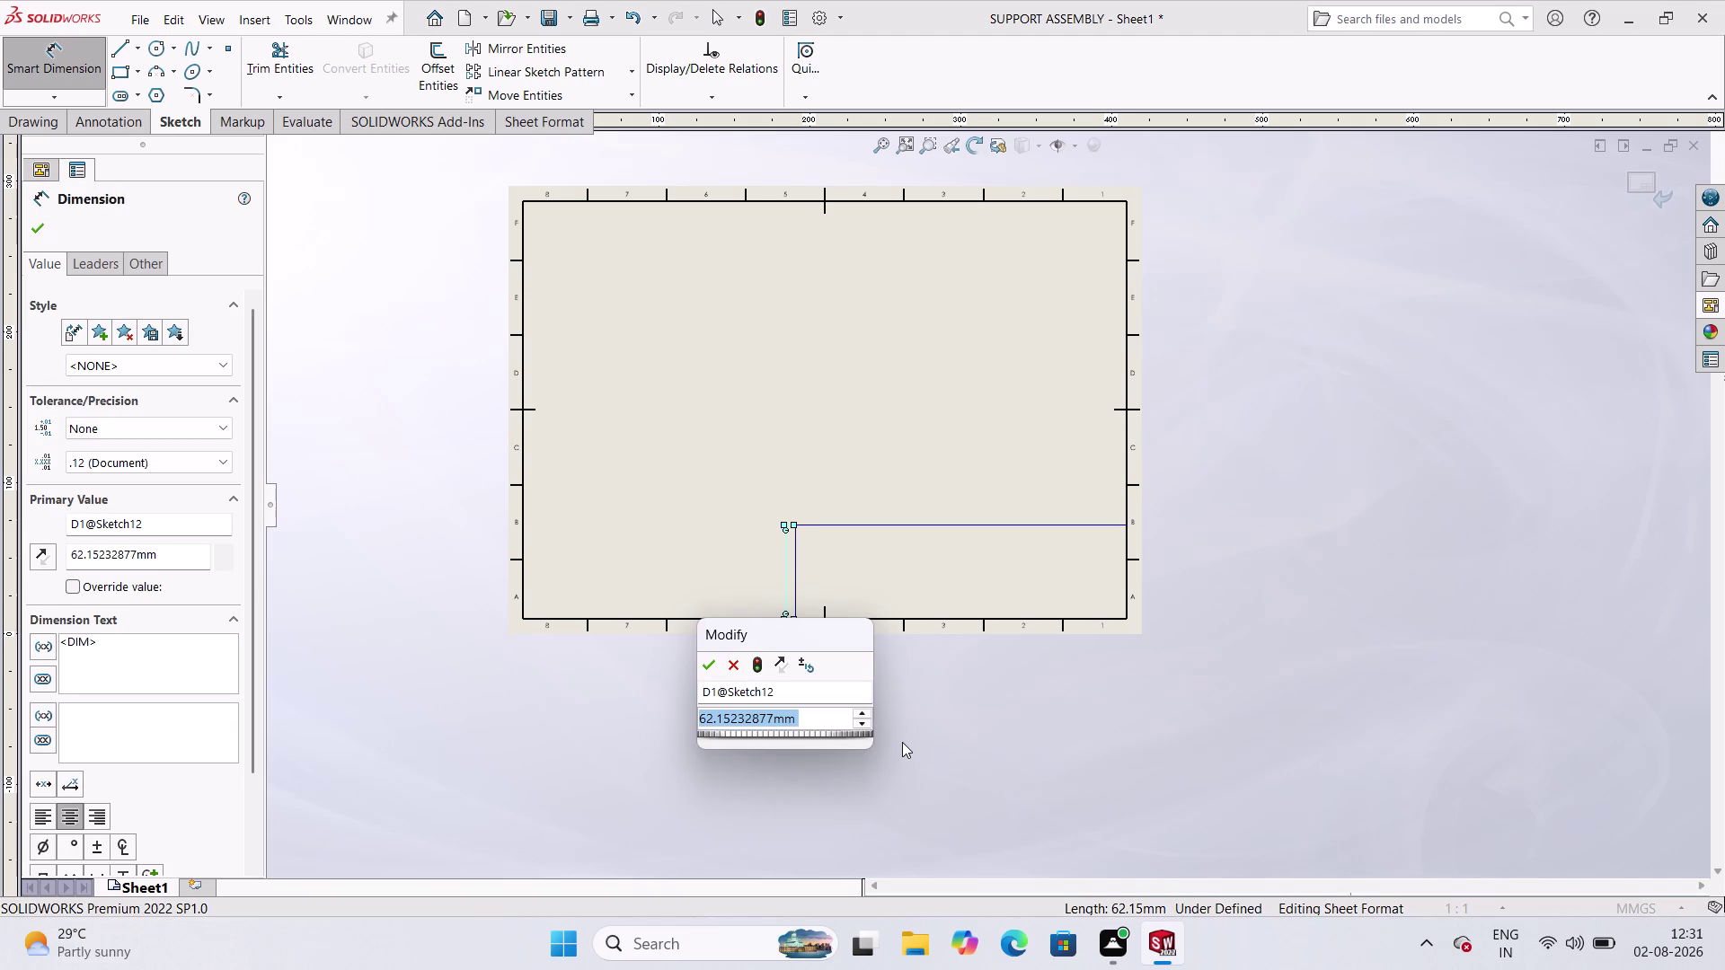
key(6)
key(BackSpace)
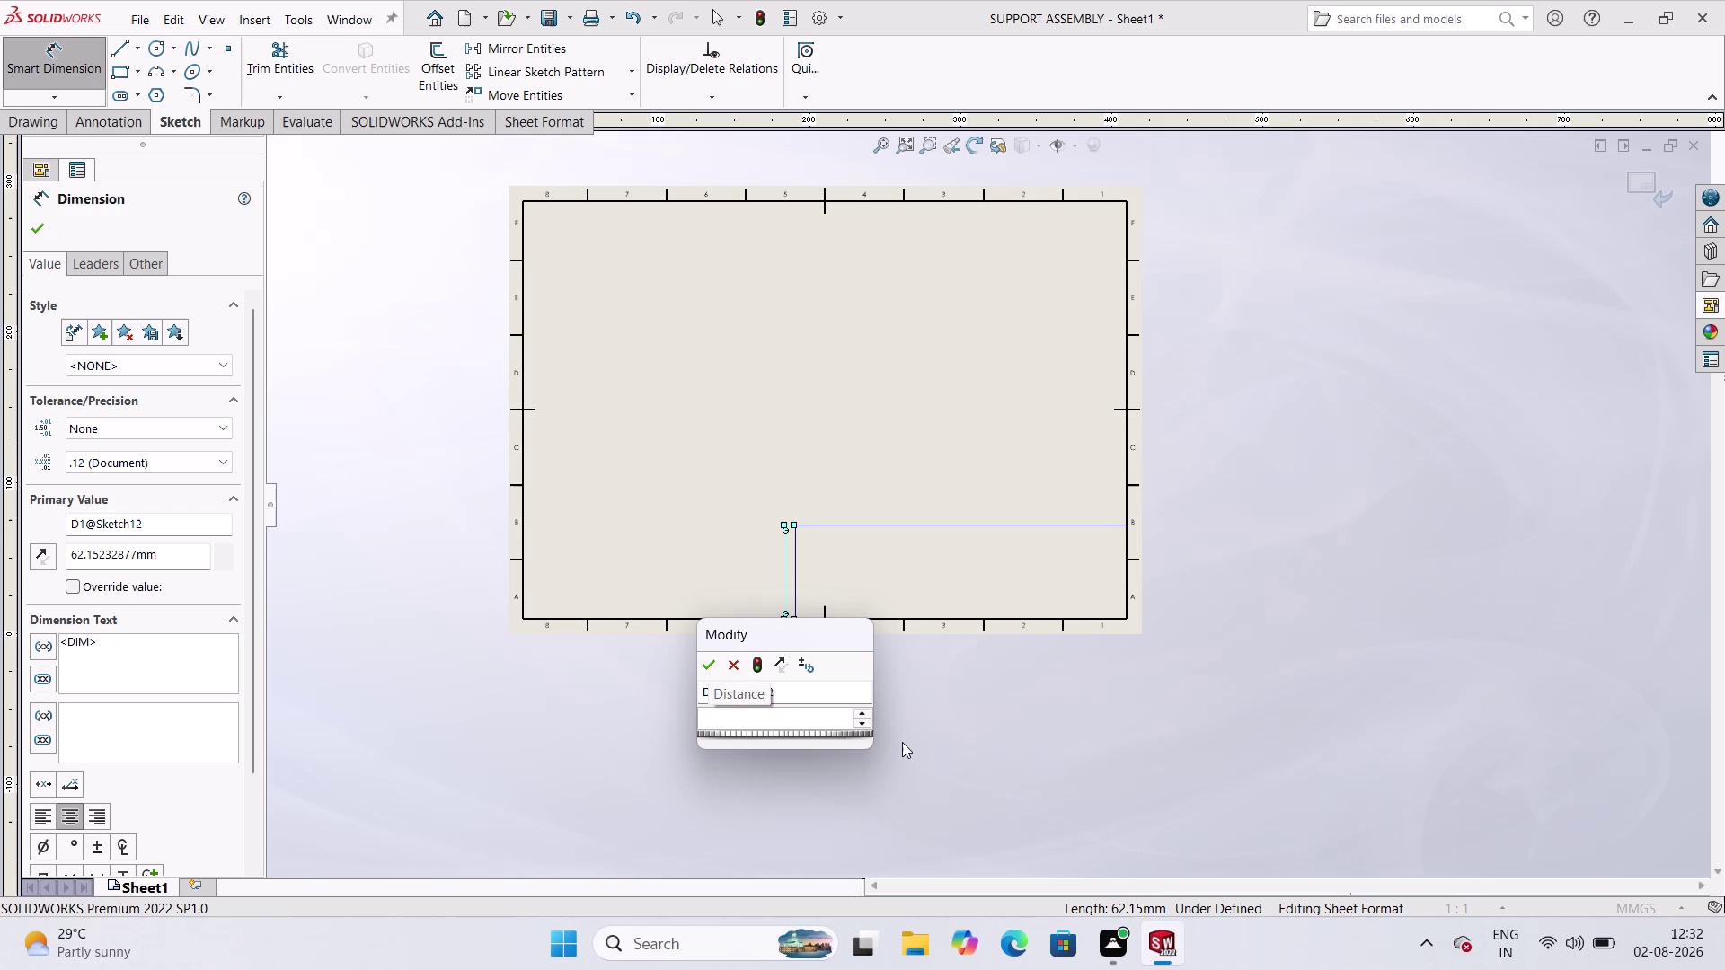
text(50)
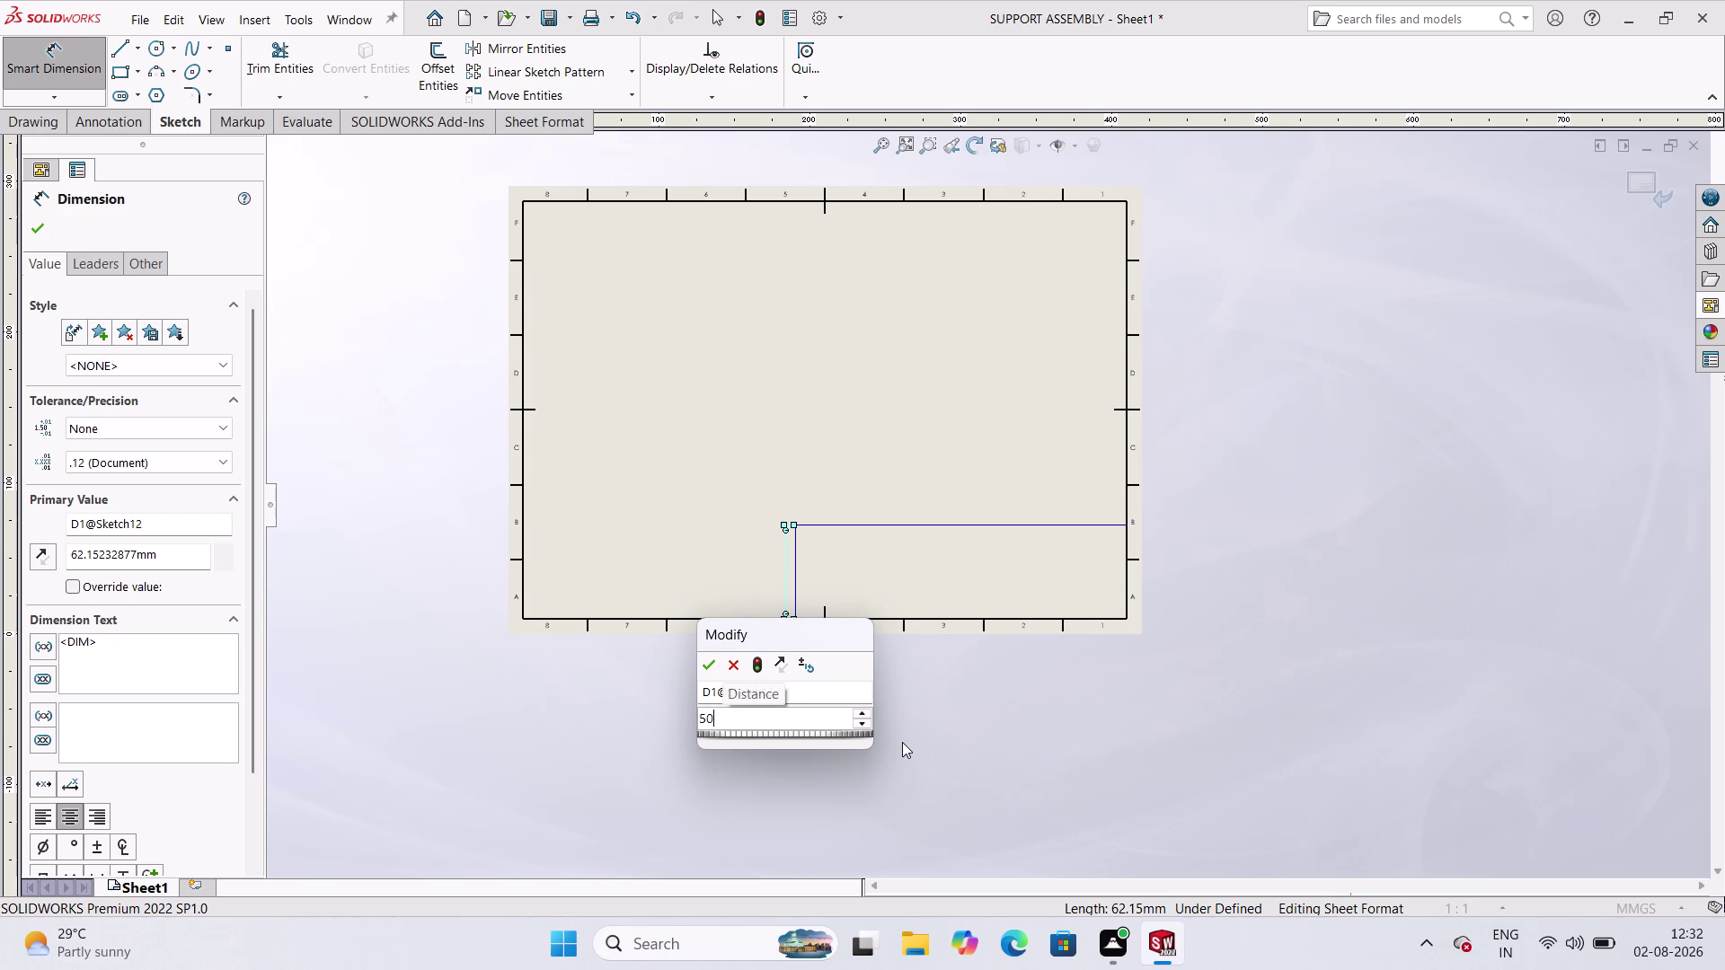
key(BackSpace)
key(4)
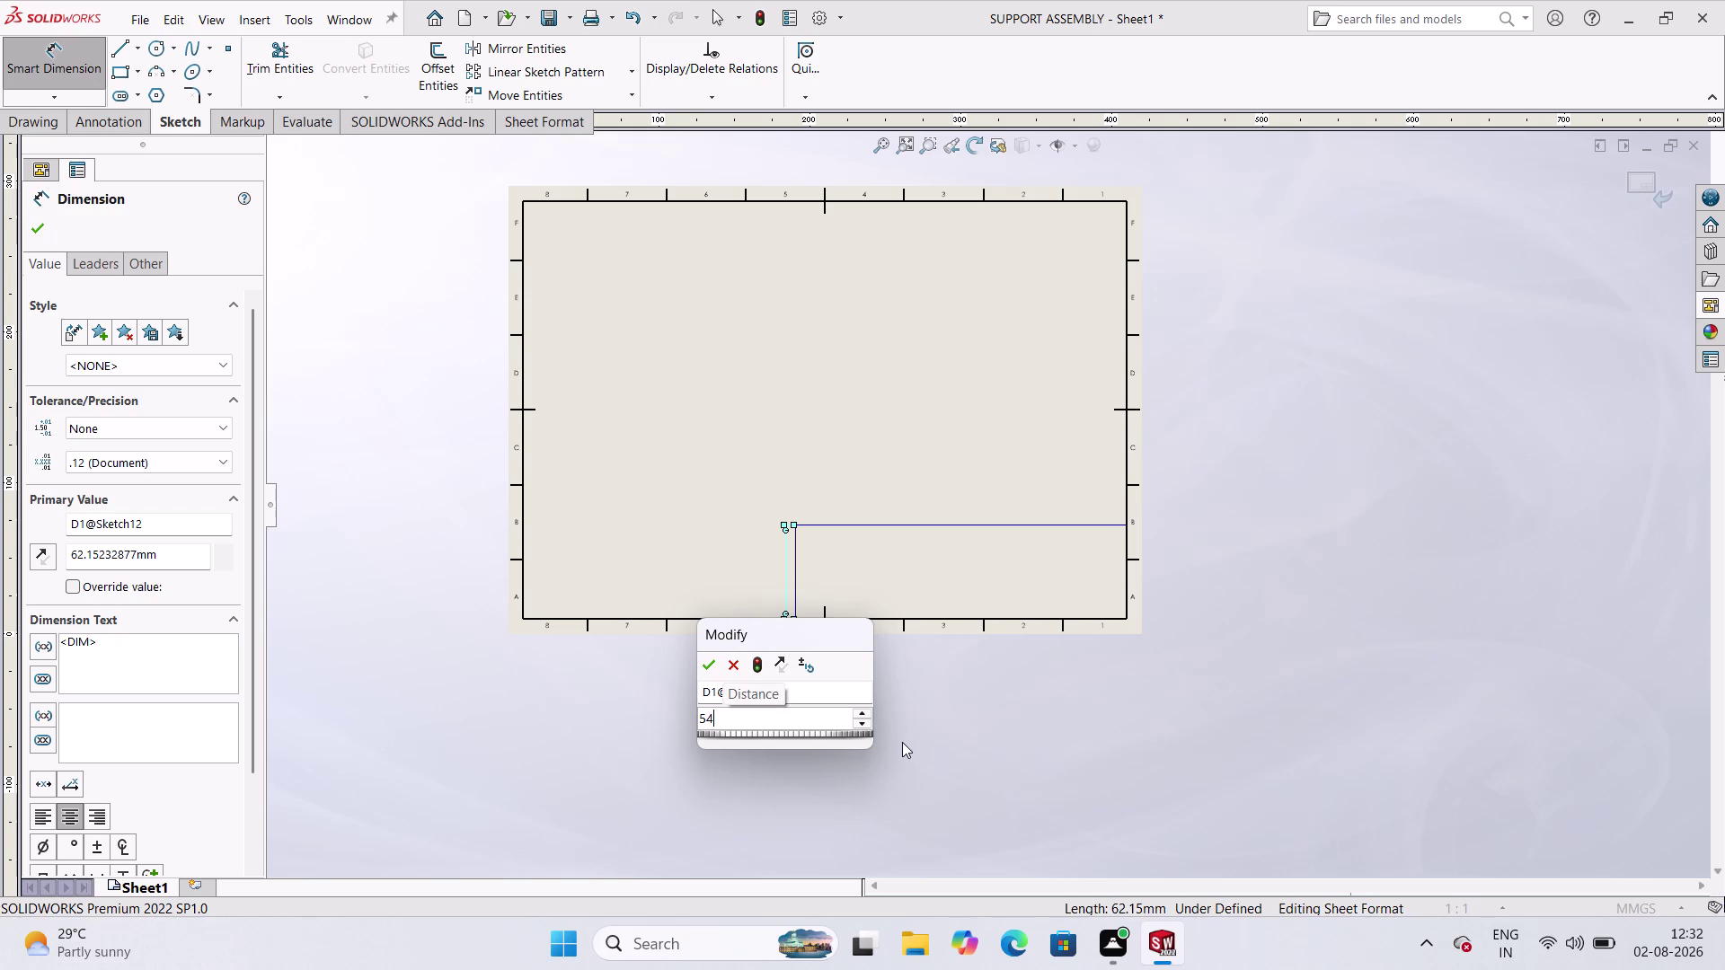
key(0)
key(BackSpace)
key(BackSpace)
key(BackSpace)
text(40)
key(Return)
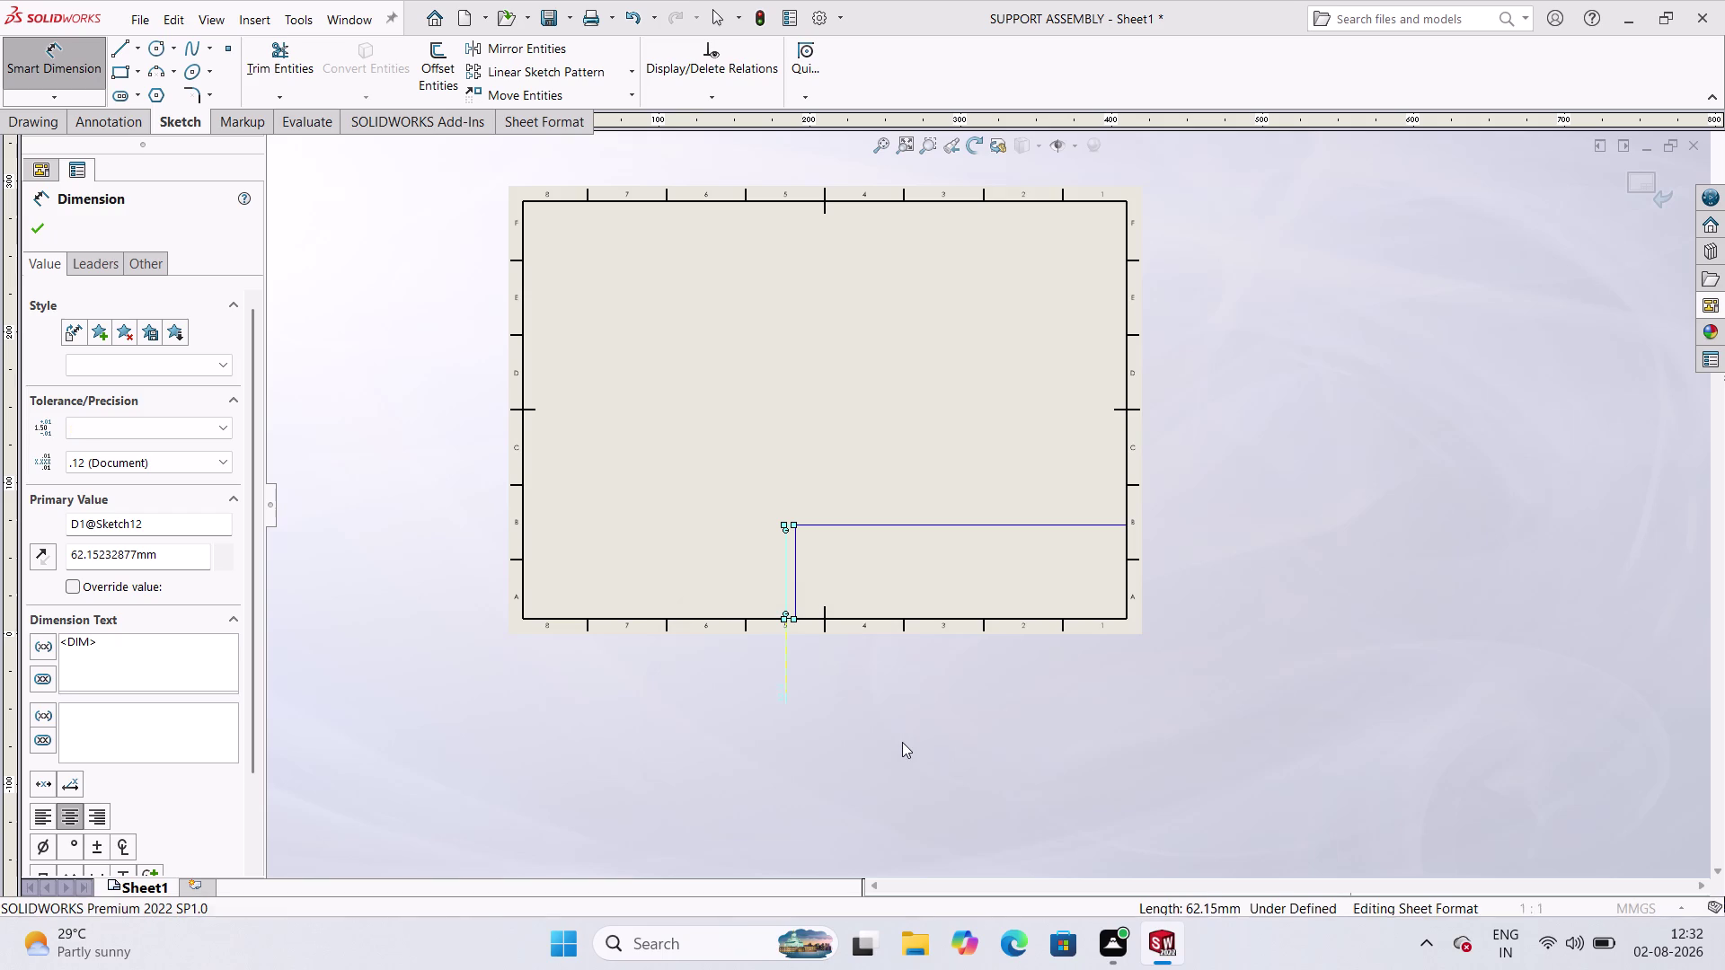
Change the title block height dimension from 40 mm to 50 mm.
scroll(down, 3)
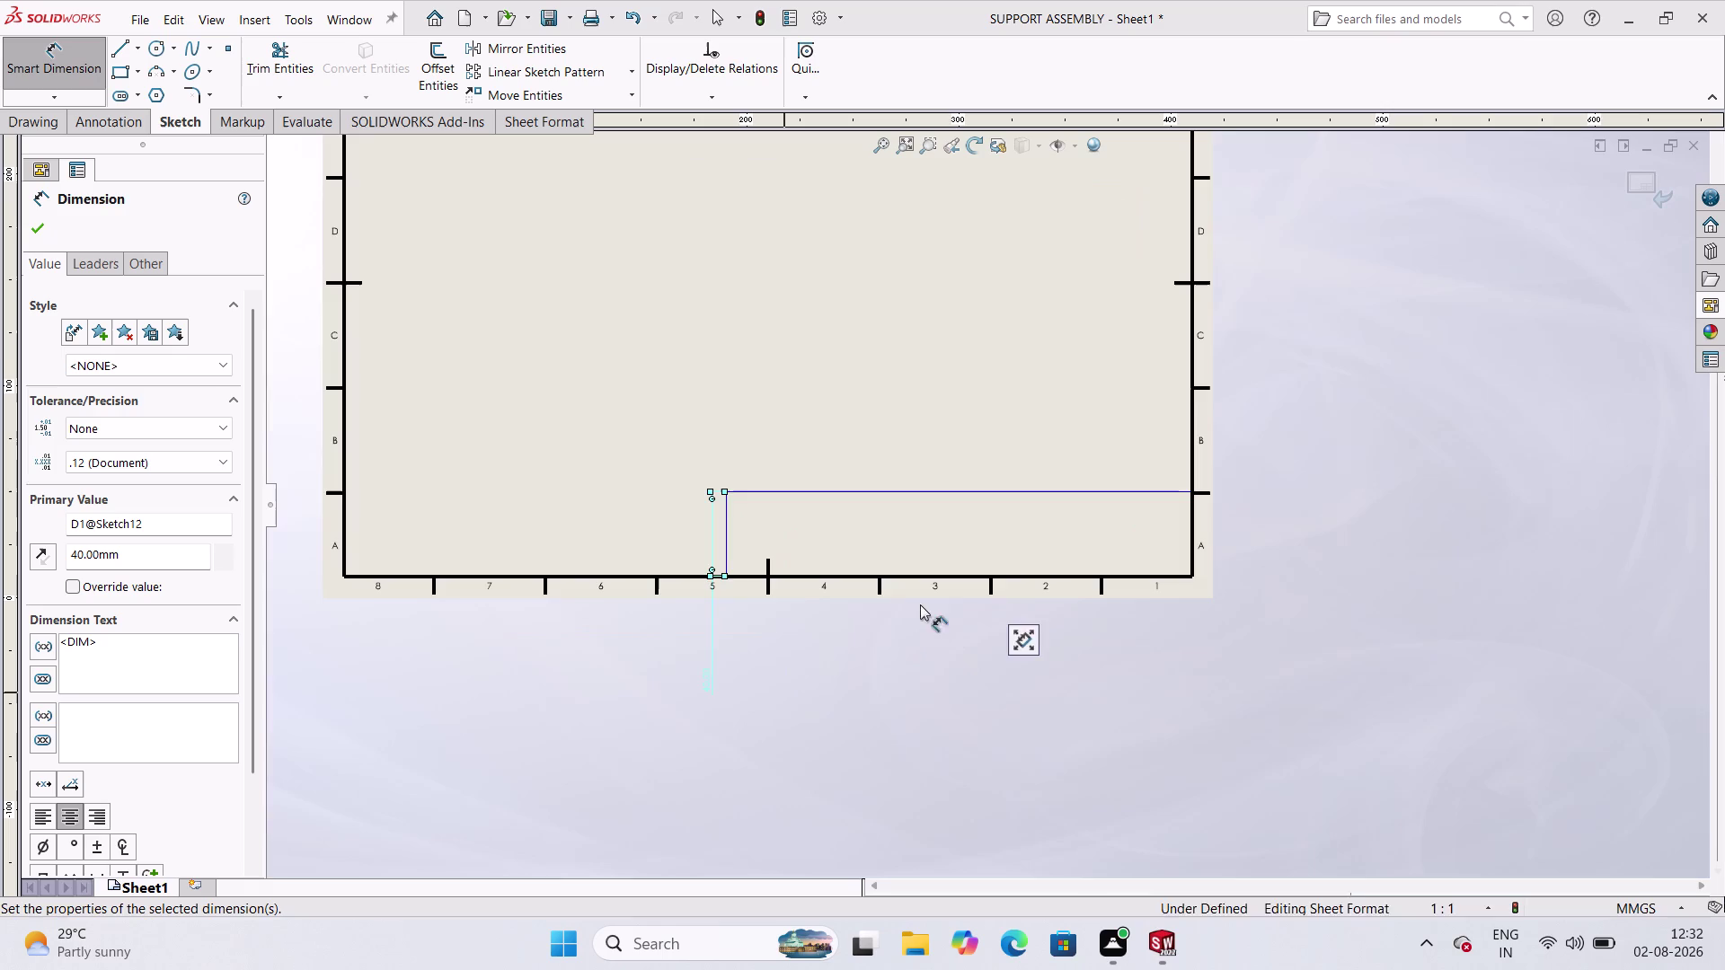
scroll(down, 3)
scroll(down, 3)
scroll(up, 3)
scroll(up, 3)
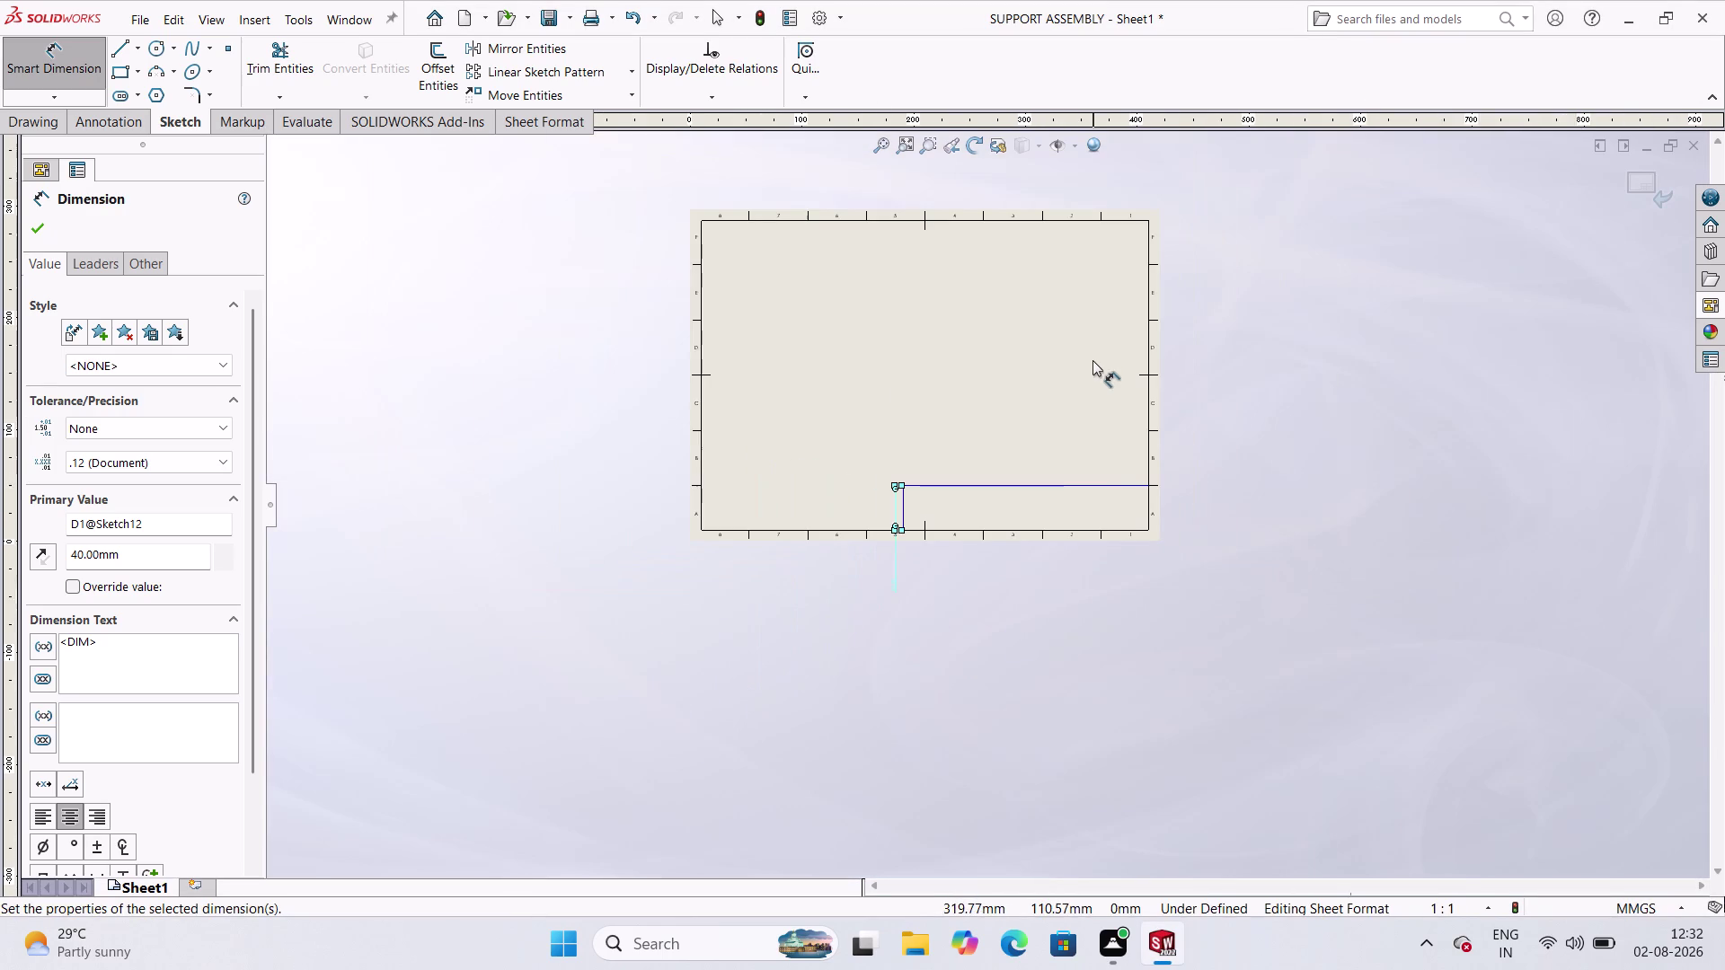
scroll(down, 3)
scroll(down, 3)
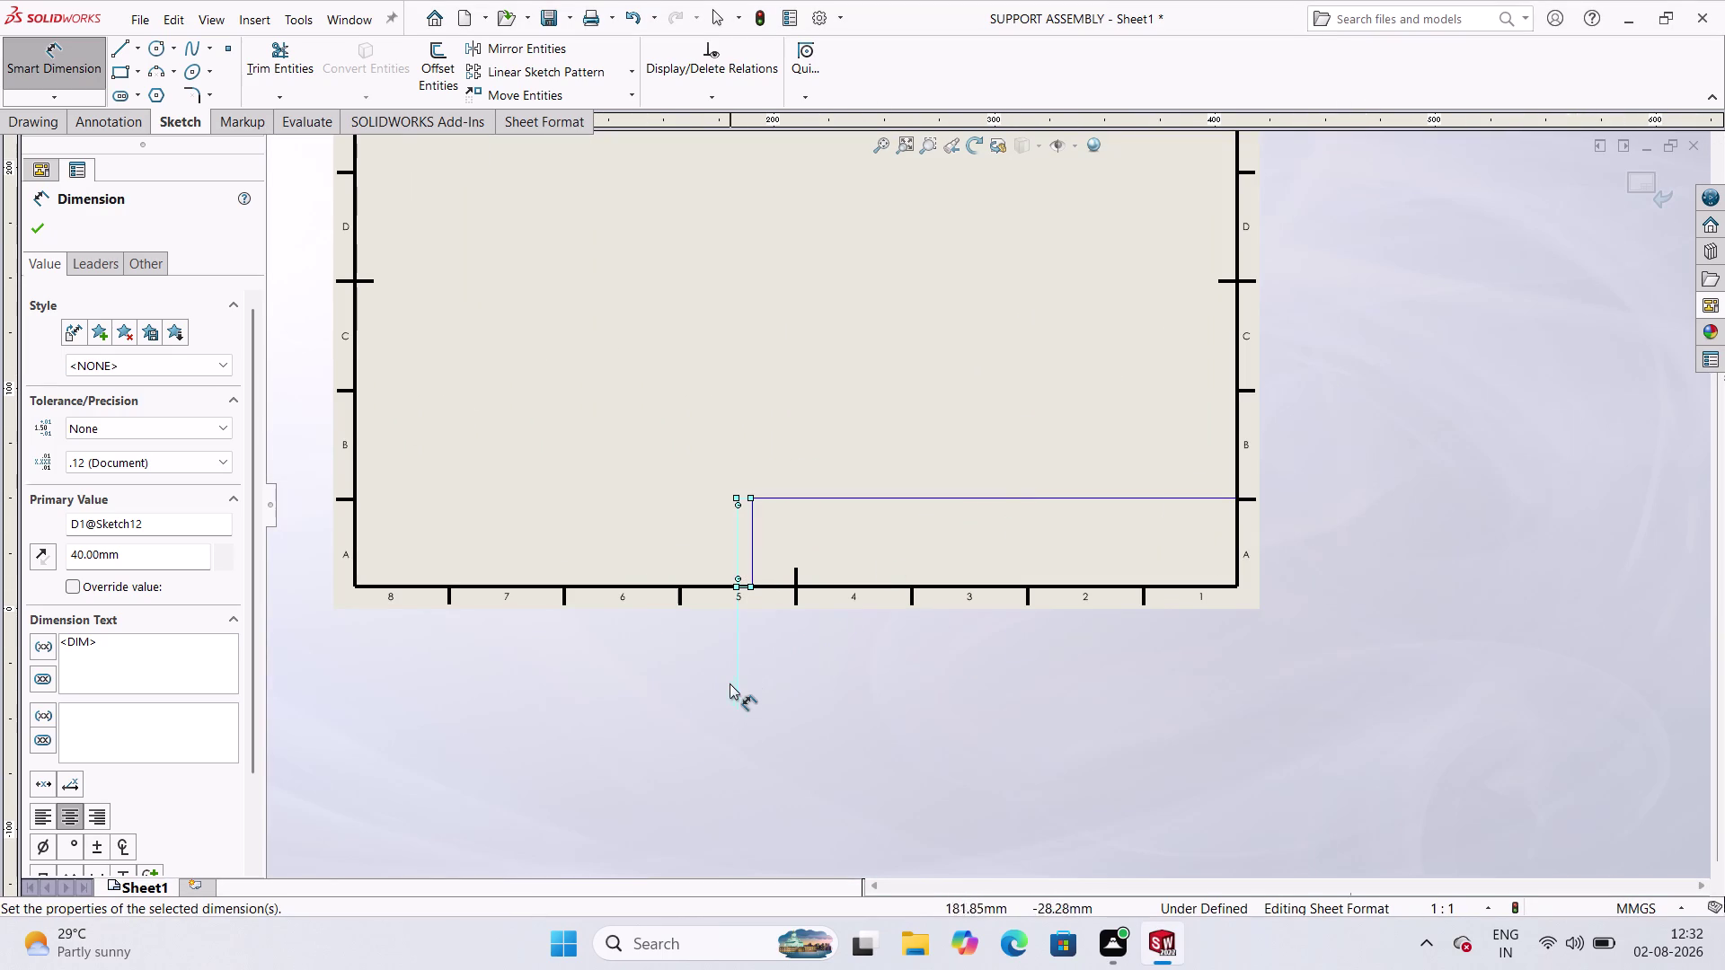
double_click(733, 700)
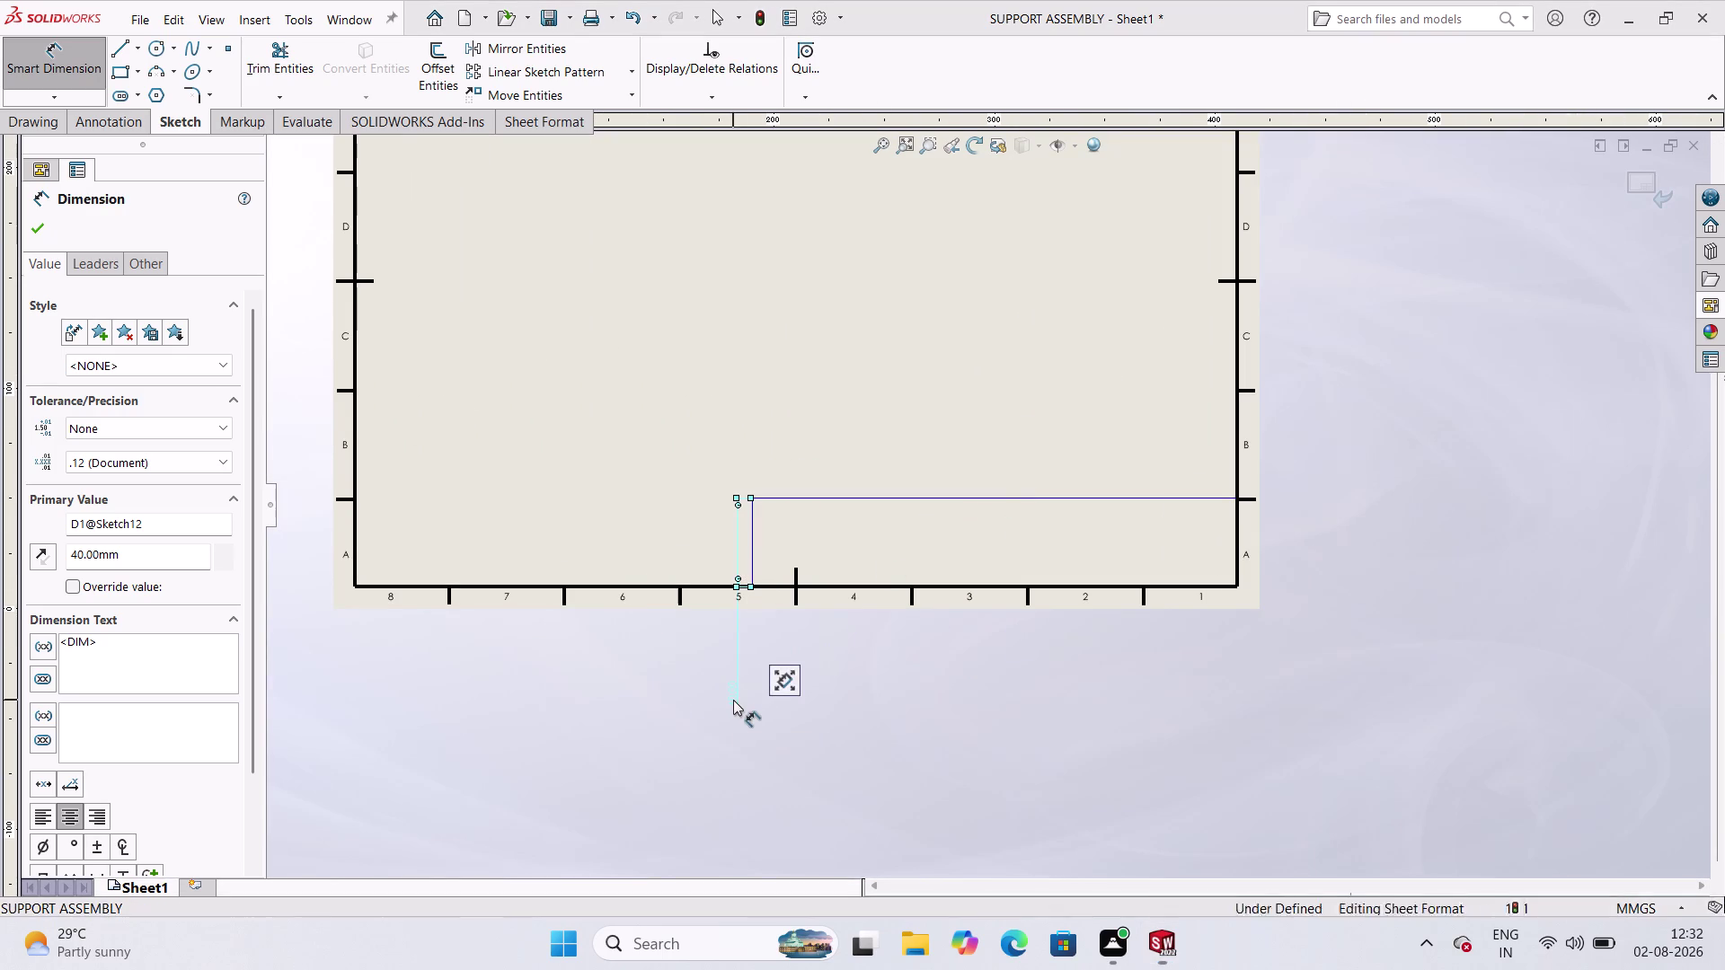
text(50)
key(Return)
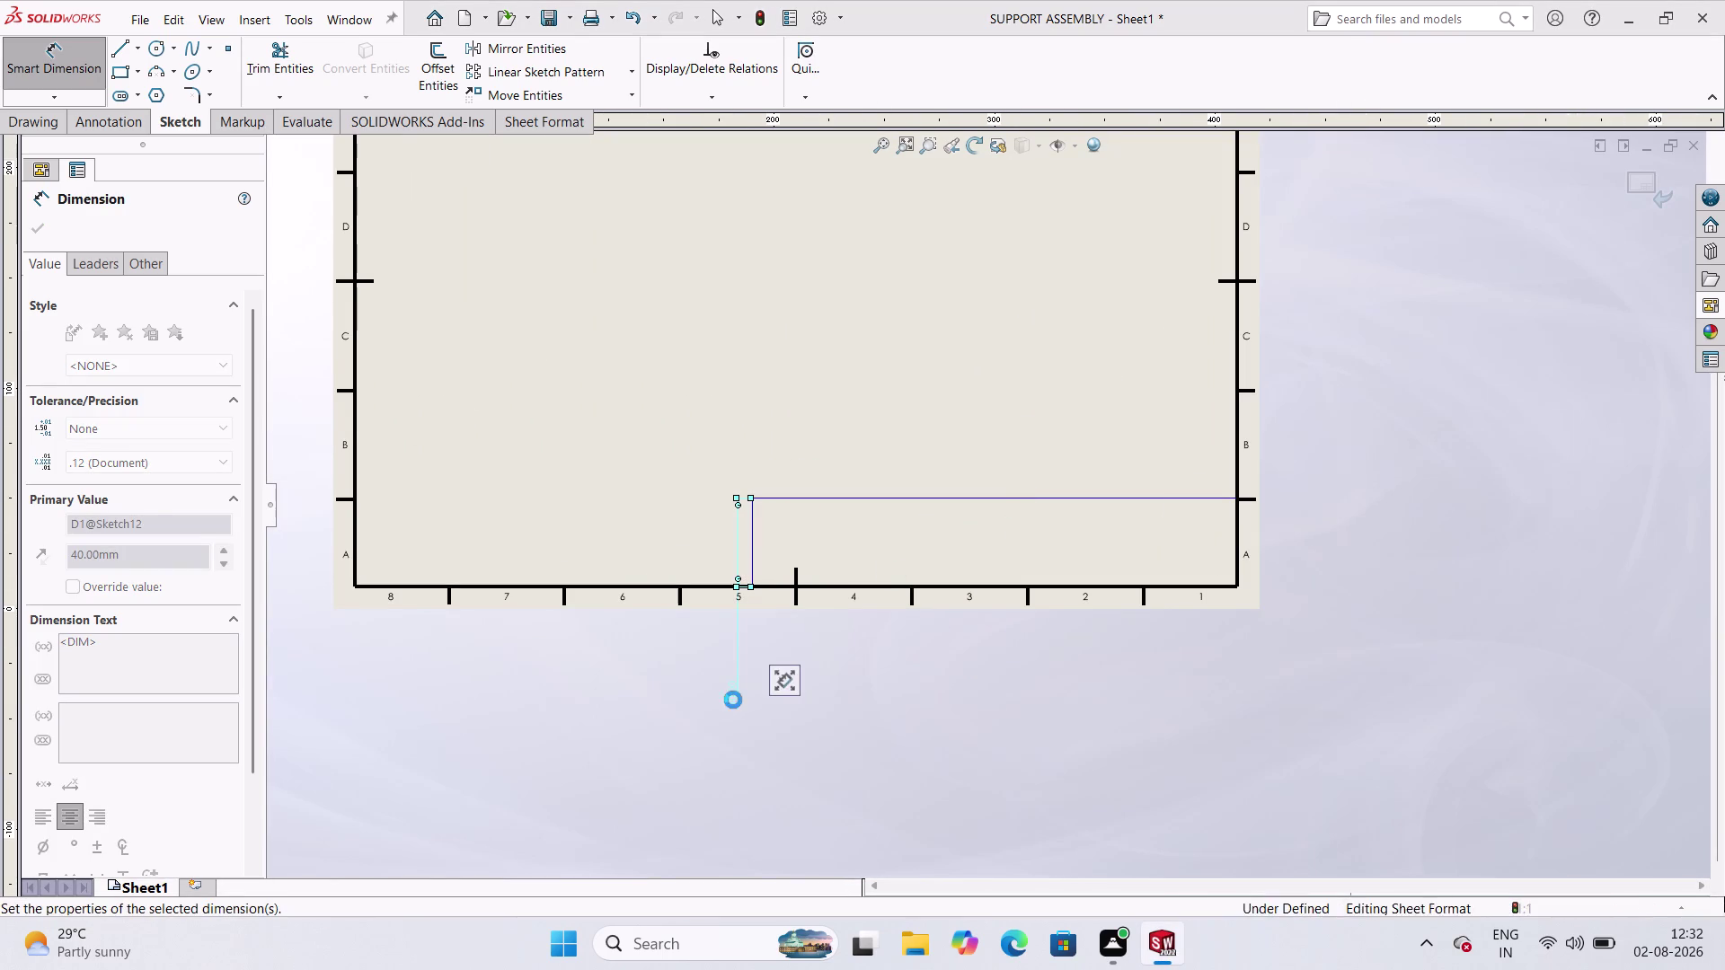
click(914, 697)
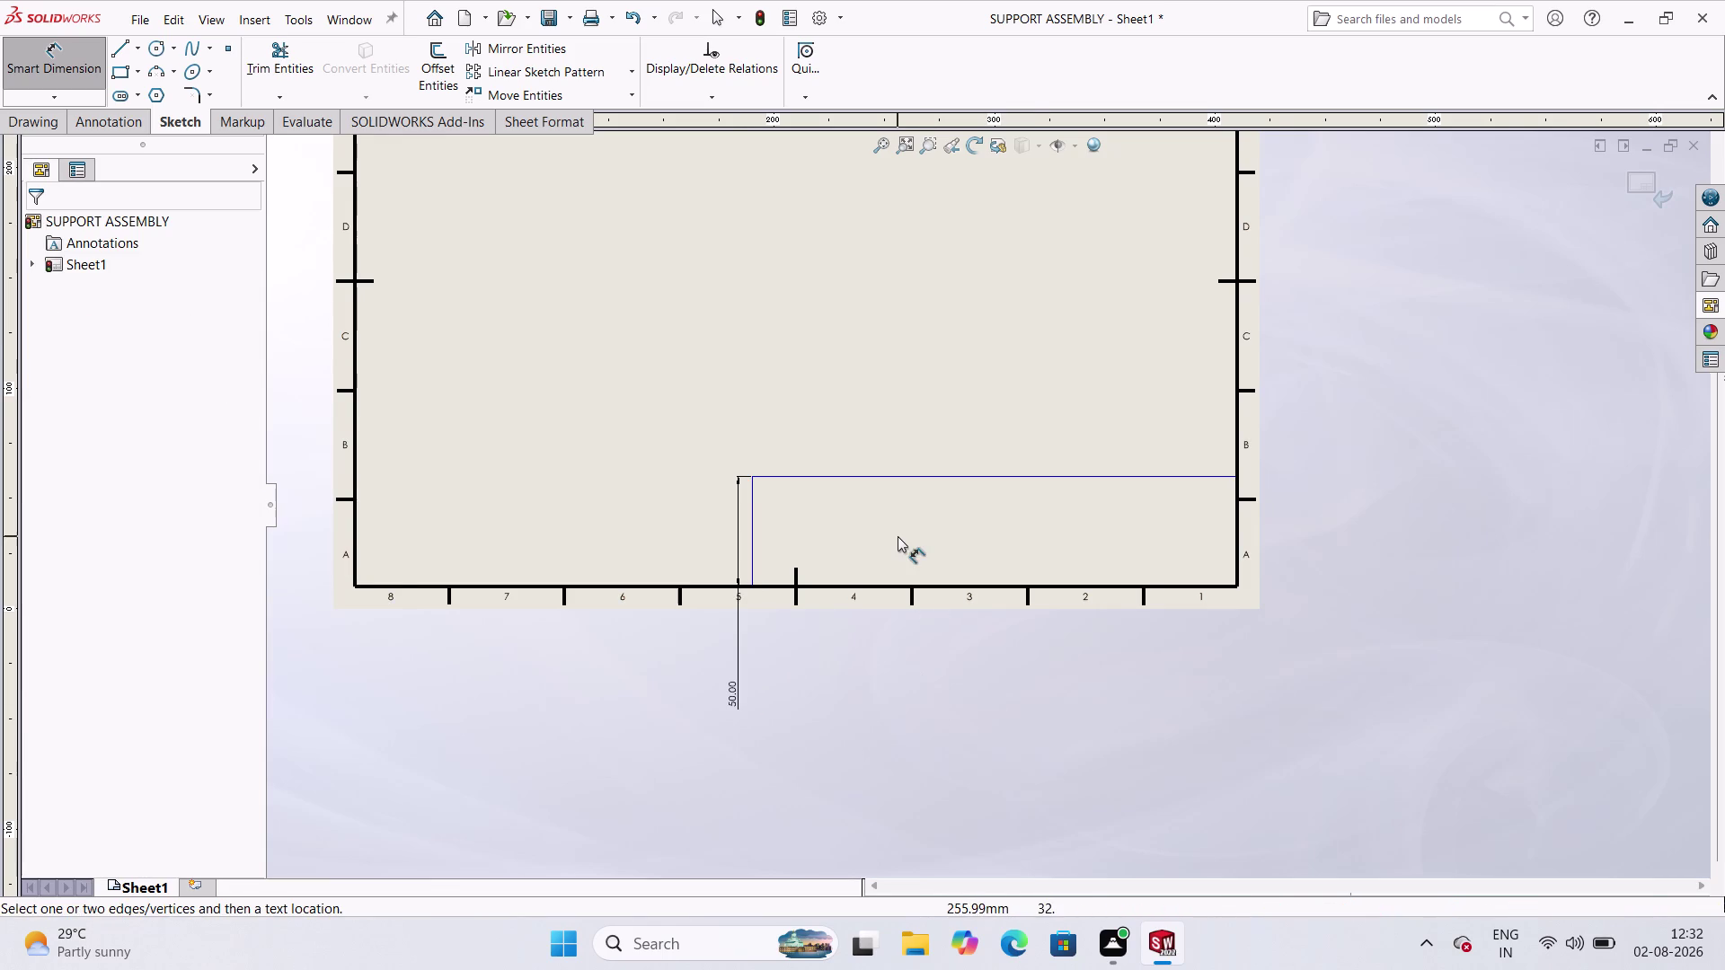
Exit Smart Dimension and select the title block's top edge.
scroll(down, 3)
scroll(down, 3)
scroll(down, 3)
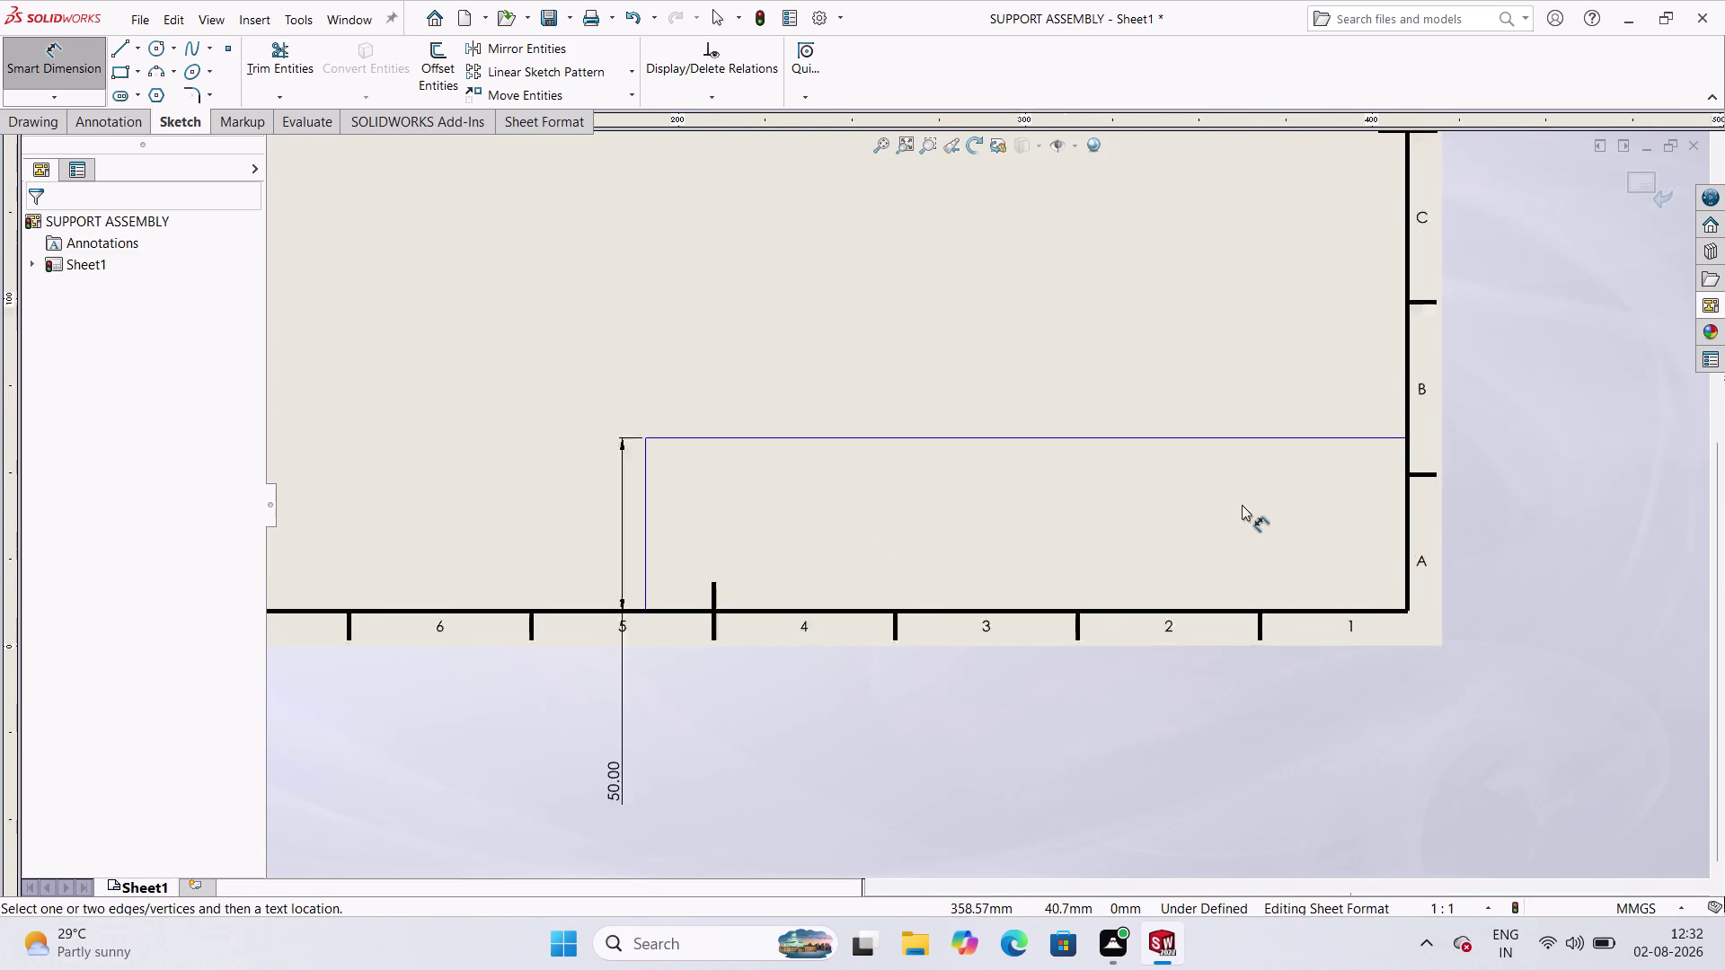
scroll(down, 3)
scroll(up, 3)
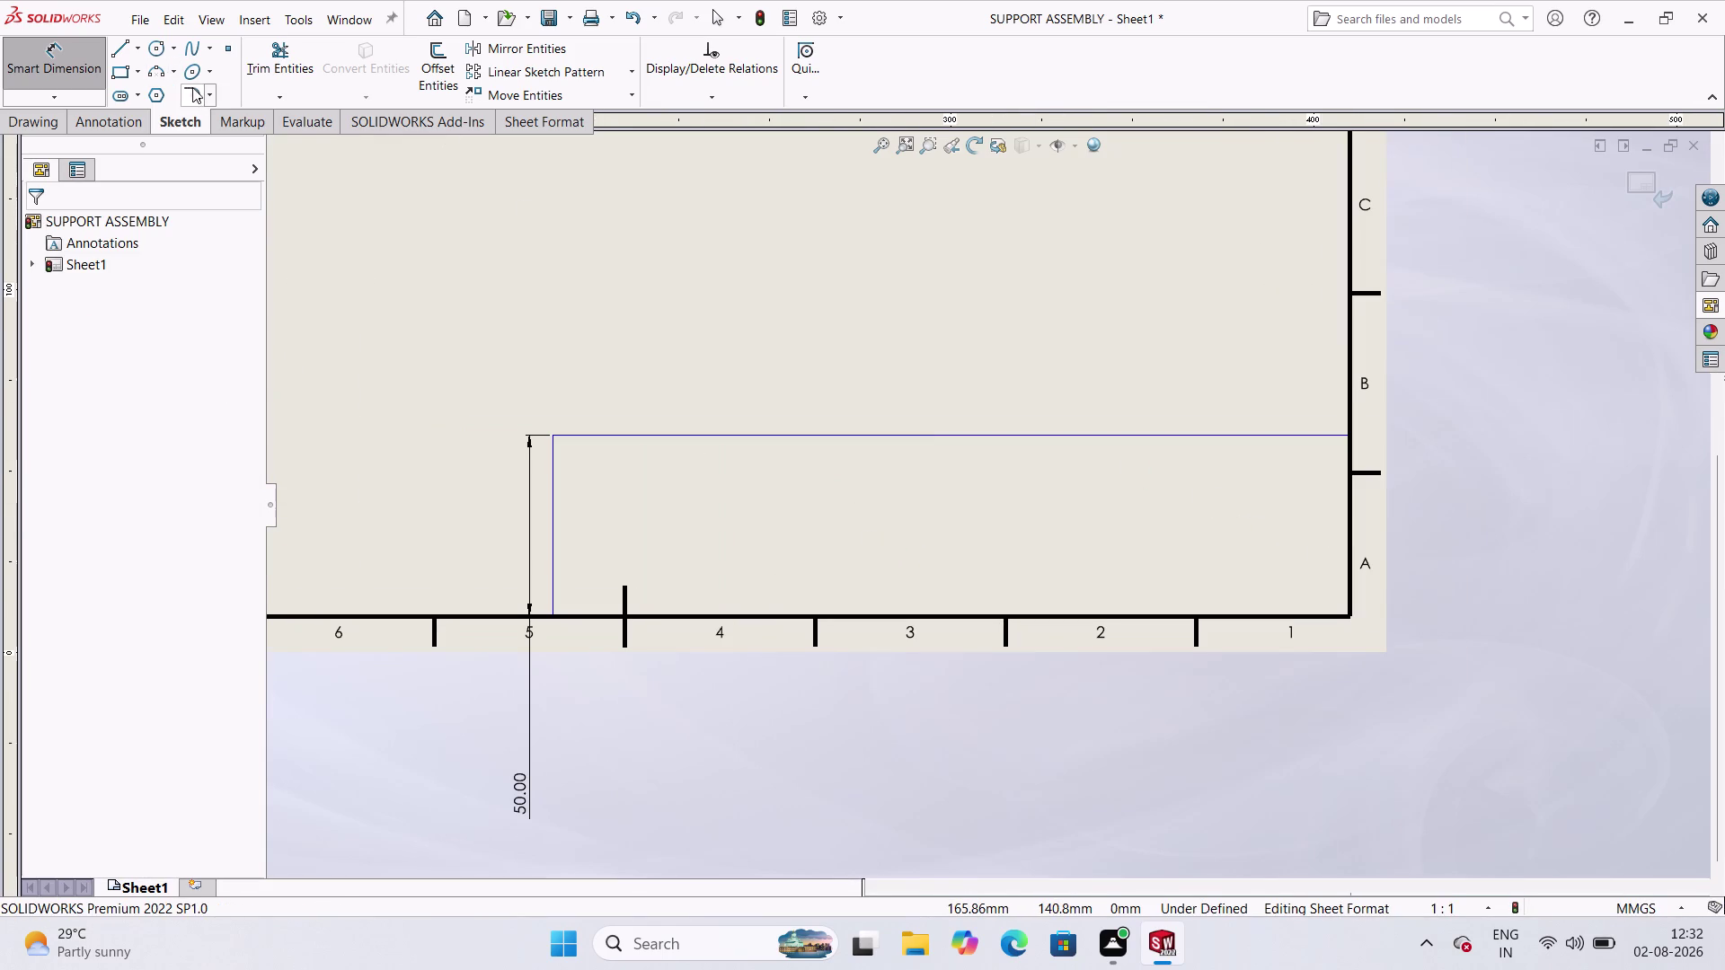
click(71, 57)
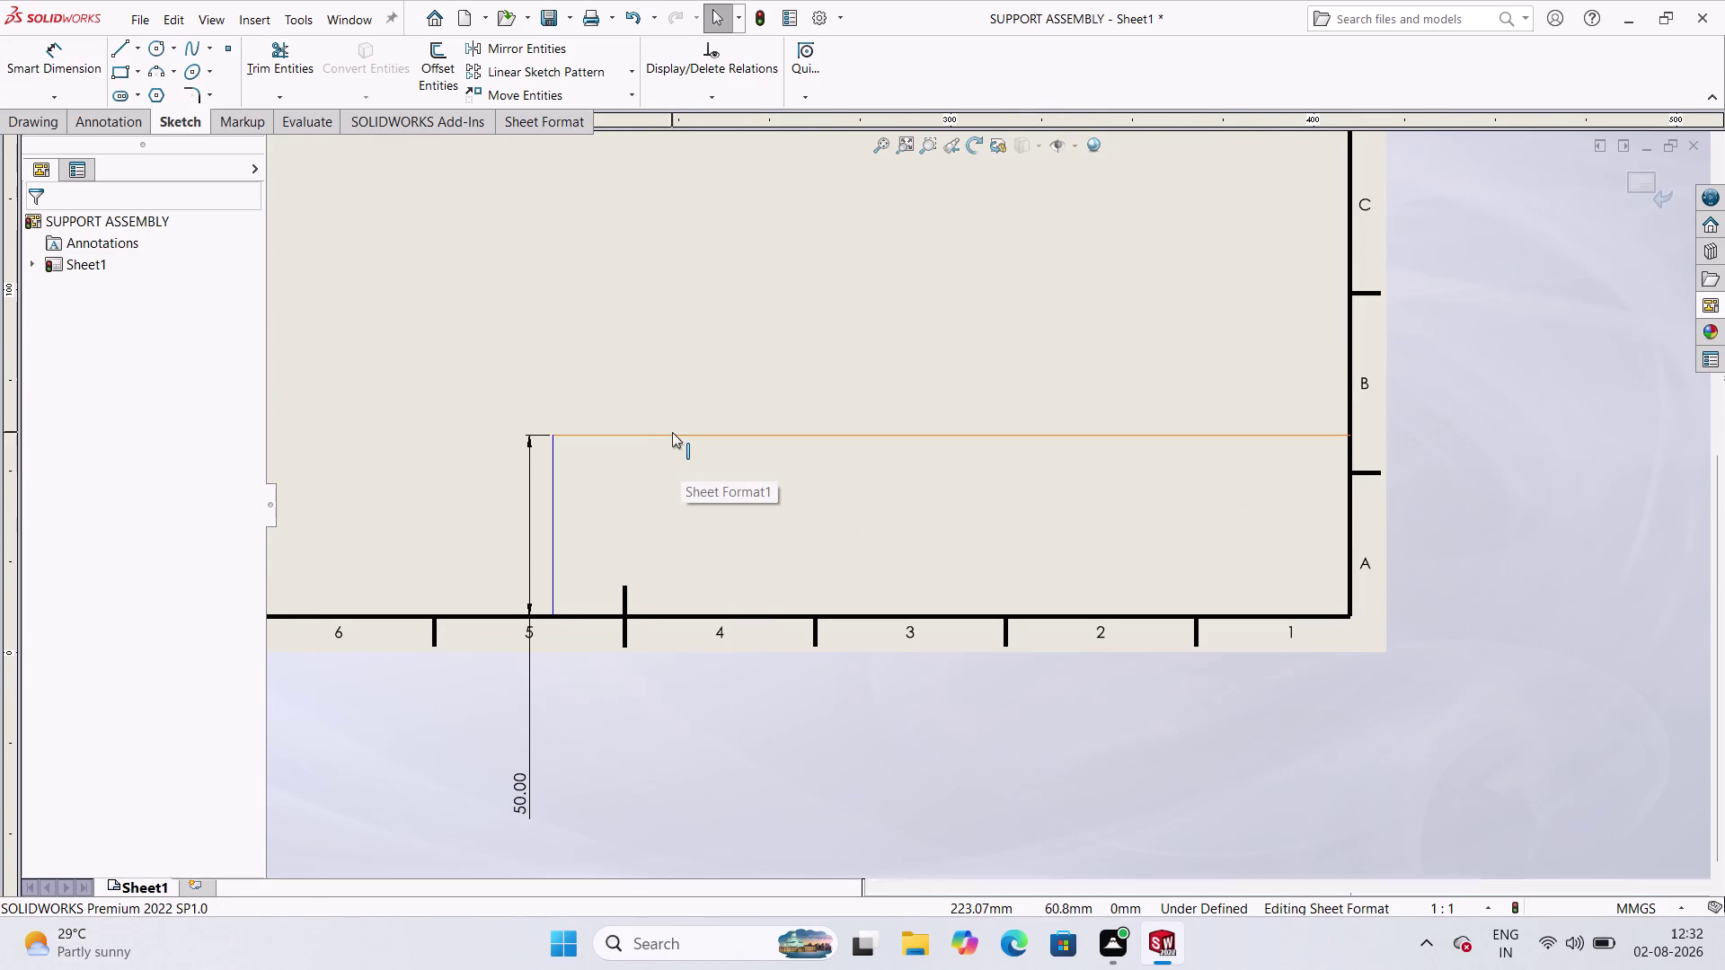
click(674, 432)
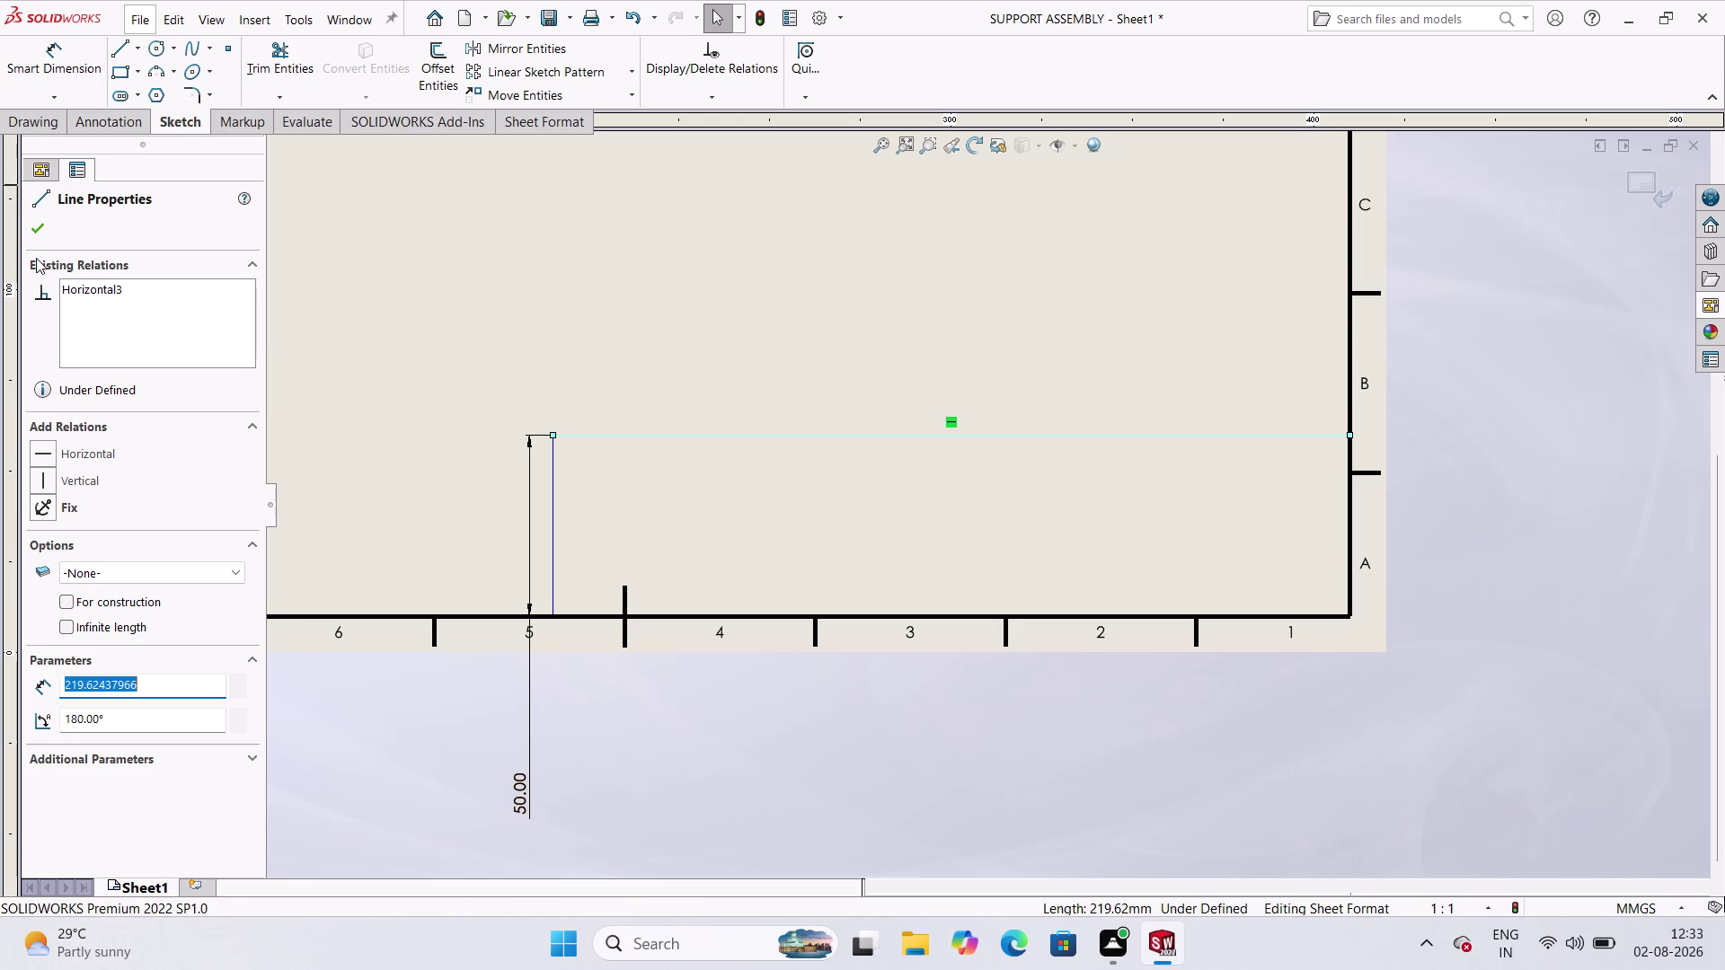
Preview a 10 mm Offset Entities copy of the title block's top edge.
click(445, 63)
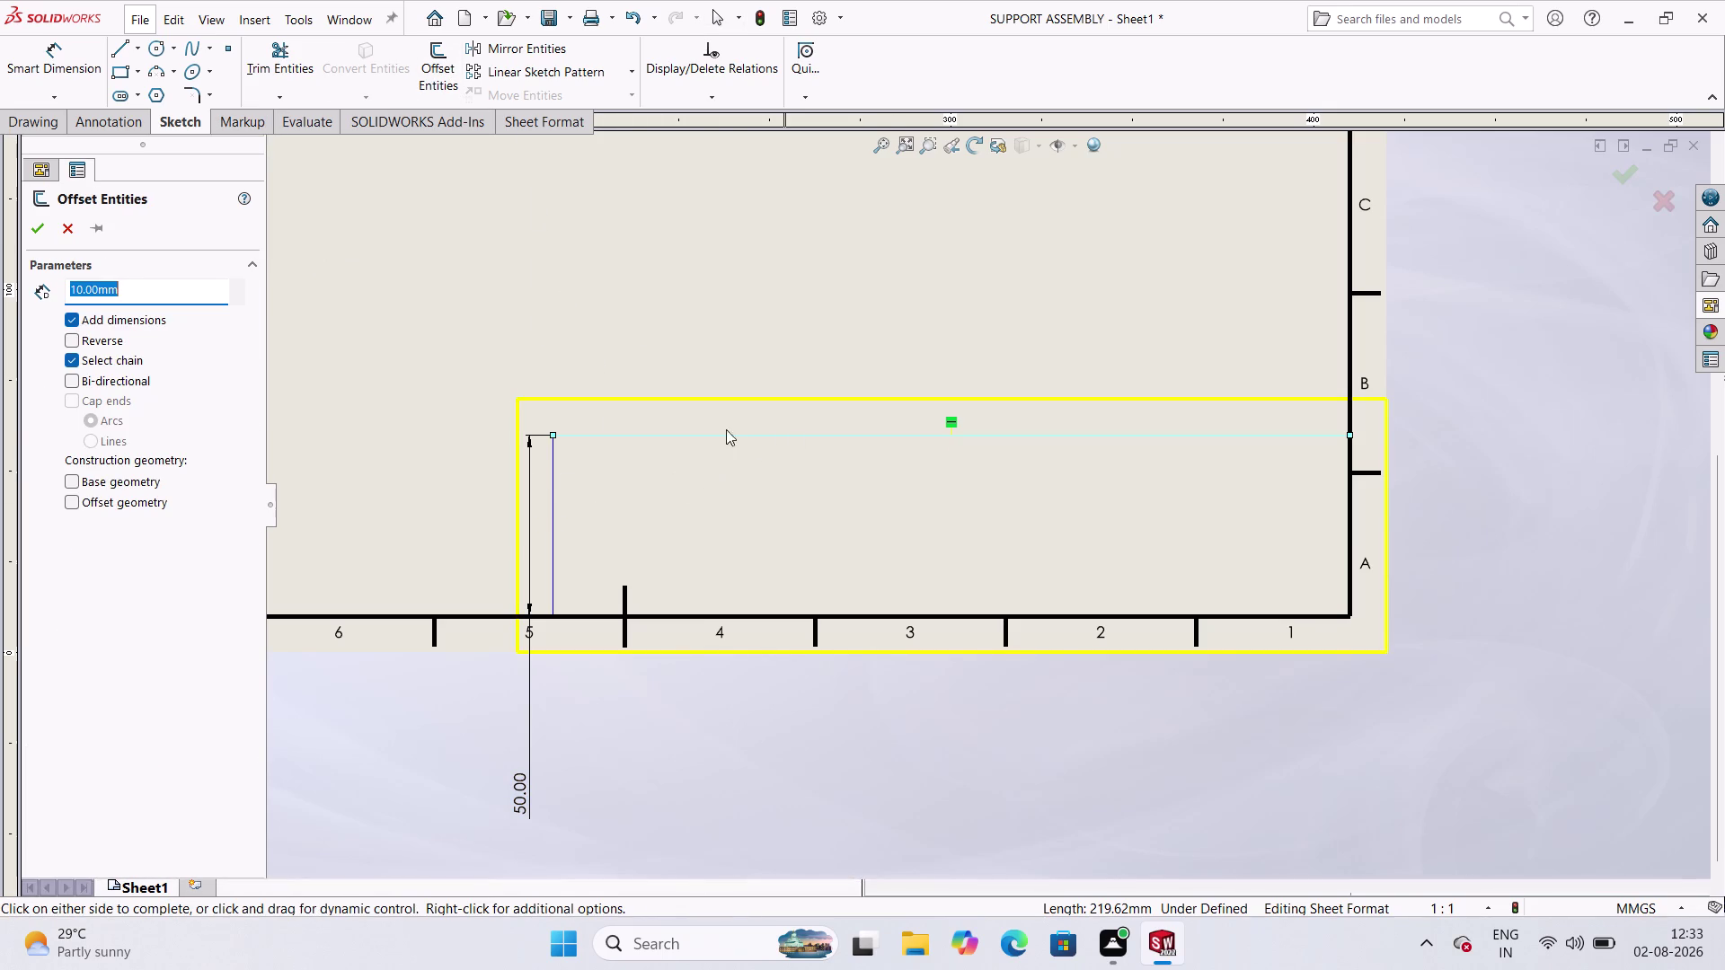
Cancel the border offset and draw a horizontal row line across the title block.
click(57, 229)
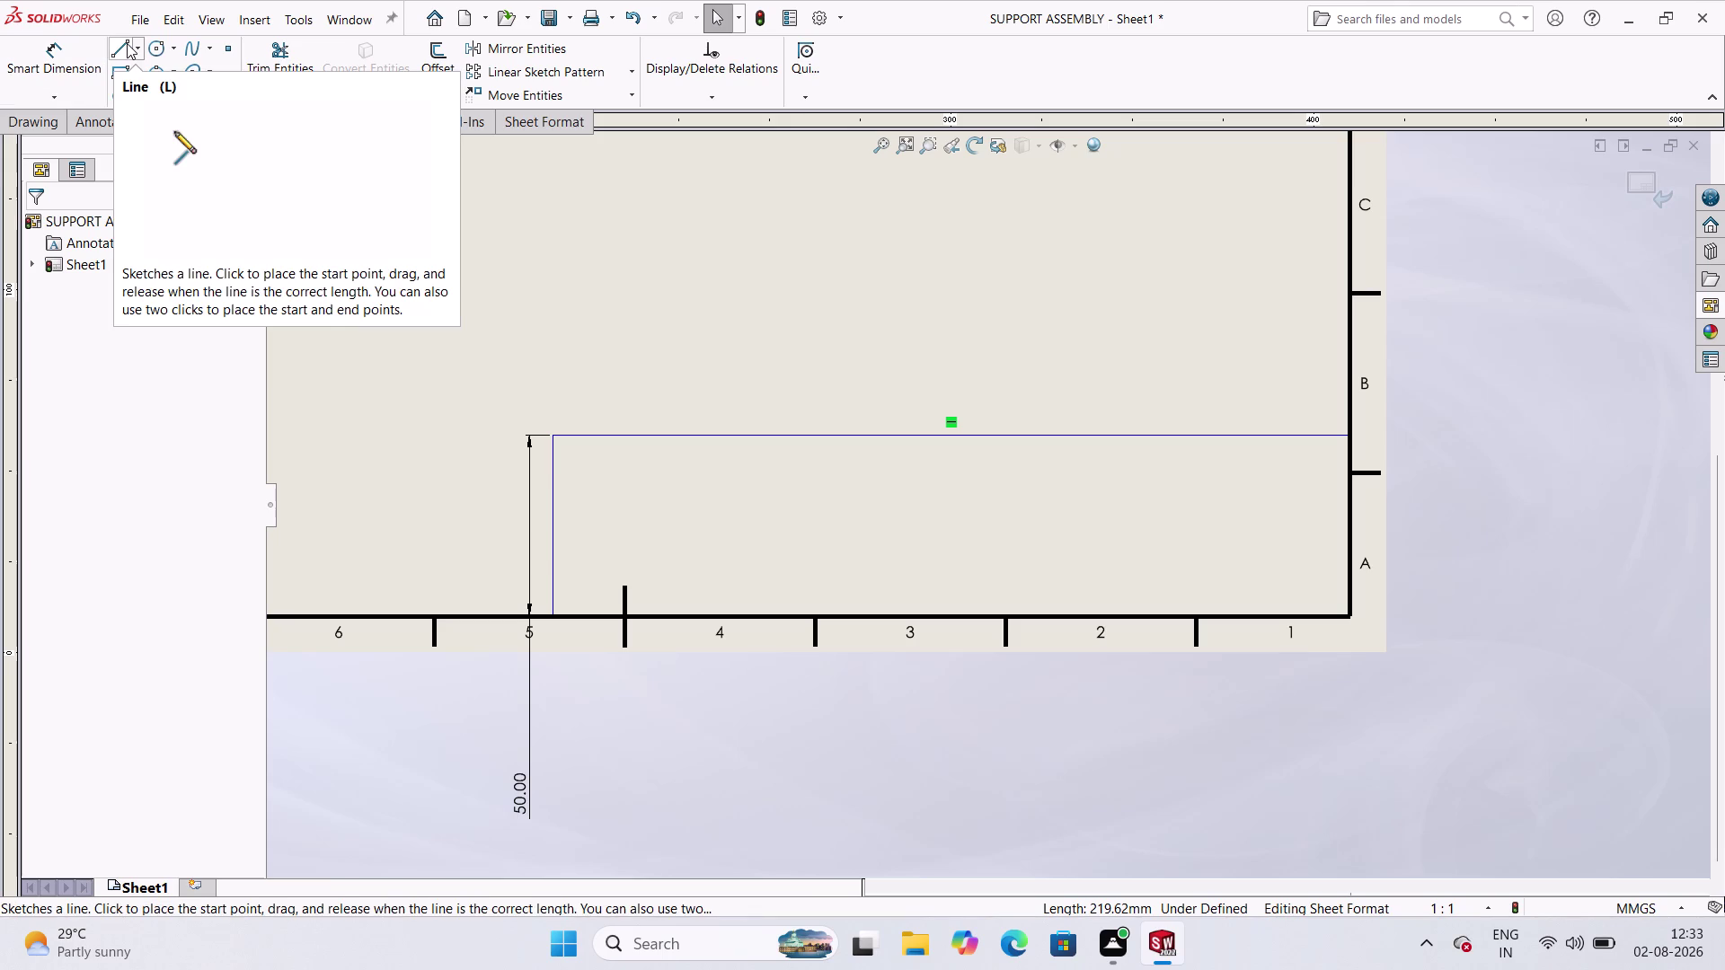
click(127, 43)
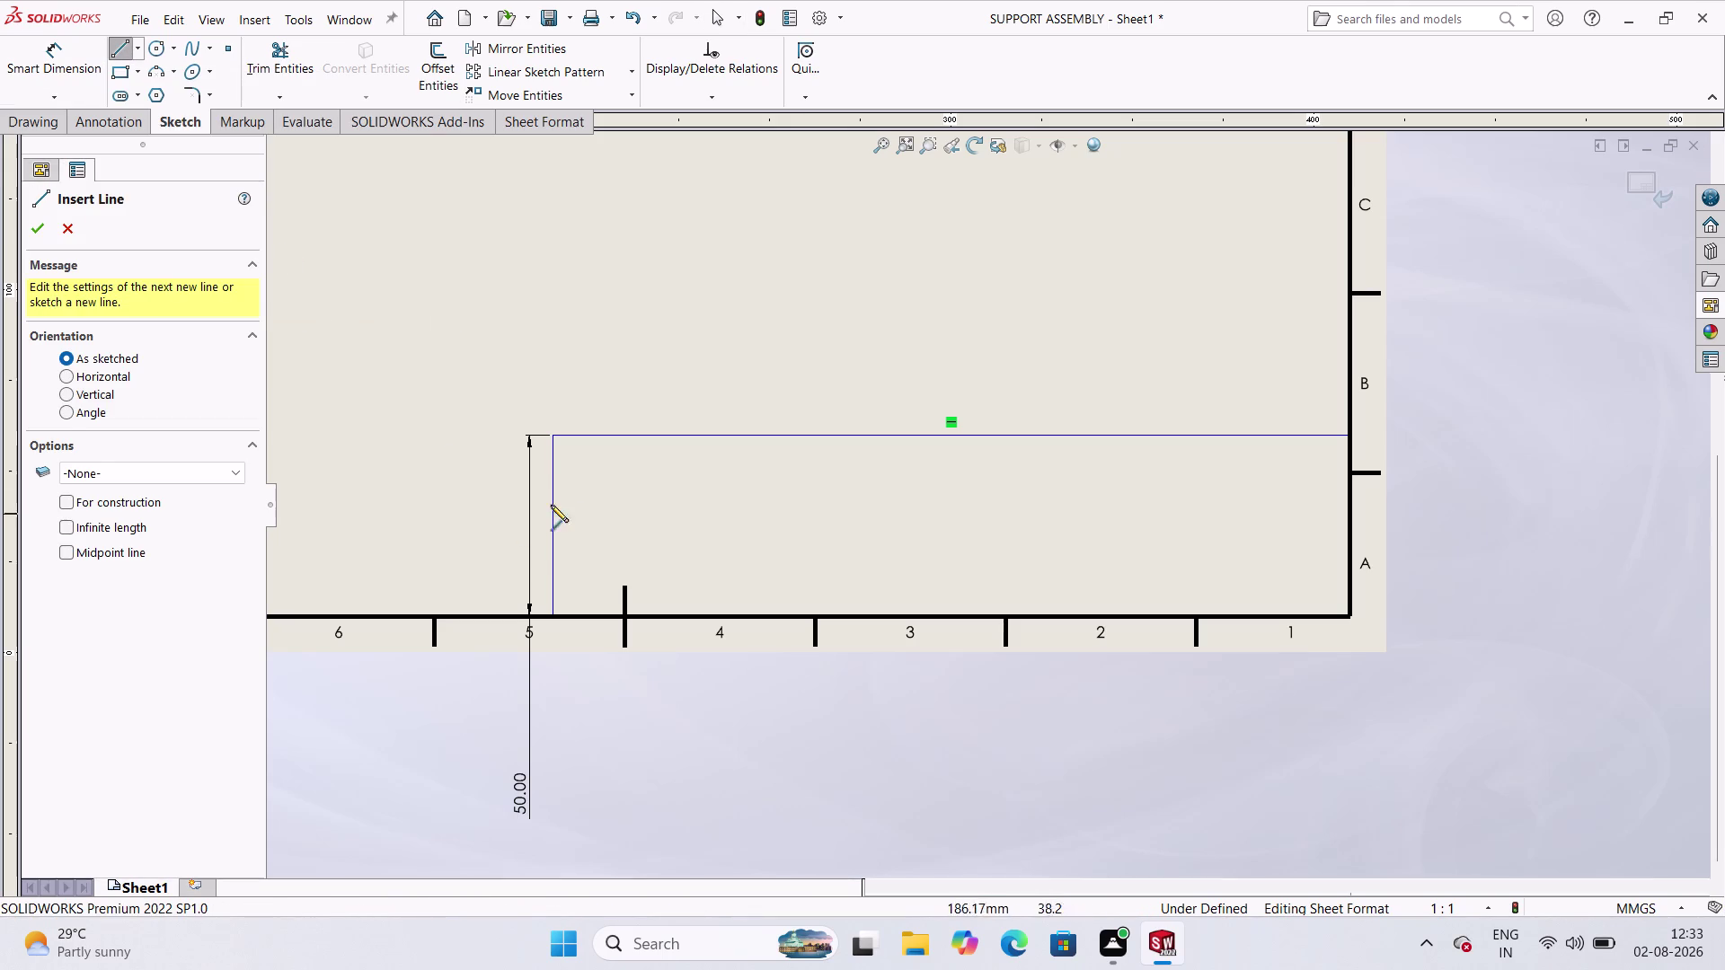
click(550, 472)
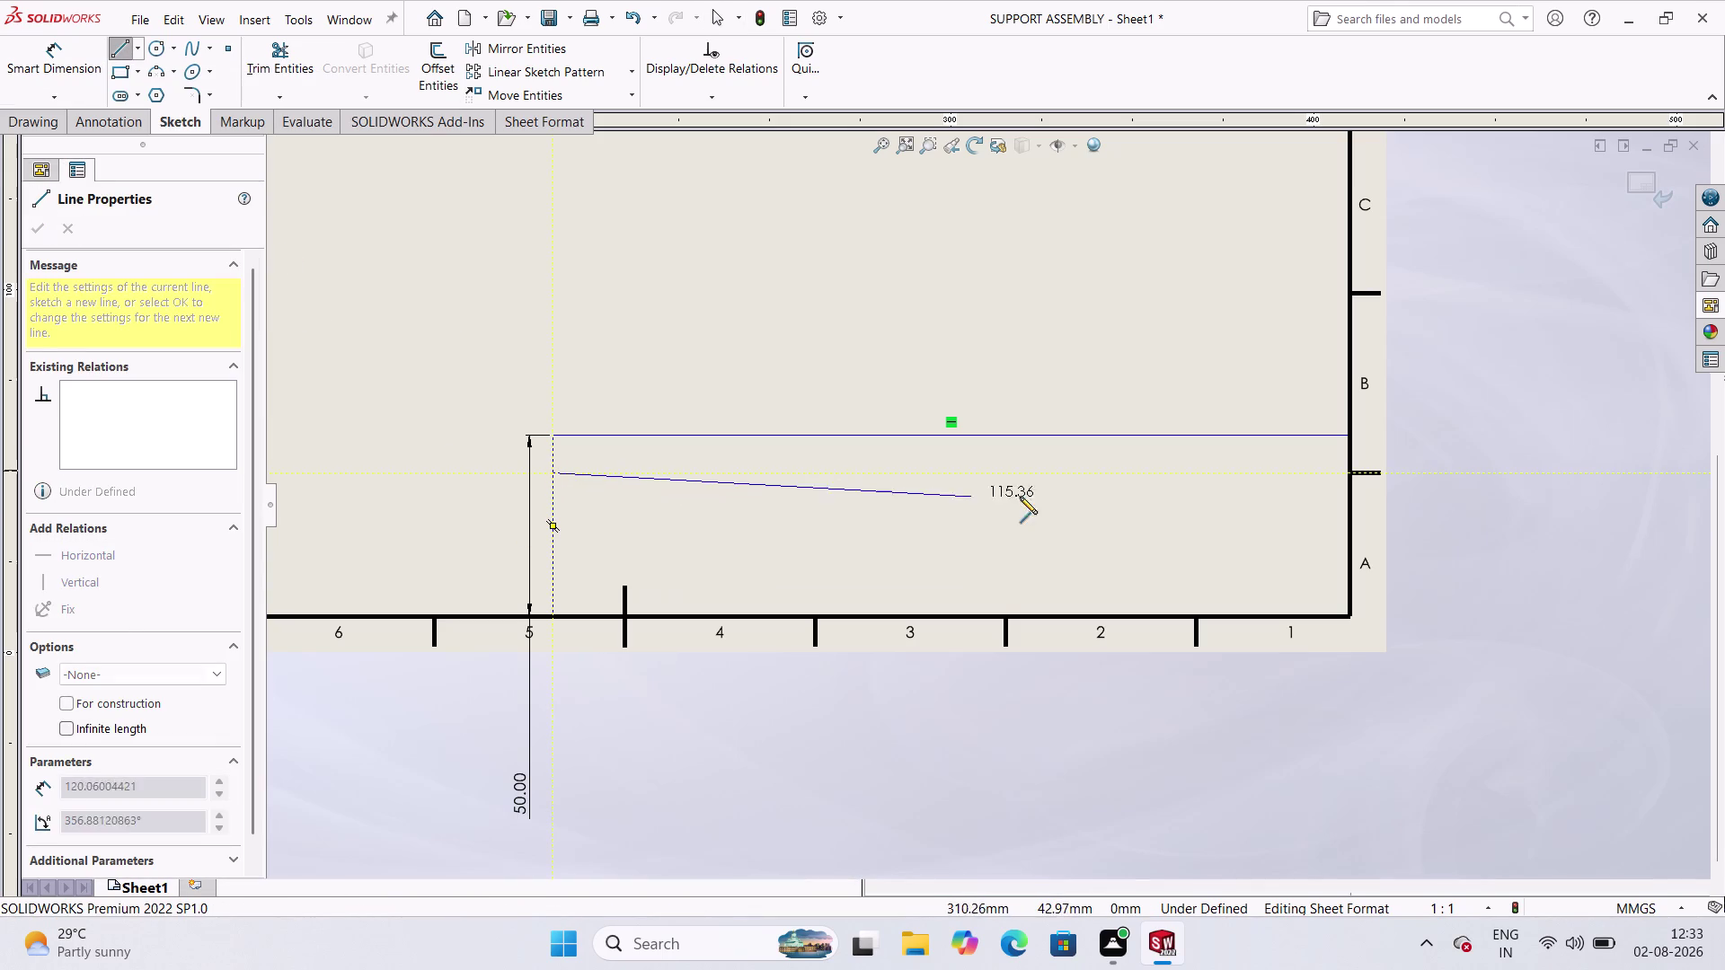
click(1348, 477)
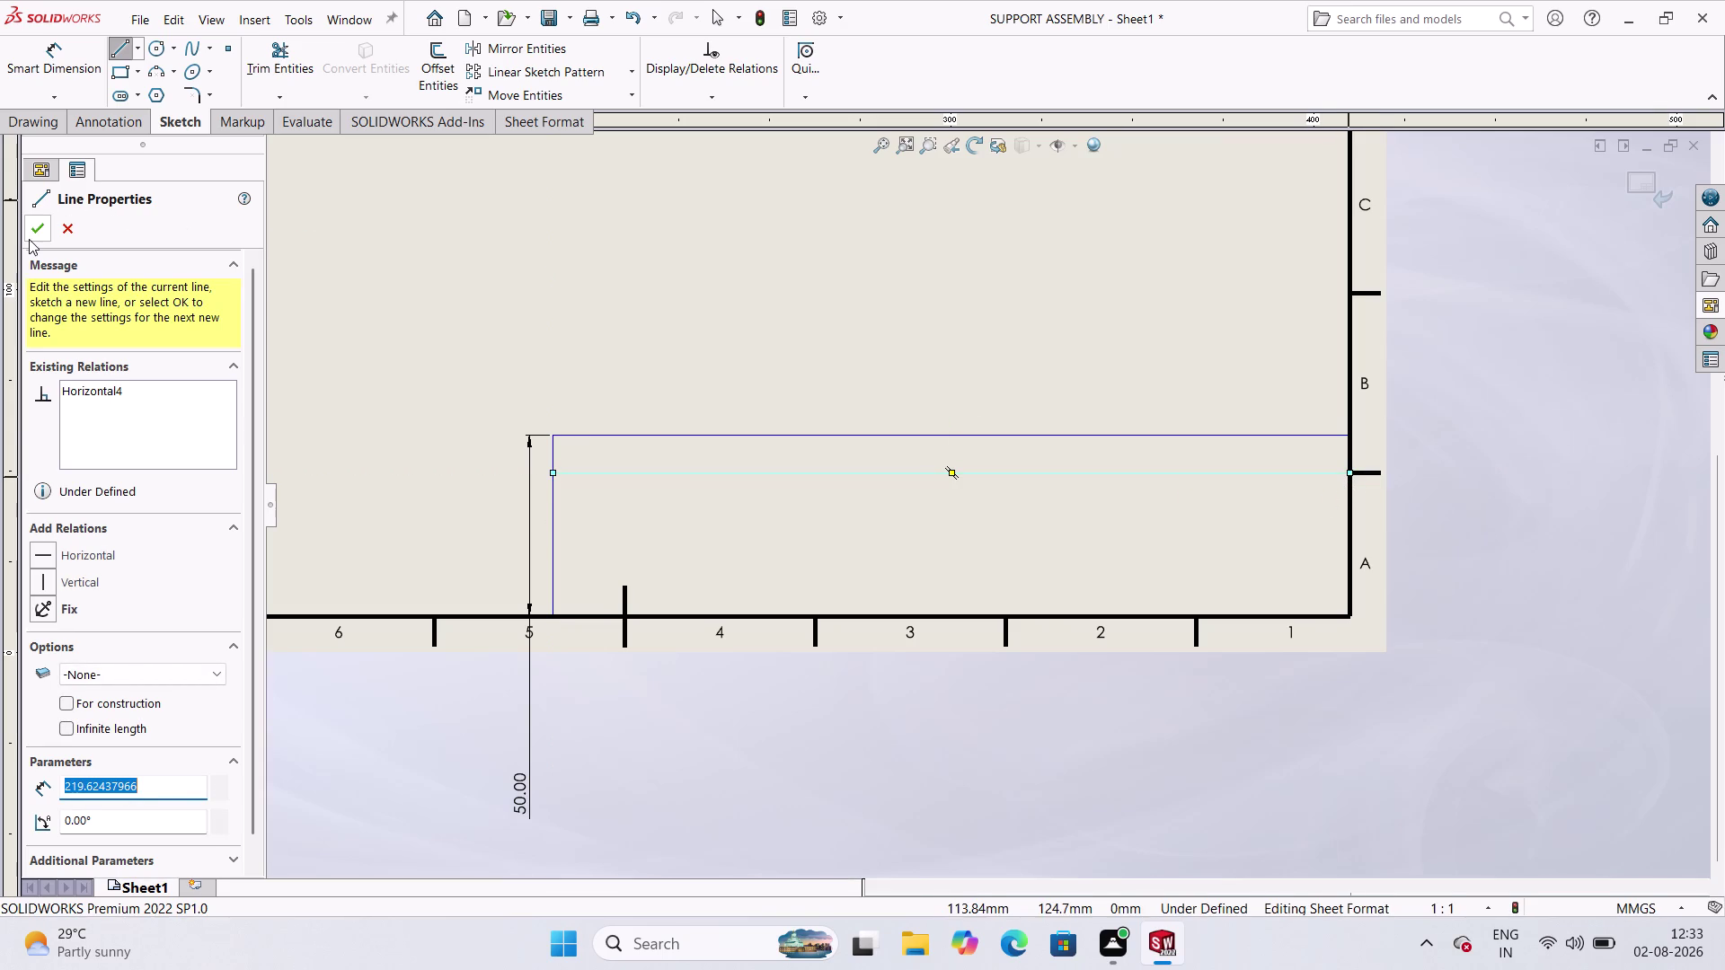
click(29, 239)
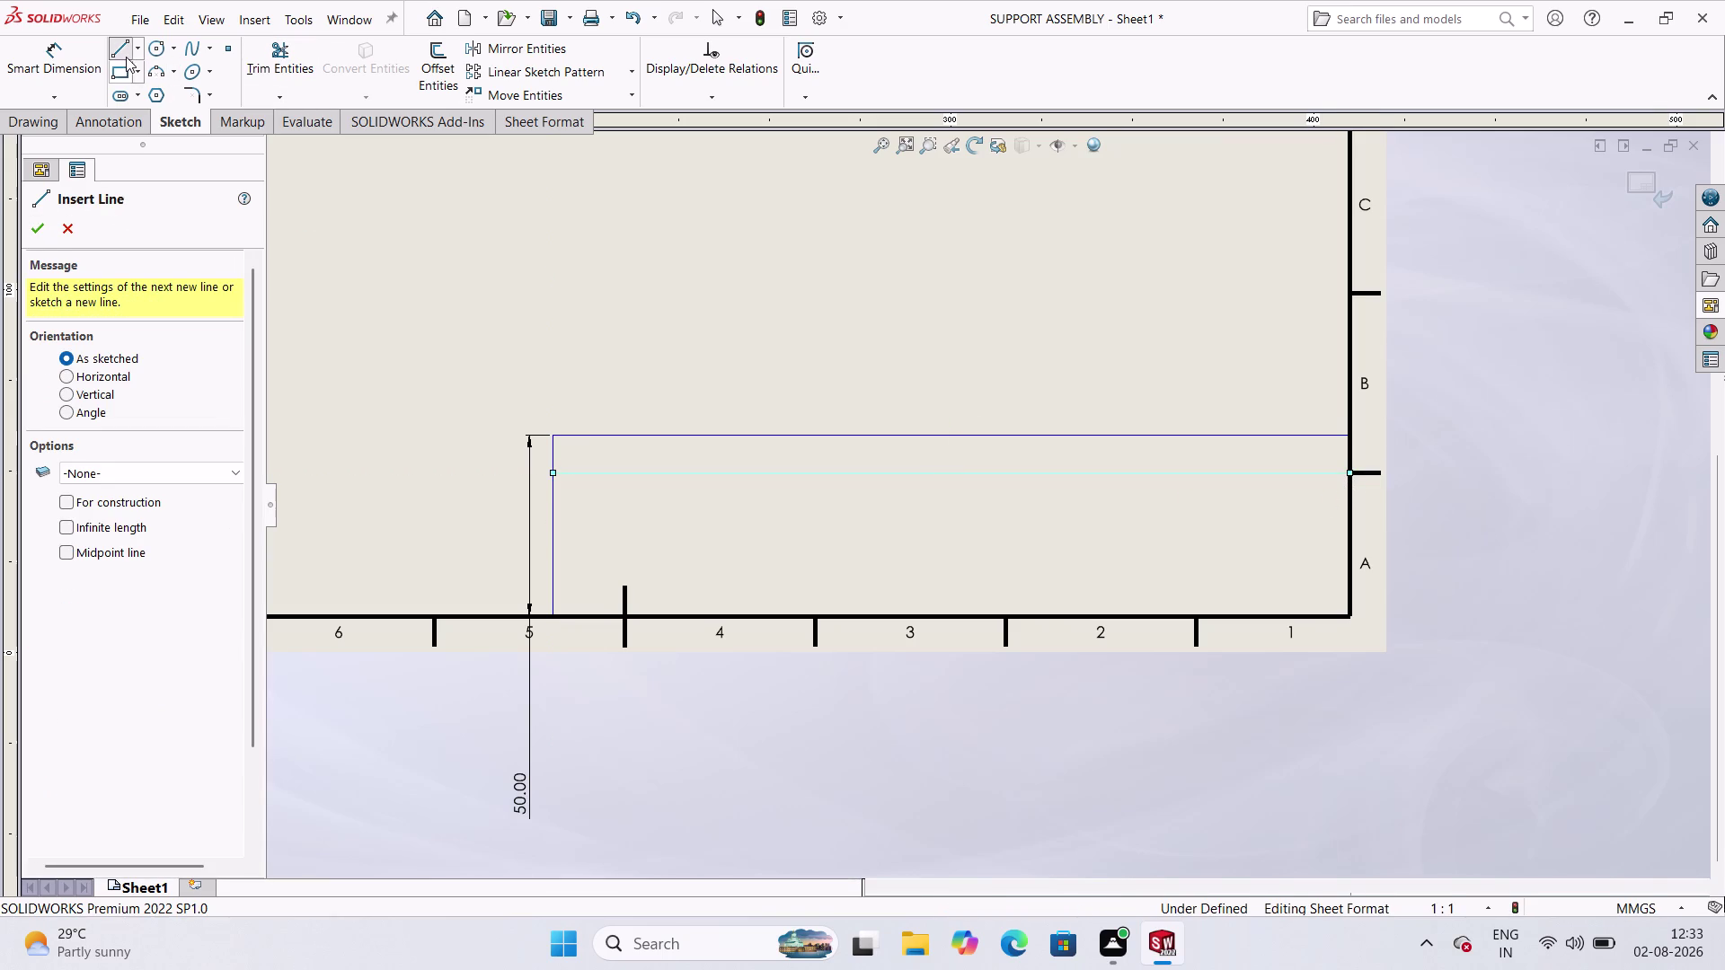
Offset the row line twice at 10 mm to add two more rows.
click(422, 58)
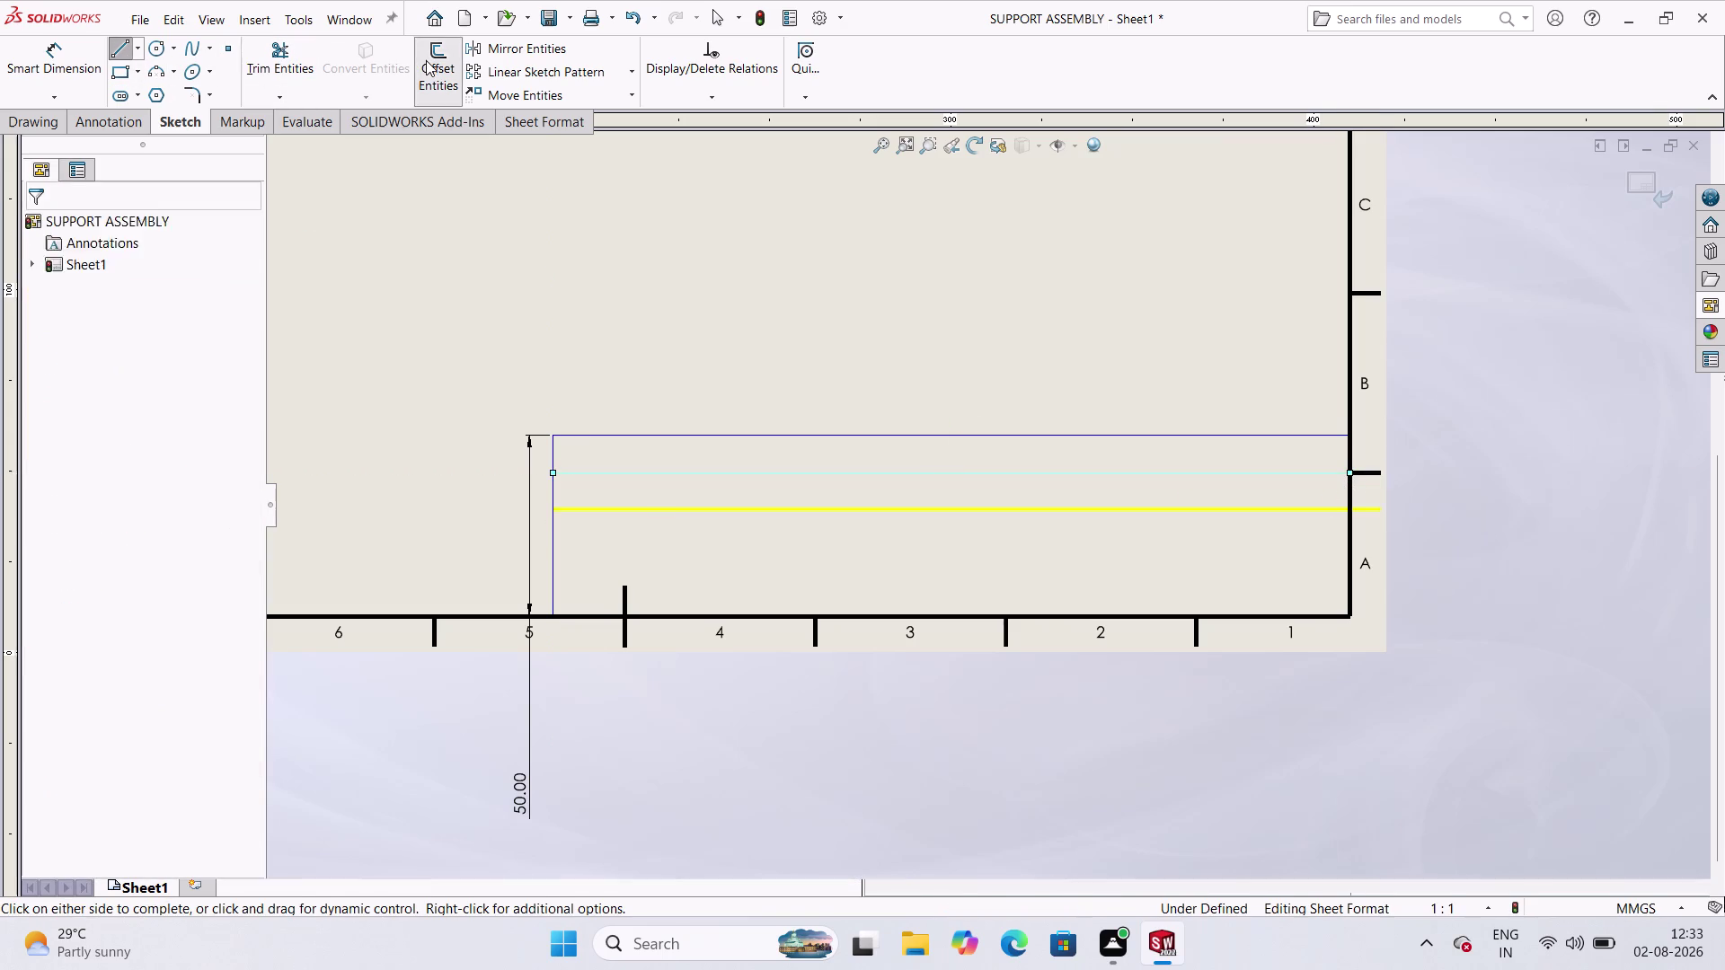
click(648, 497)
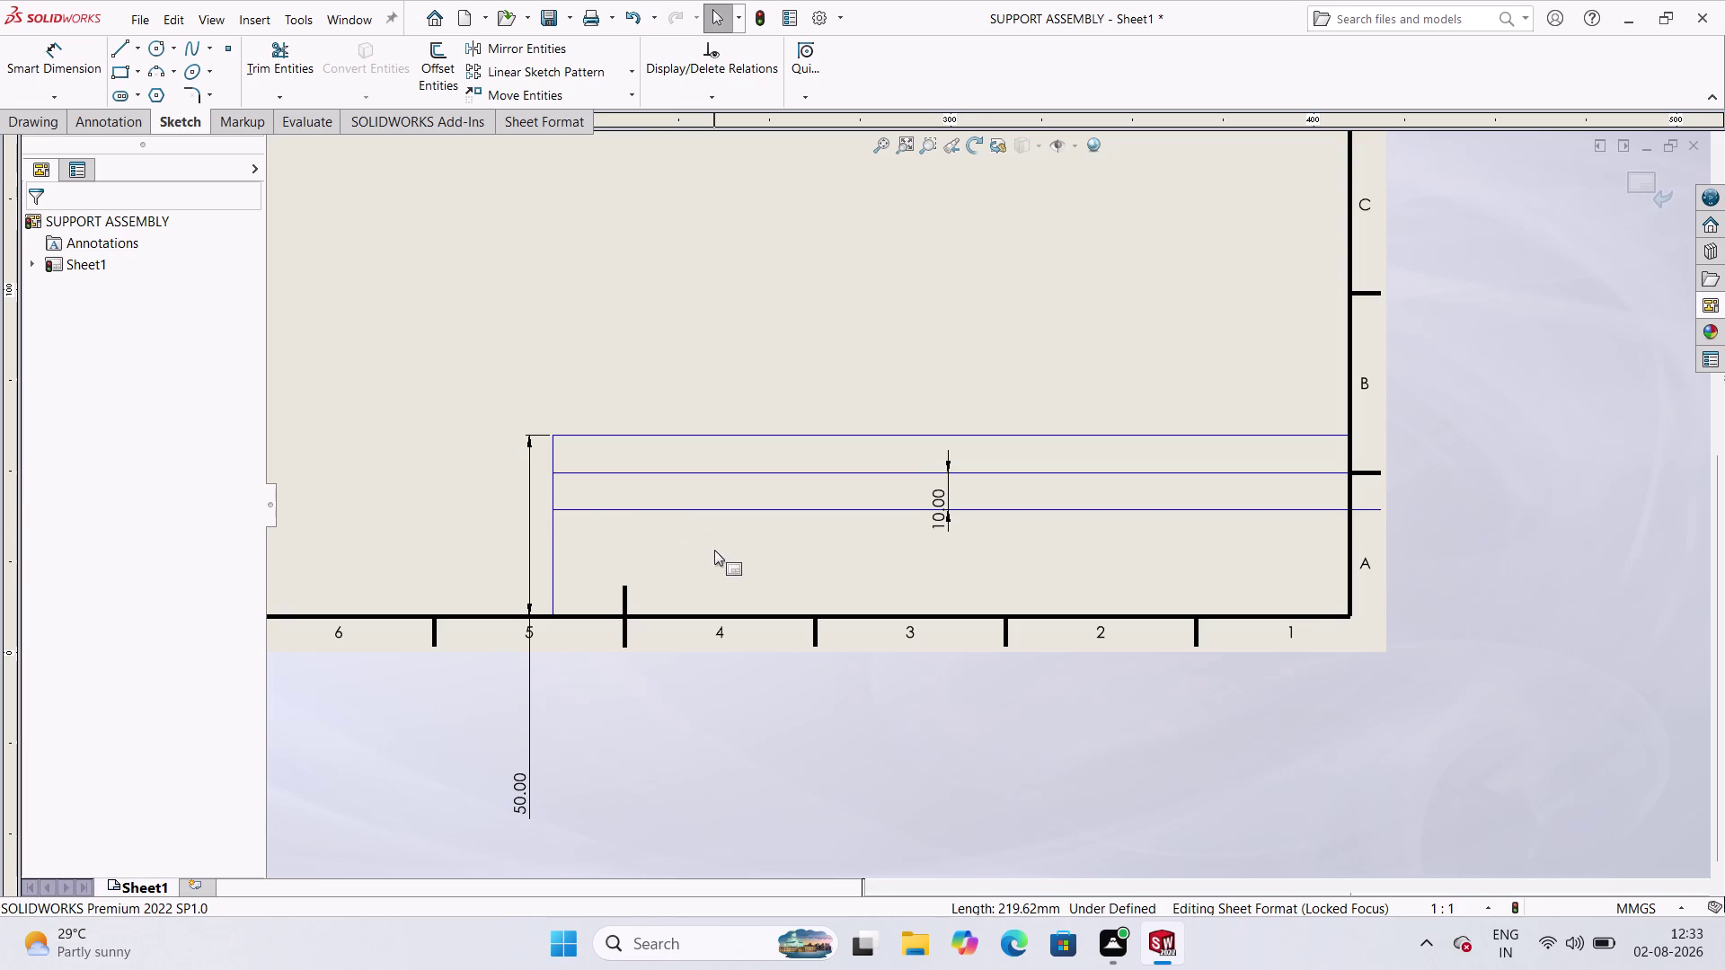
click(444, 67)
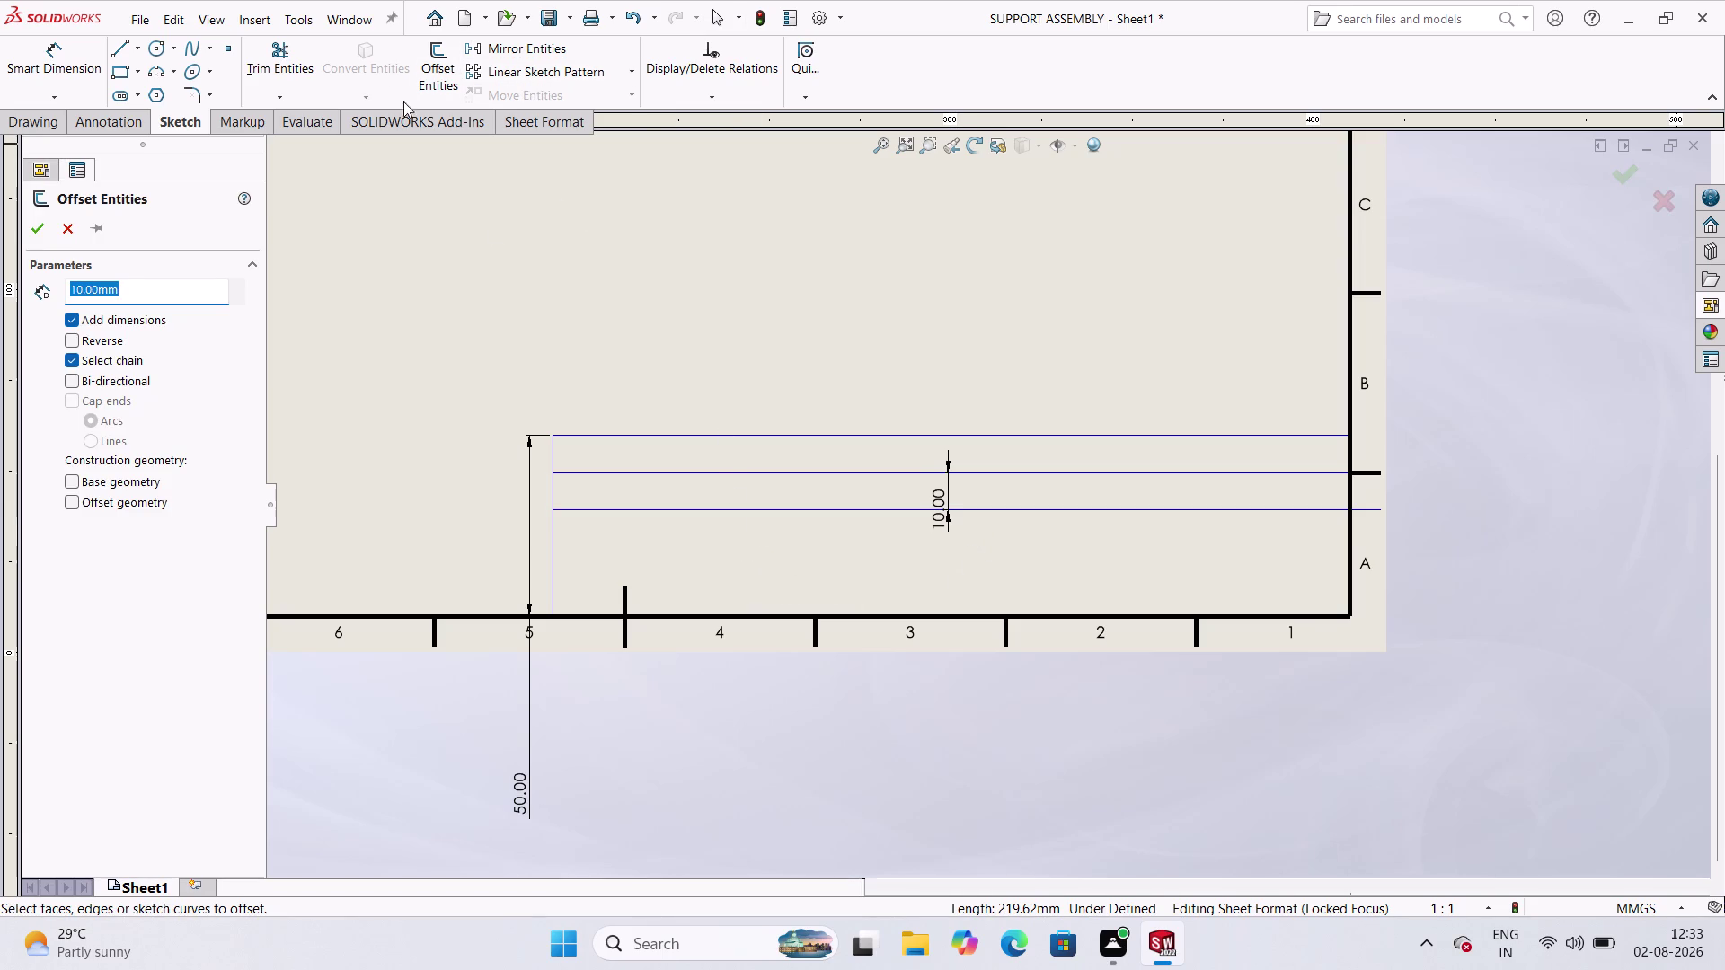
click(437, 70)
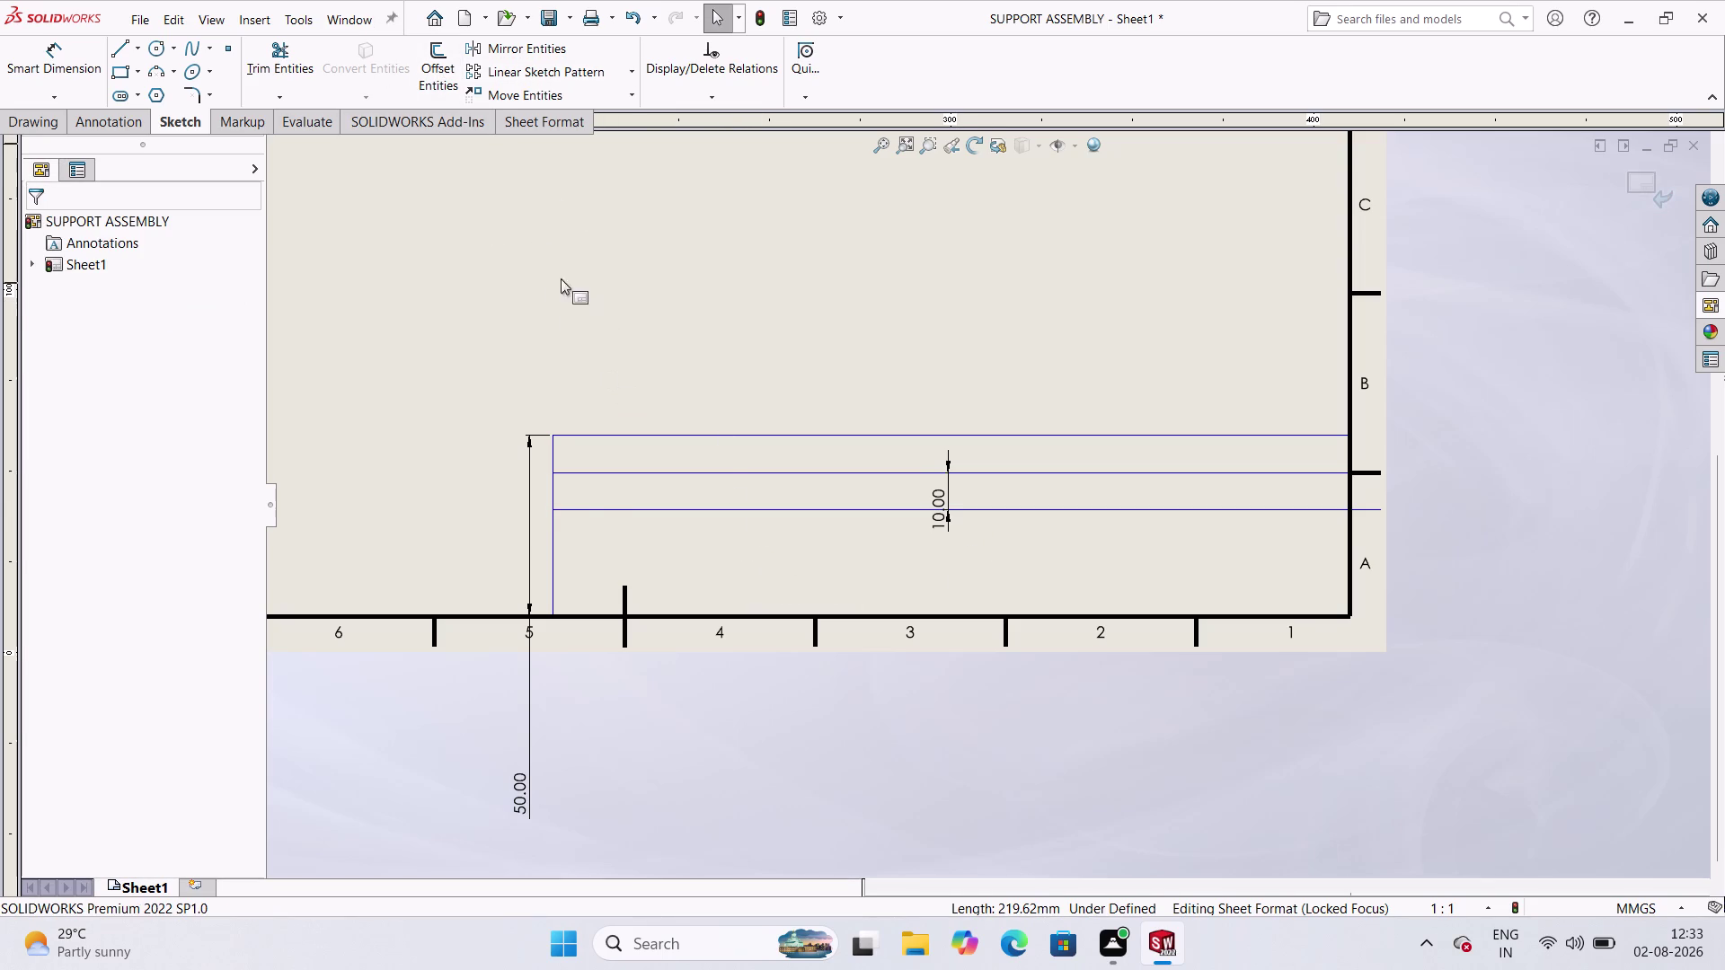
click(426, 73)
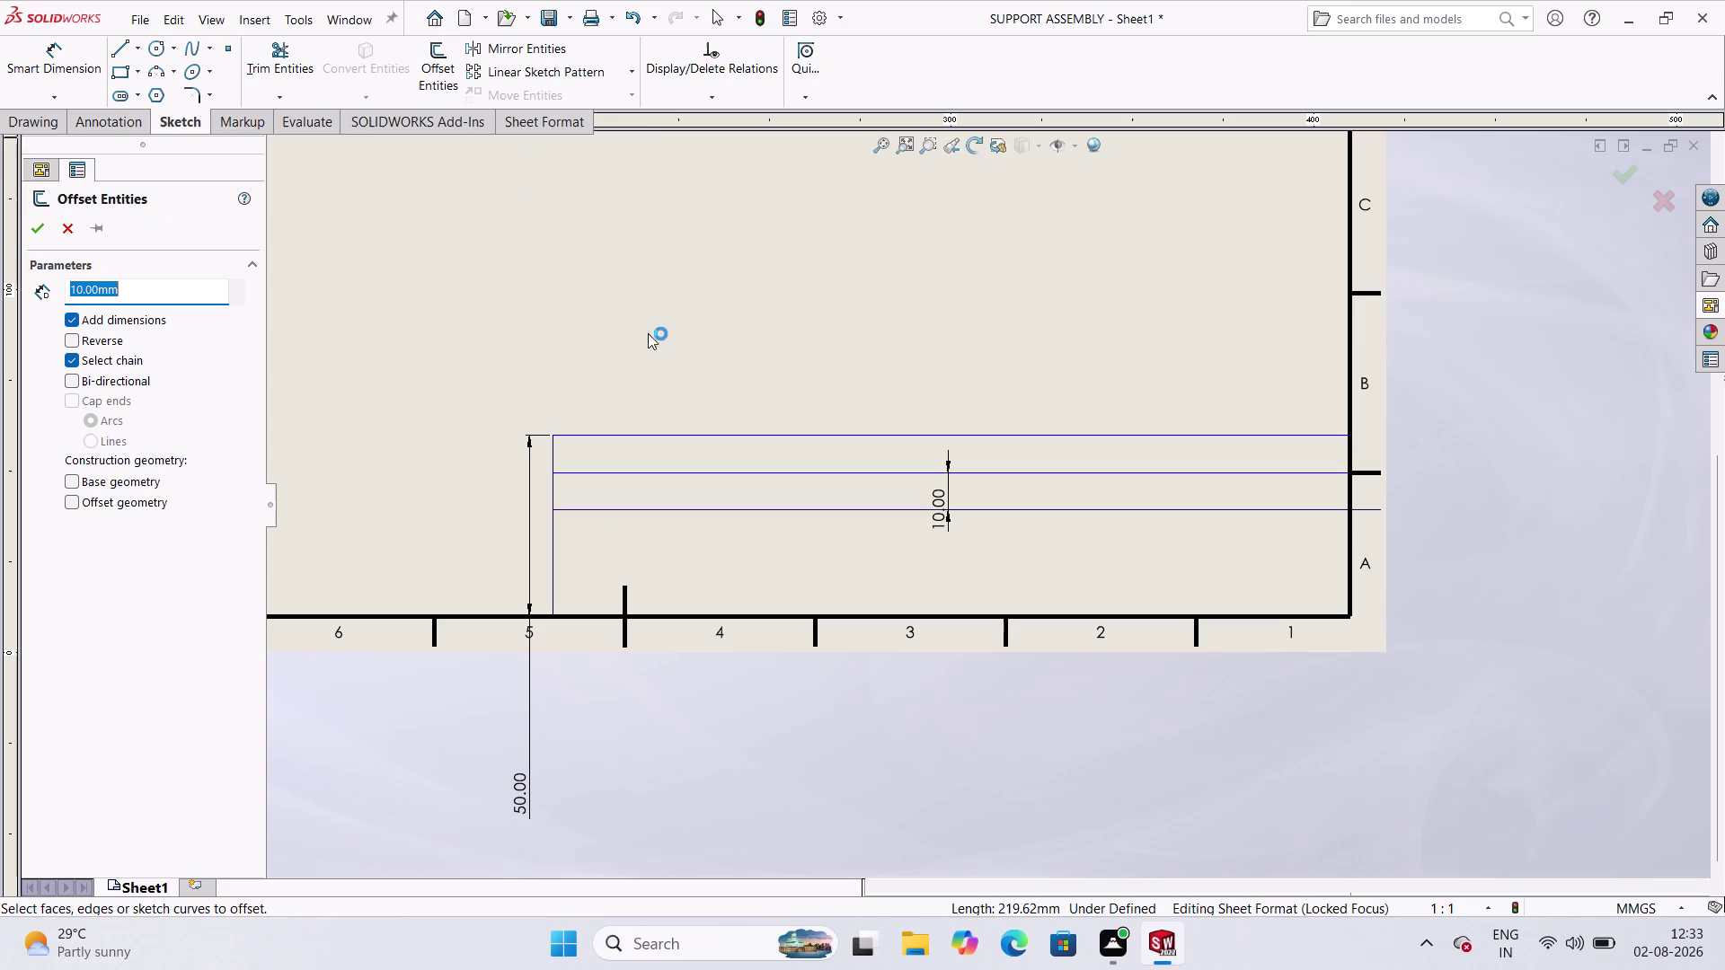
click(636, 509)
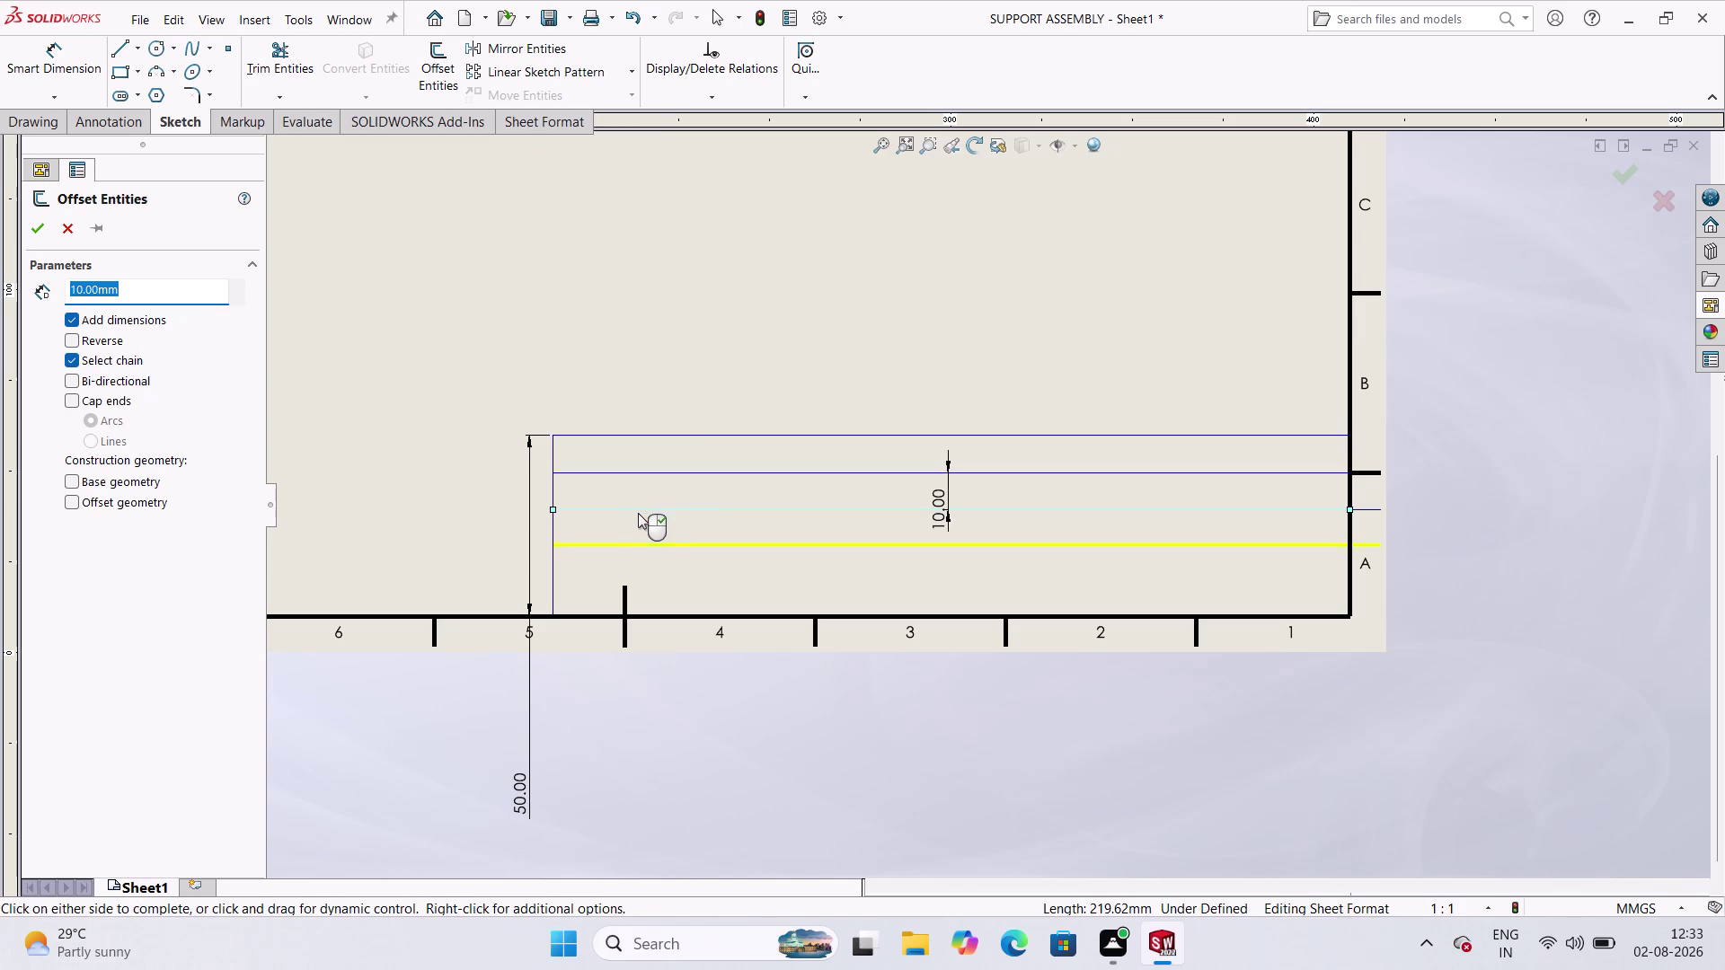
click(674, 545)
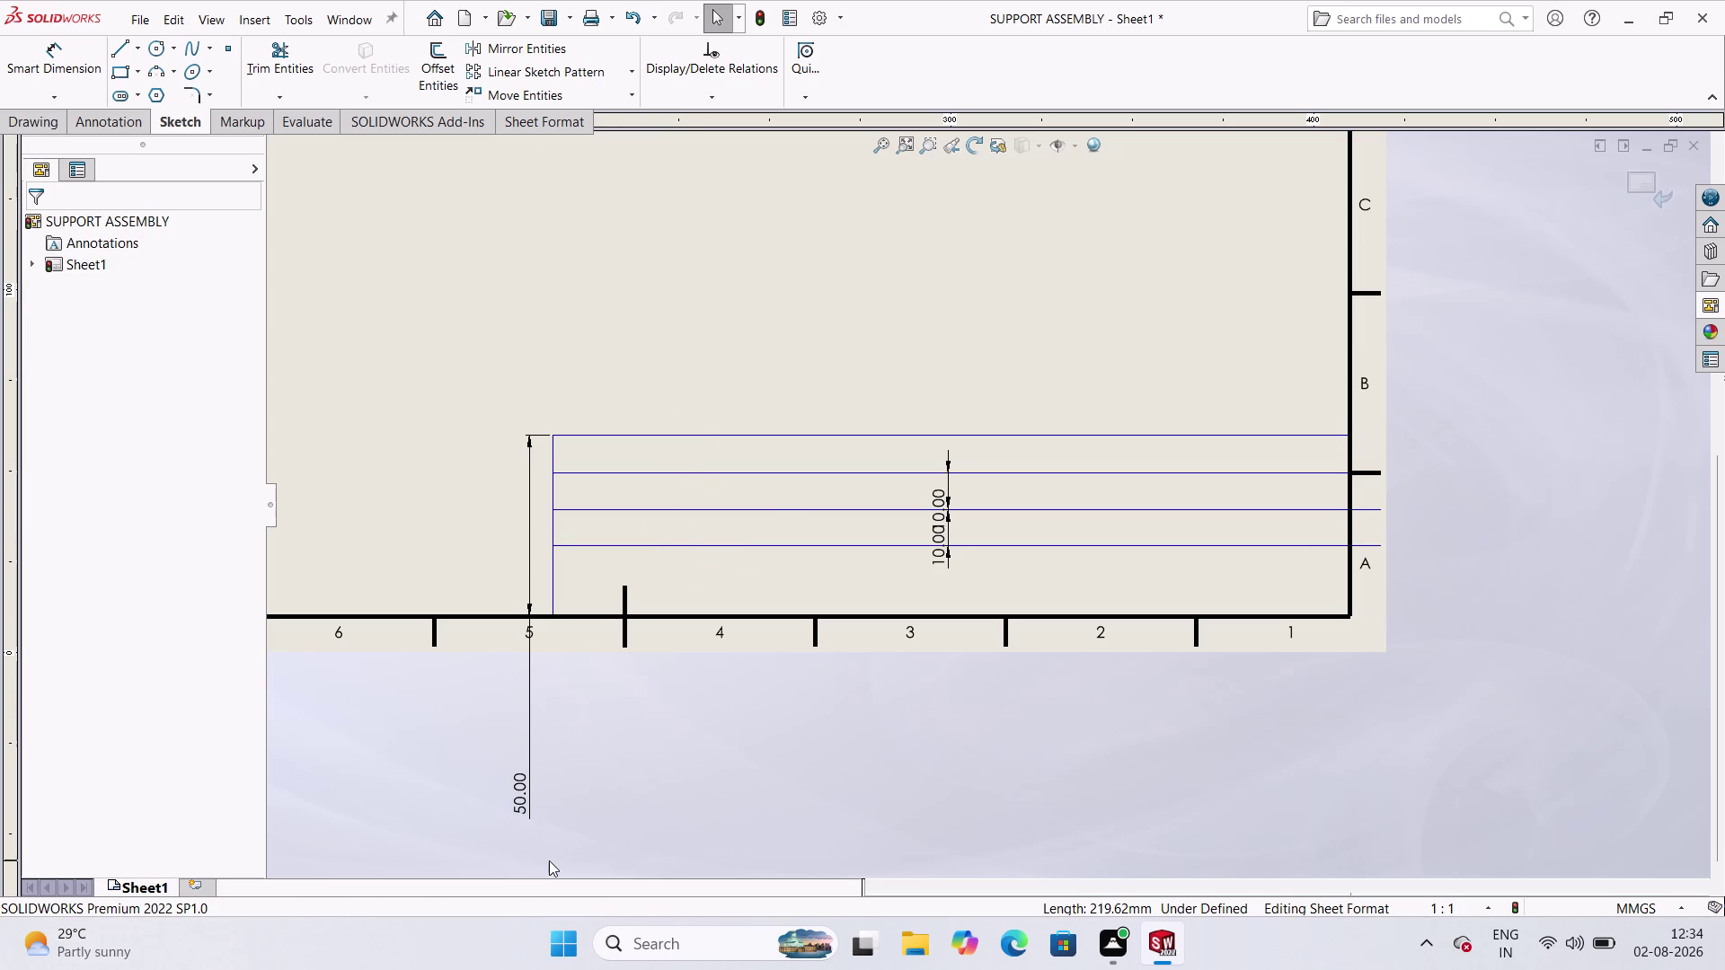
double_click(528, 794)
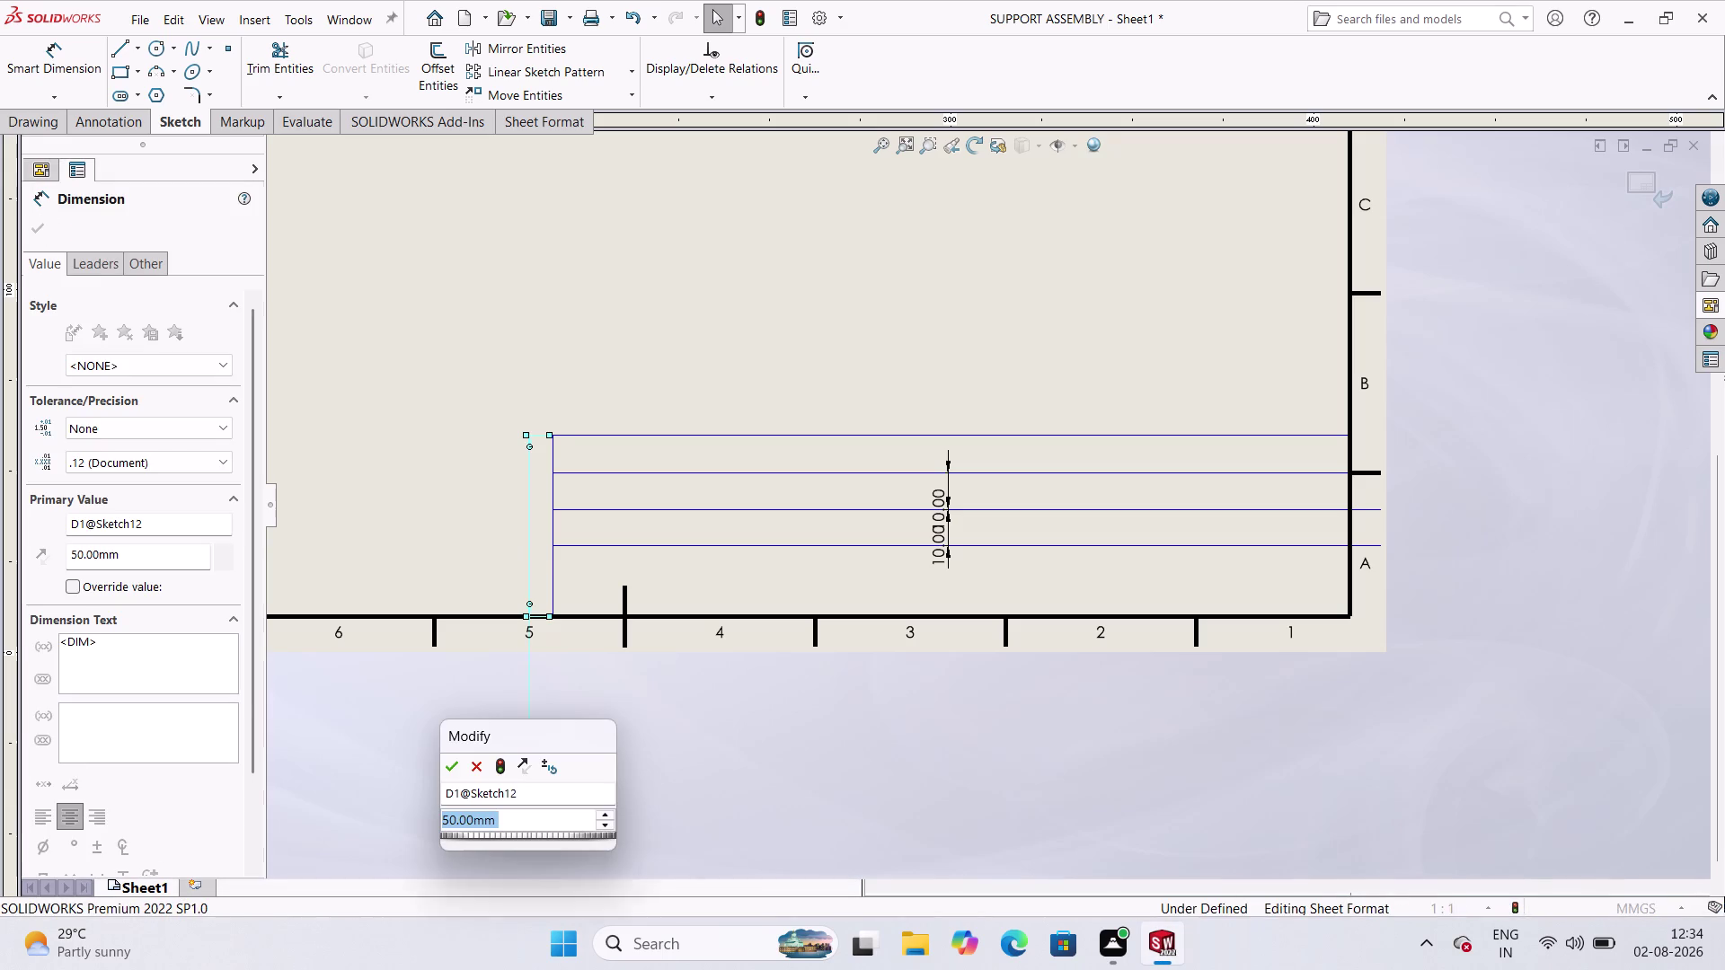
Try a 30 mm title block height, then undo to restore 50 mm.
text(30)
key(Return)
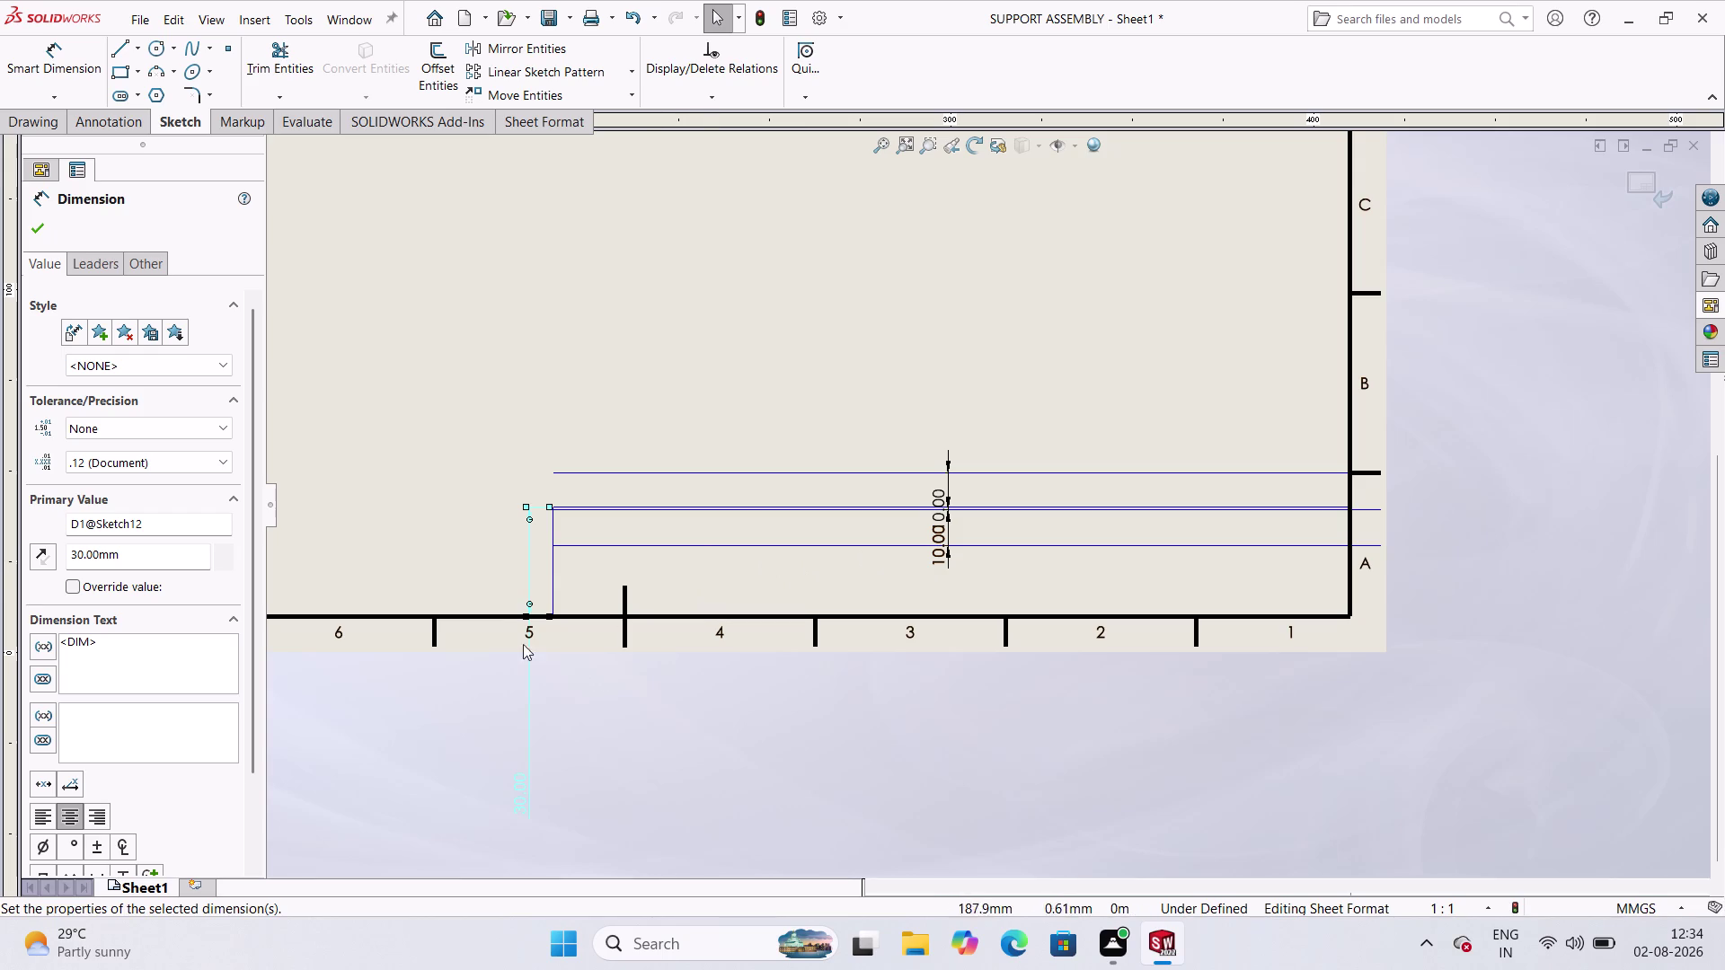
key(ctrl+z)
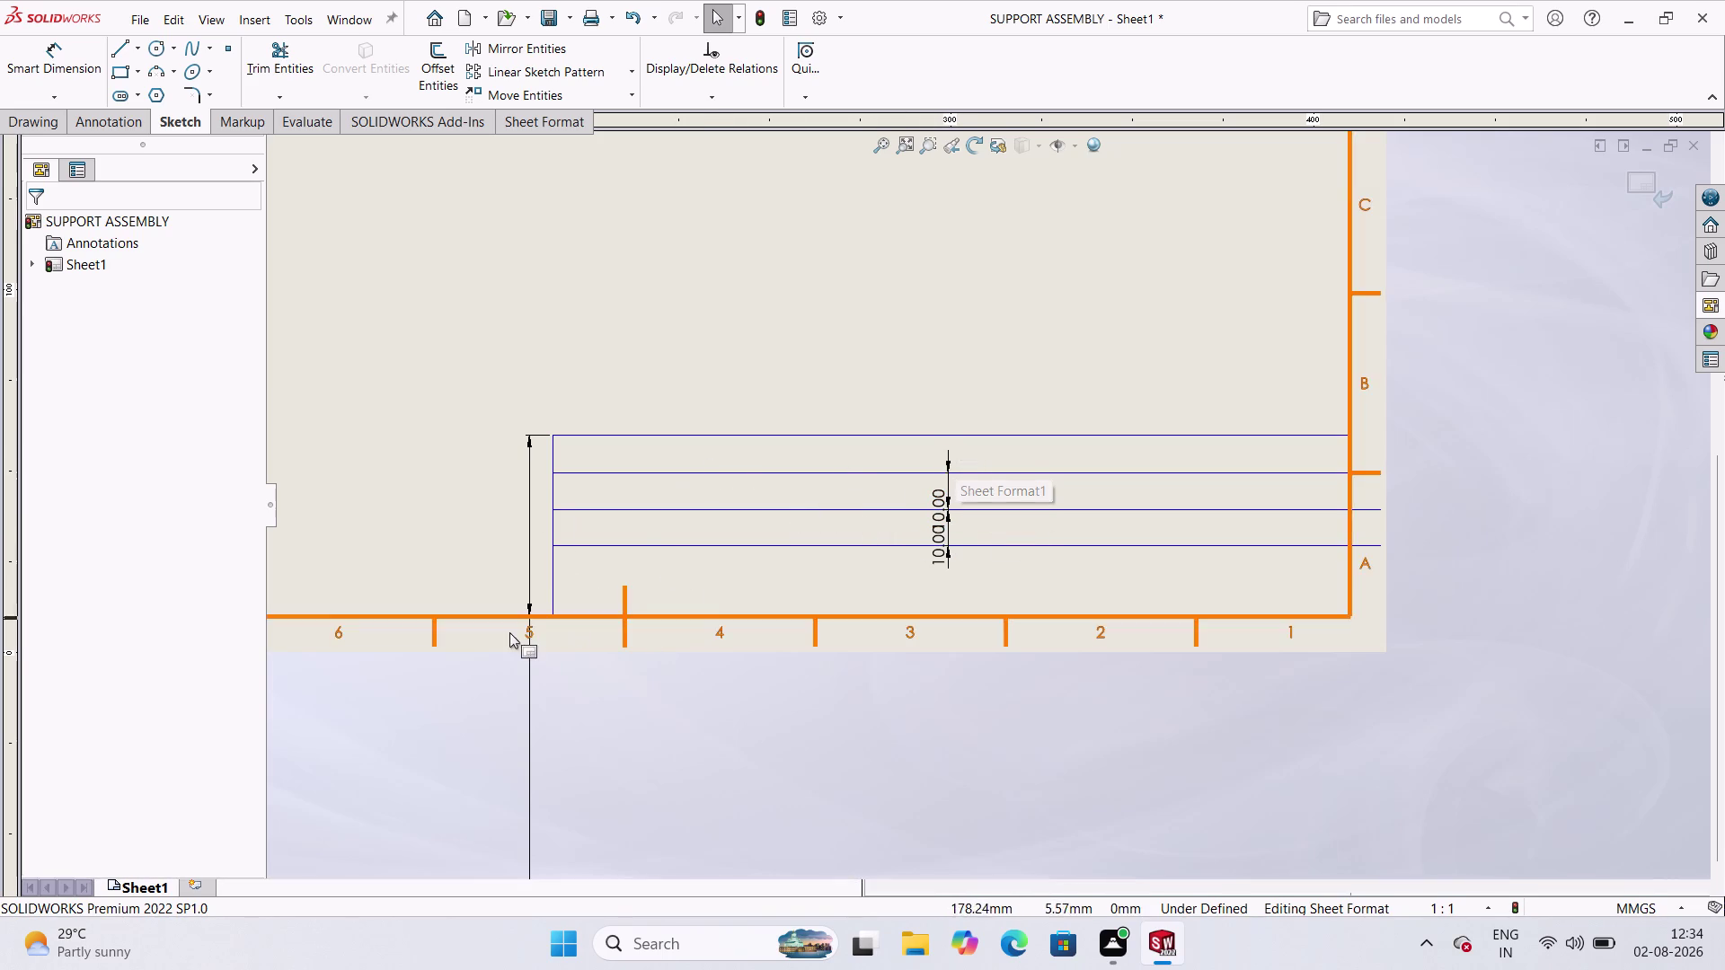
scroll(down, 3)
scroll(up, 3)
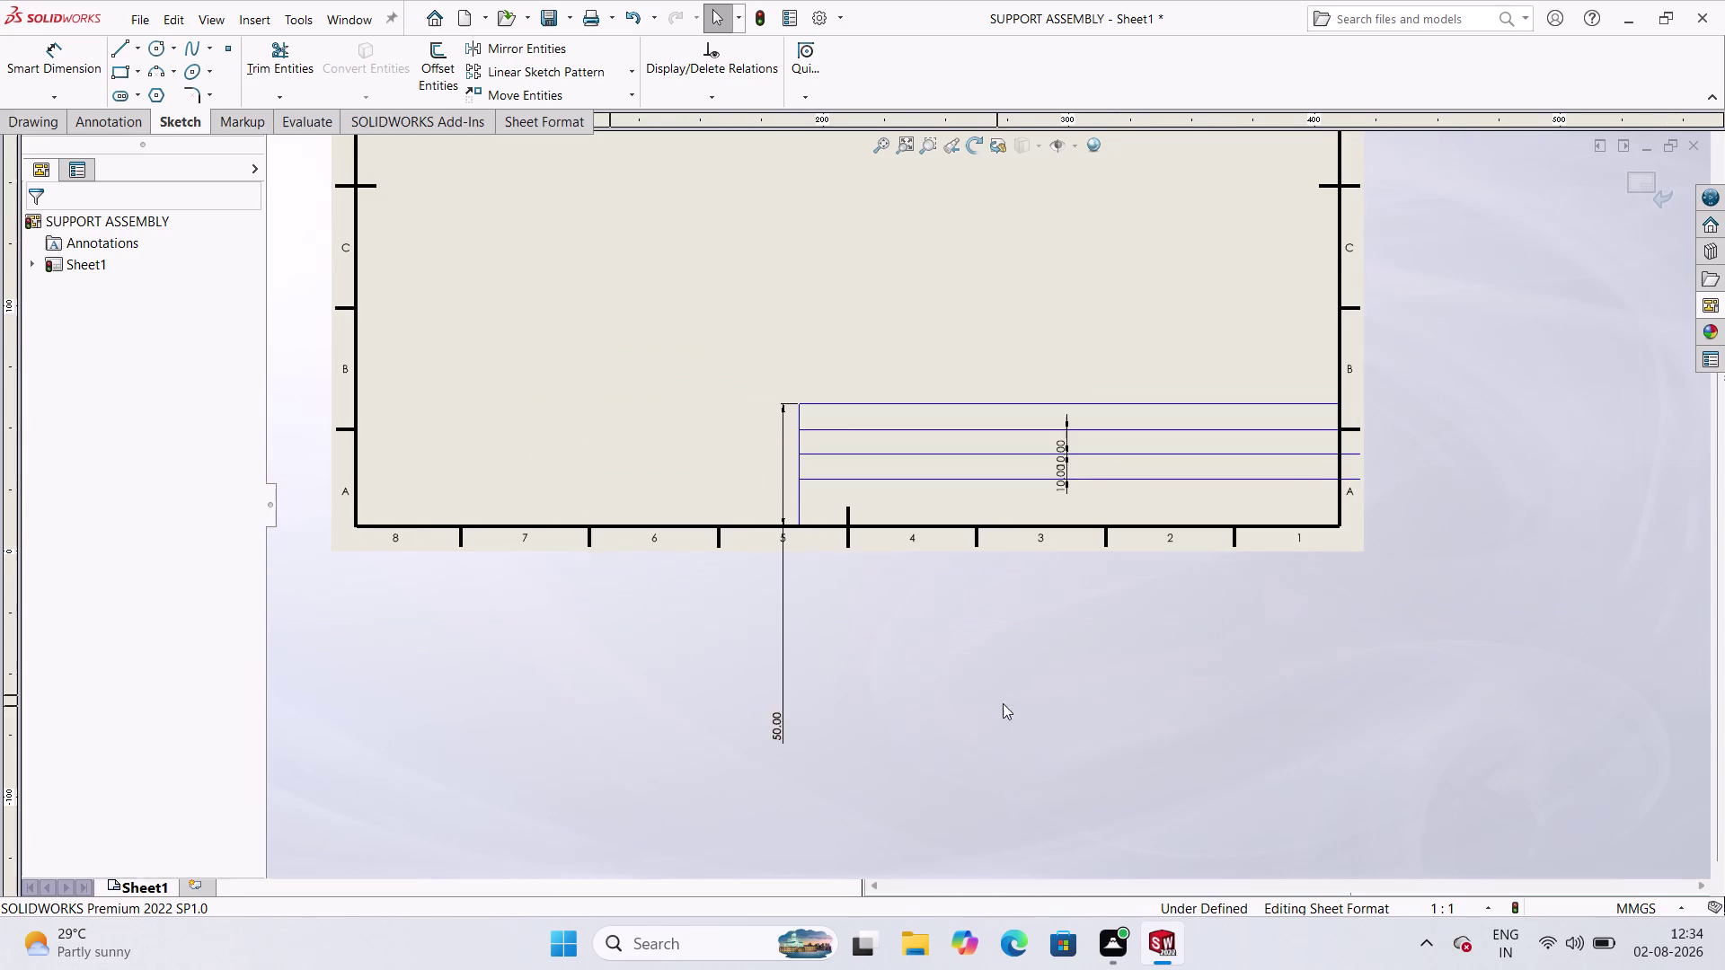
scroll(down, 3)
scroll(up, 3)
scroll(down, 3)
scroll(down, 3)
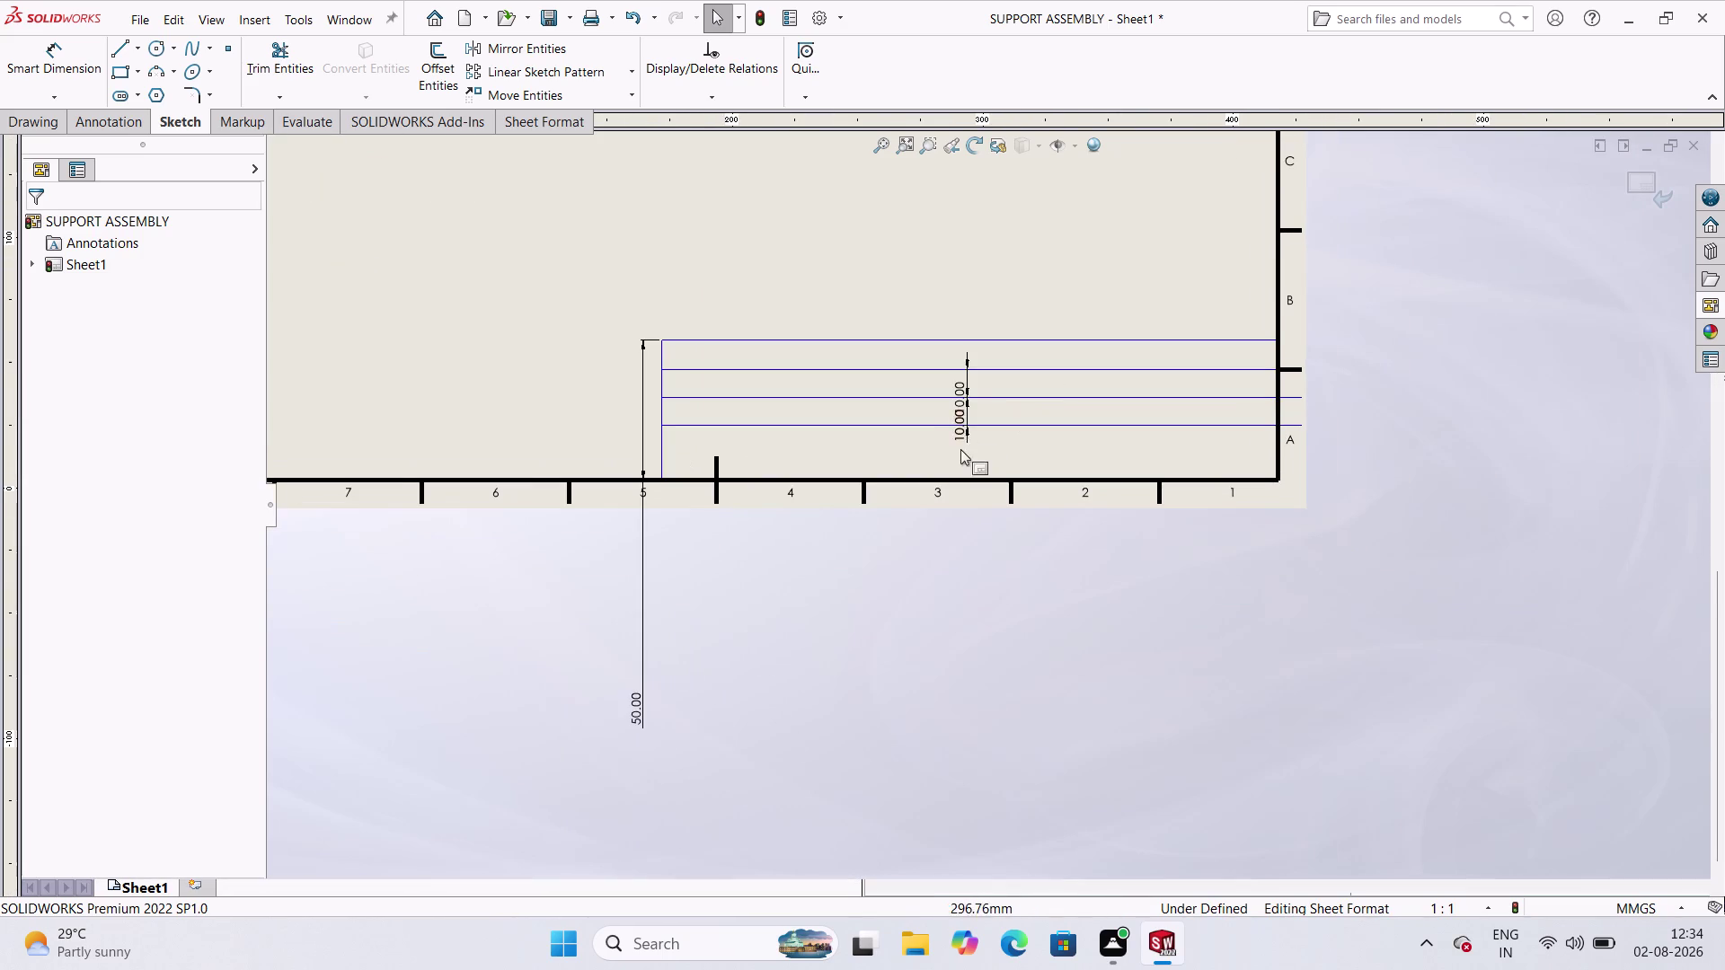
Select the 10 mm row spacing dimension.
click(968, 411)
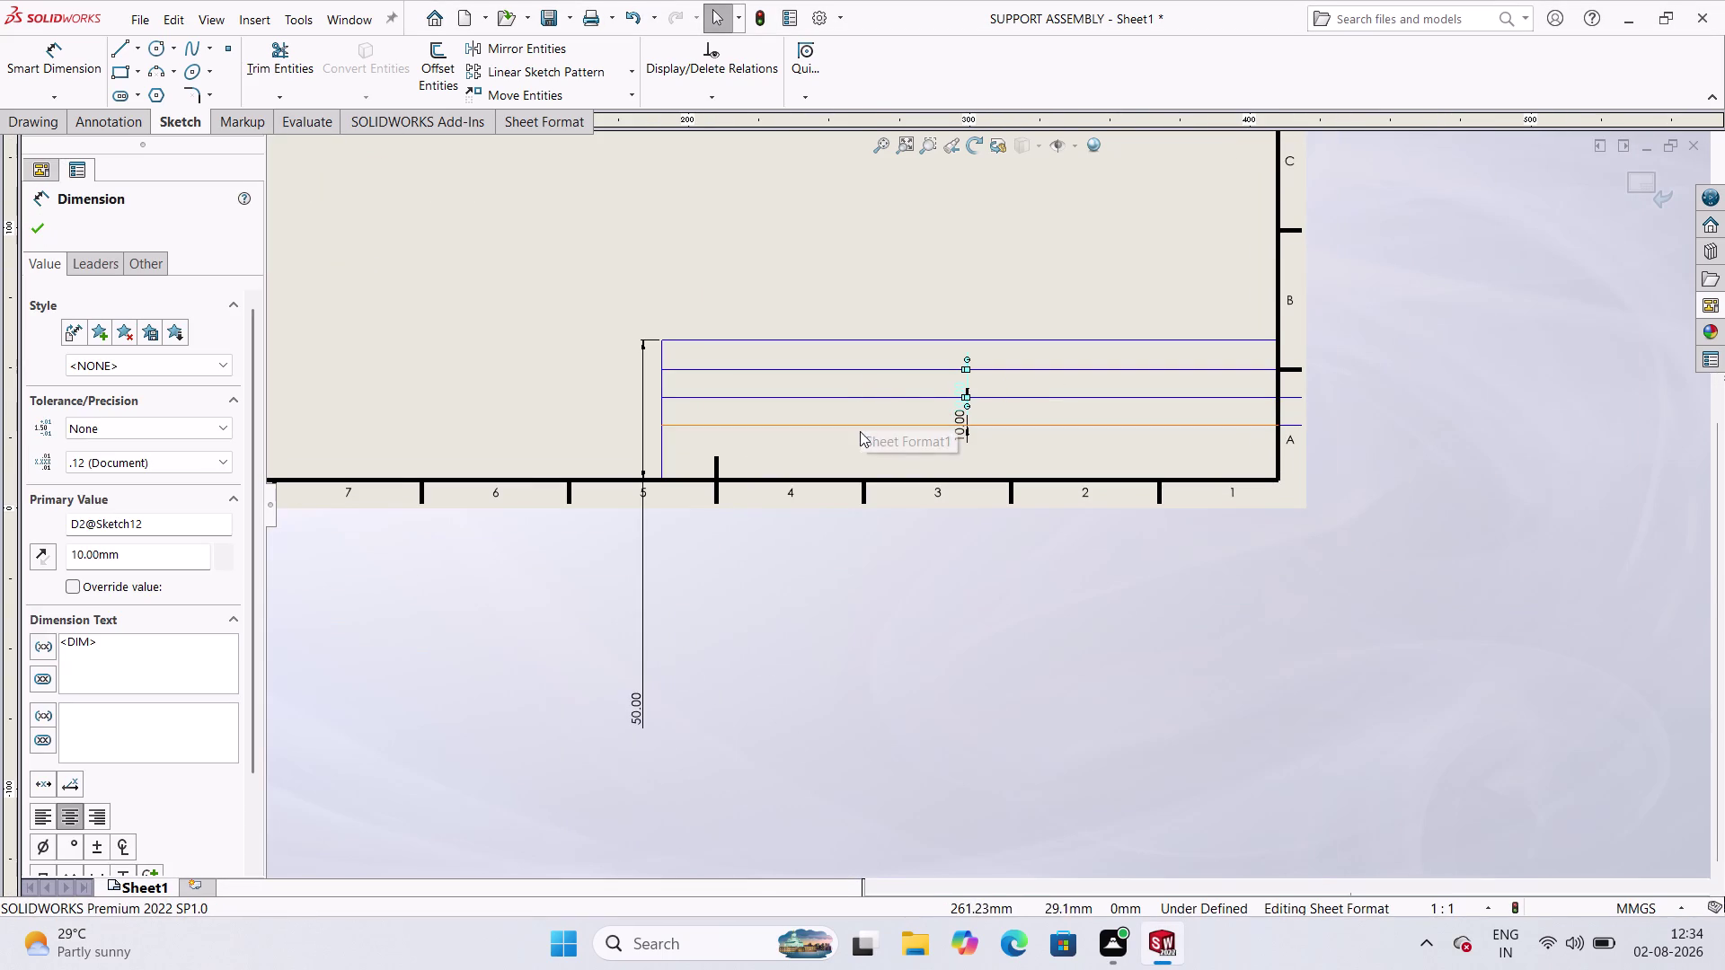
scroll(up, 3)
scroll(up, 3)
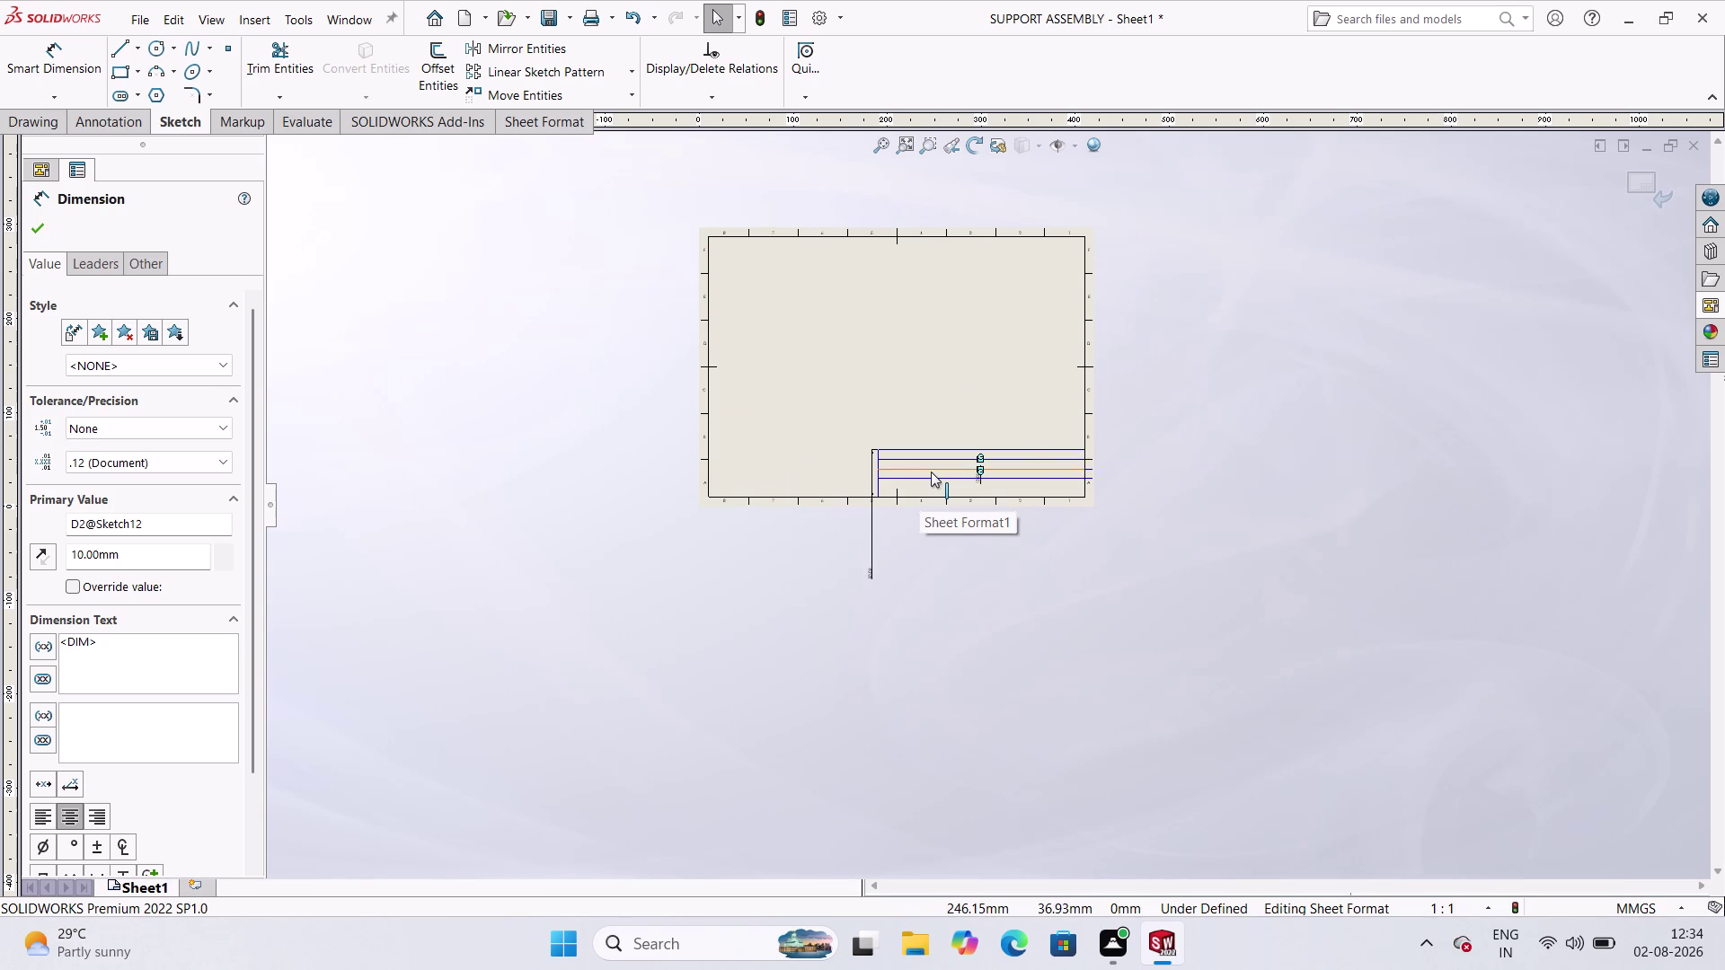
scroll(down, 3)
scroll(down, 3)
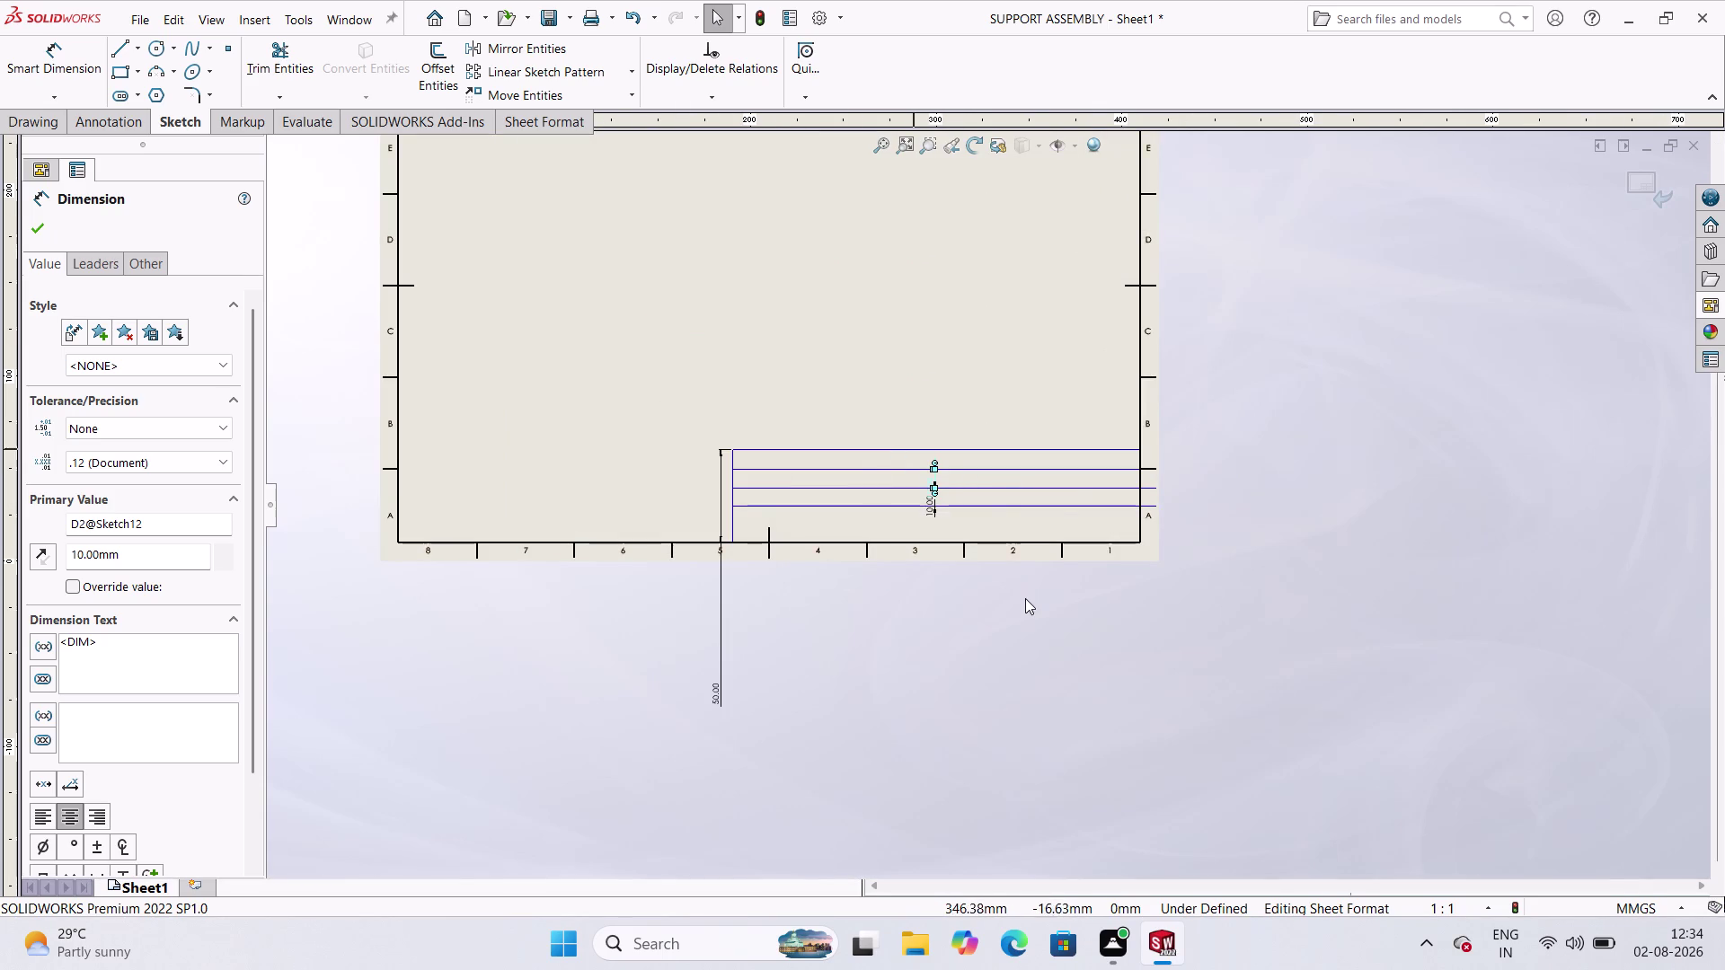
scroll(down, 3)
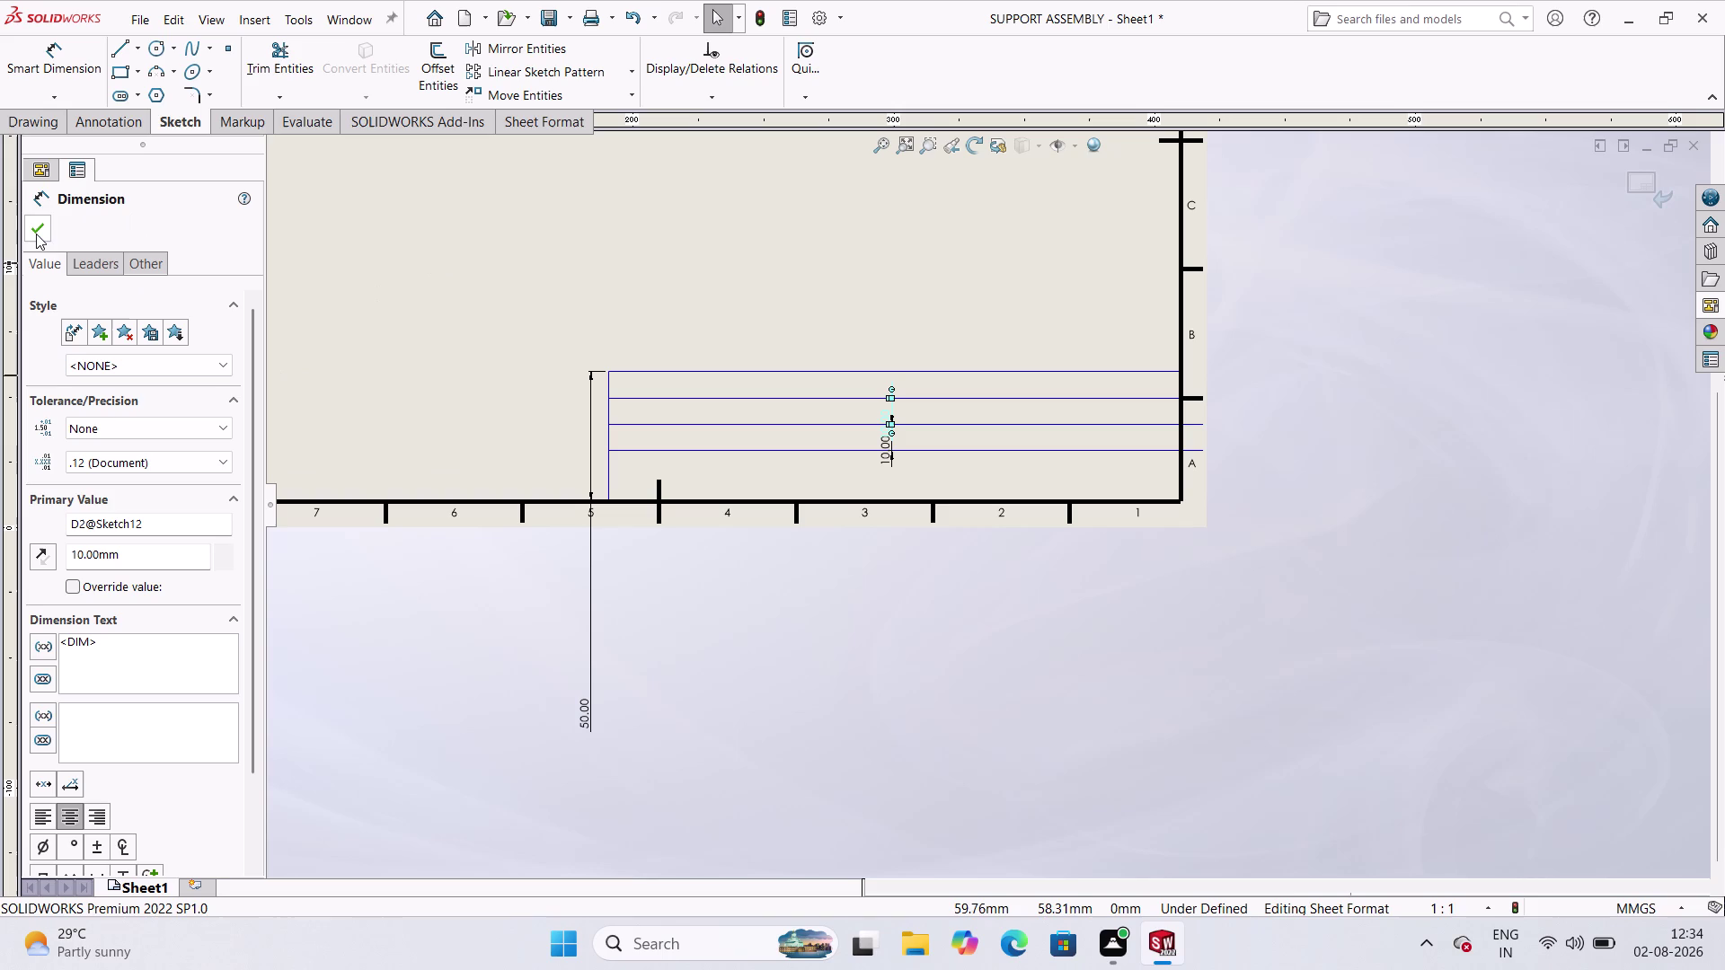
Offset the lowest title block line 10 mm downward, then clear the selection.
click(422, 63)
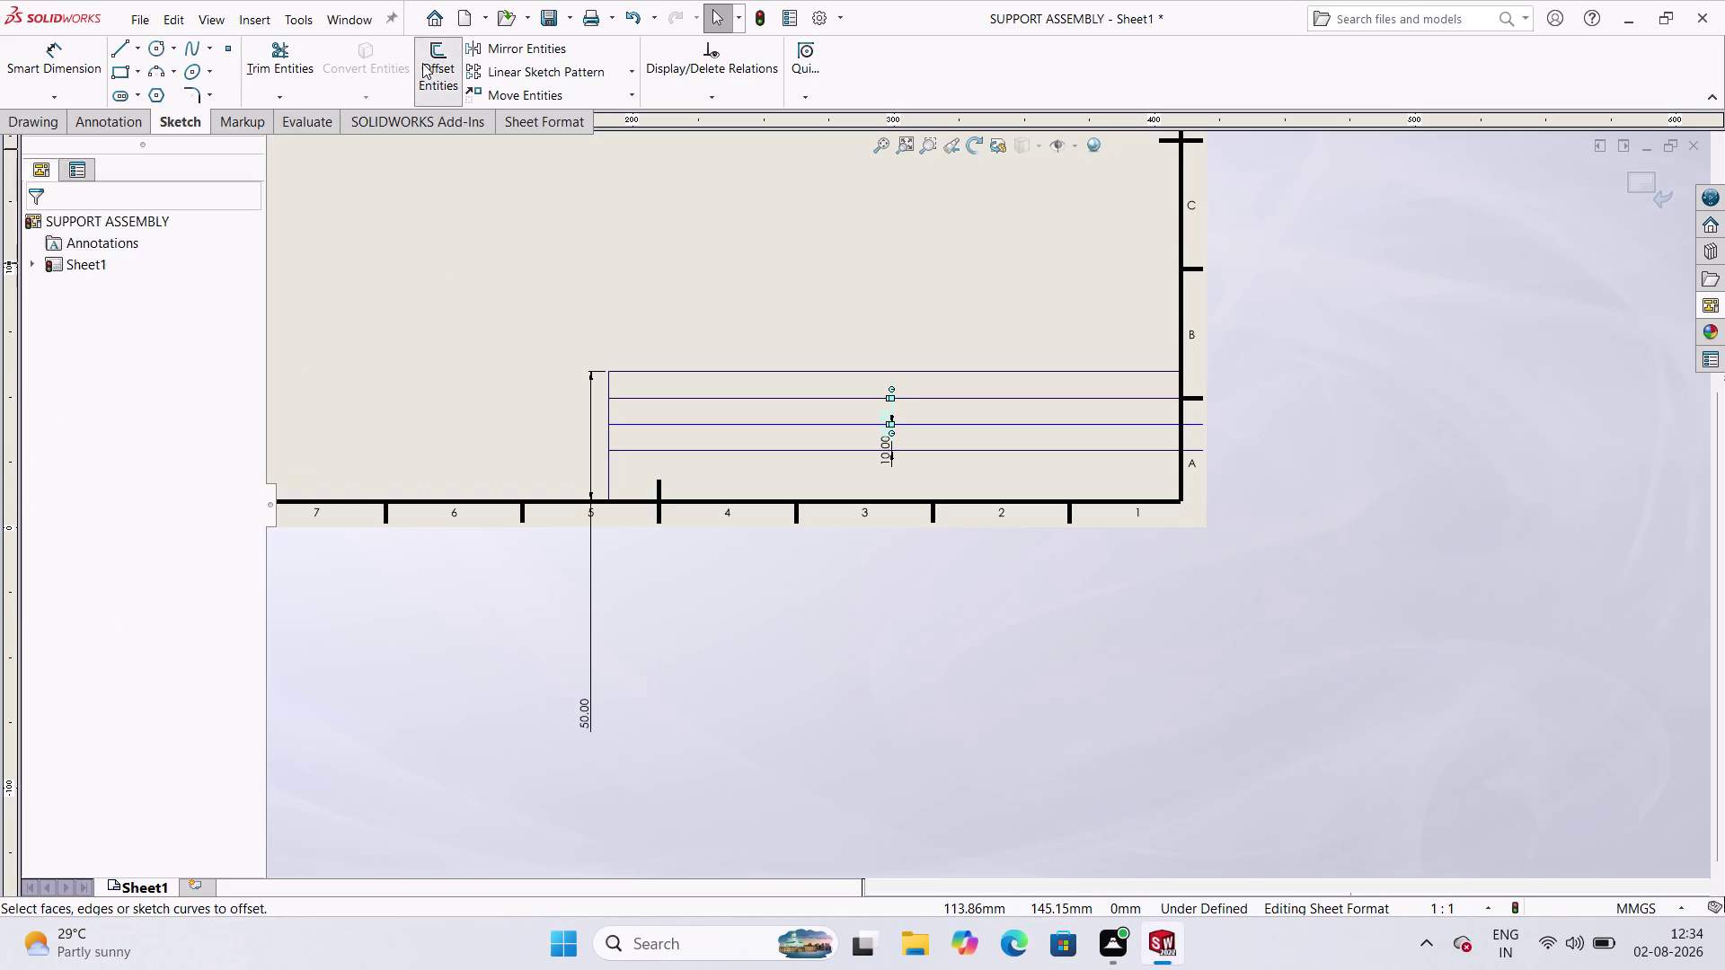
click(827, 449)
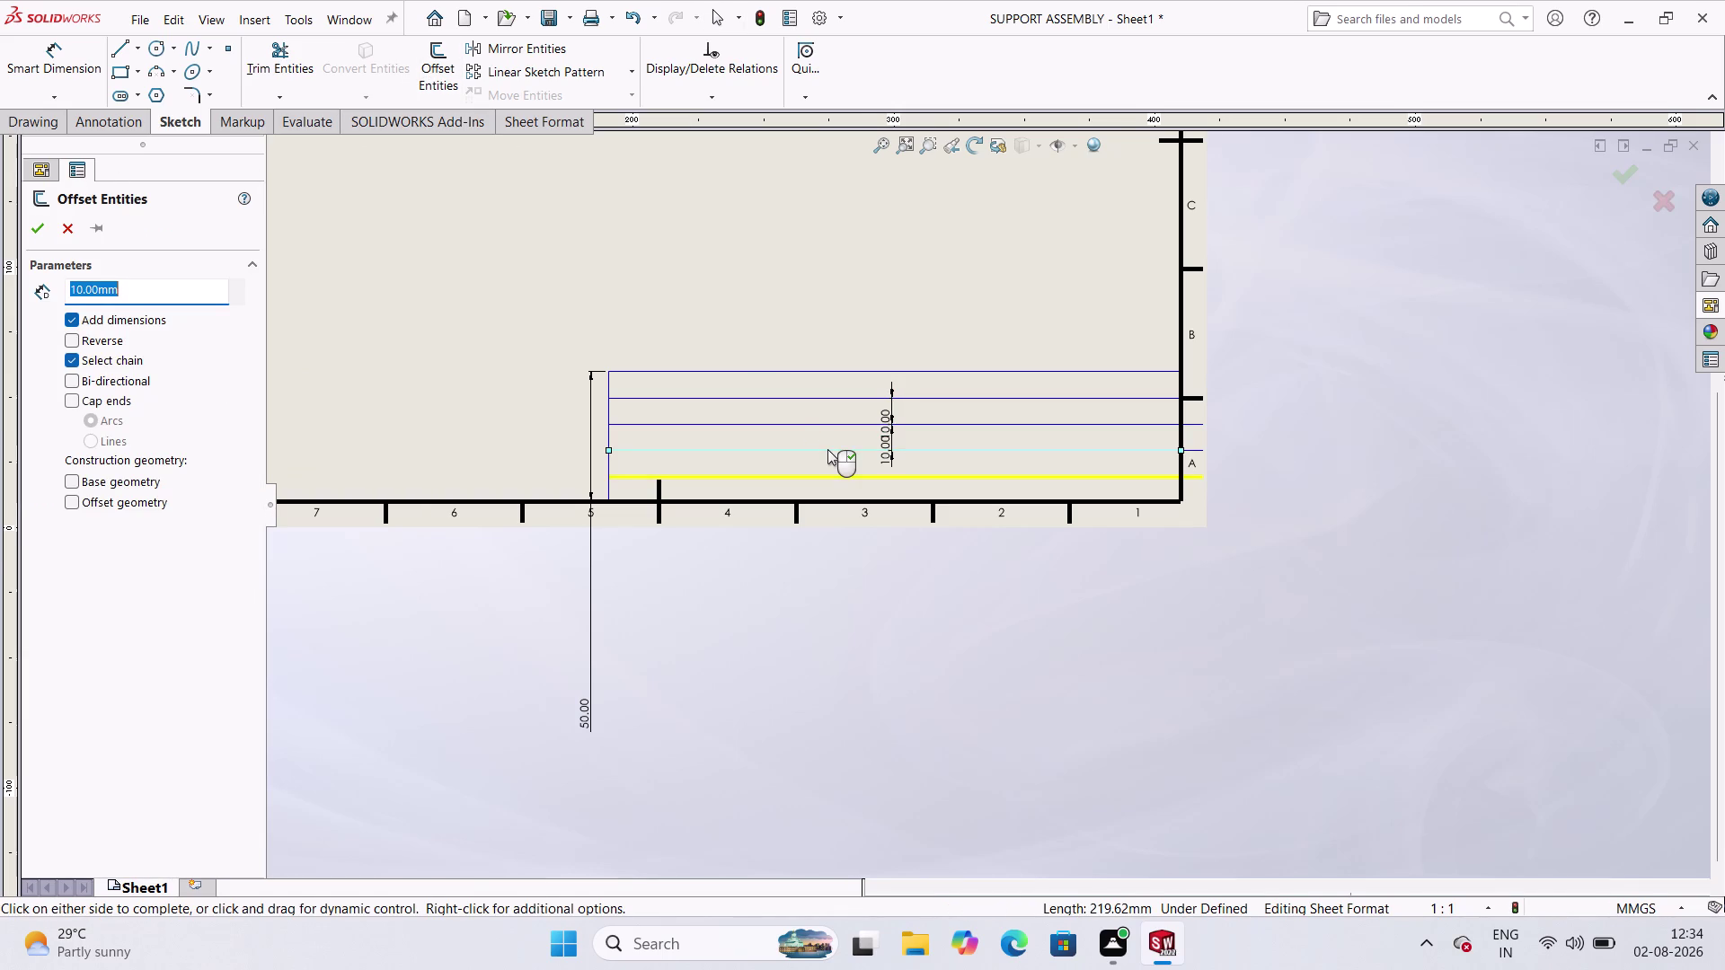
click(39, 224)
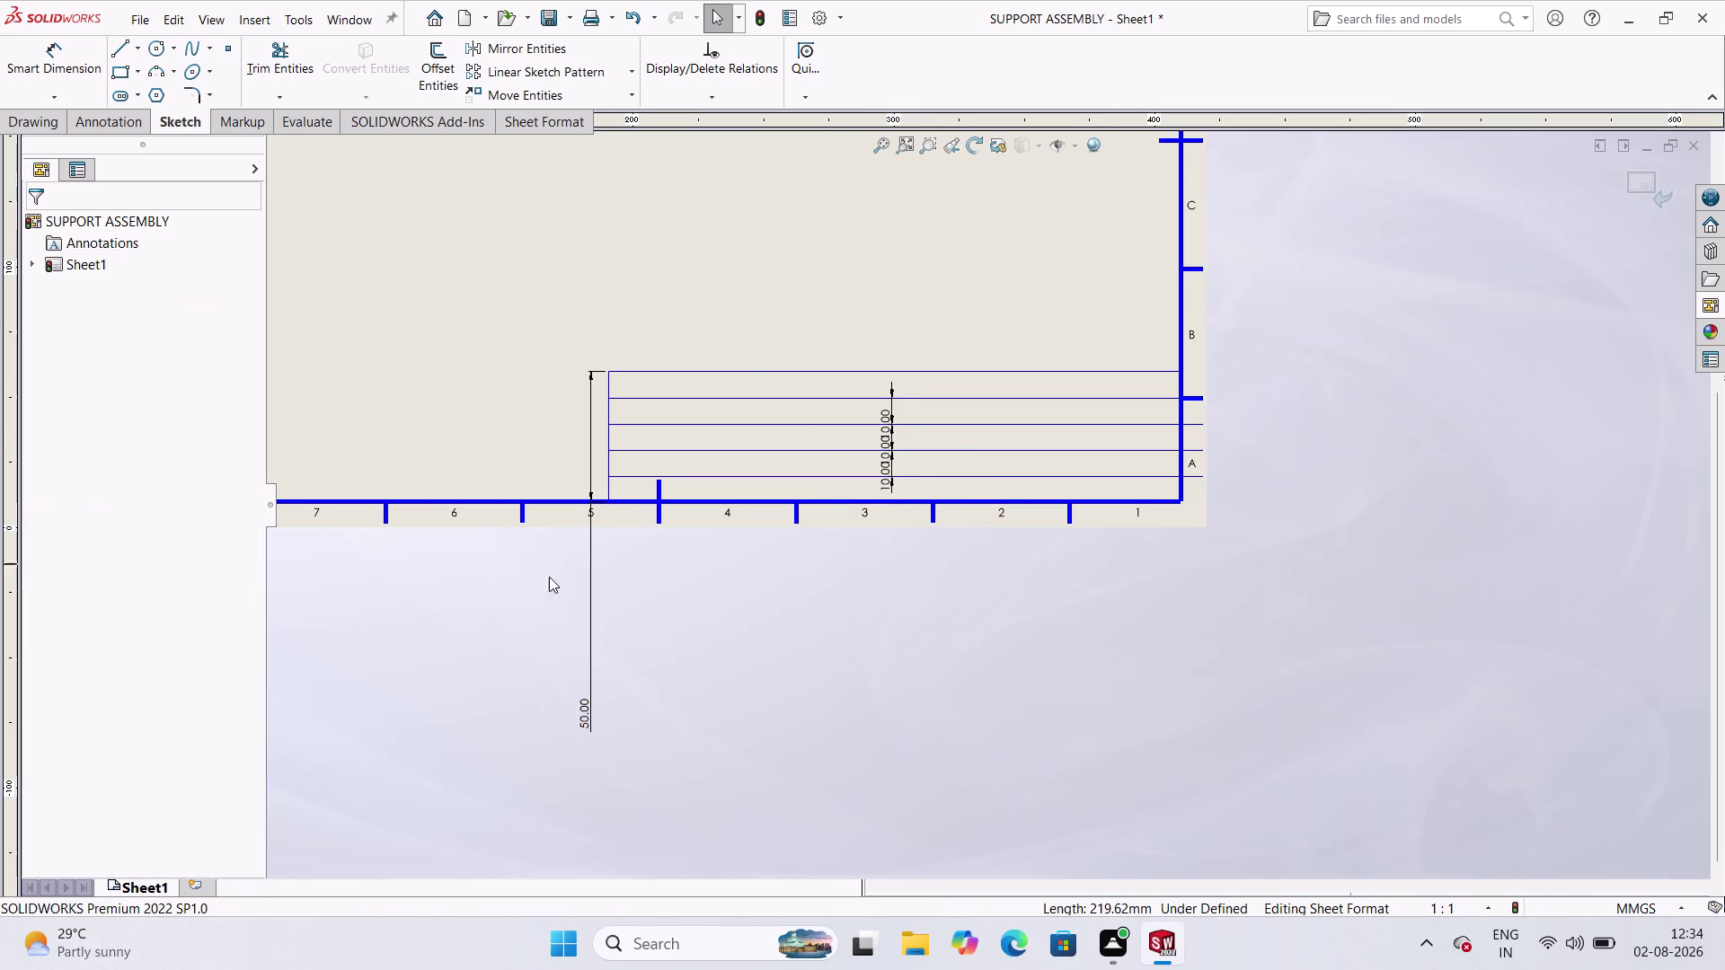
click(744, 623)
scroll(up, 3)
scroll(down, 3)
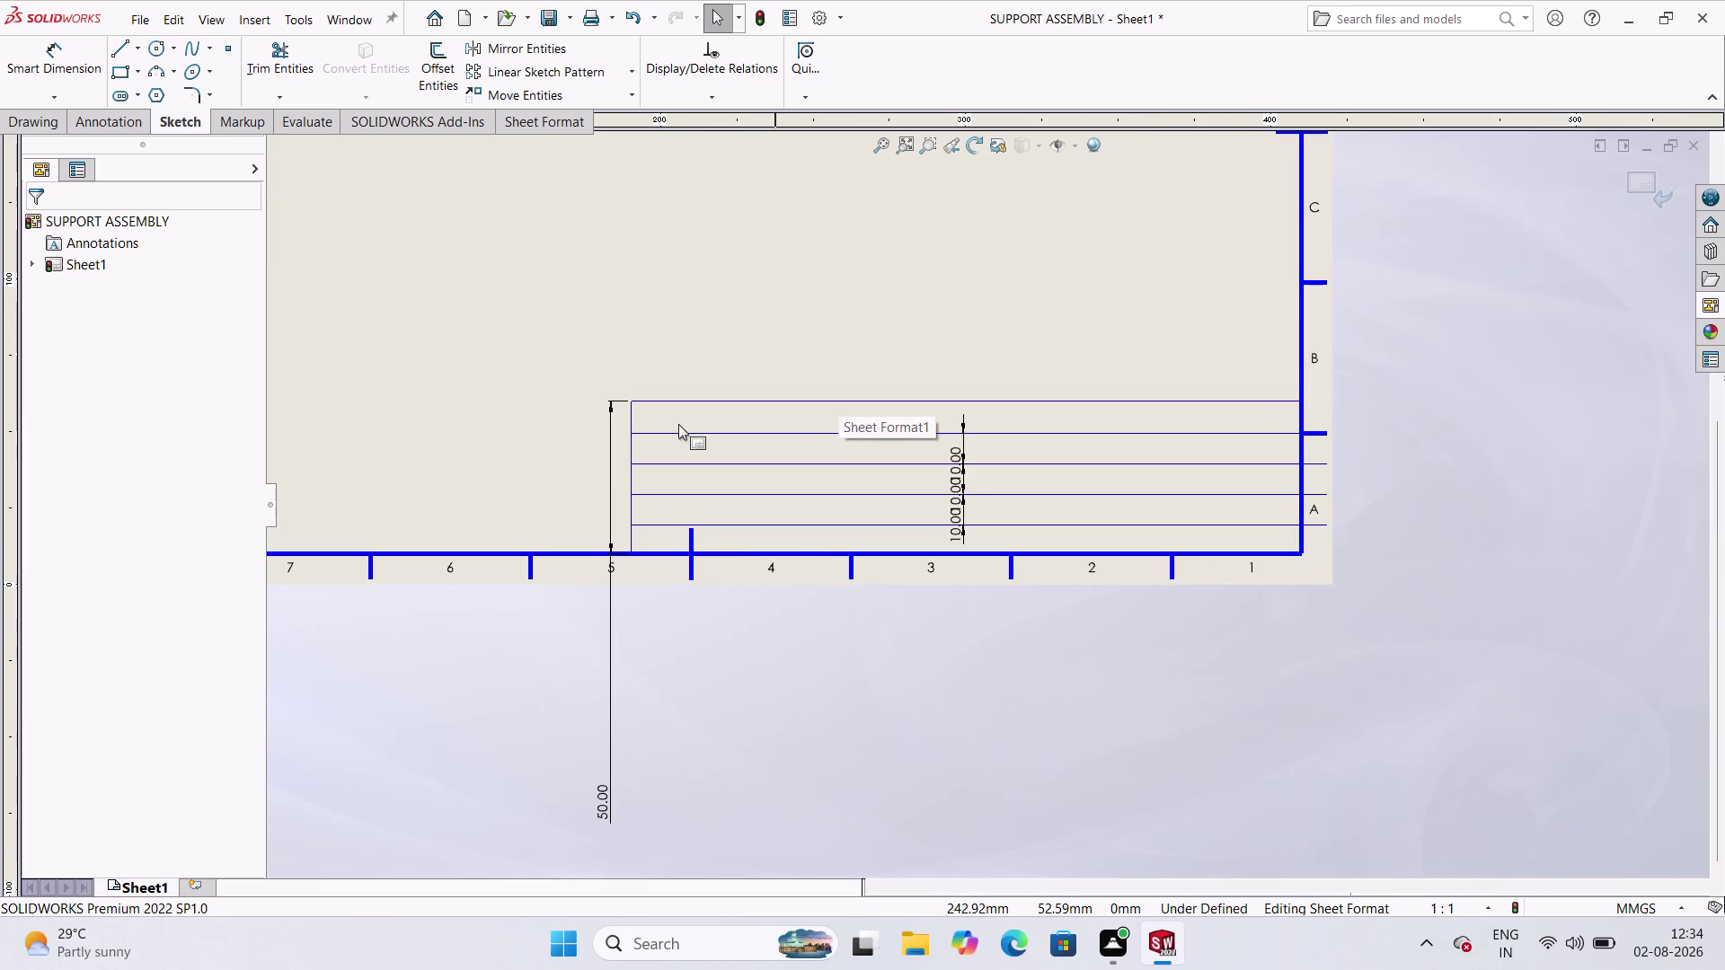
Trim away the top two row lines and the upper vertical stubs, leaving three rows.
click(288, 74)
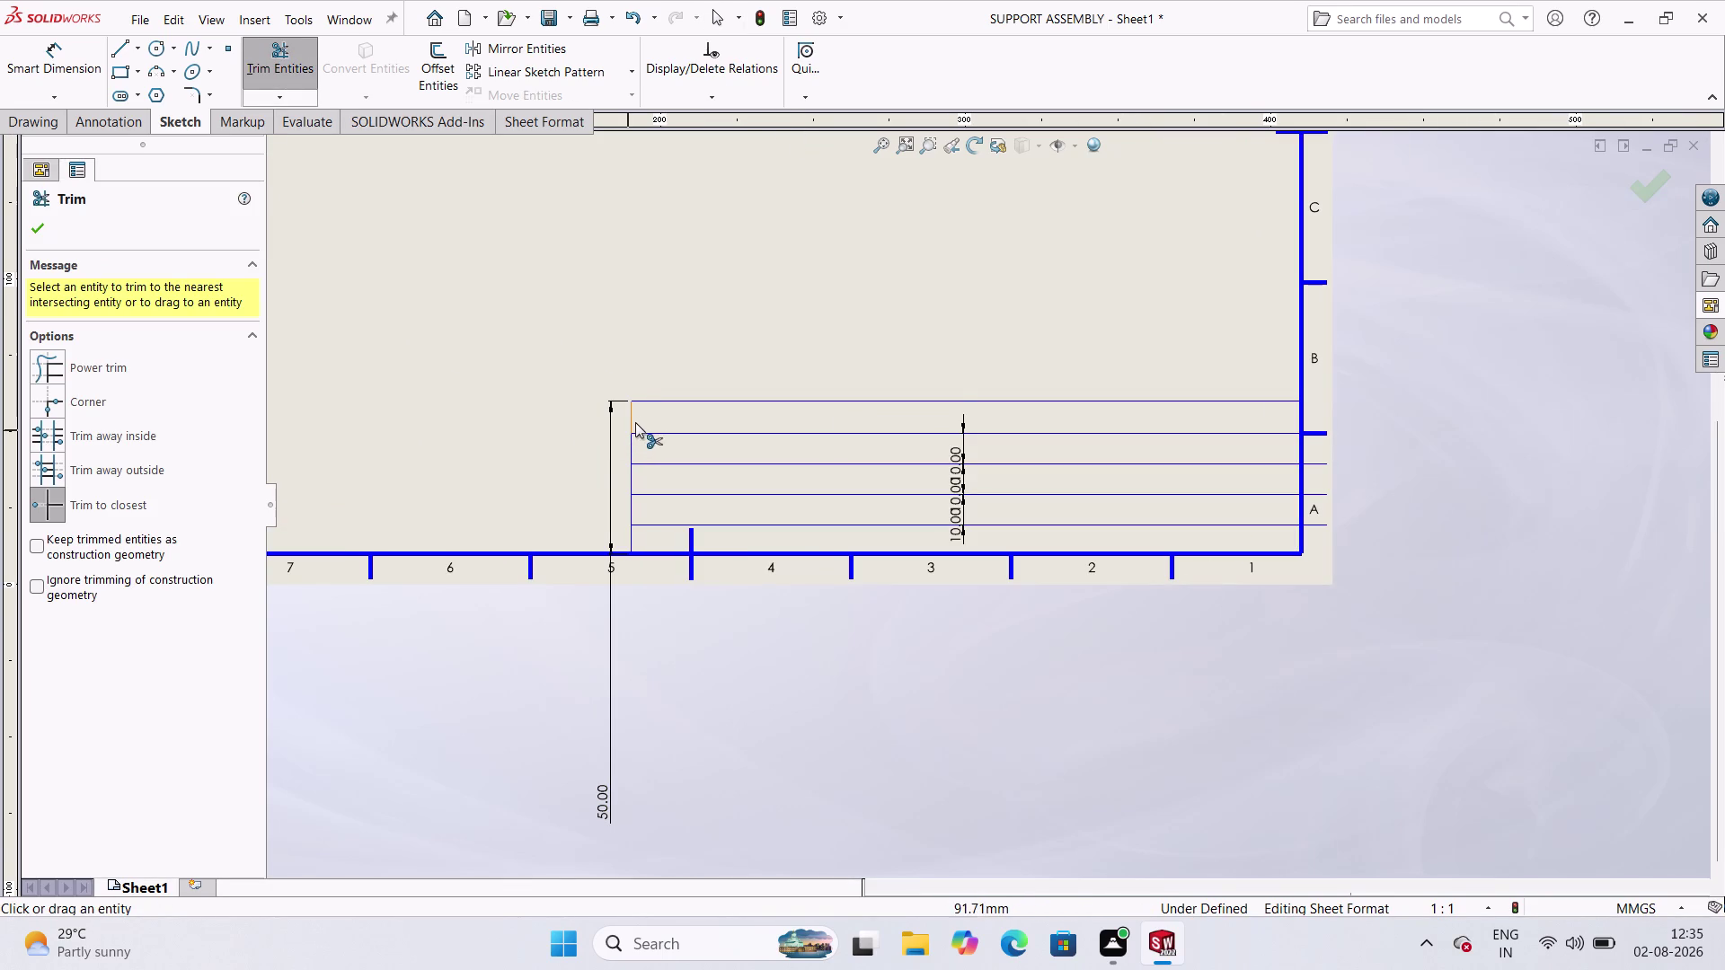
click(632, 422)
click(740, 405)
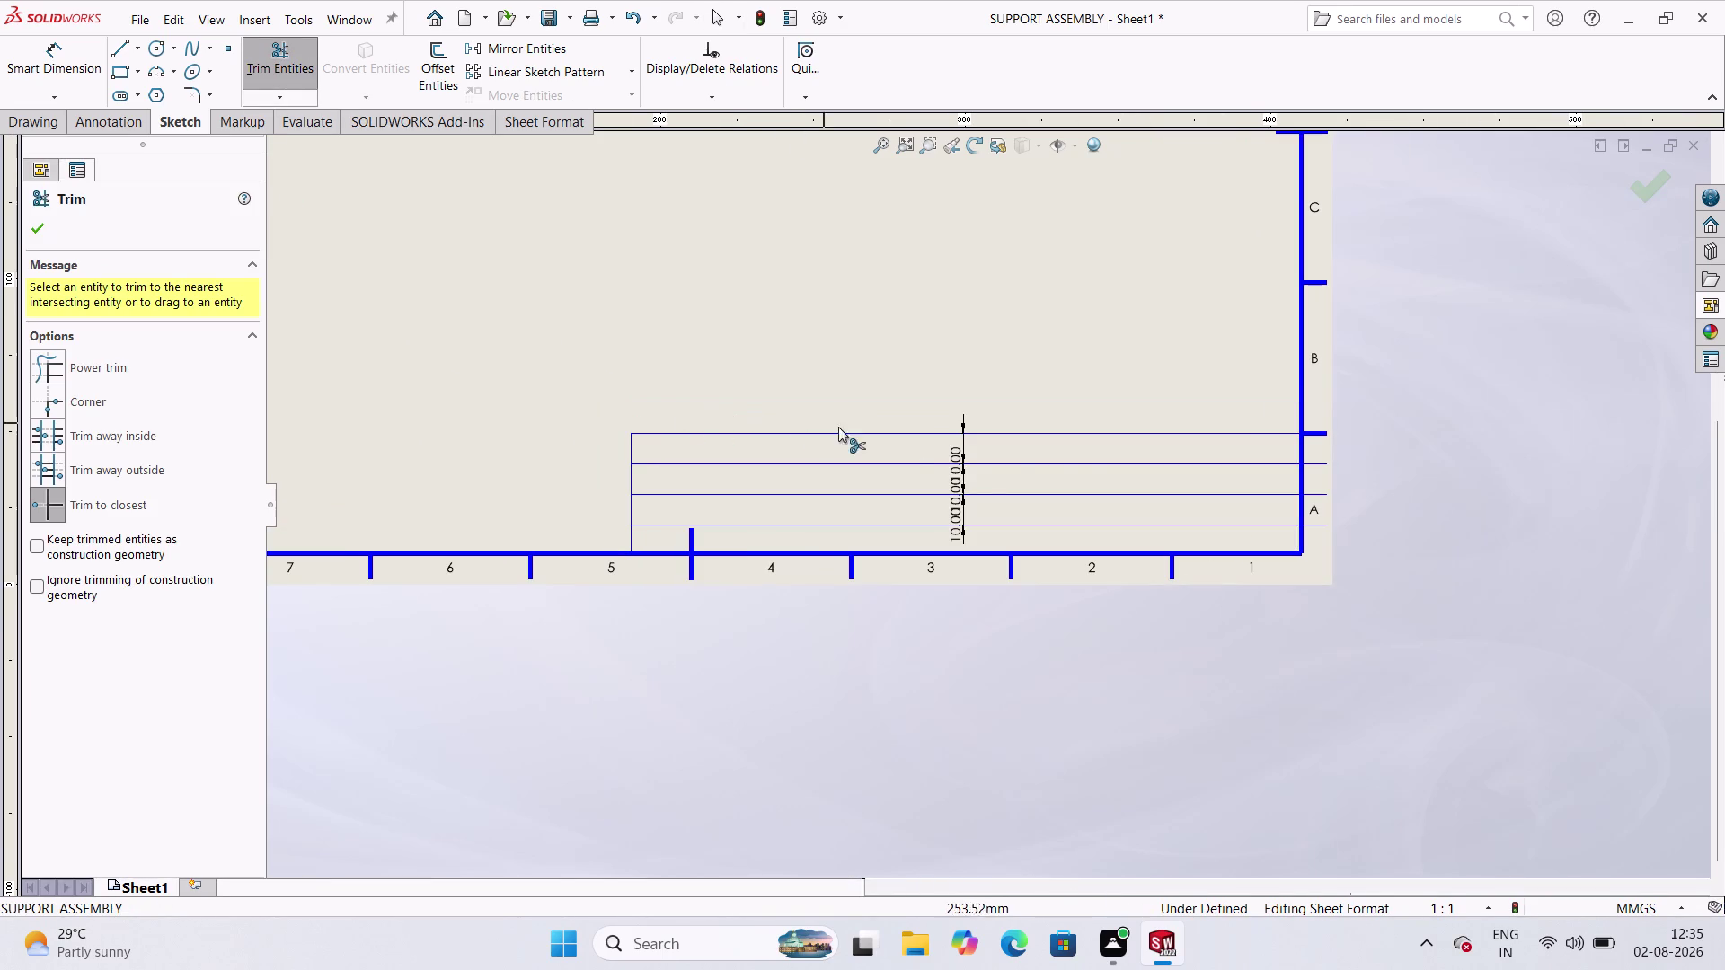
click(764, 432)
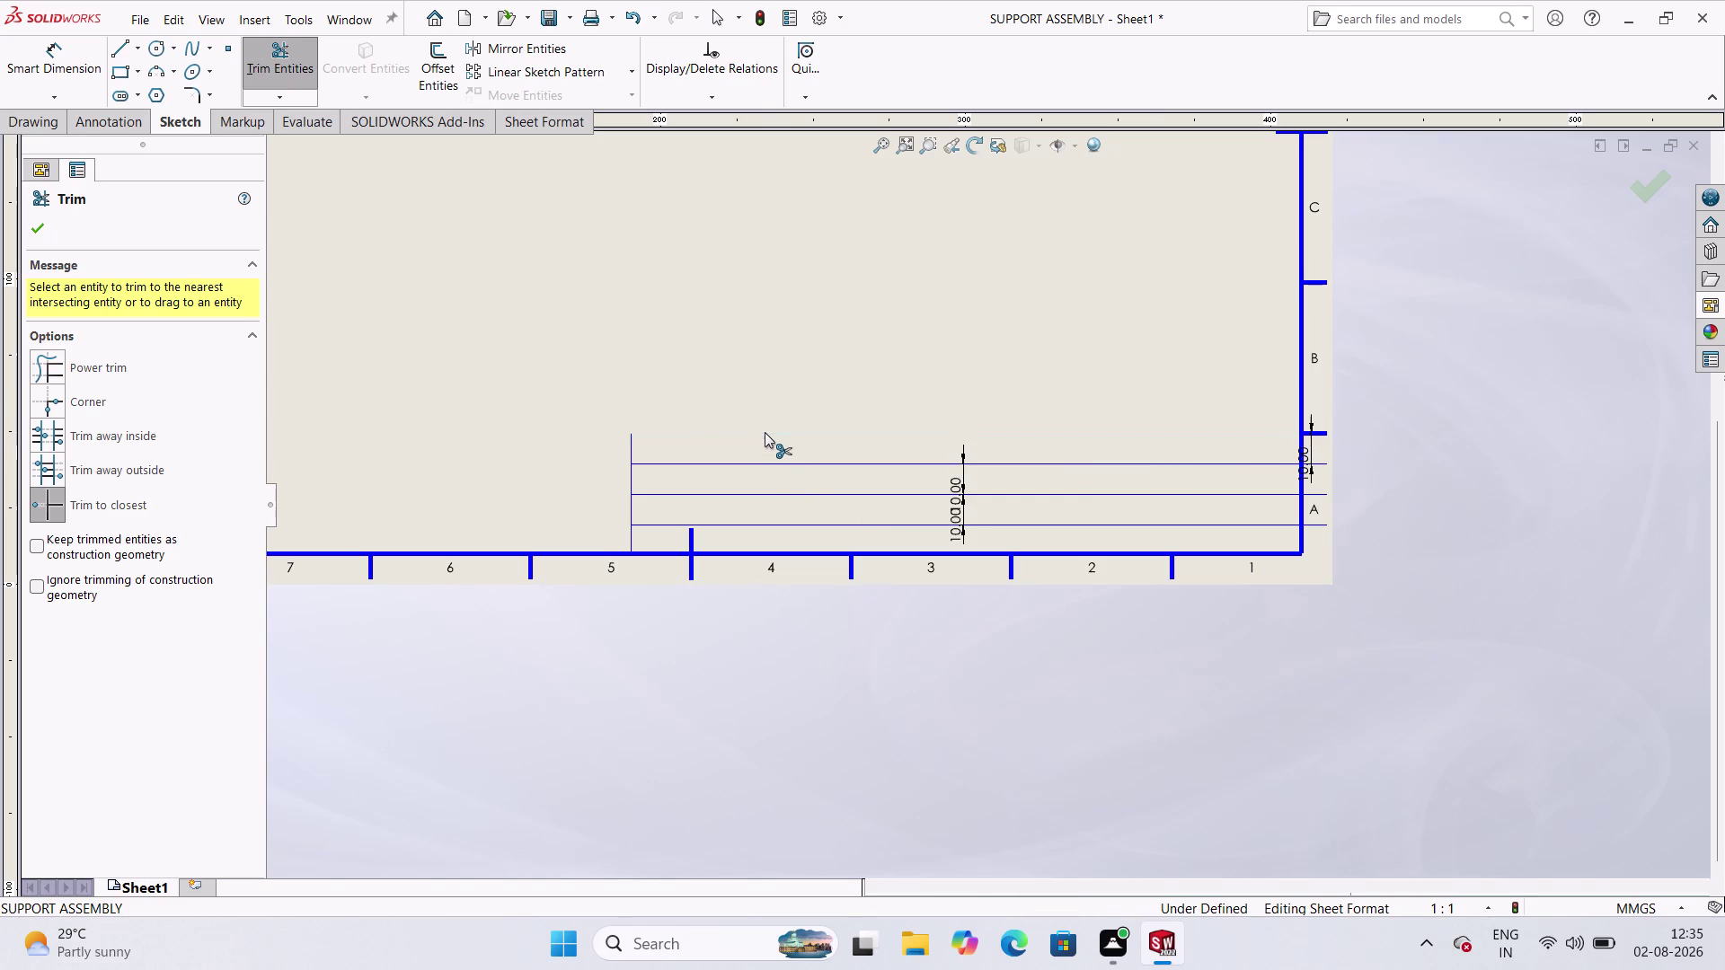
click(633, 444)
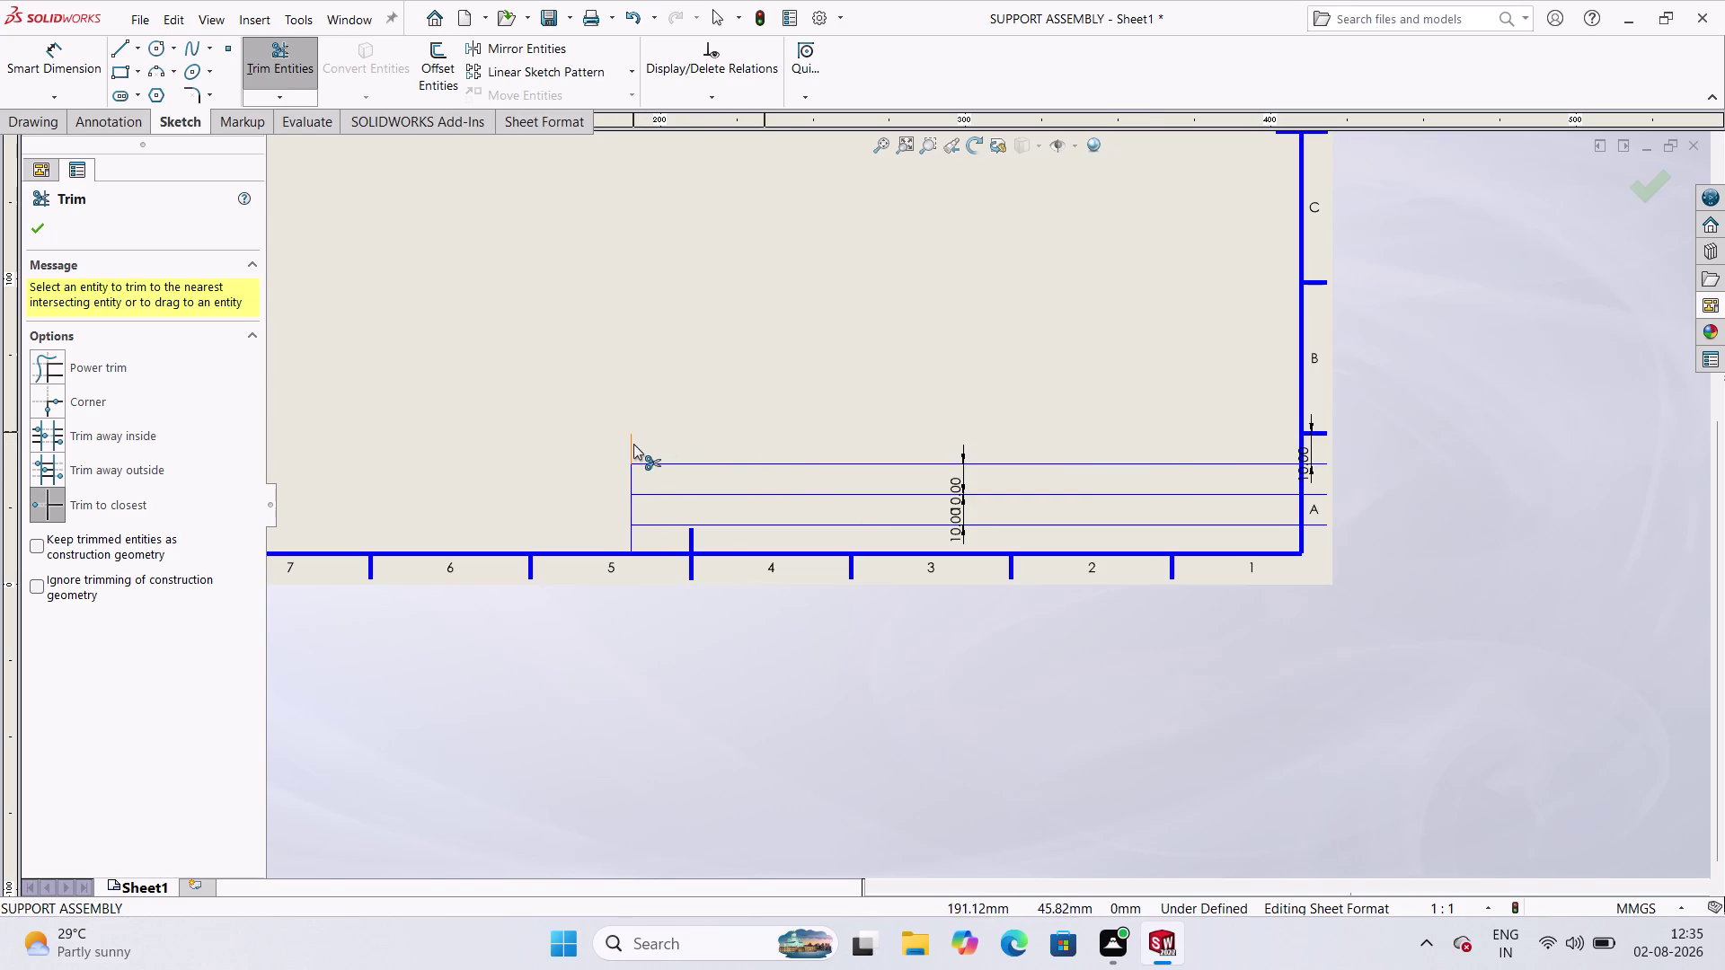
click(36, 233)
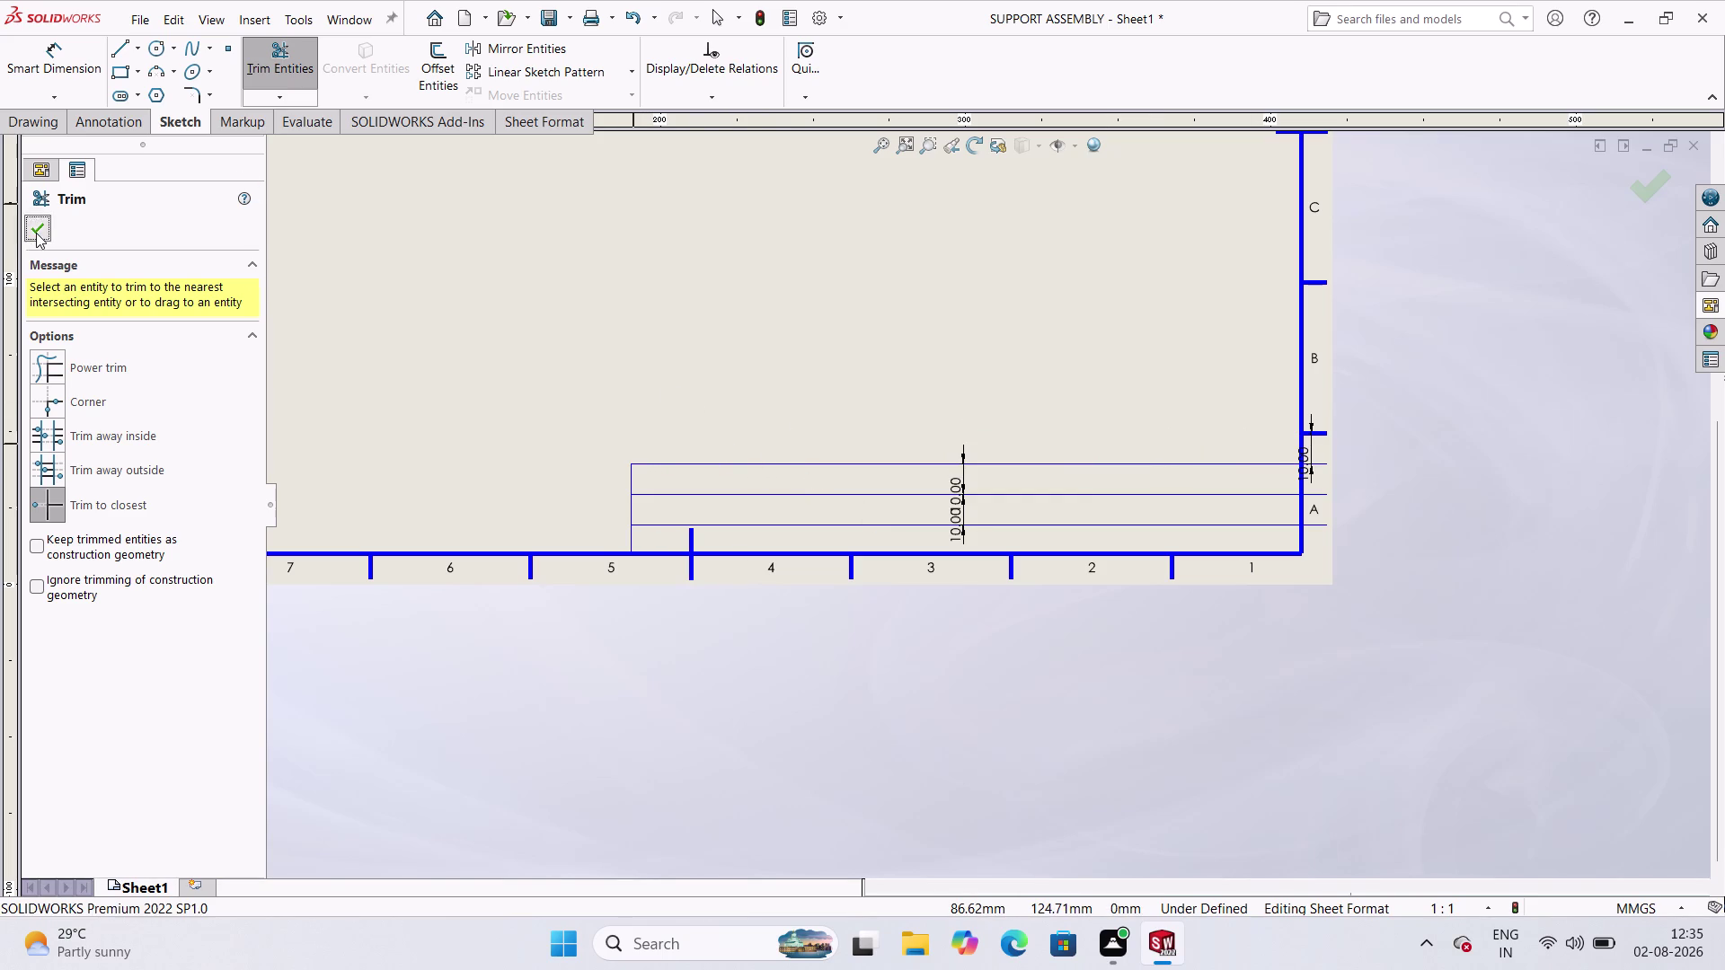
click(449, 62)
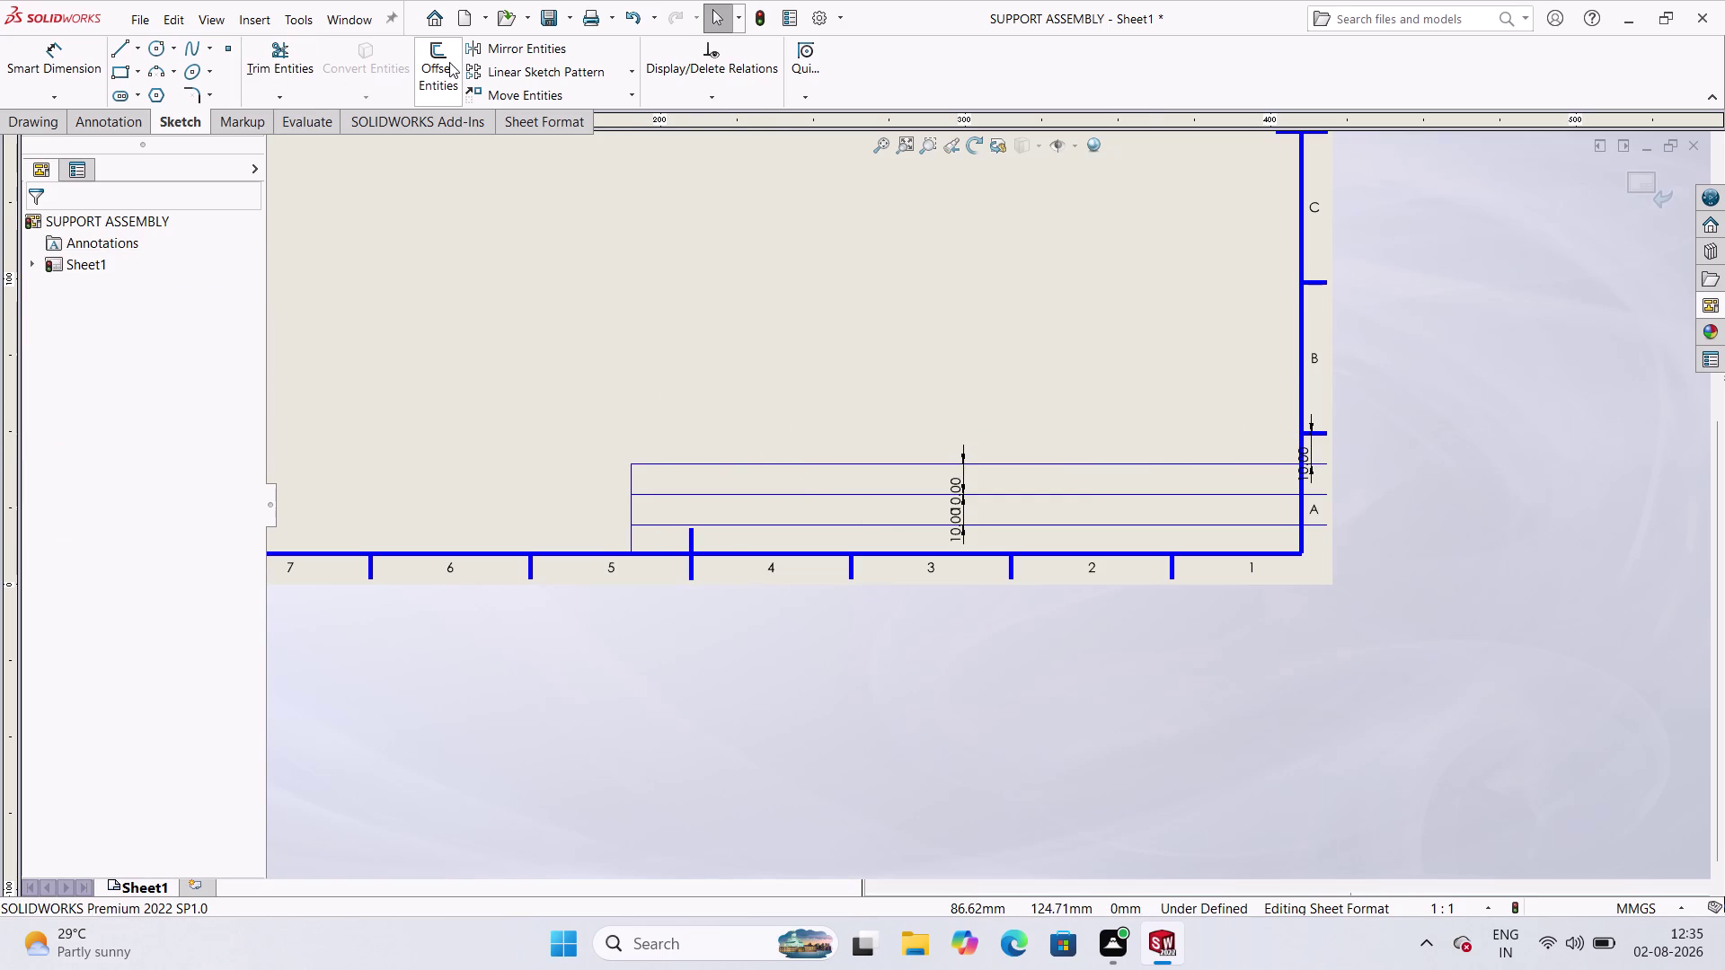
Abandon an extra offset without adding a line and switch to the Line tool.
click(632, 510)
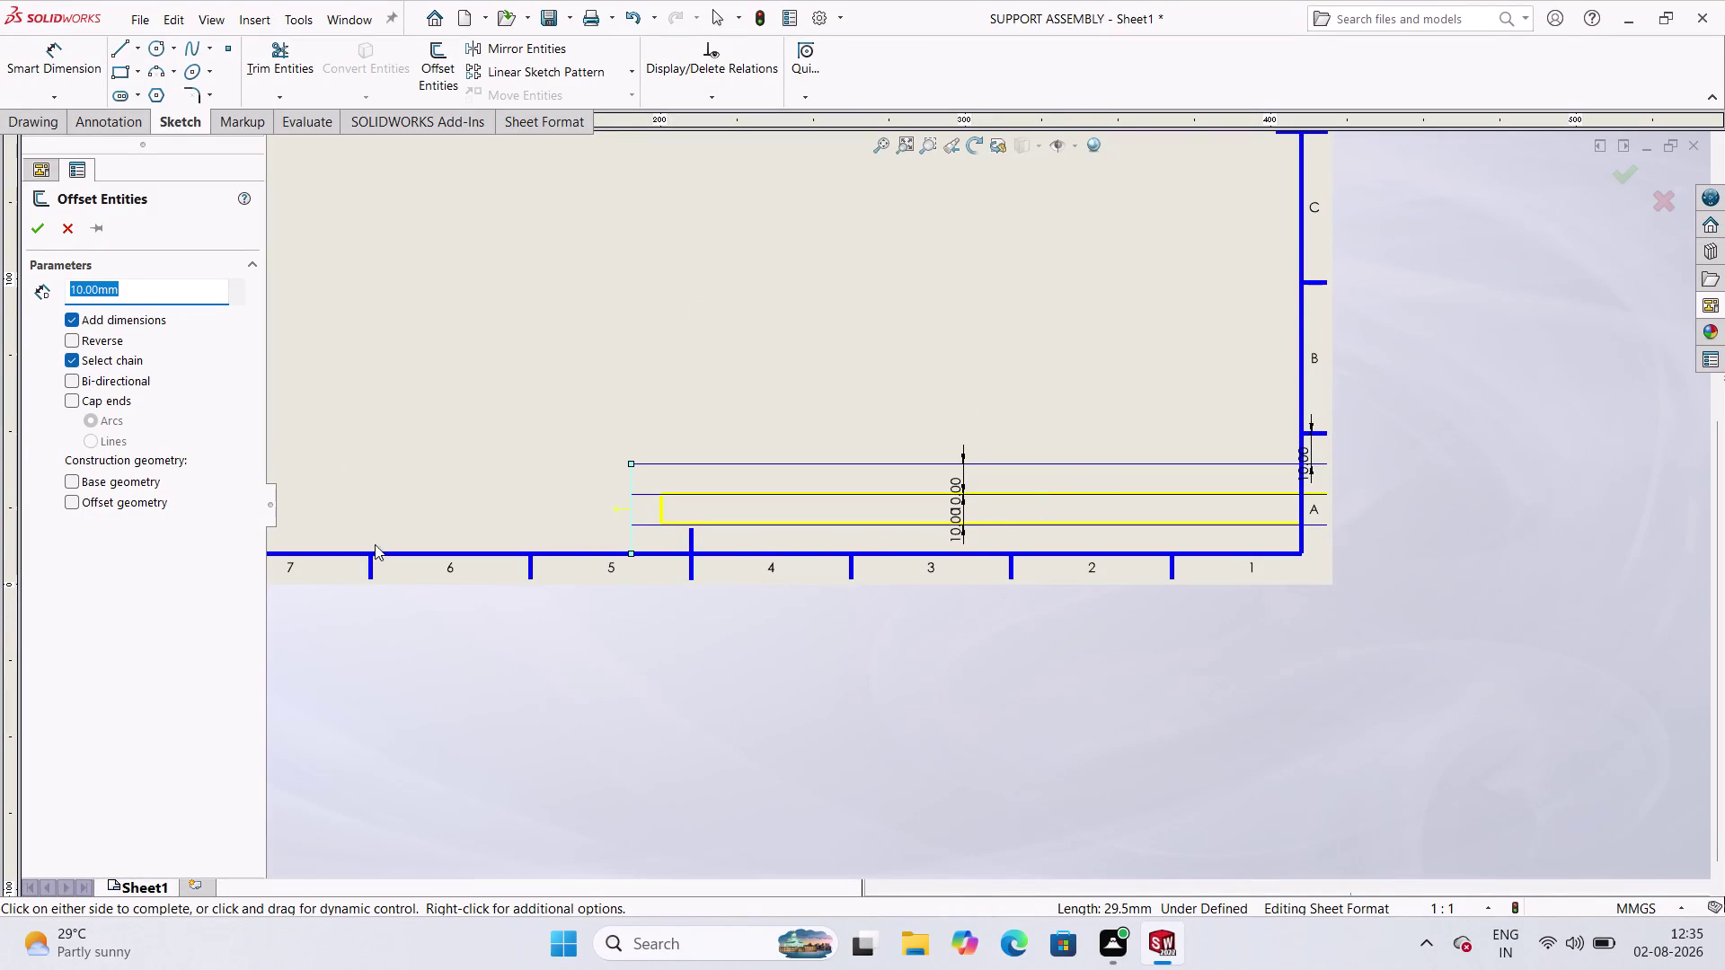
click(67, 236)
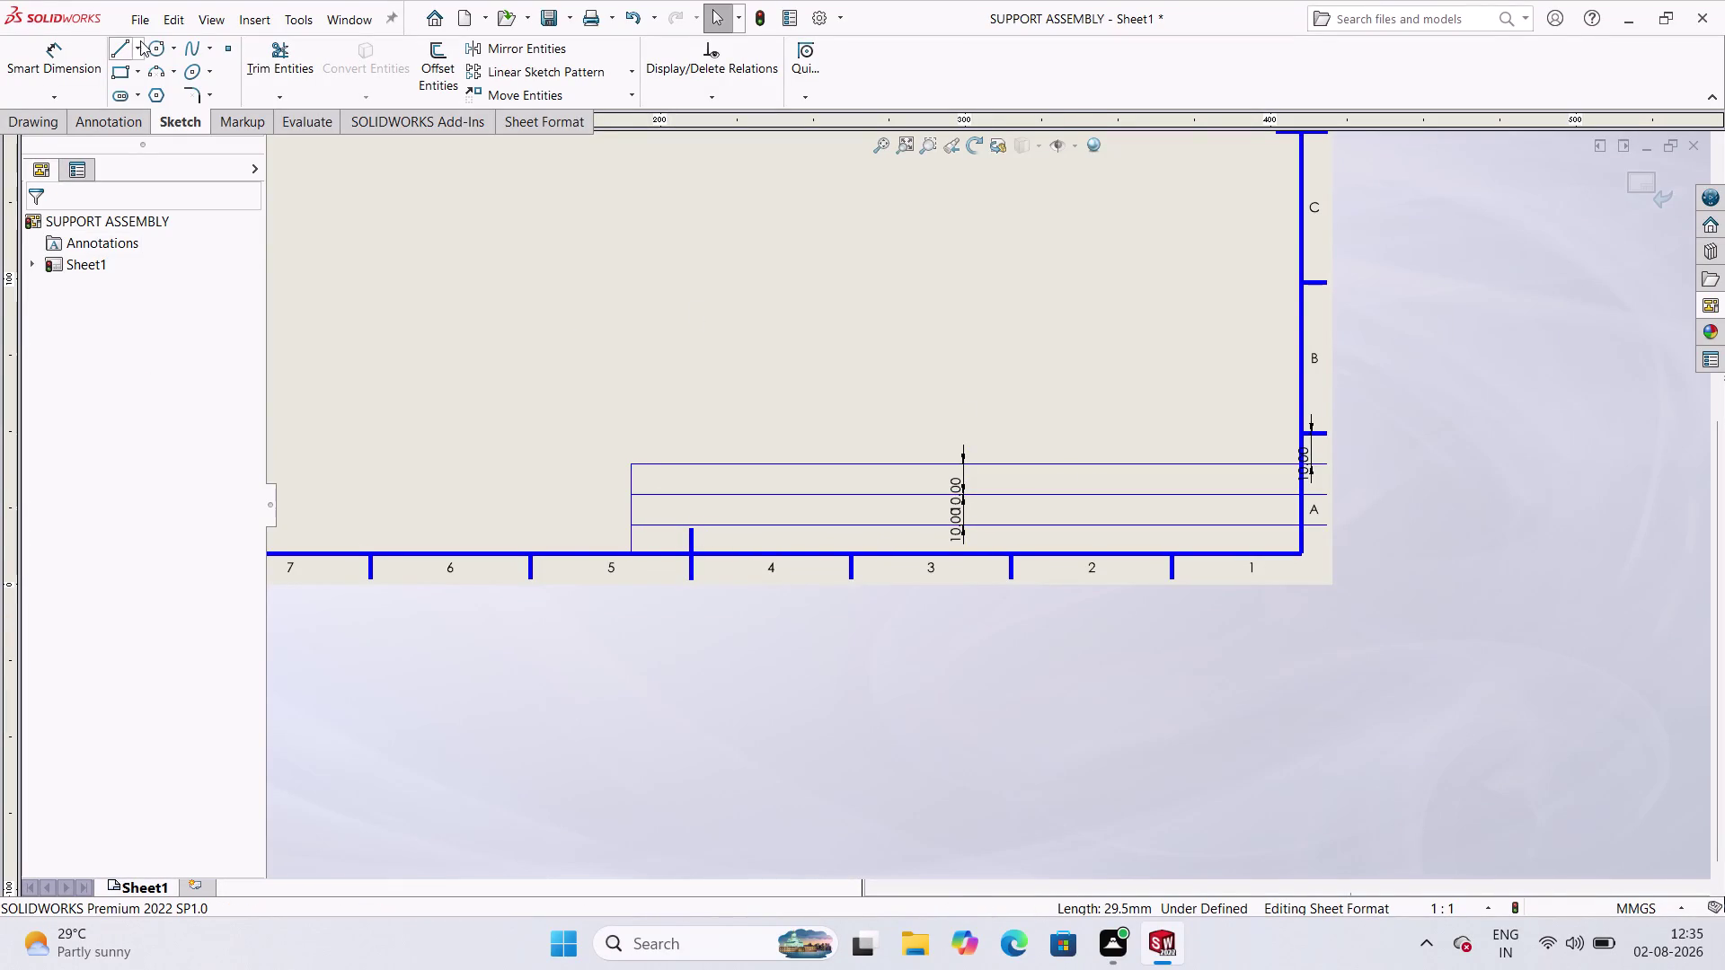
click(123, 53)
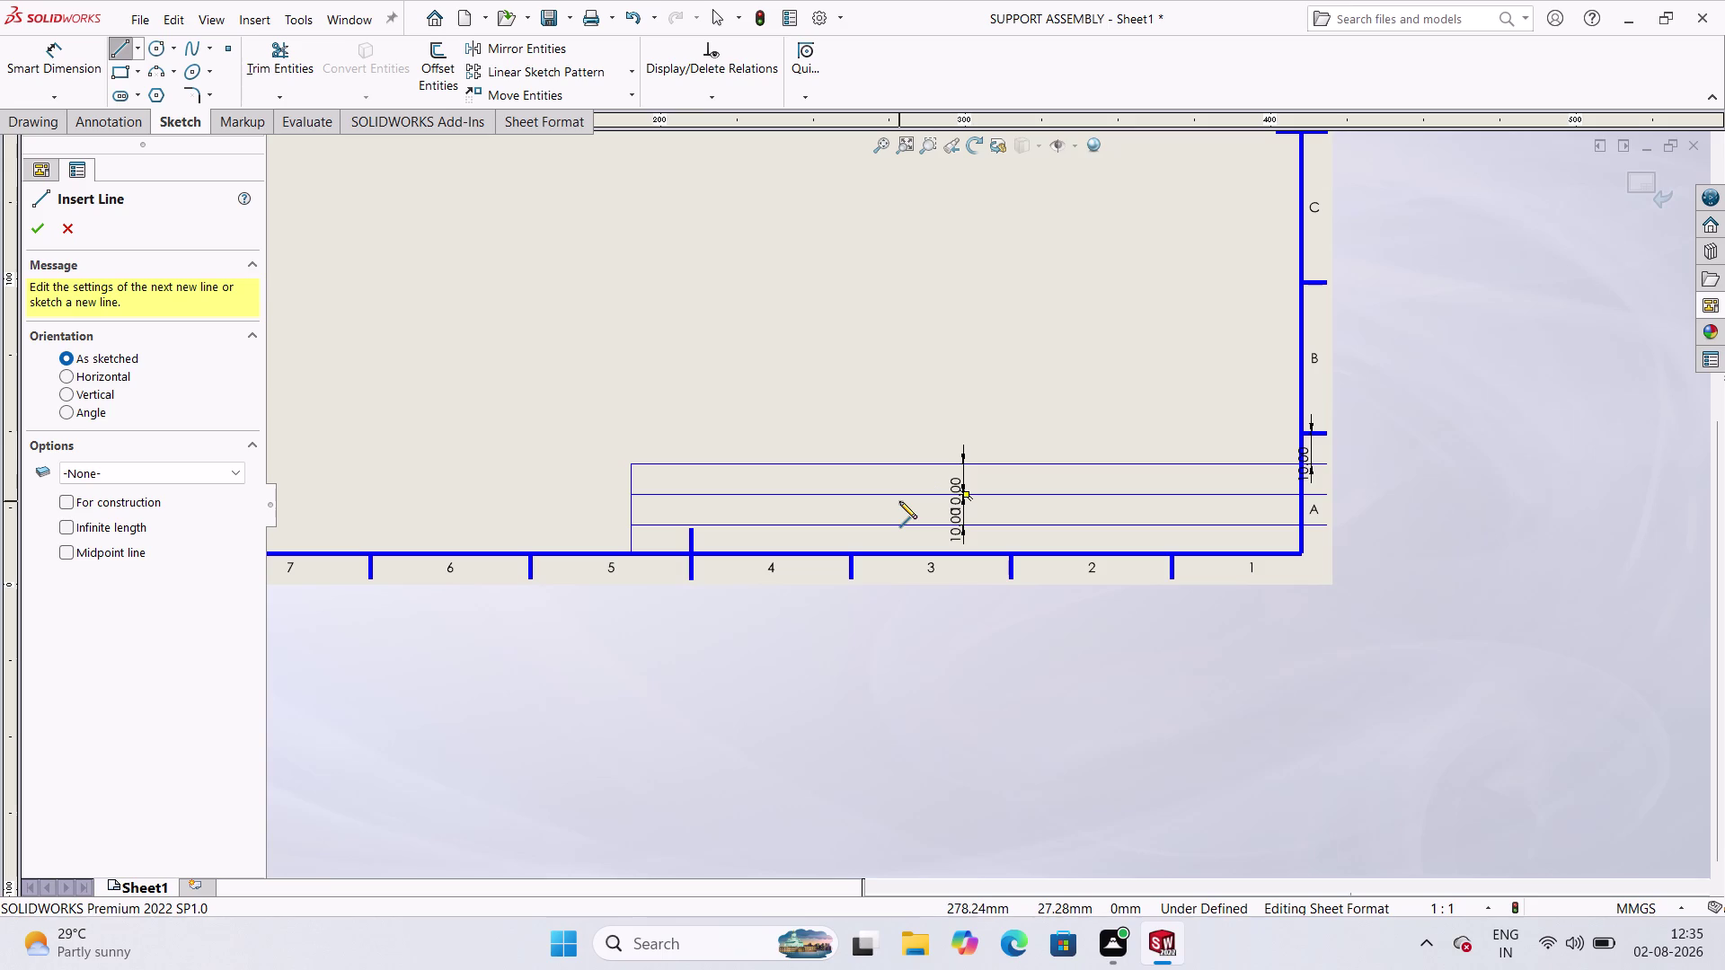
Sketch a vertical divider from the top title block line down to the bottom border.
click(966, 464)
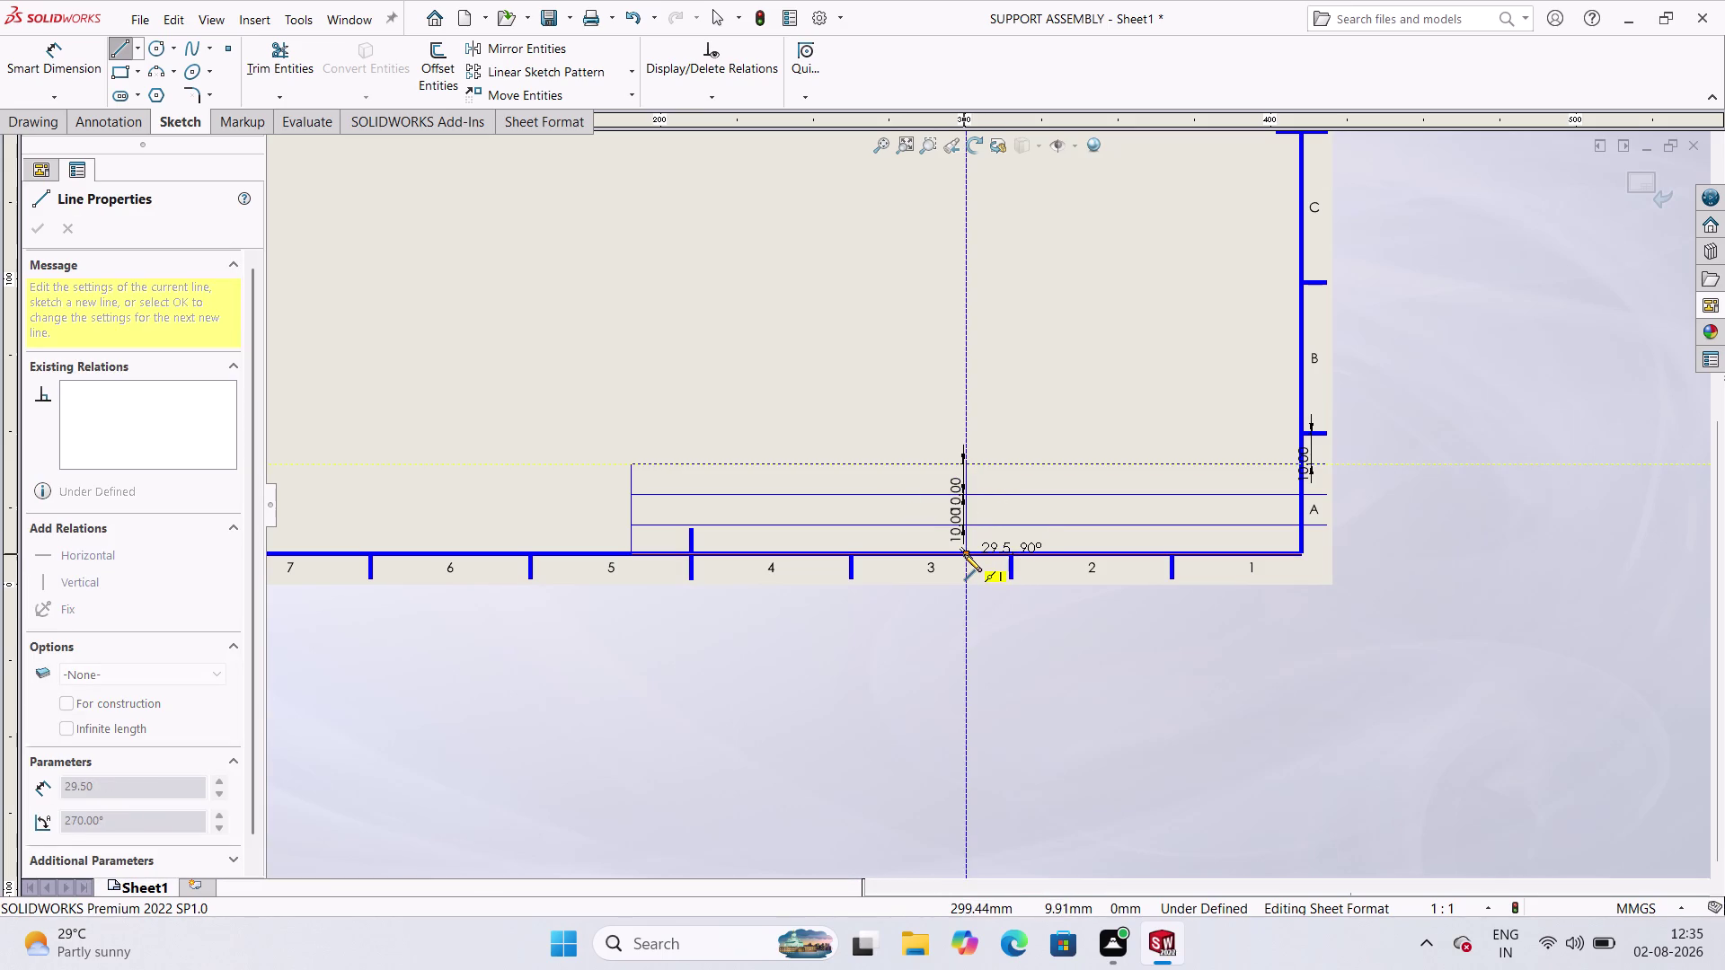
click(964, 554)
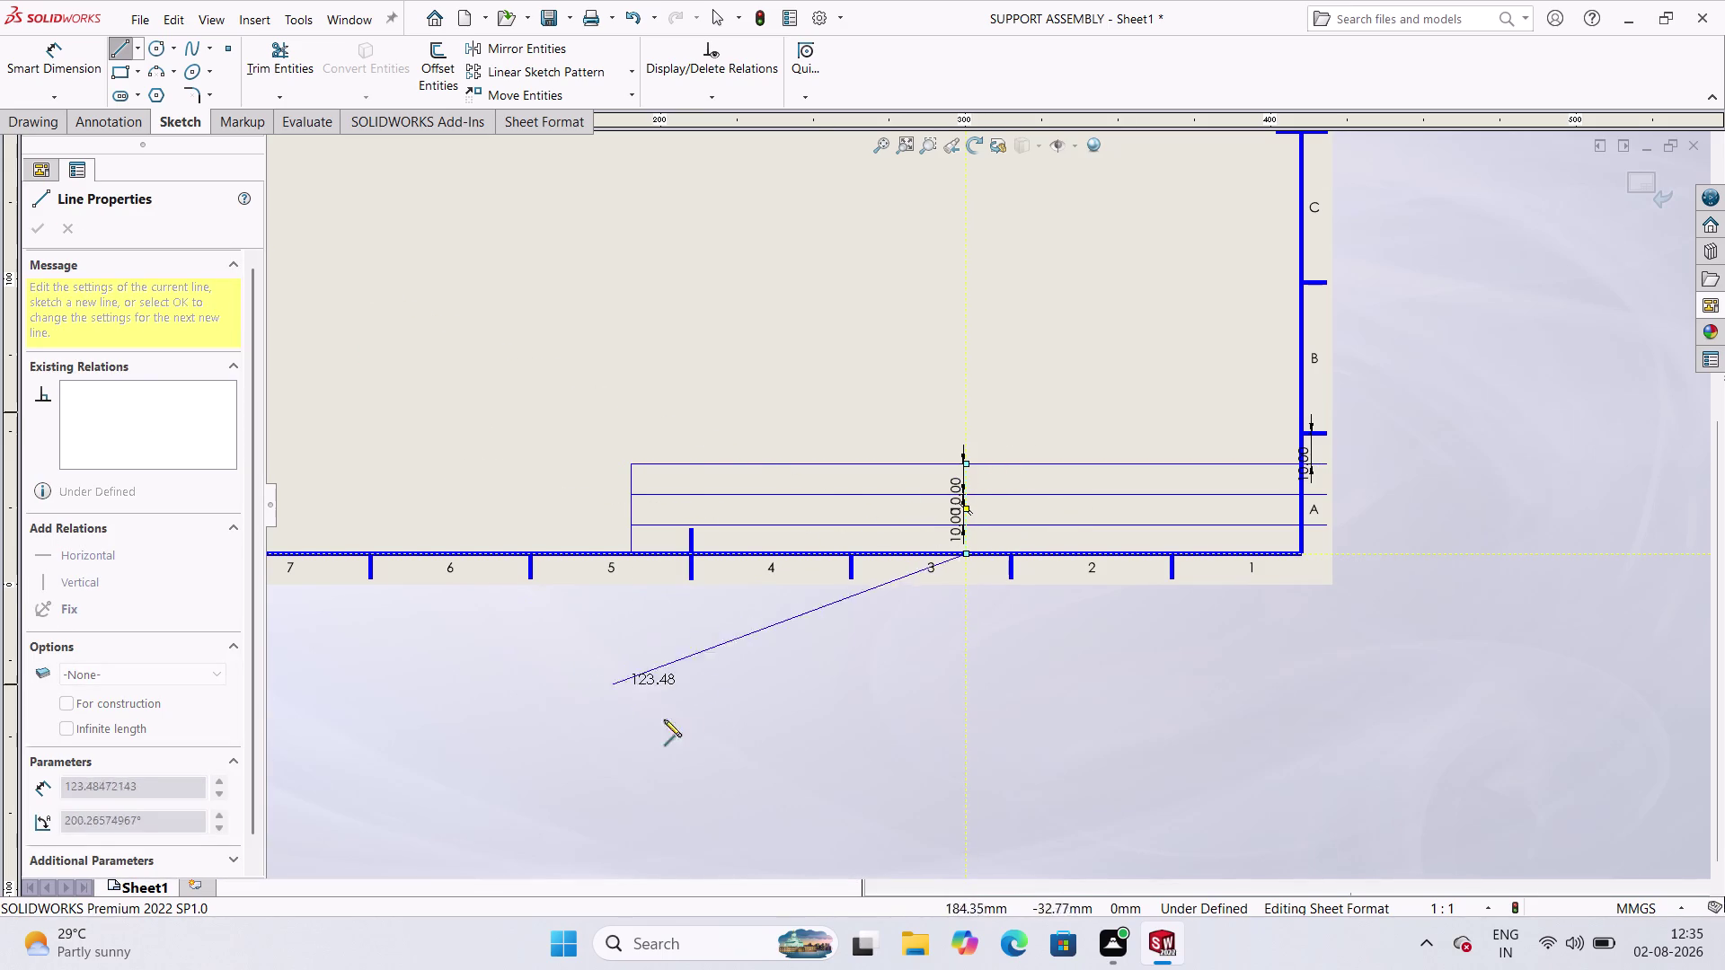
key(Escape)
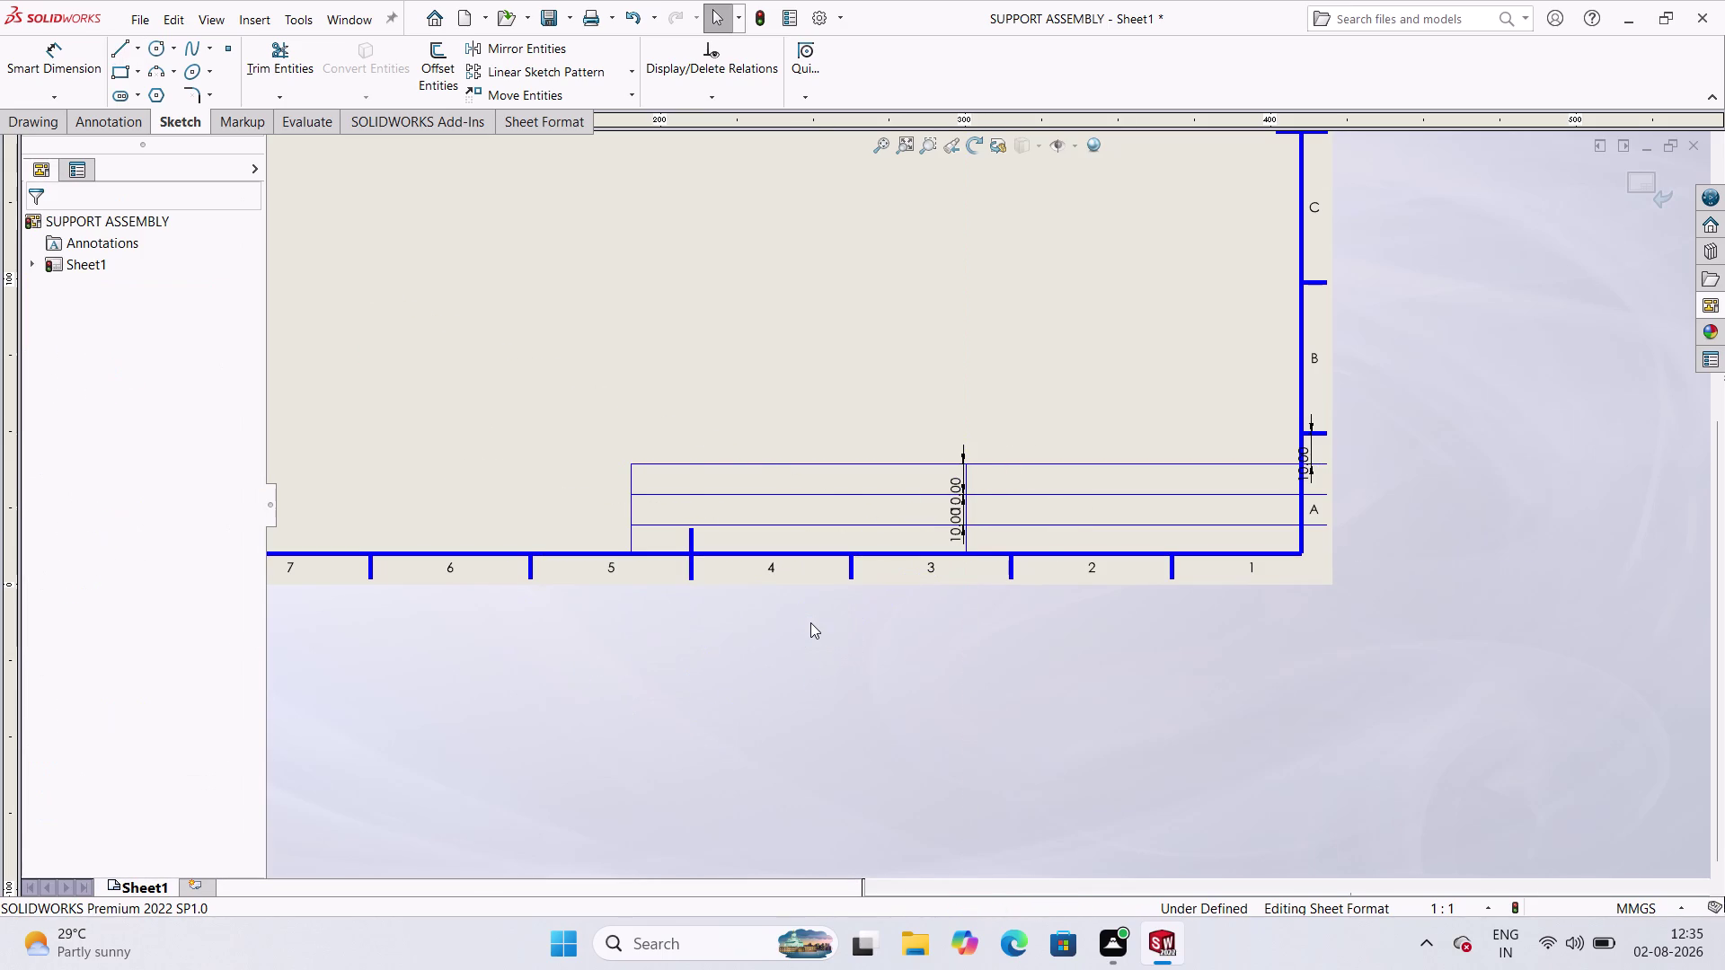
right_click(958, 496)
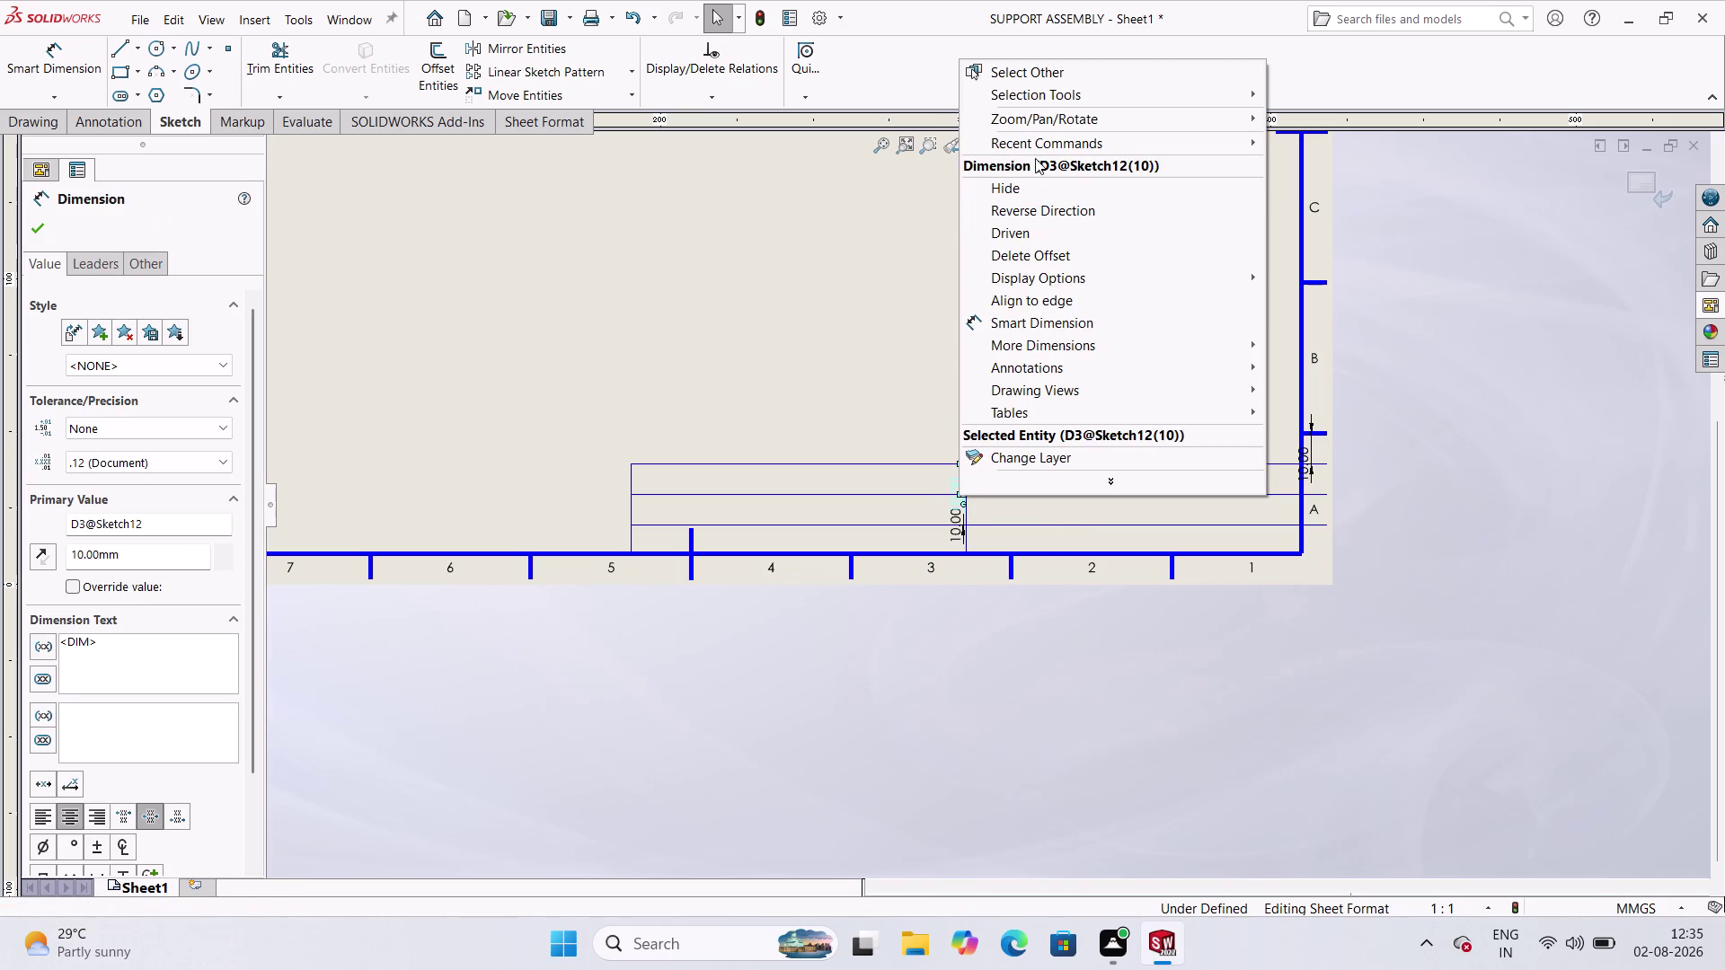
Hide all three 10 mm row dimensions and display the Sheet Format tools.
click(1025, 187)
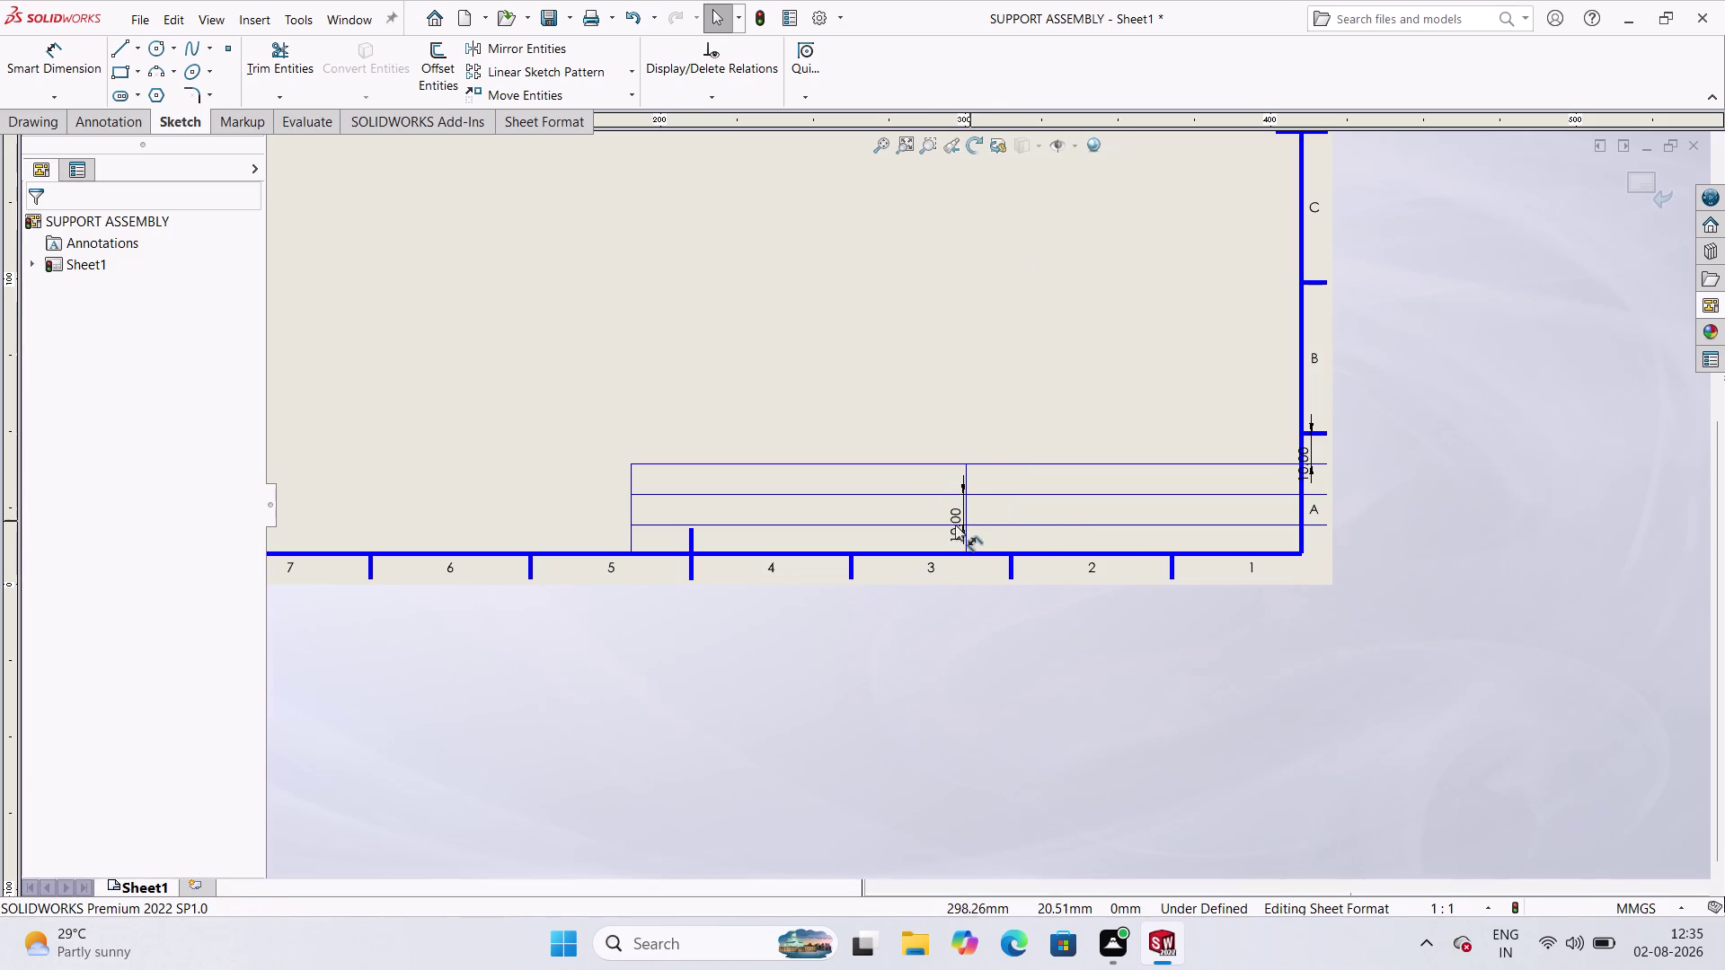
right_click(961, 513)
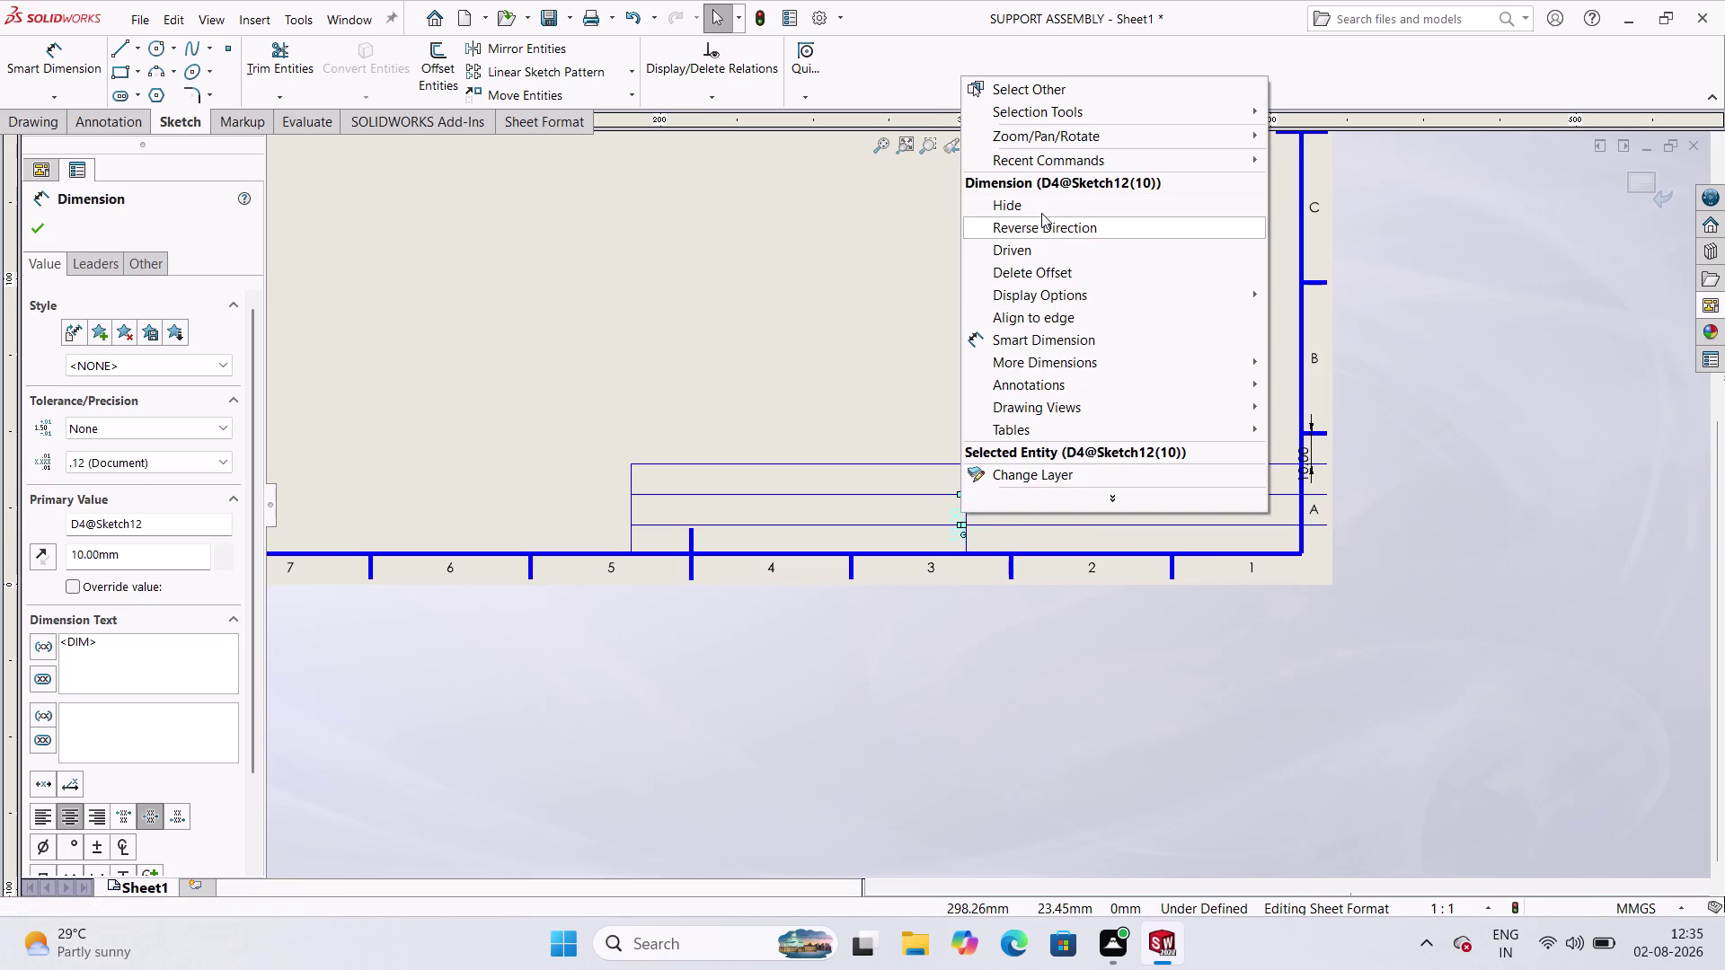
click(1041, 213)
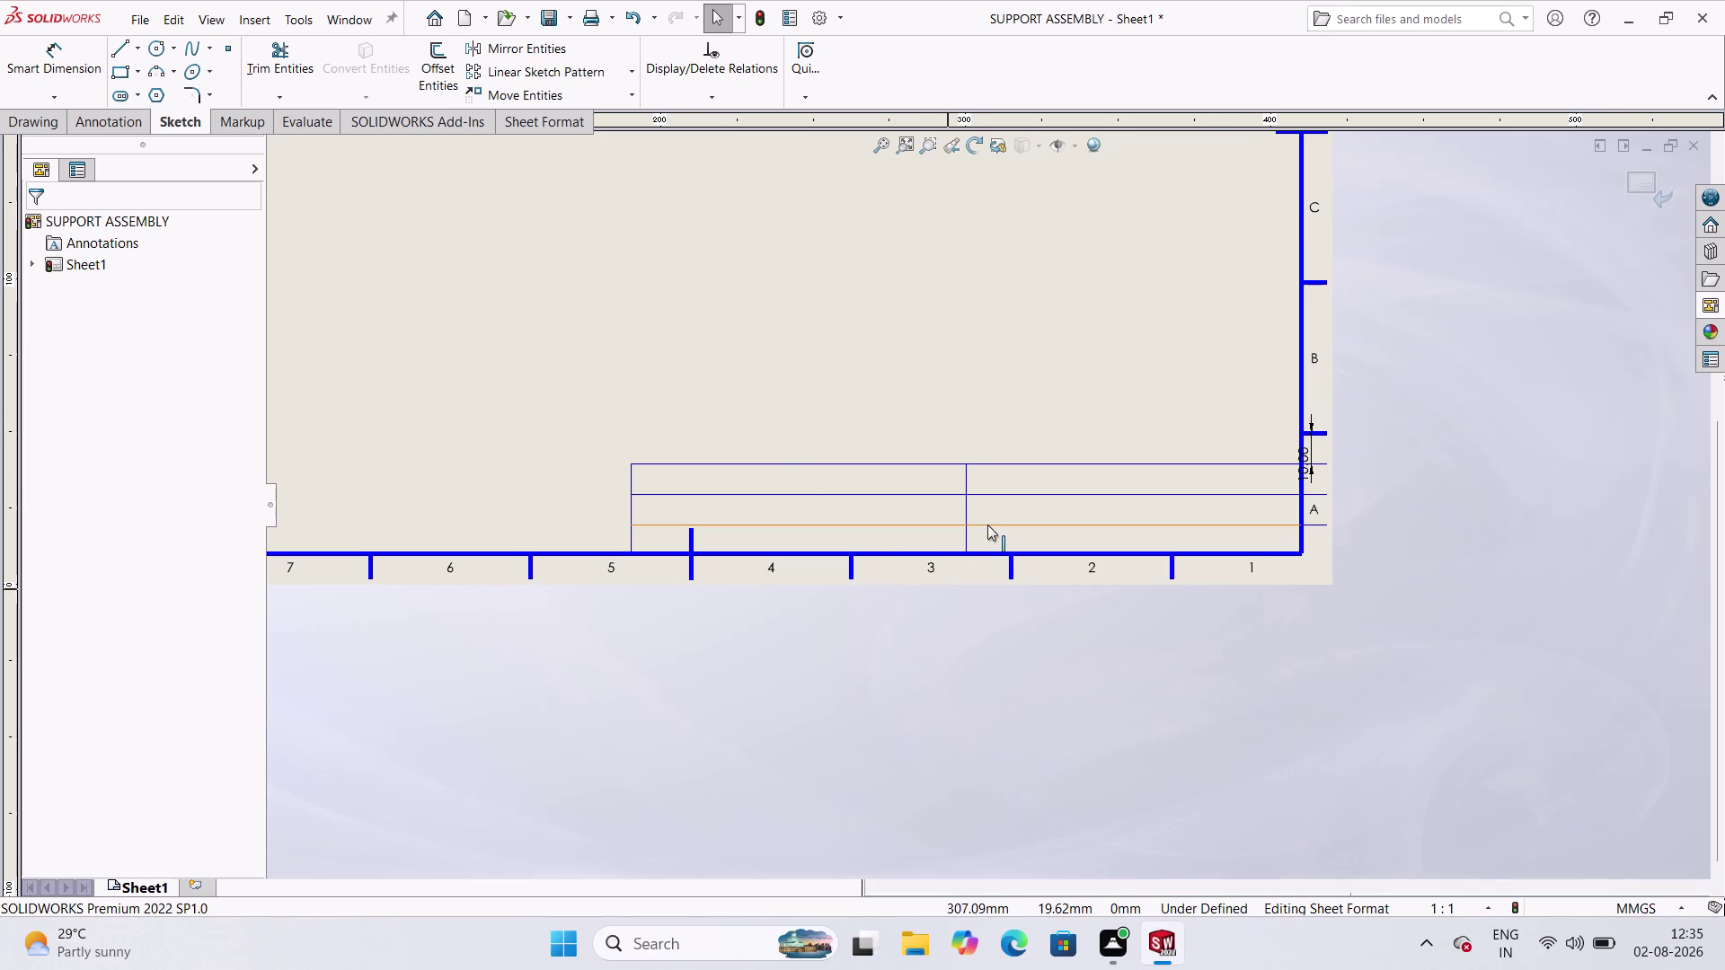
scroll(up, 3)
scroll(down, 3)
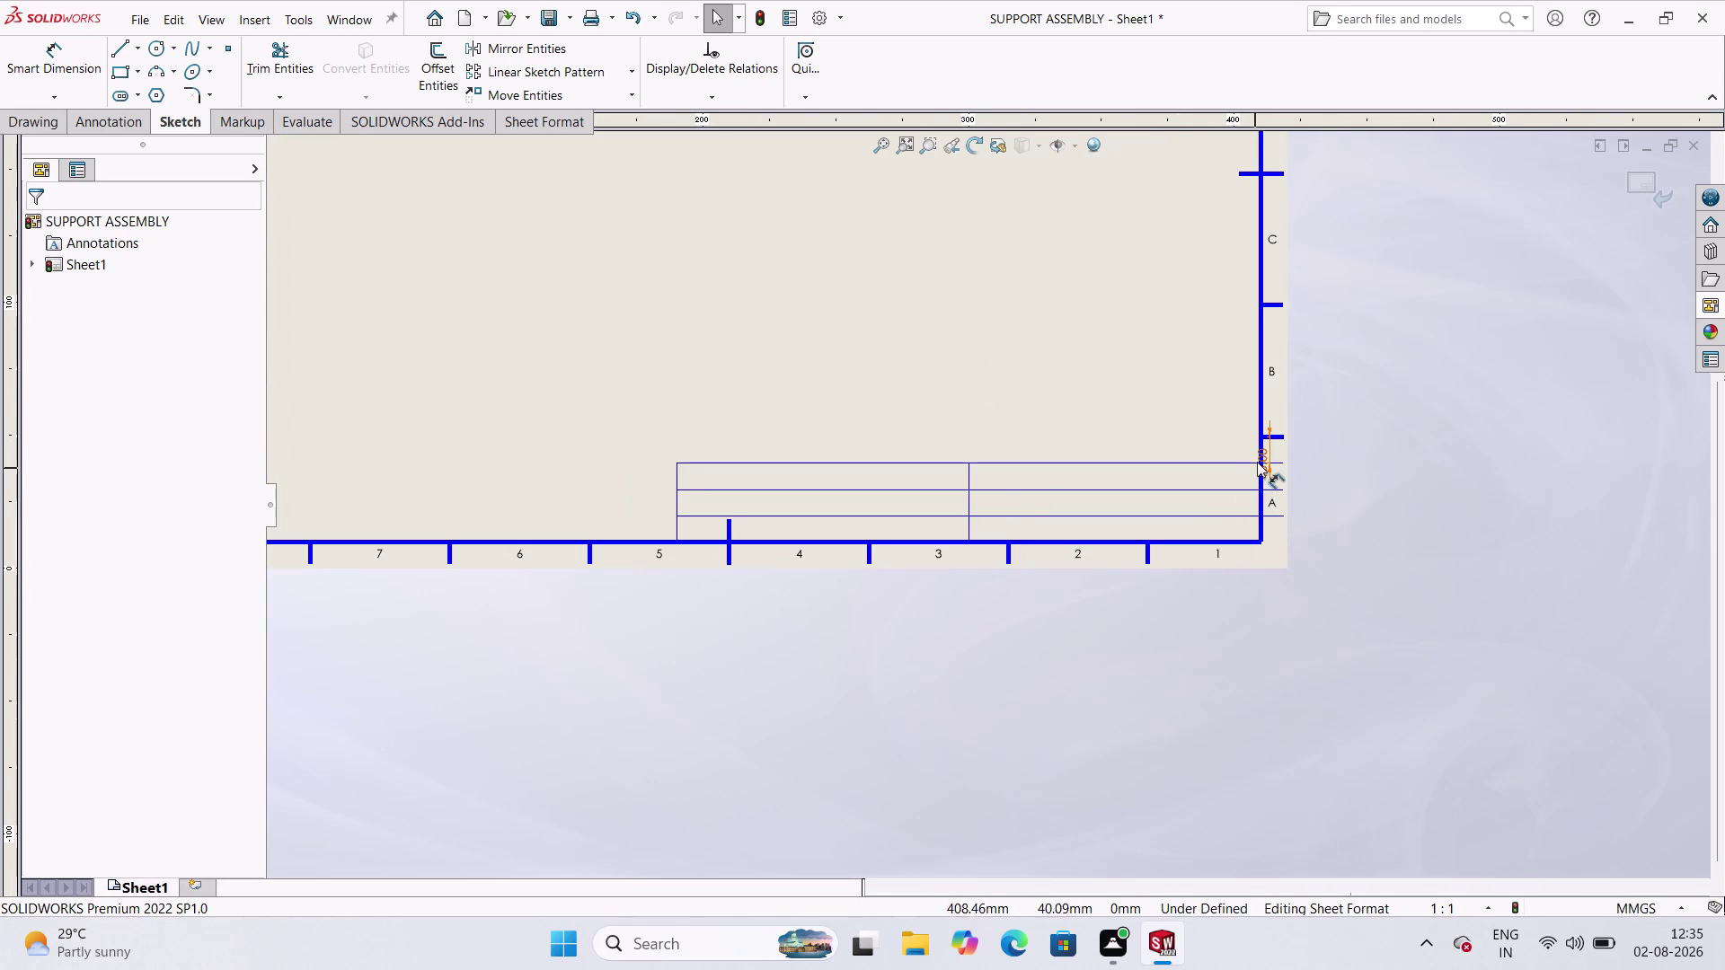
right_click(1260, 459)
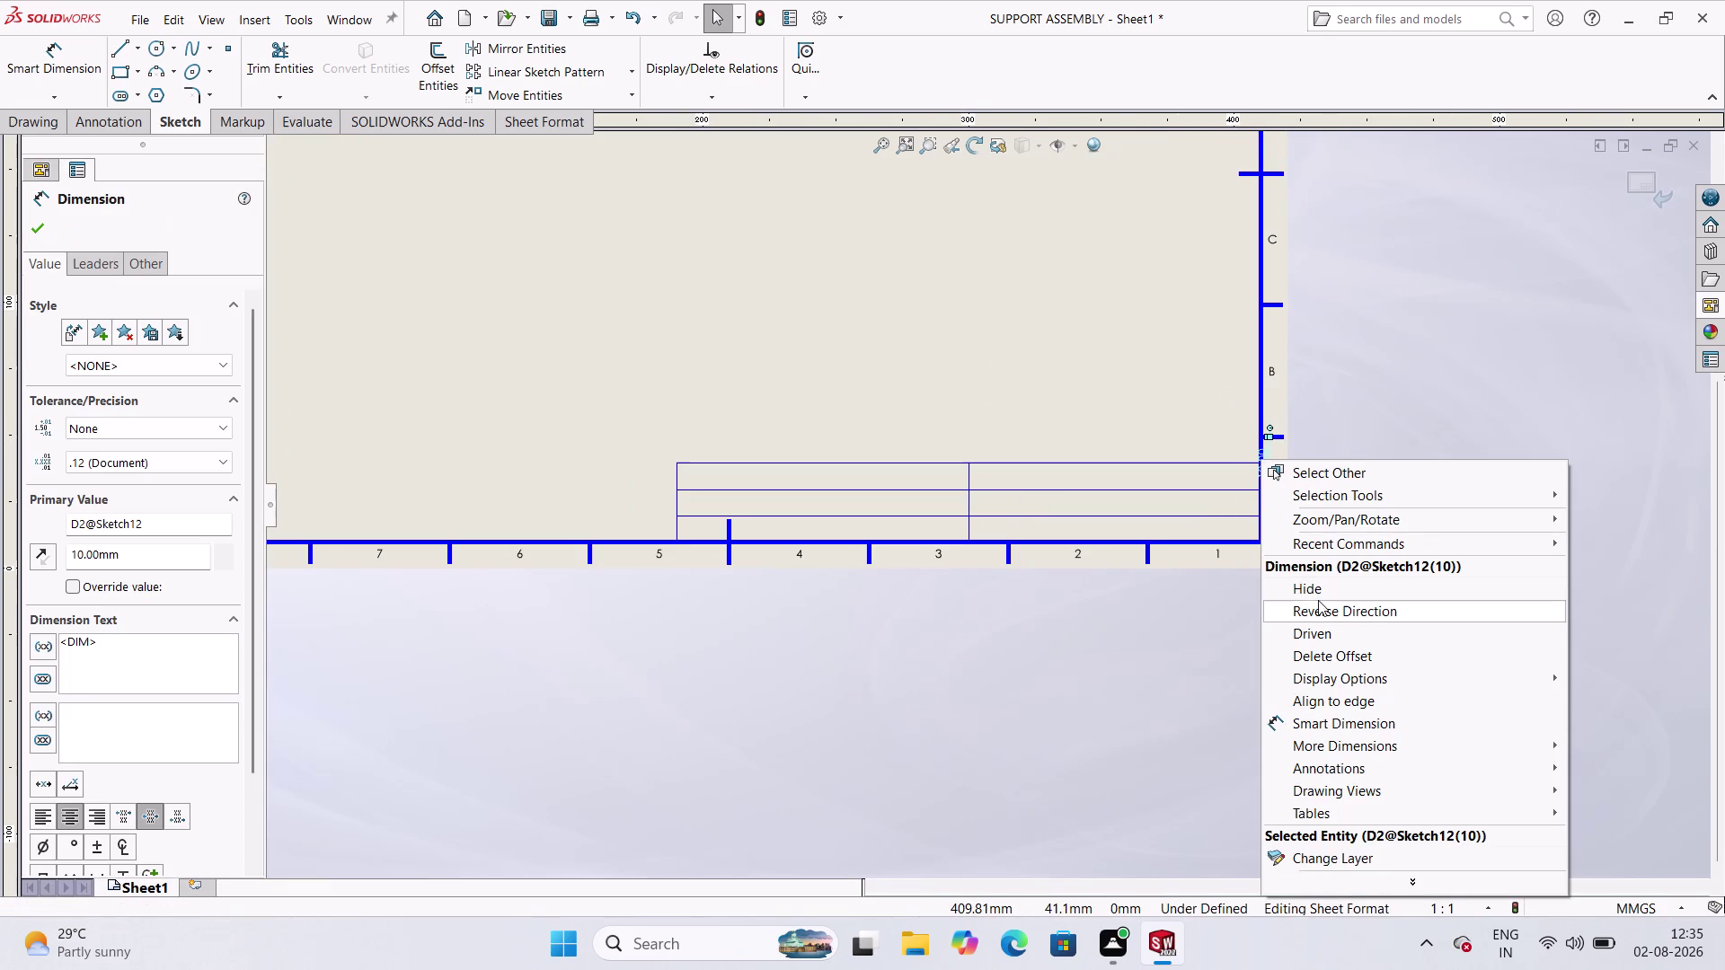
click(1313, 593)
scroll(up, 3)
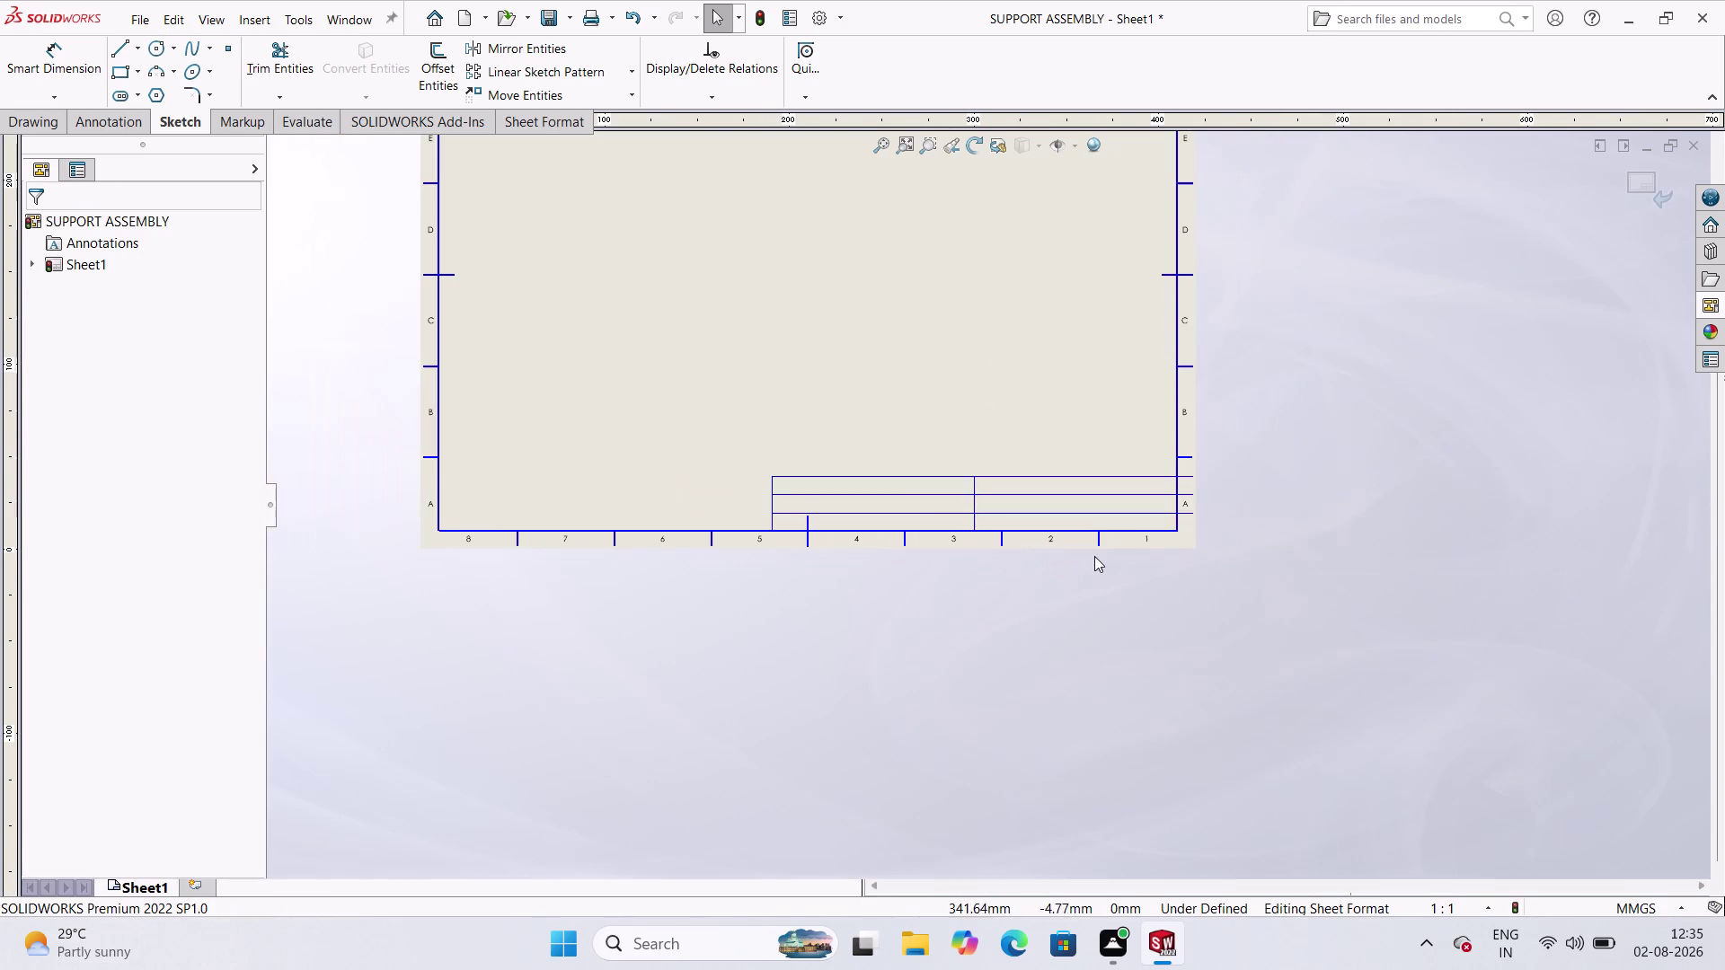
scroll(down, 3)
scroll(up, 3)
scroll(down, 3)
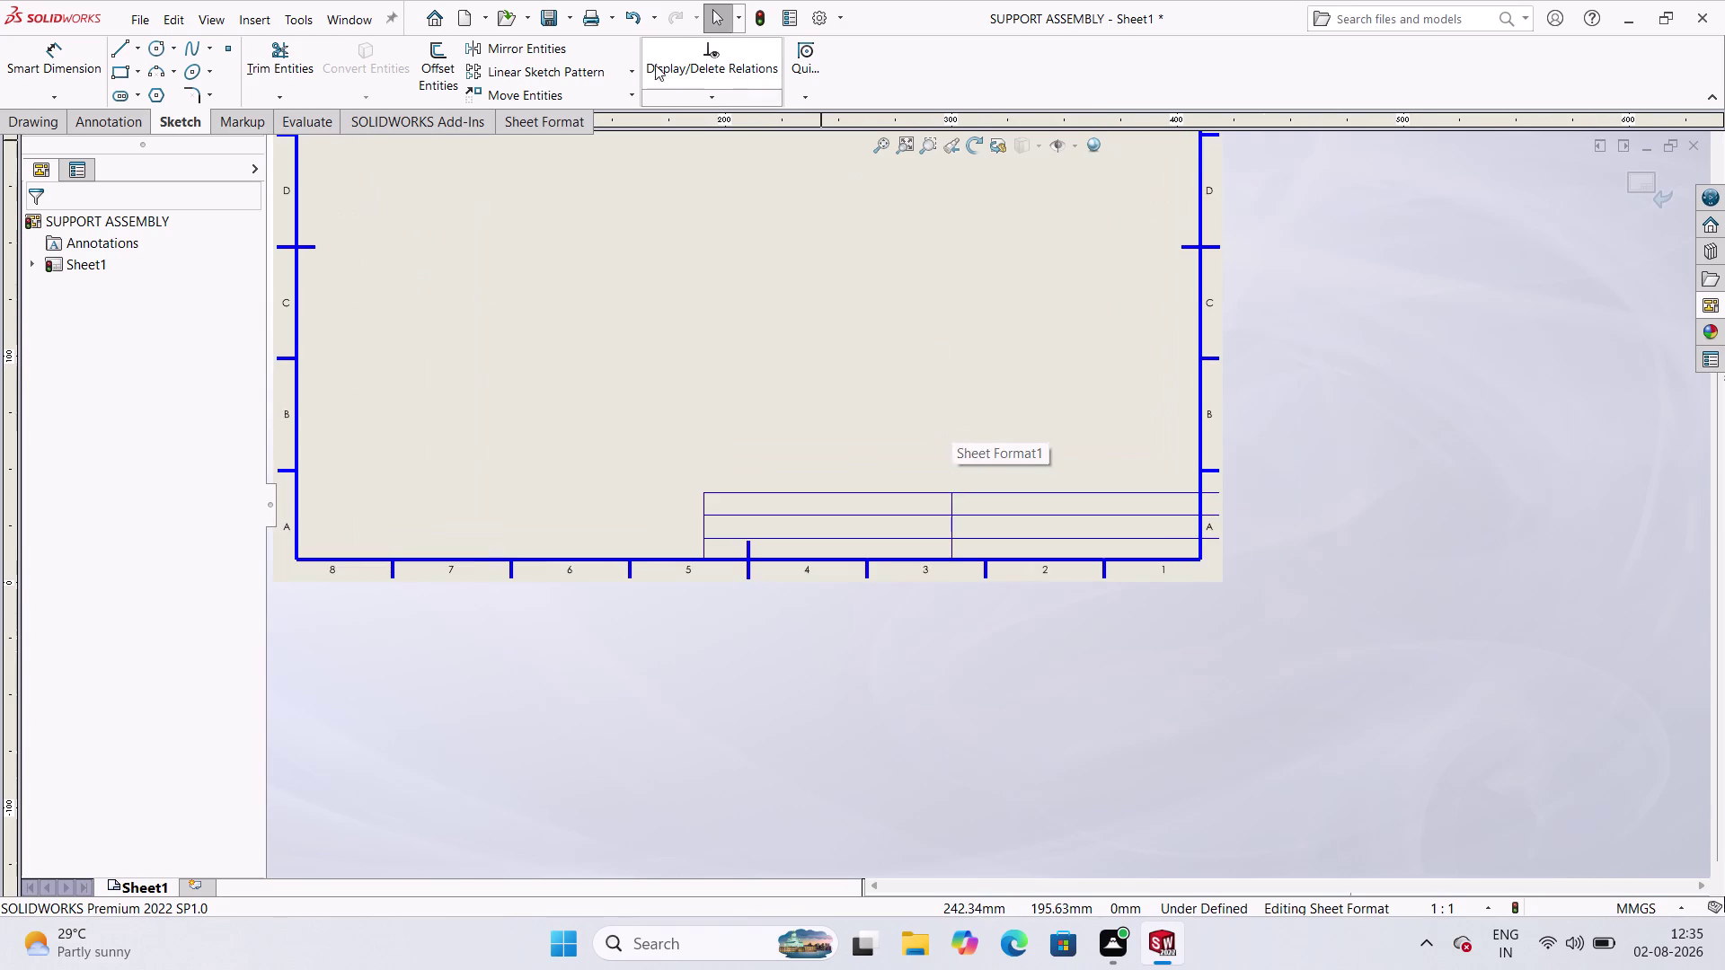
click(532, 109)
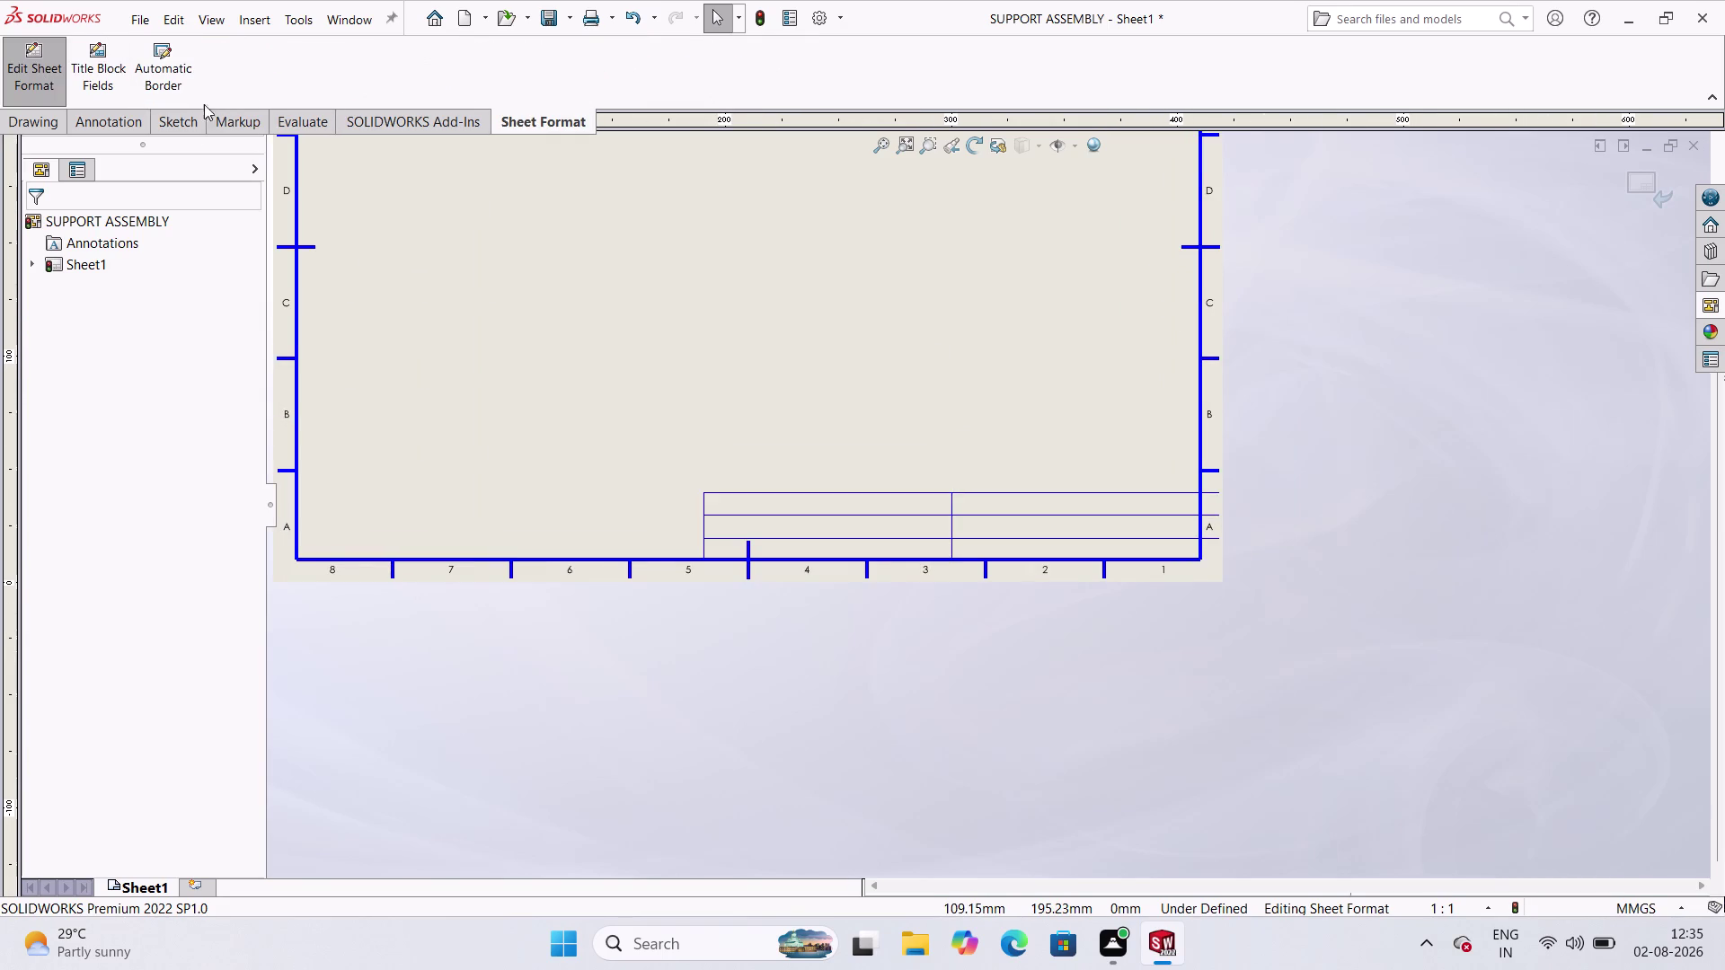
click(95, 92)
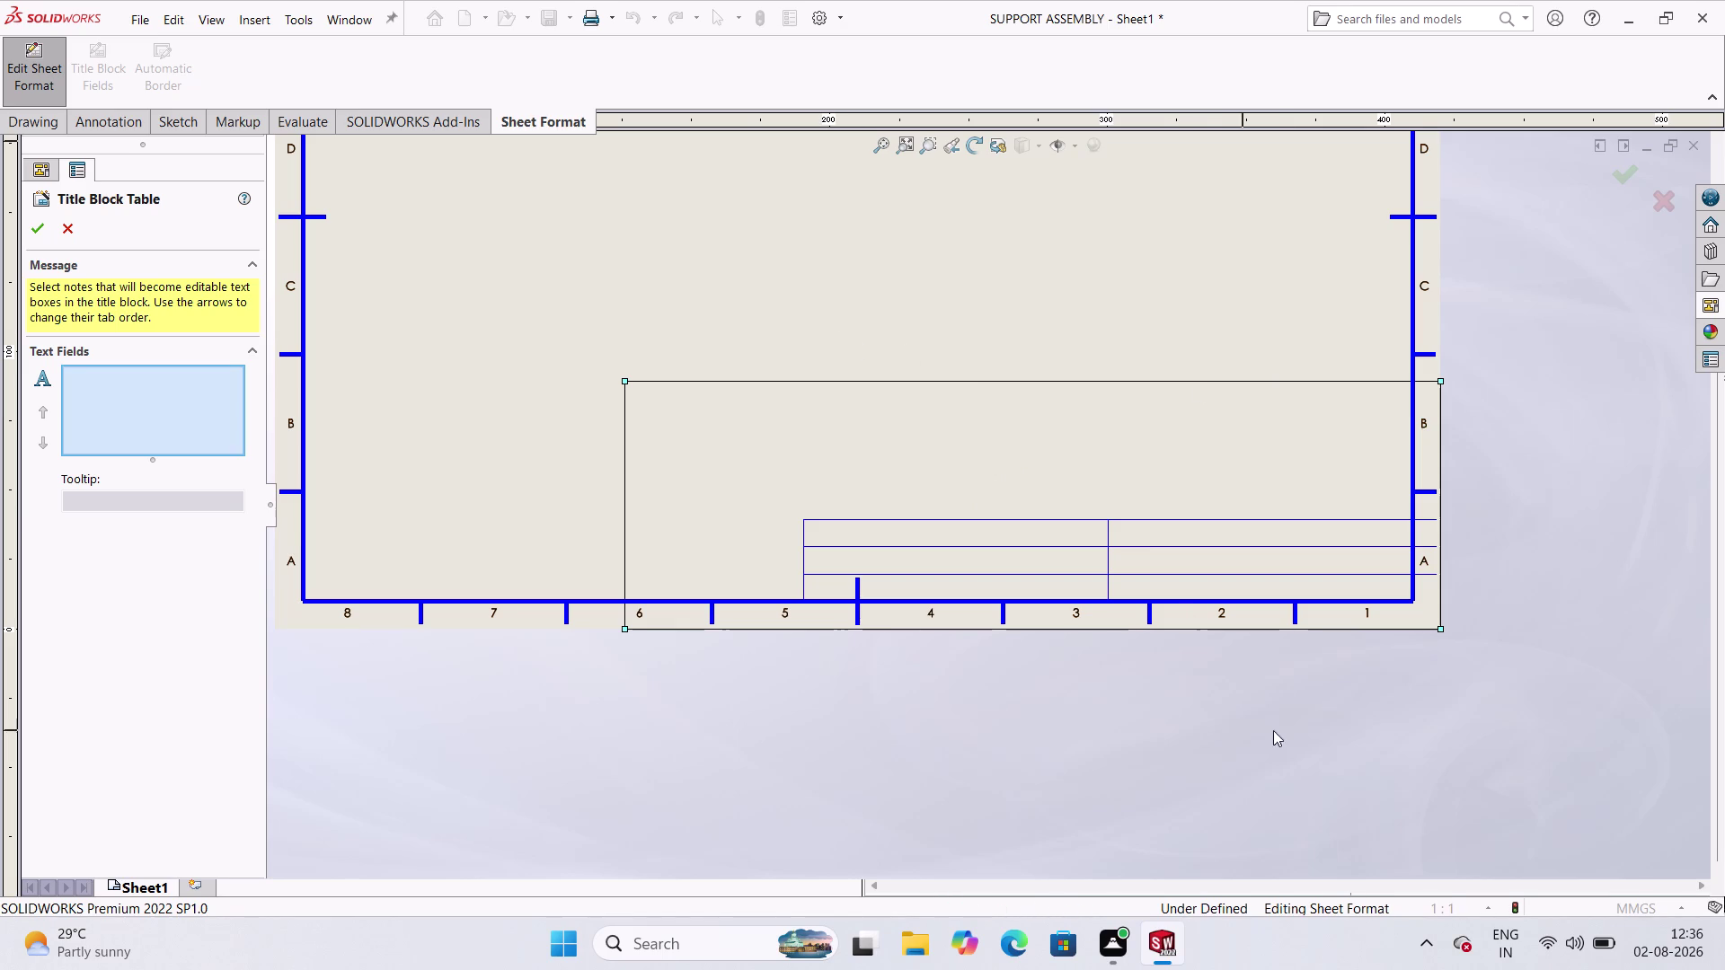
scroll(down, 3)
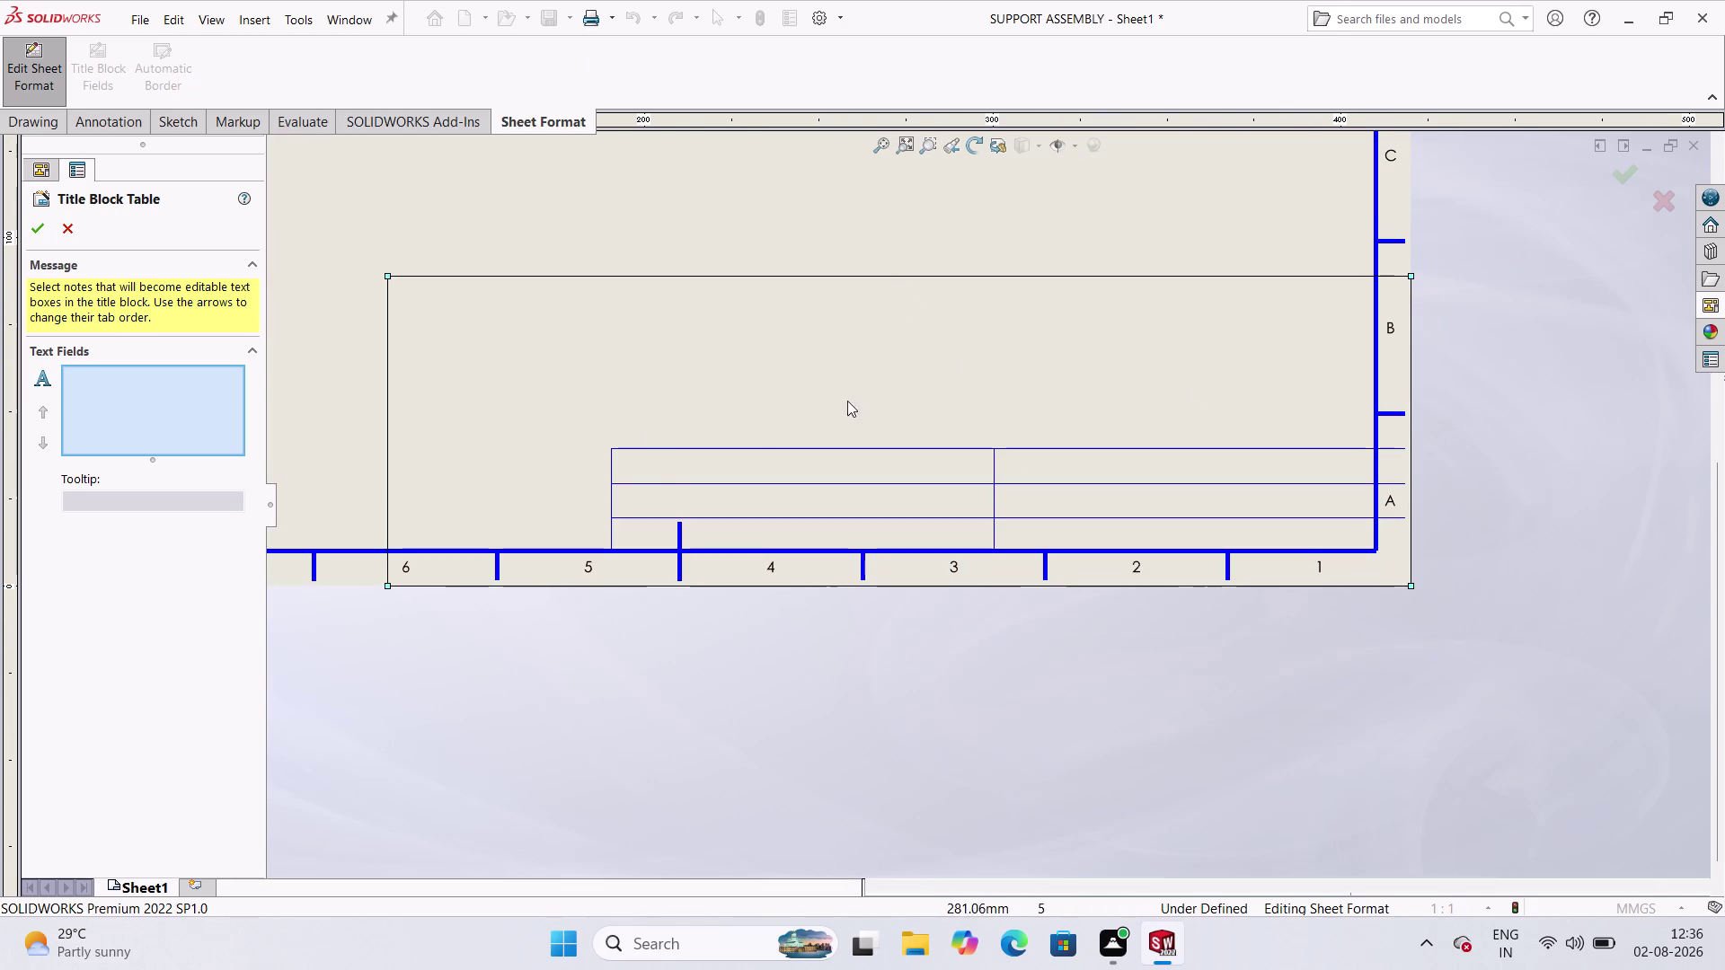
double_click(658, 467)
click(109, 381)
click(91, 493)
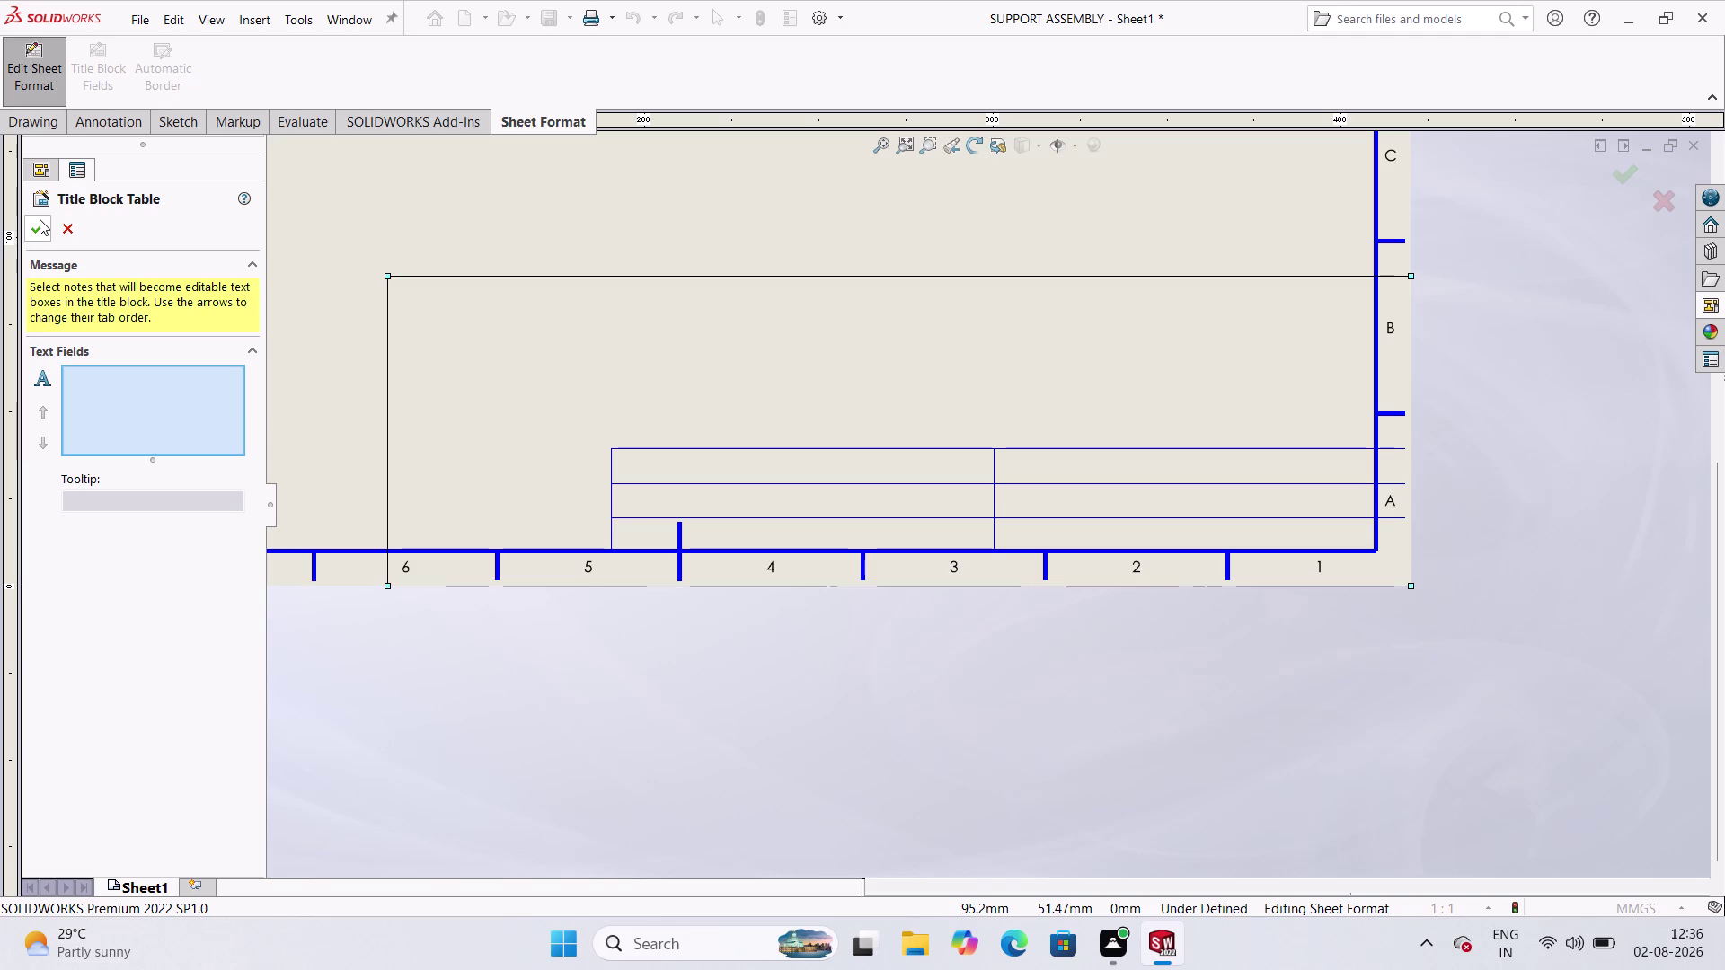
click(0, 0)
click(139, 245)
click(79, 71)
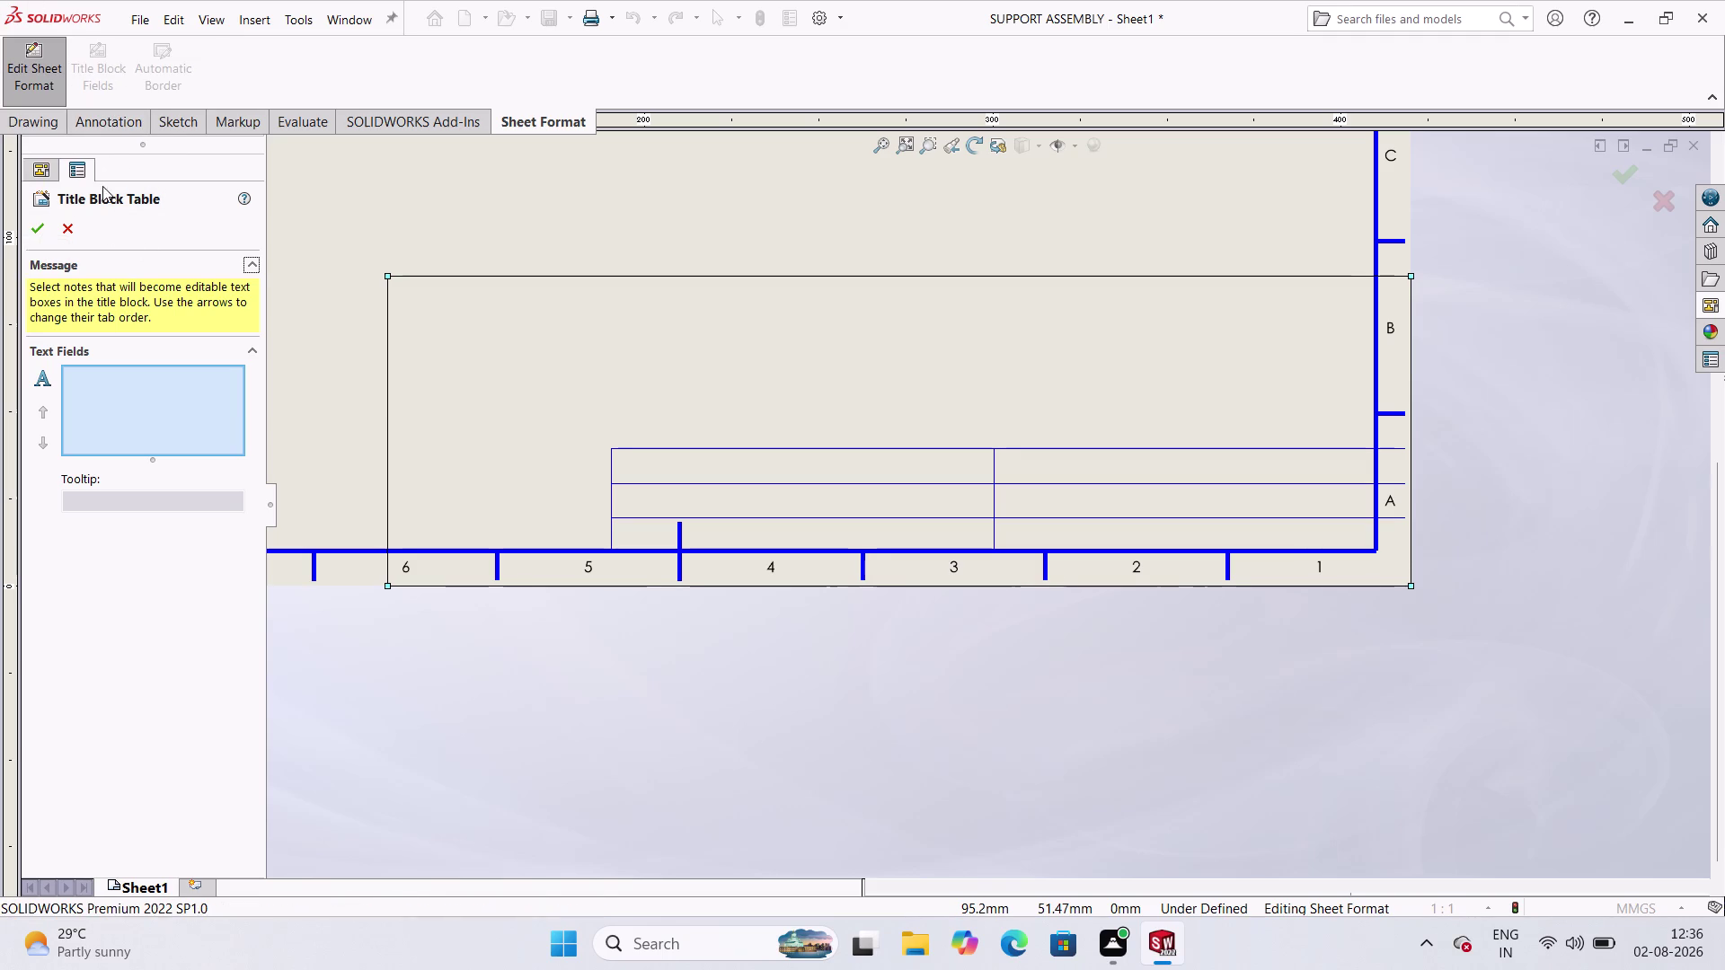
click(584, 167)
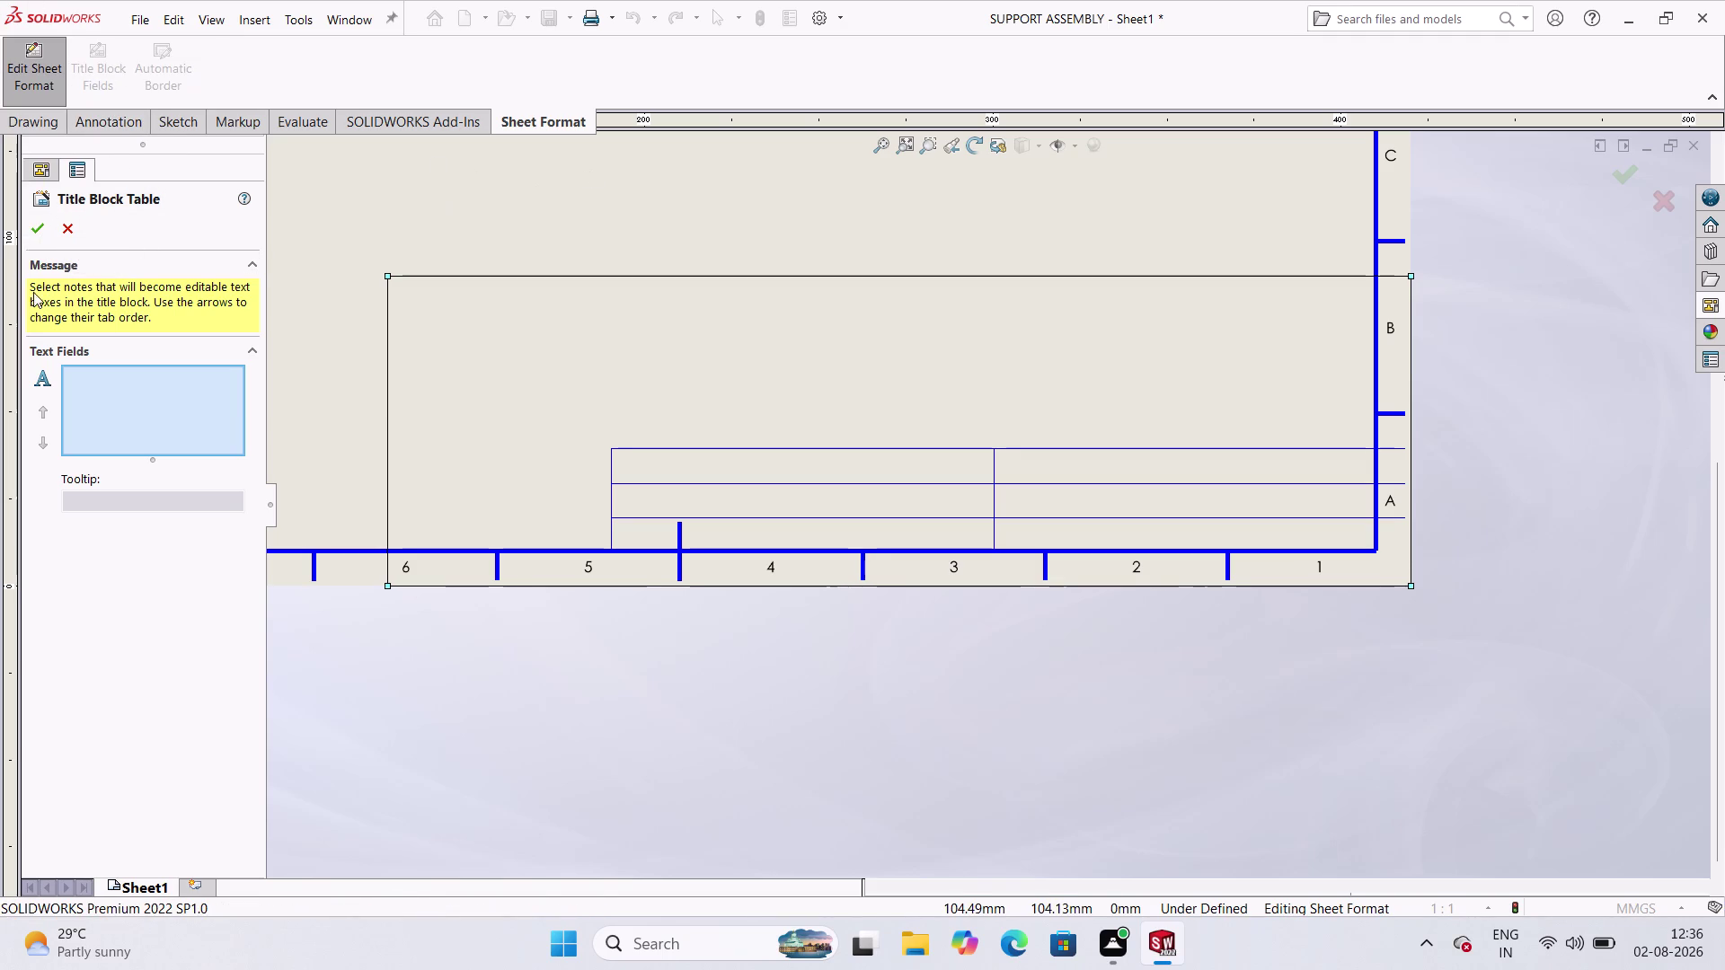
click(43, 222)
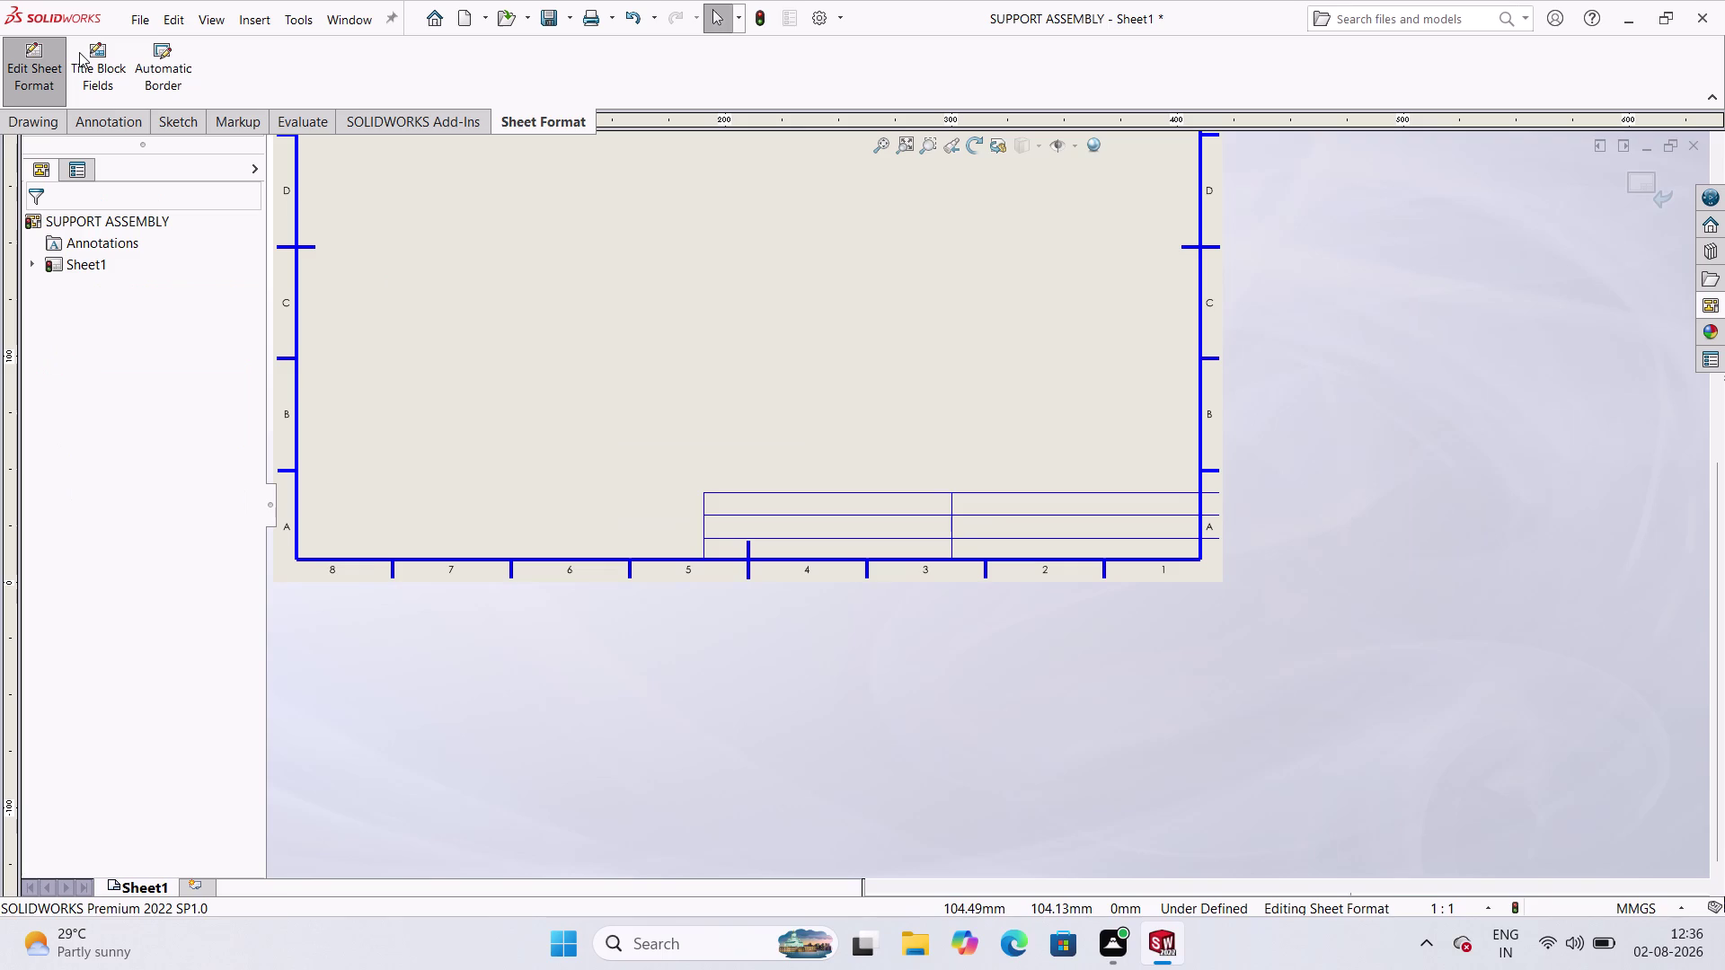
Open and close the Title Block Table setup again, leaving no notes marked editable.
click(109, 76)
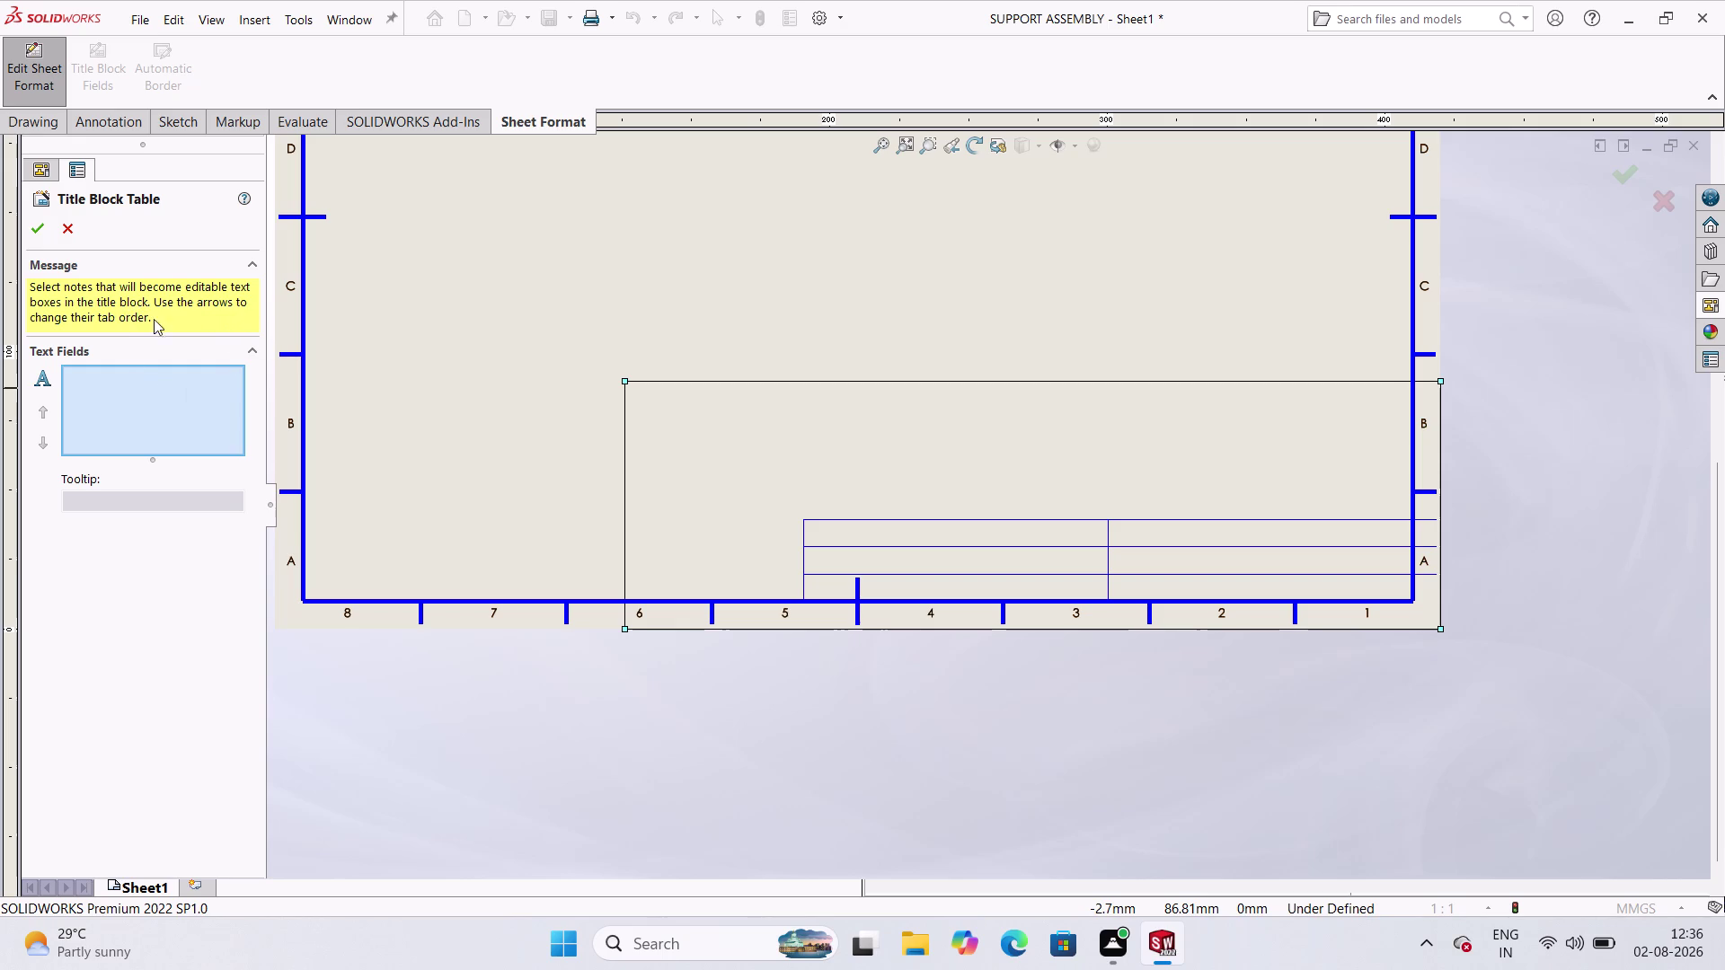
click(93, 407)
click(48, 445)
click(41, 408)
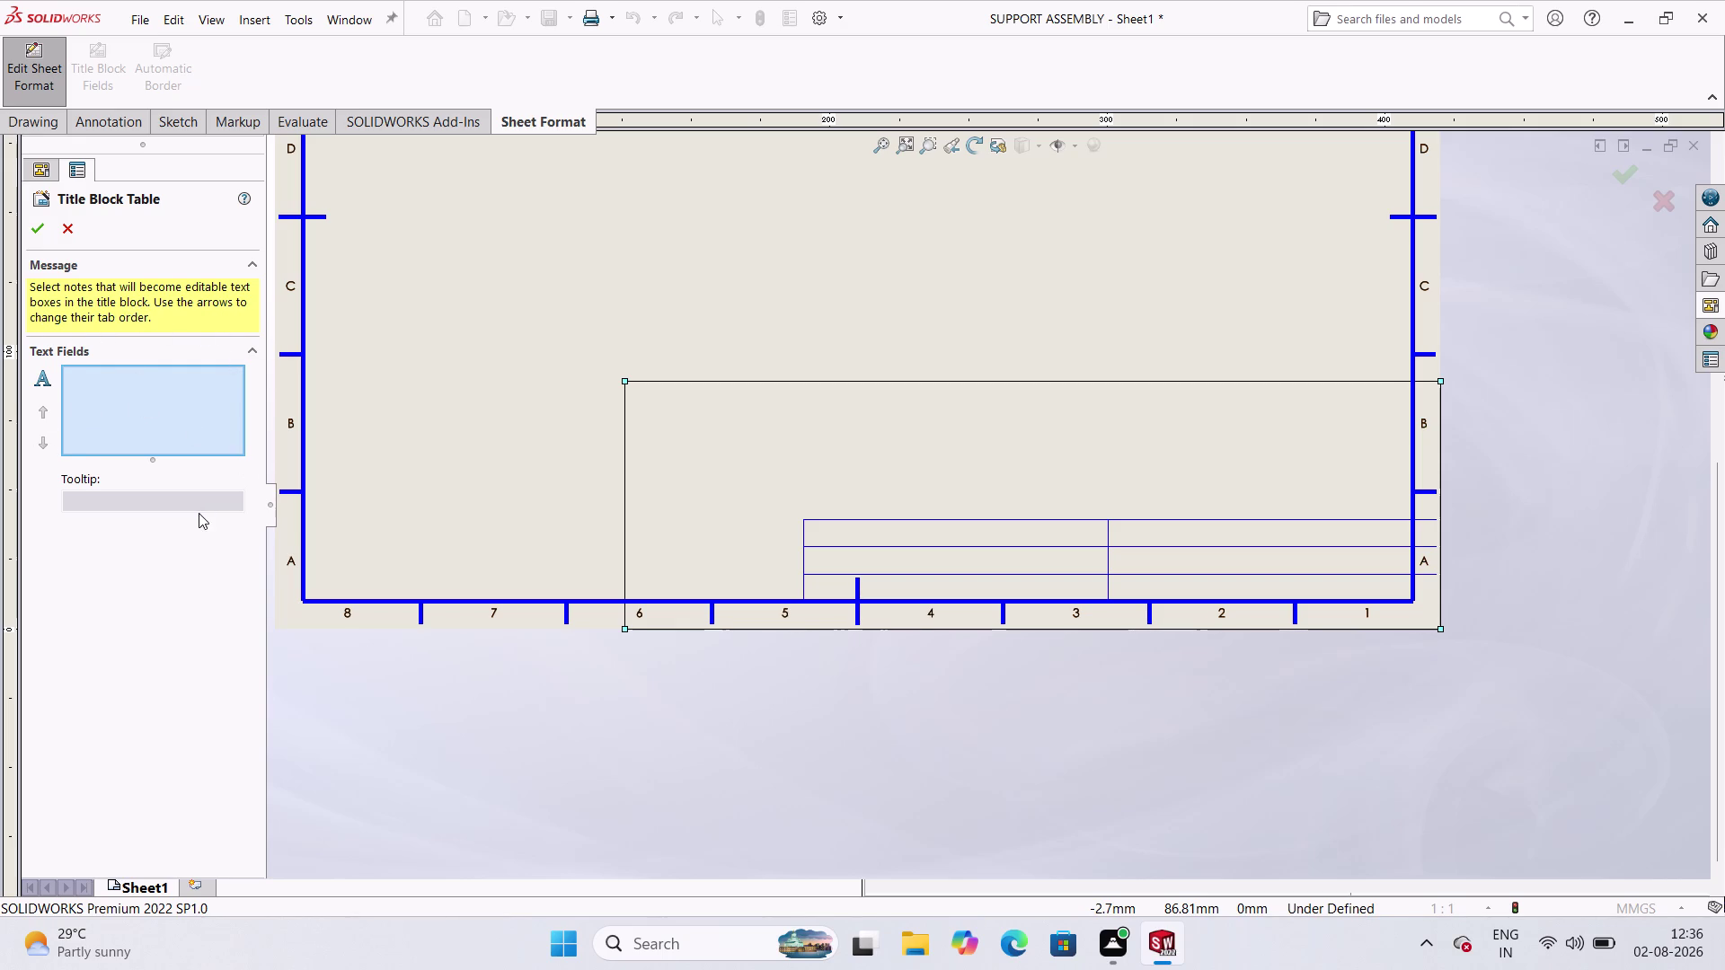
click(199, 513)
click(170, 458)
double_click(879, 538)
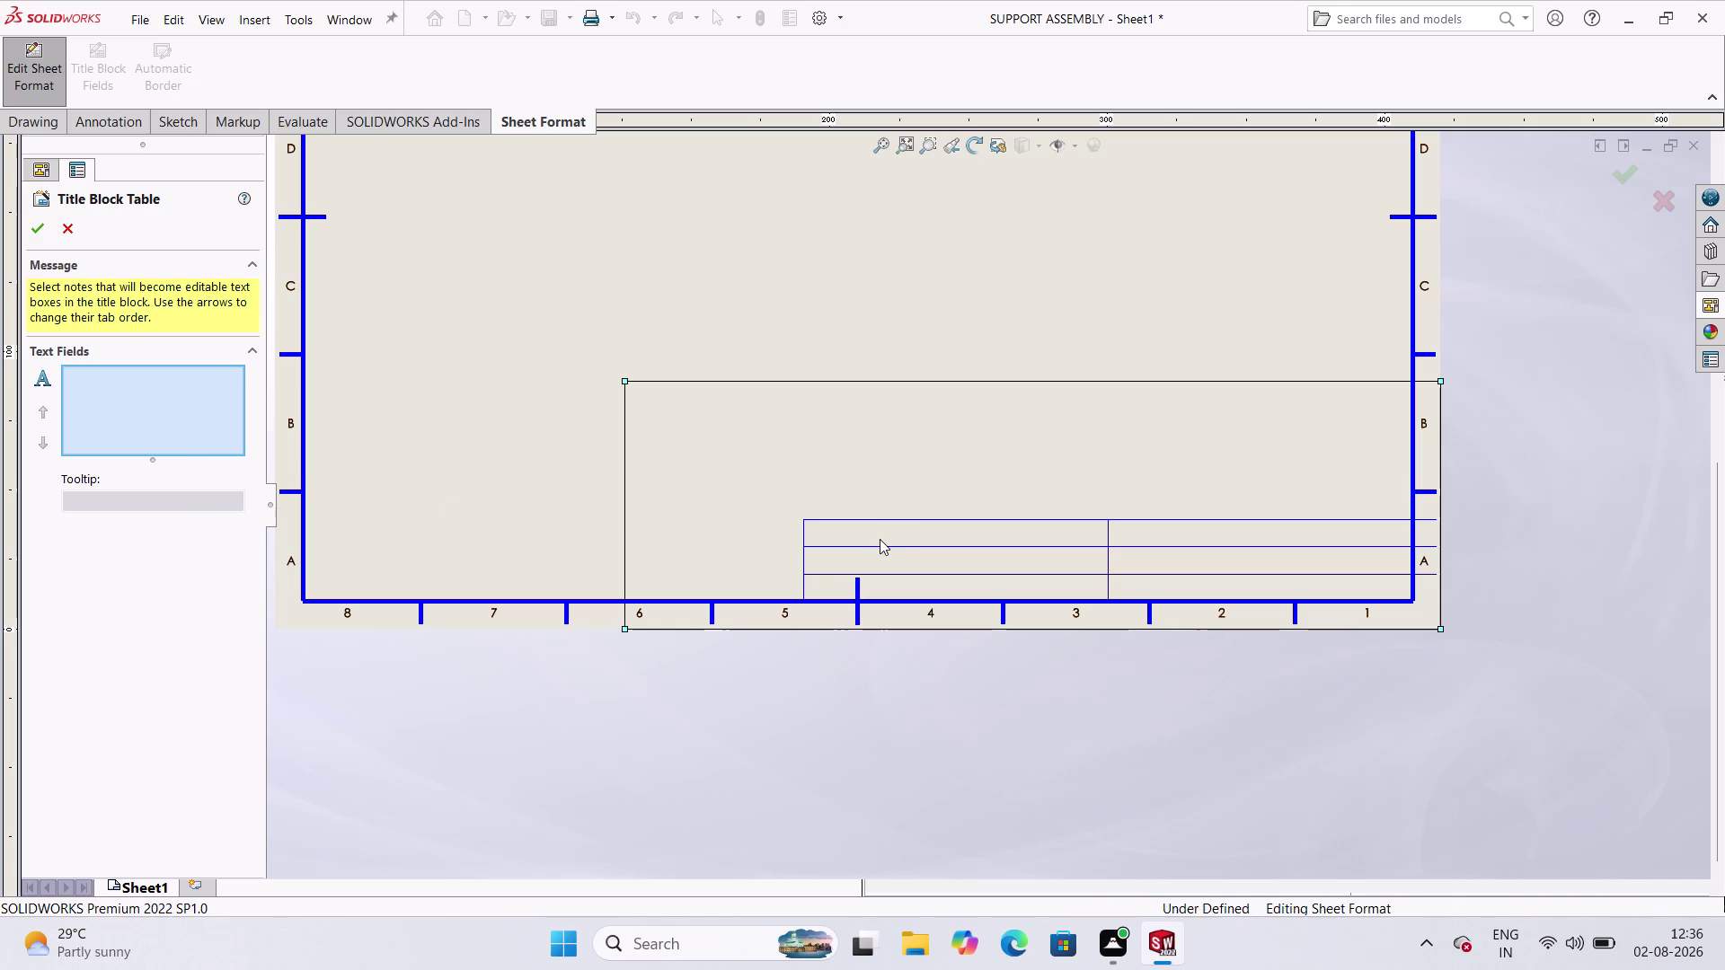
click(67, 234)
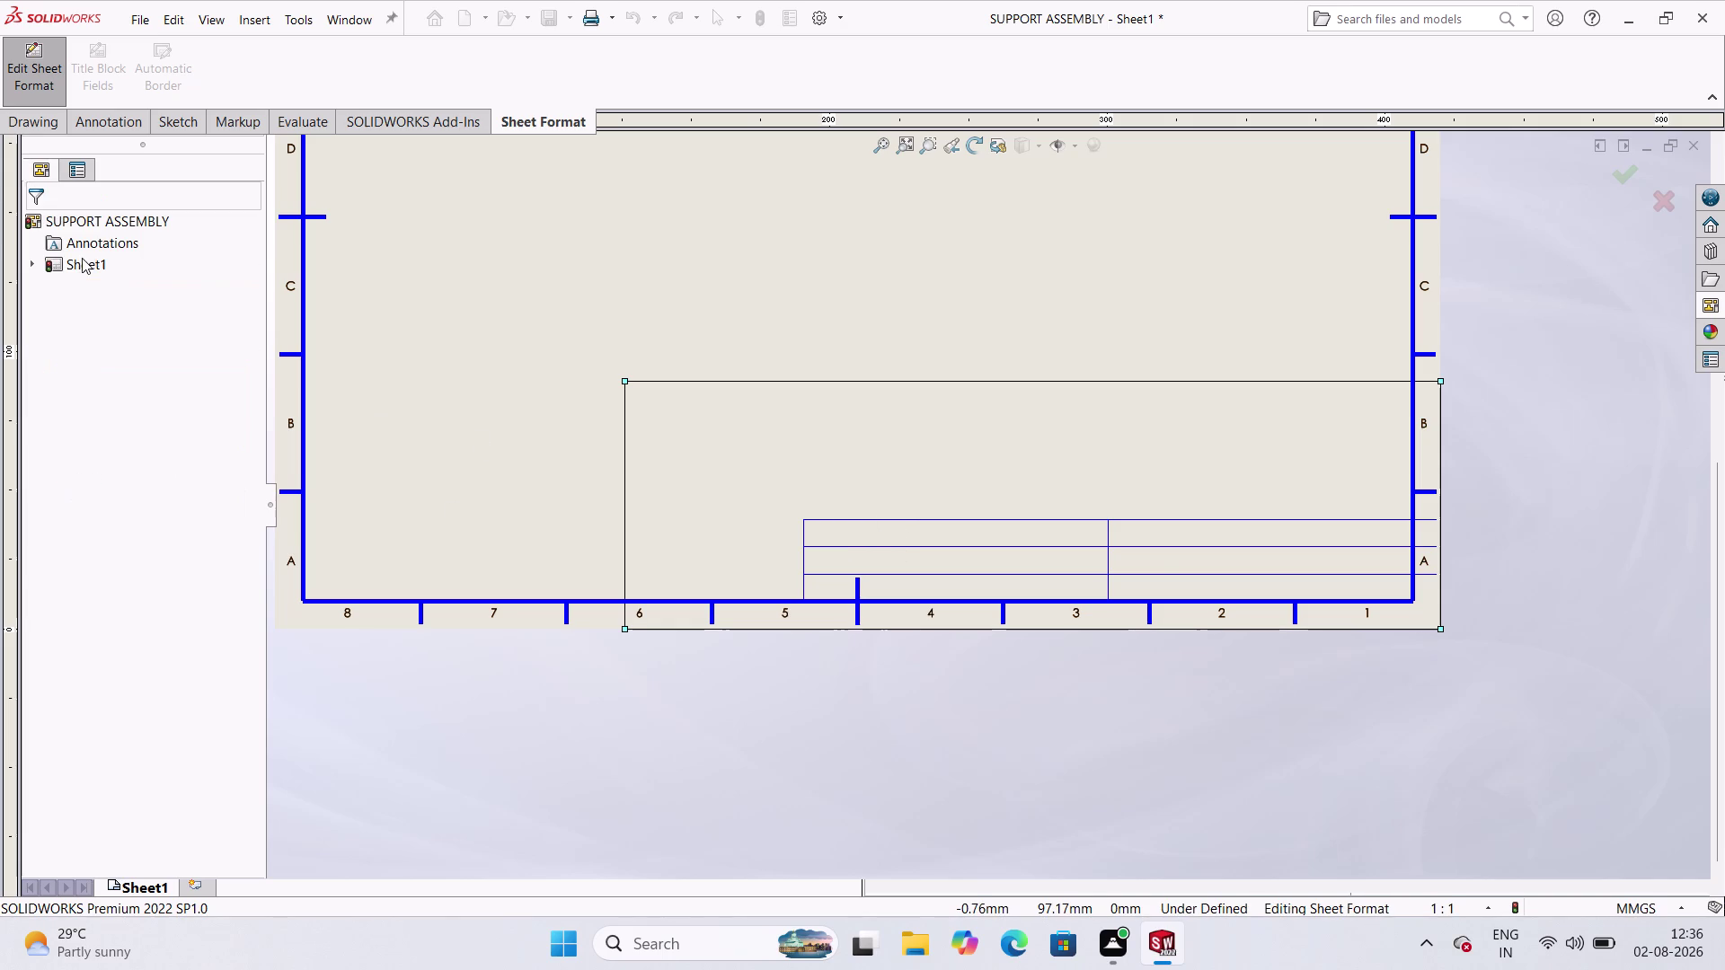
click(153, 361)
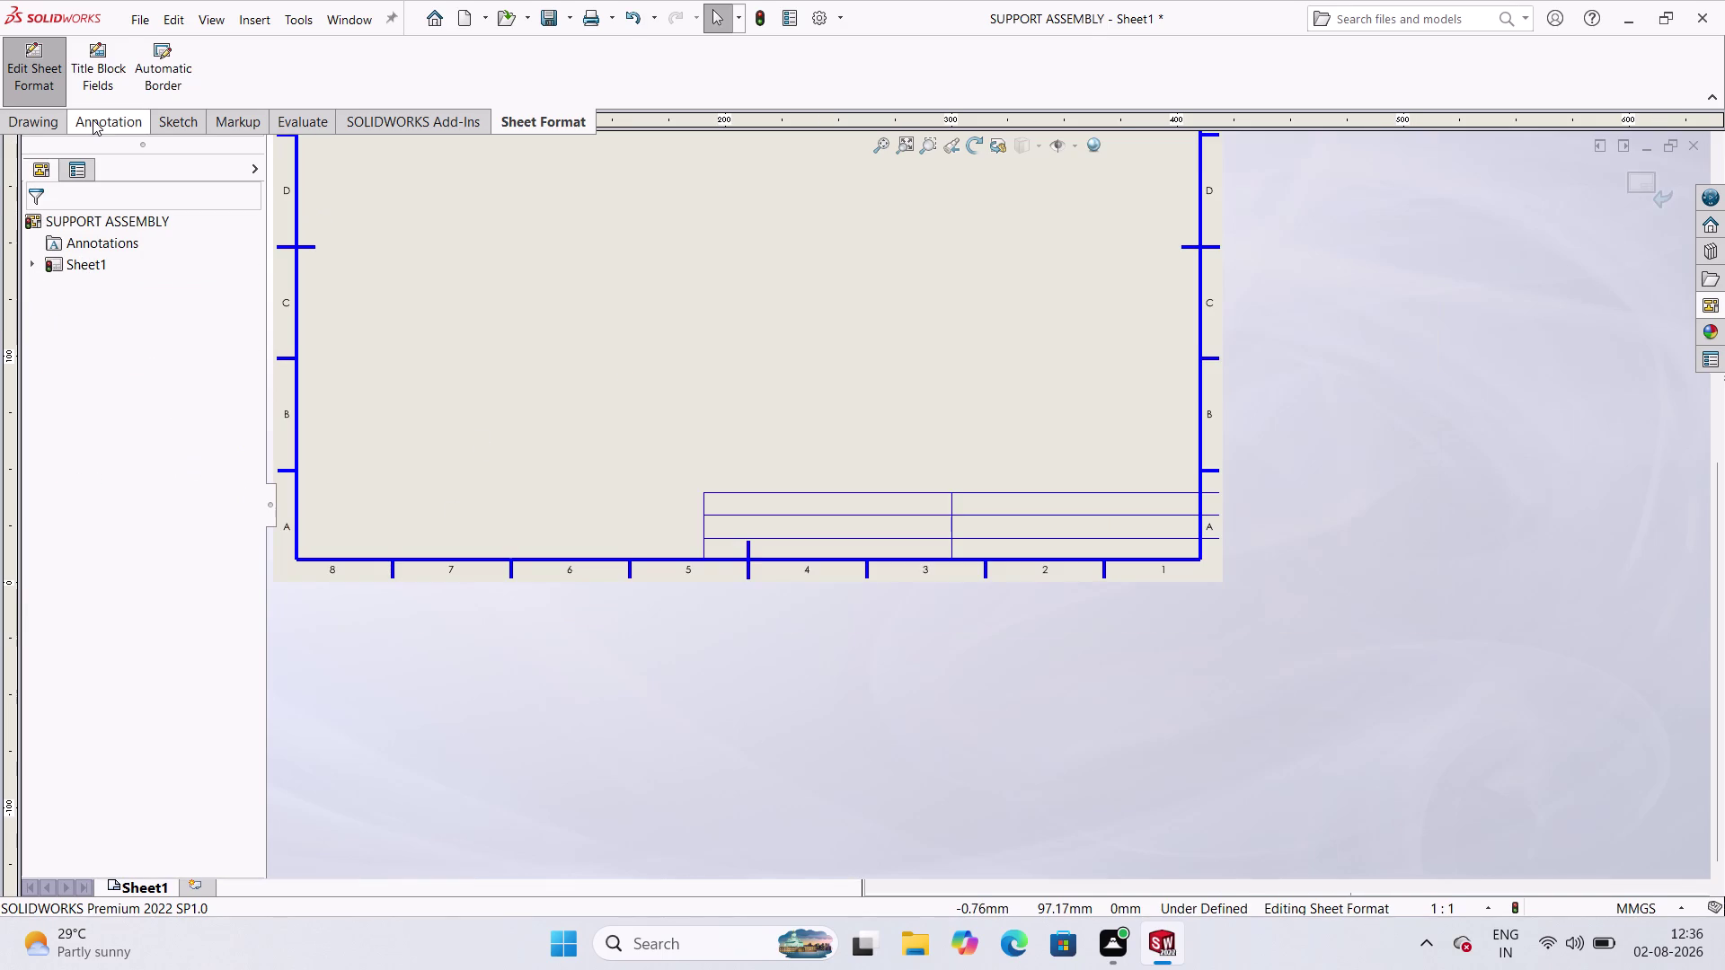
Browse the Sketch, Sheet Format and Drawing tool sets, ending on the Annotation tools.
click(92, 120)
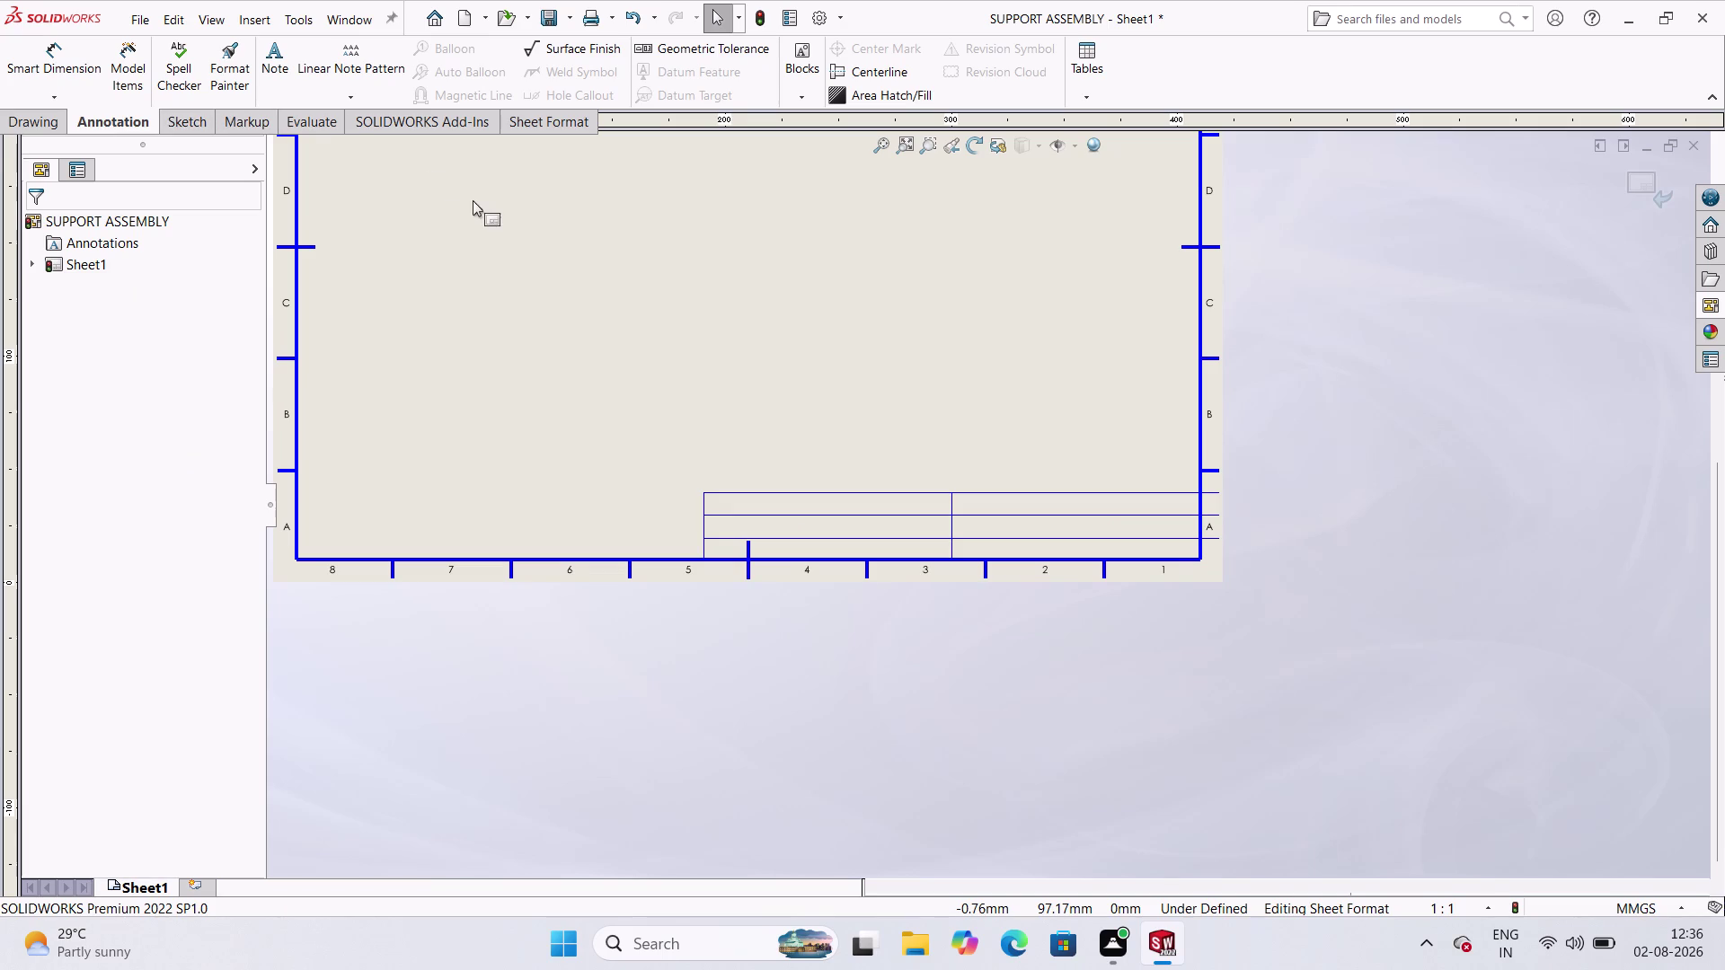
click(190, 129)
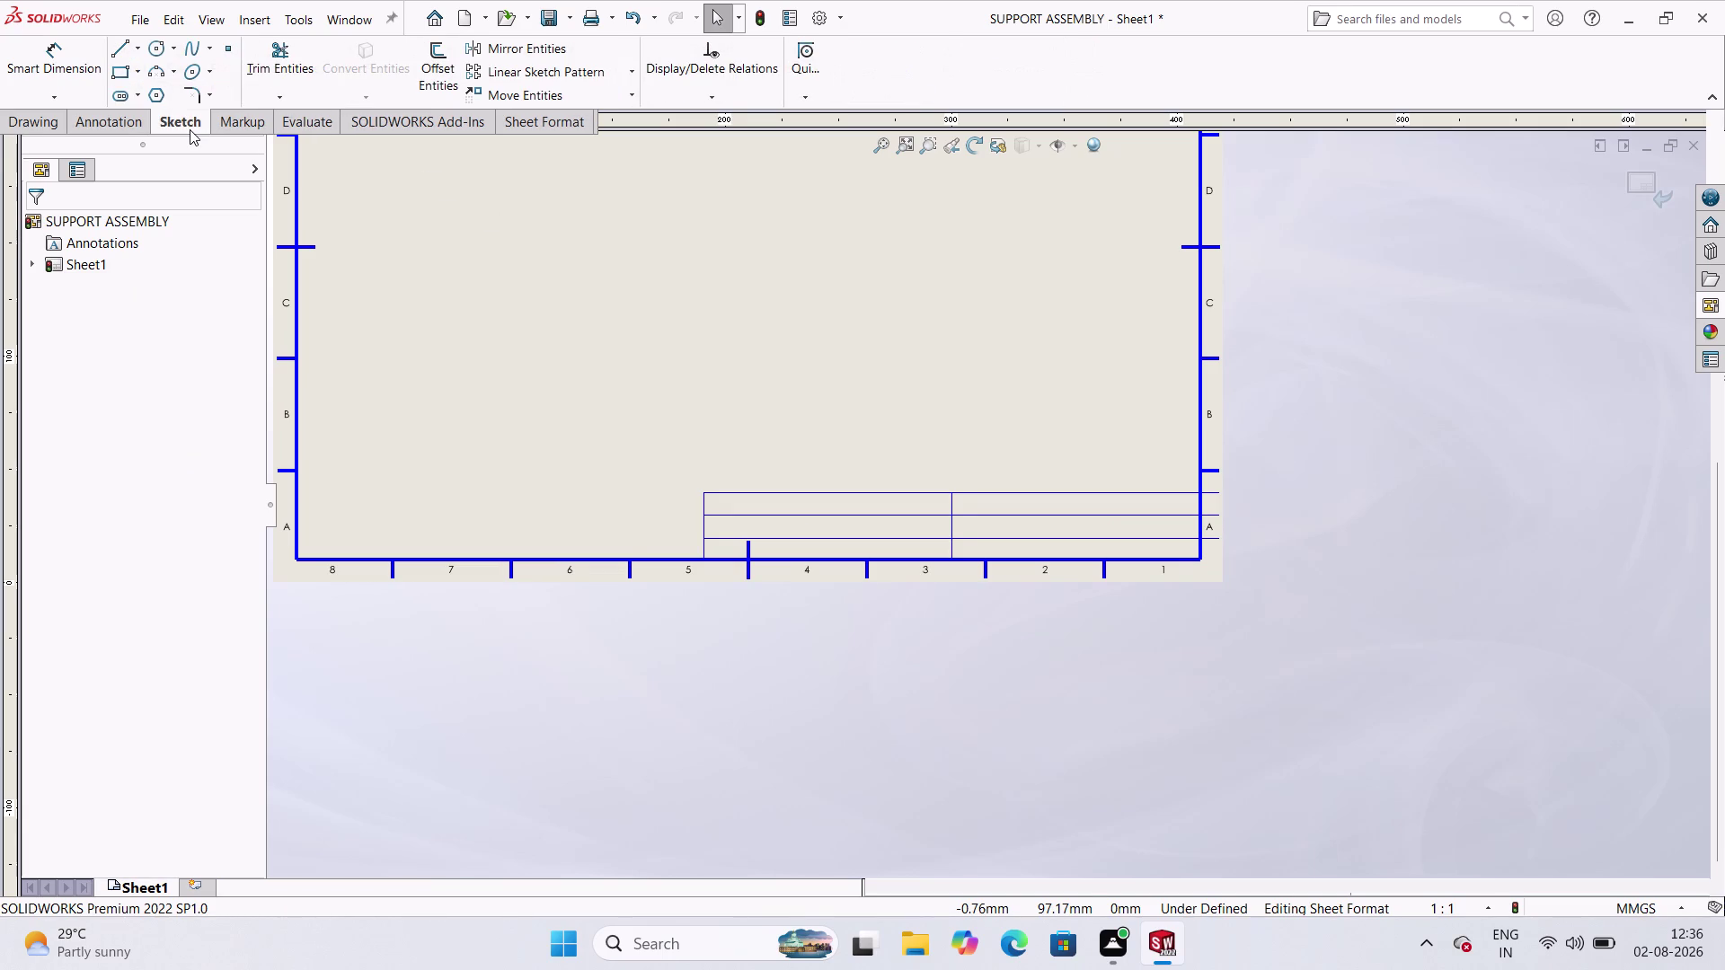
click(529, 132)
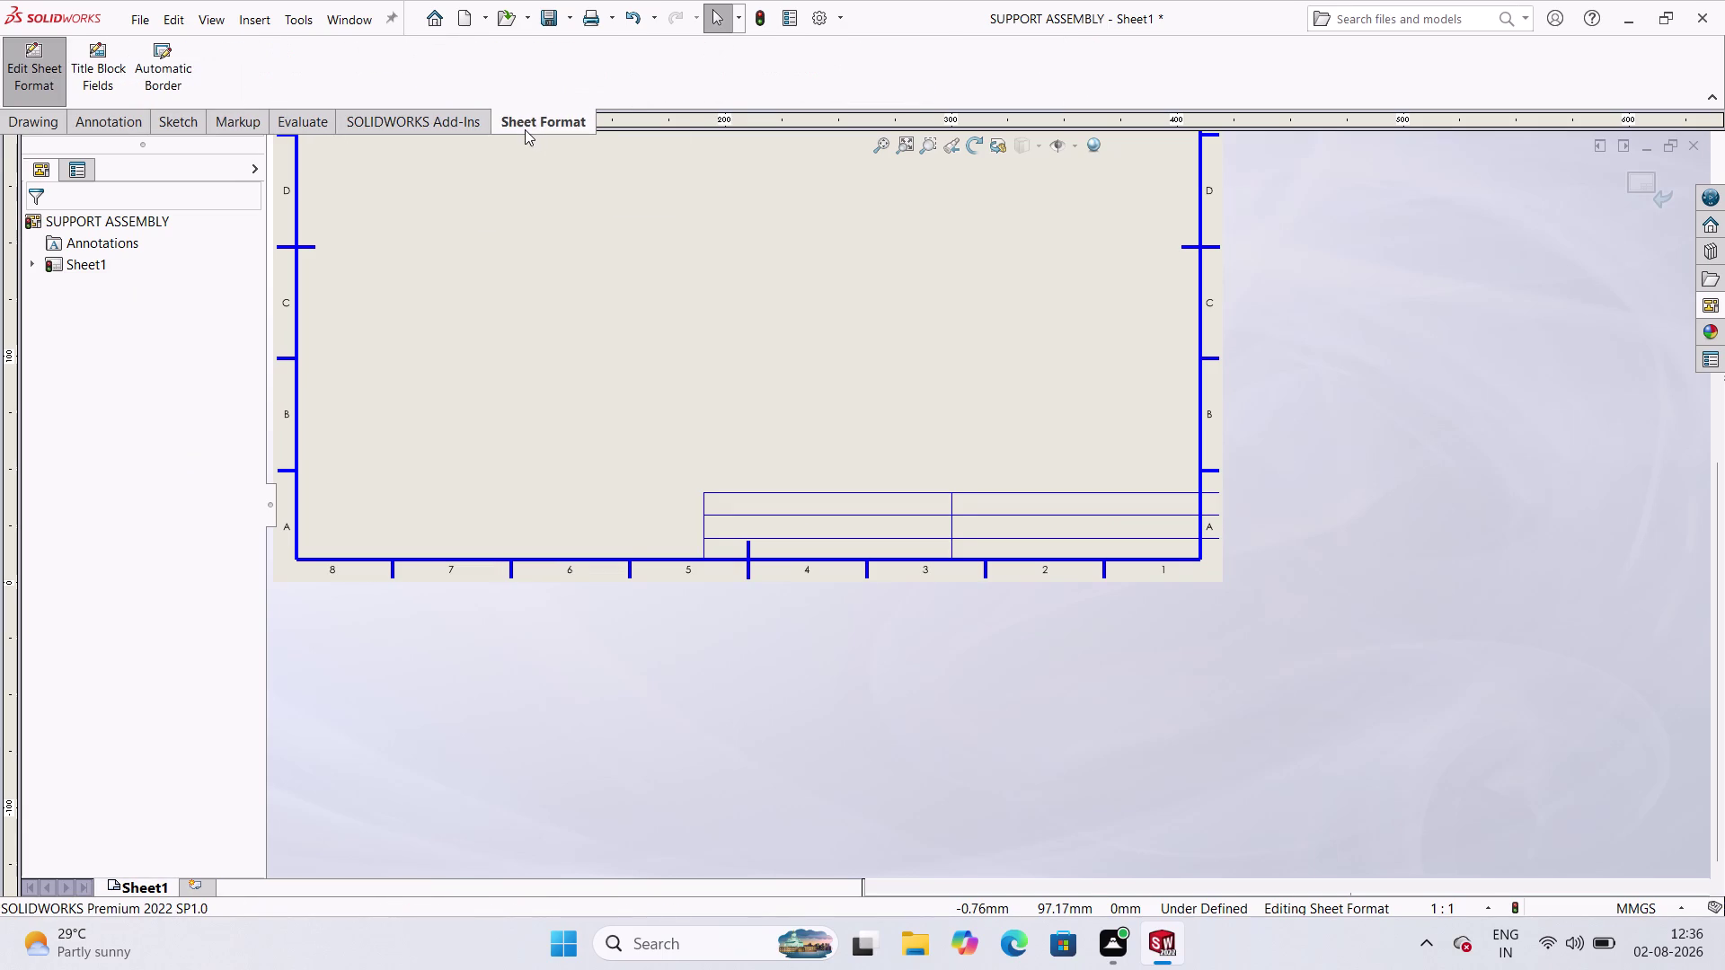
click(46, 126)
click(109, 138)
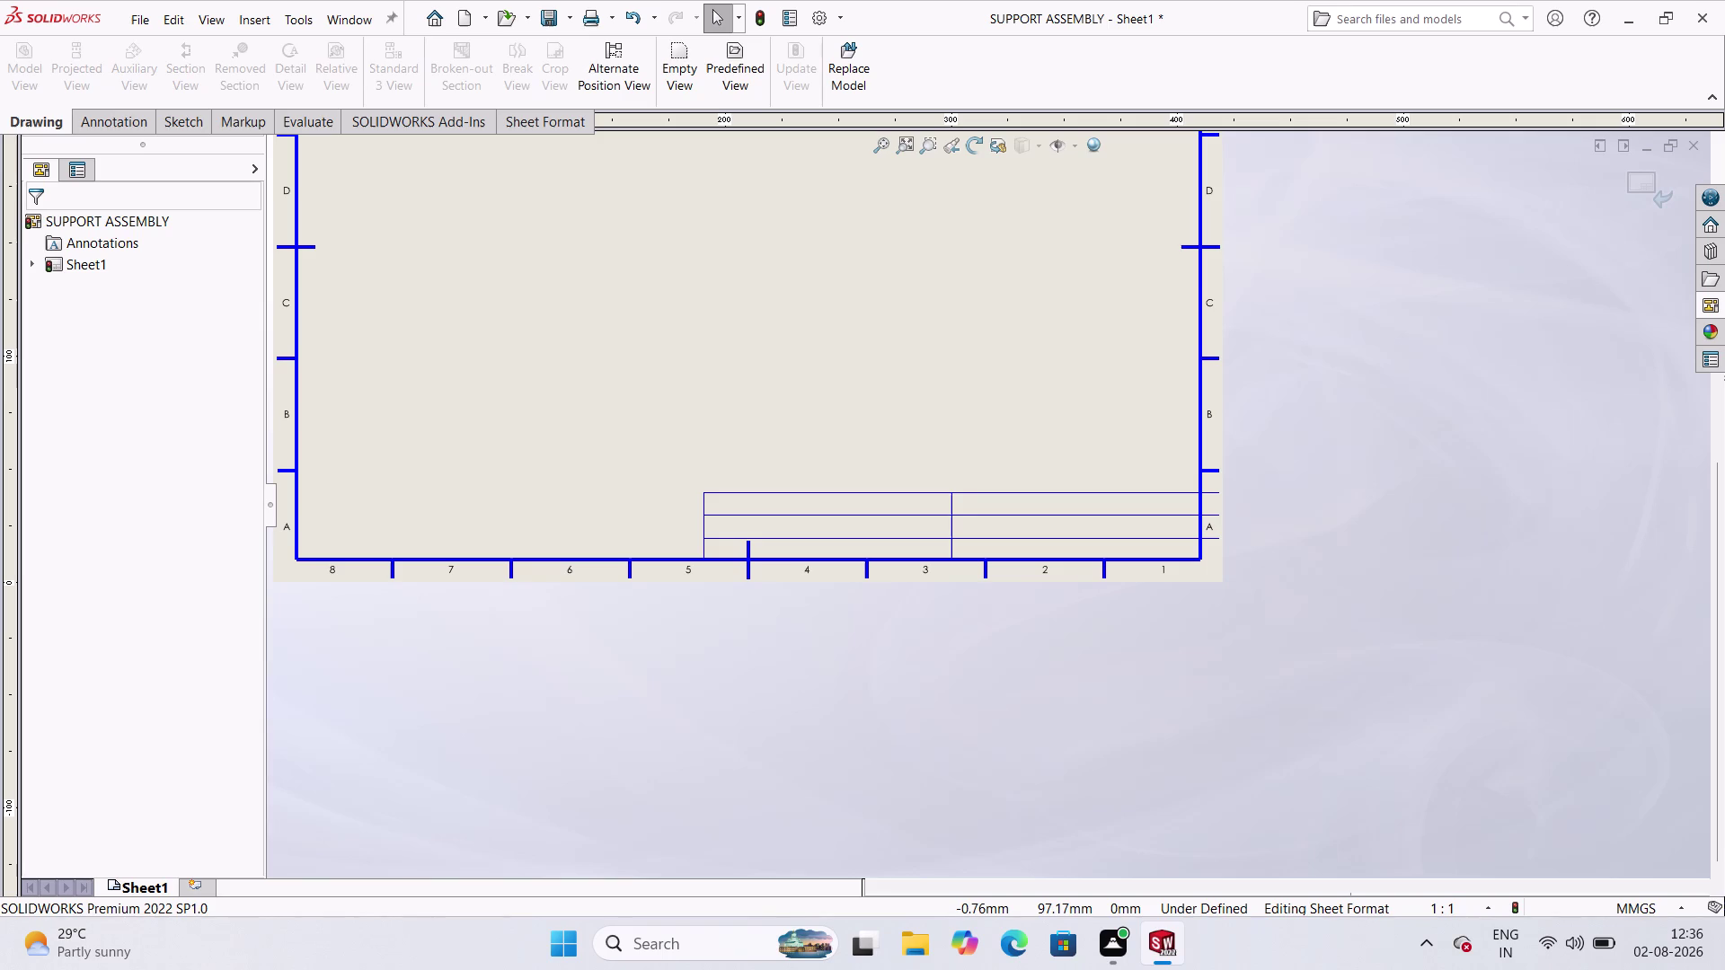
click(125, 122)
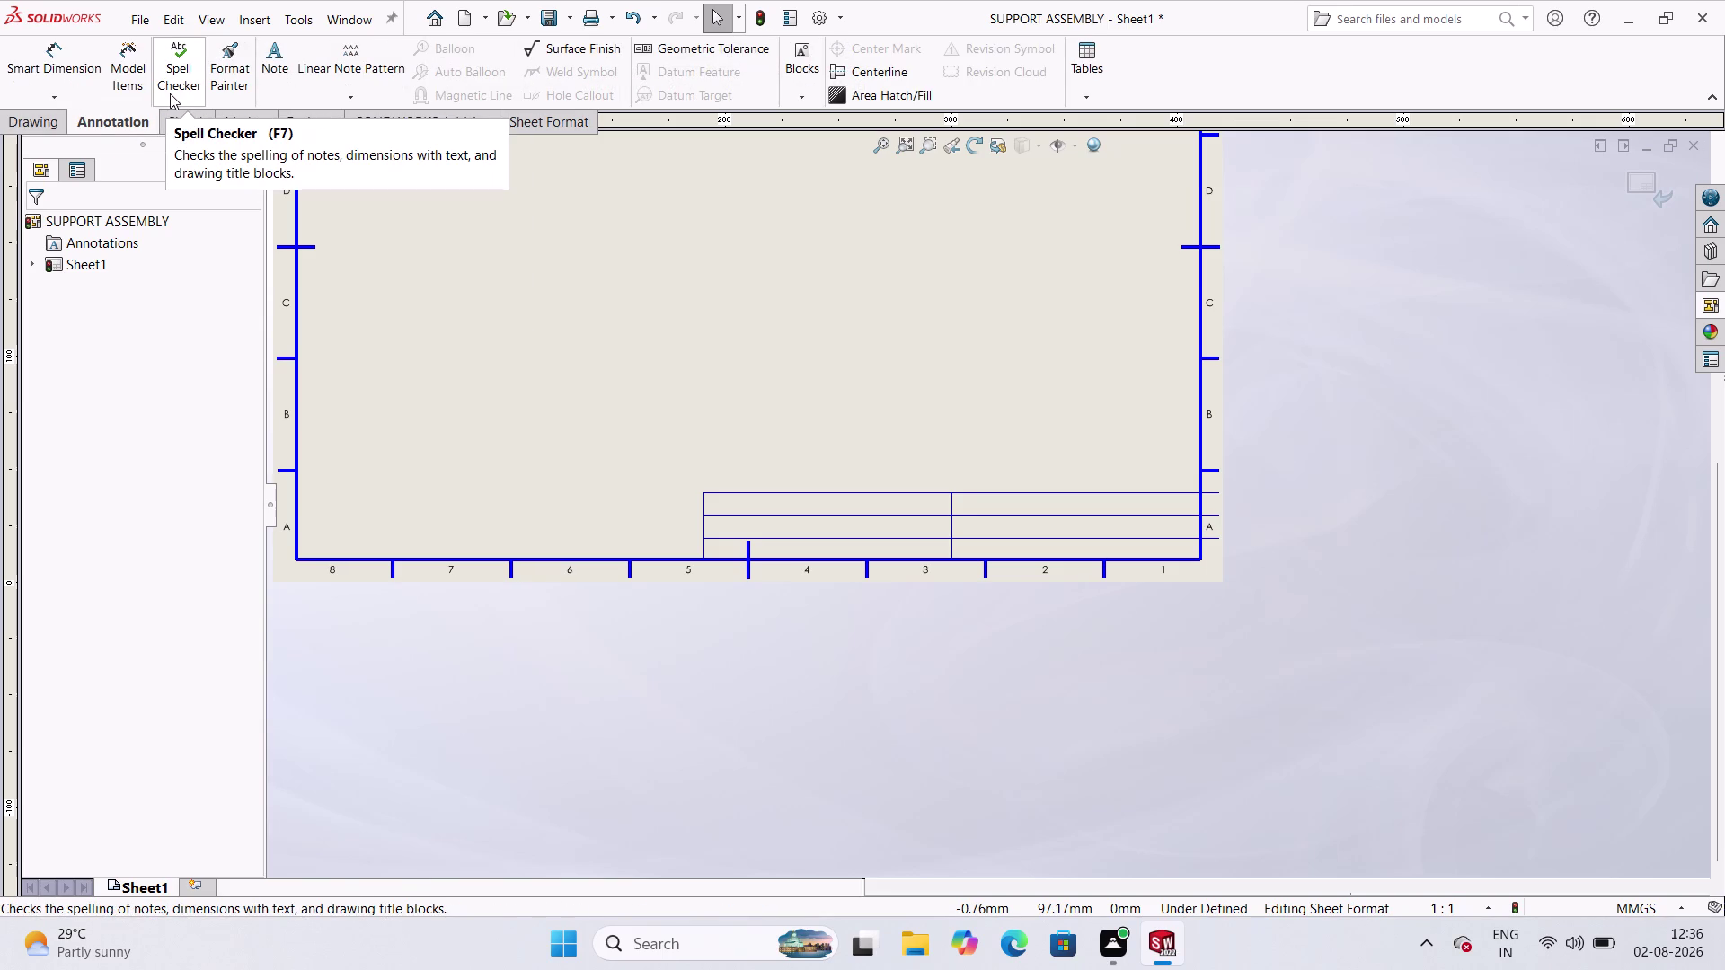
click(365, 71)
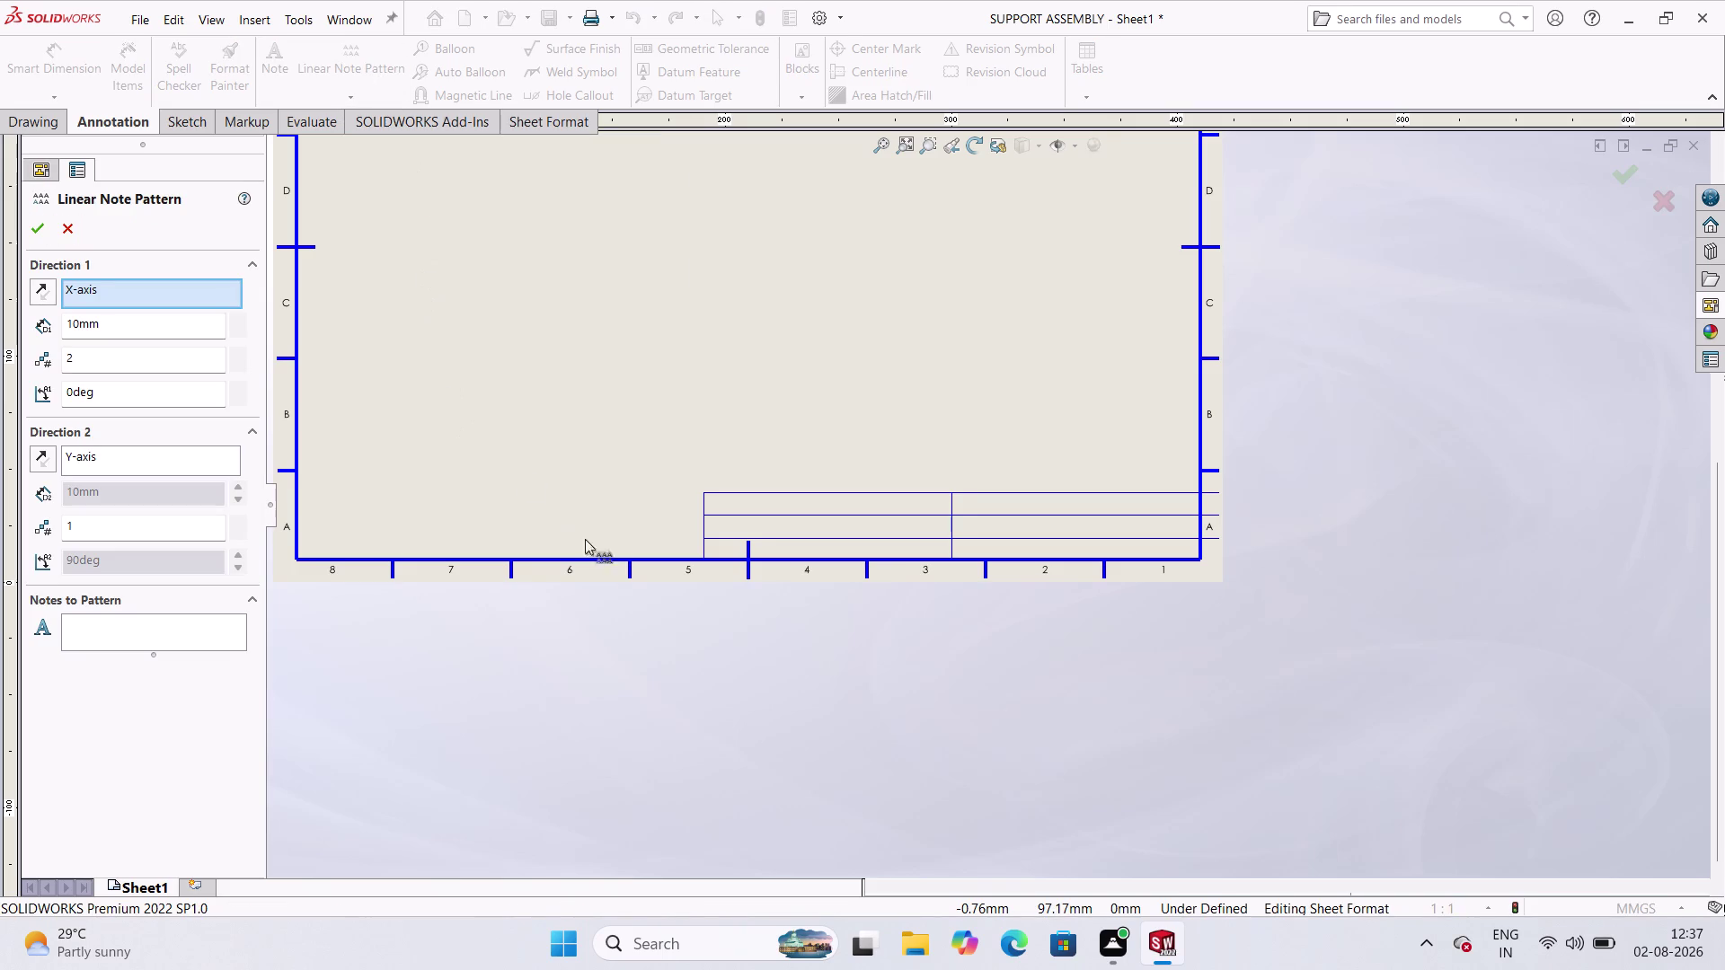
click(729, 504)
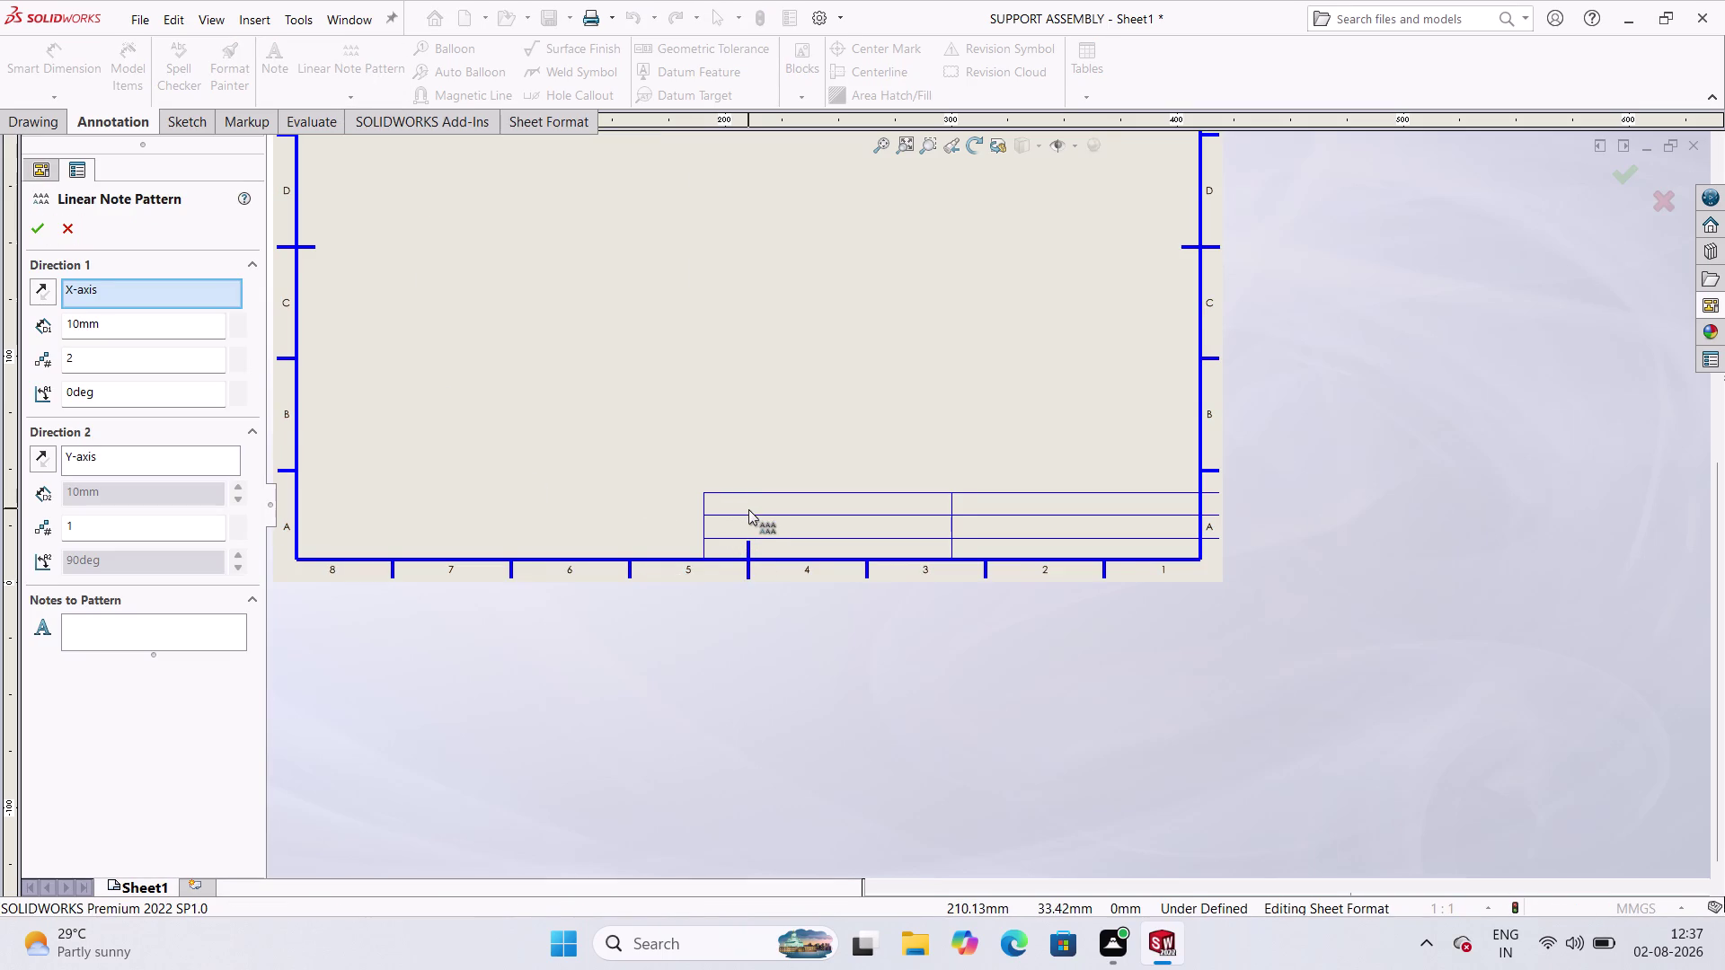
double_click(748, 509)
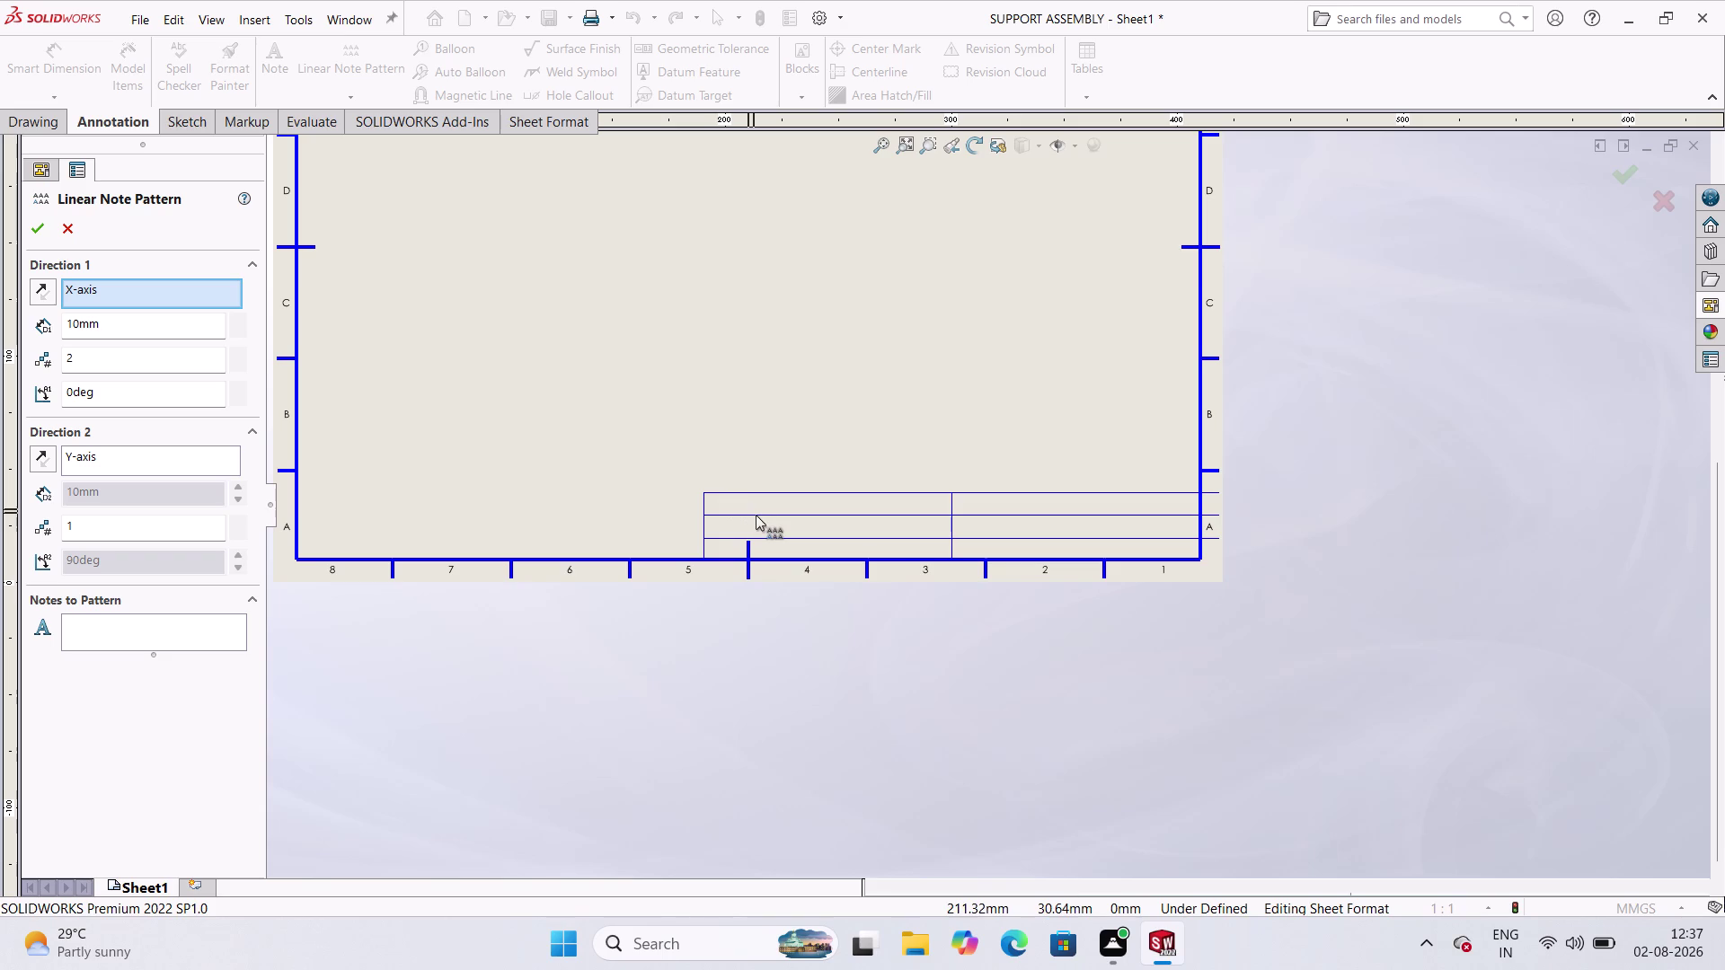
double_click(743, 512)
scroll(down, 3)
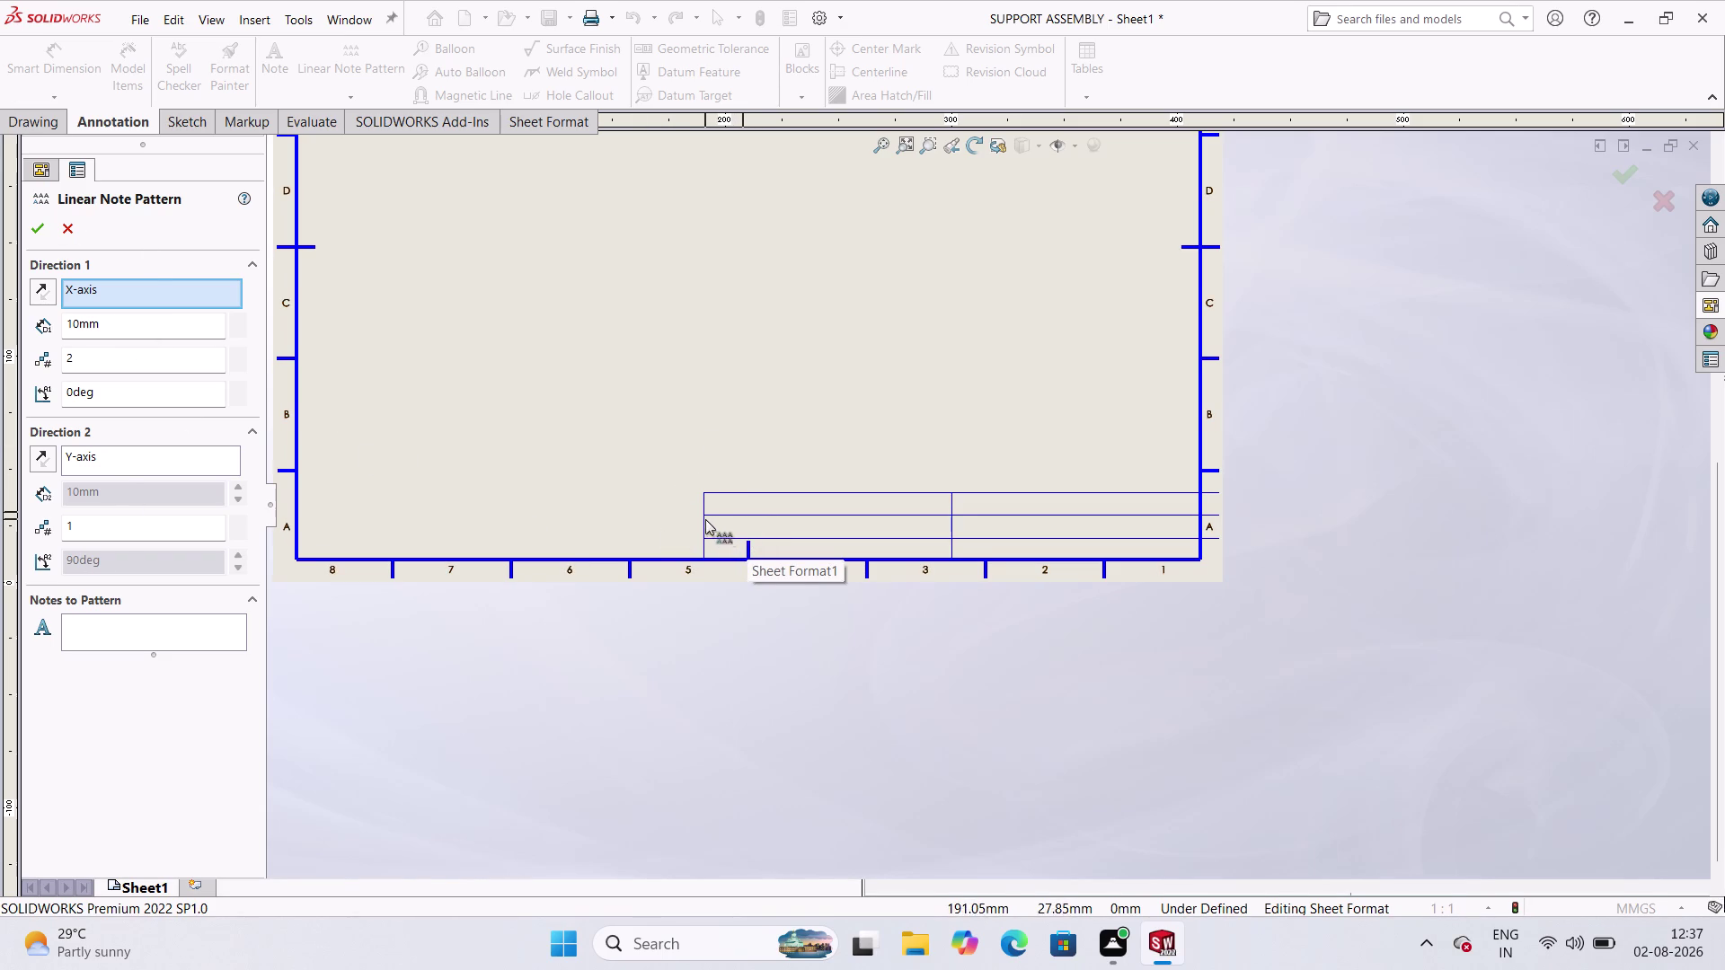
click(726, 498)
double_click(726, 499)
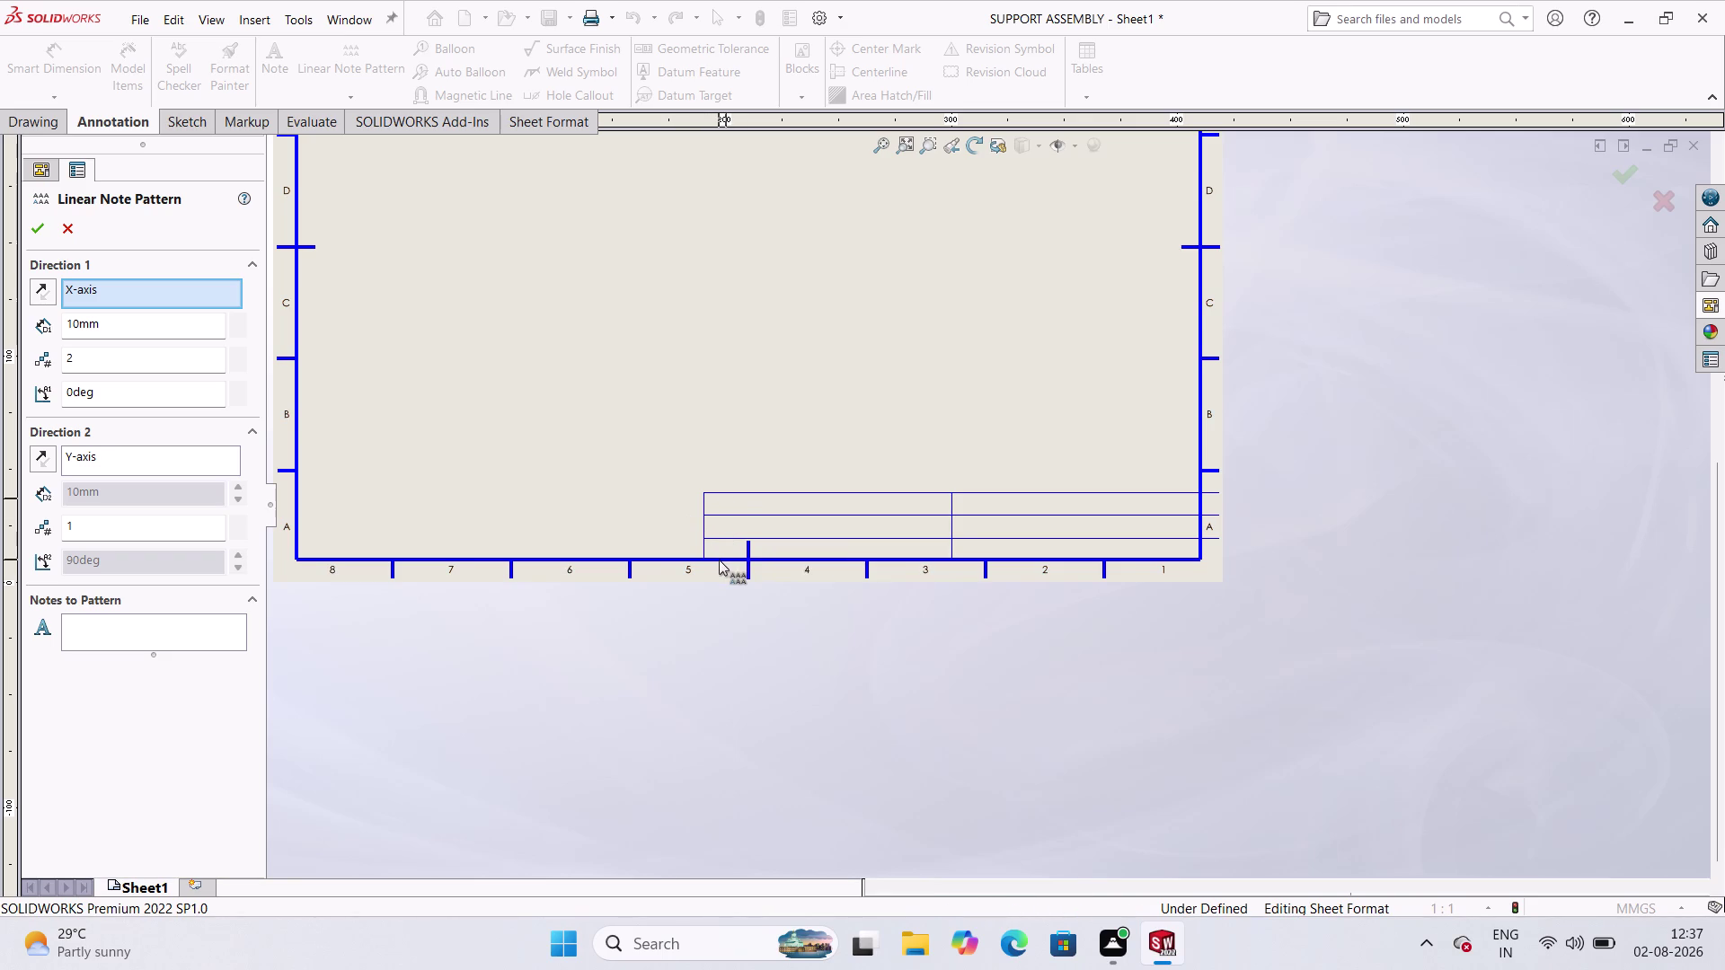
click(700, 516)
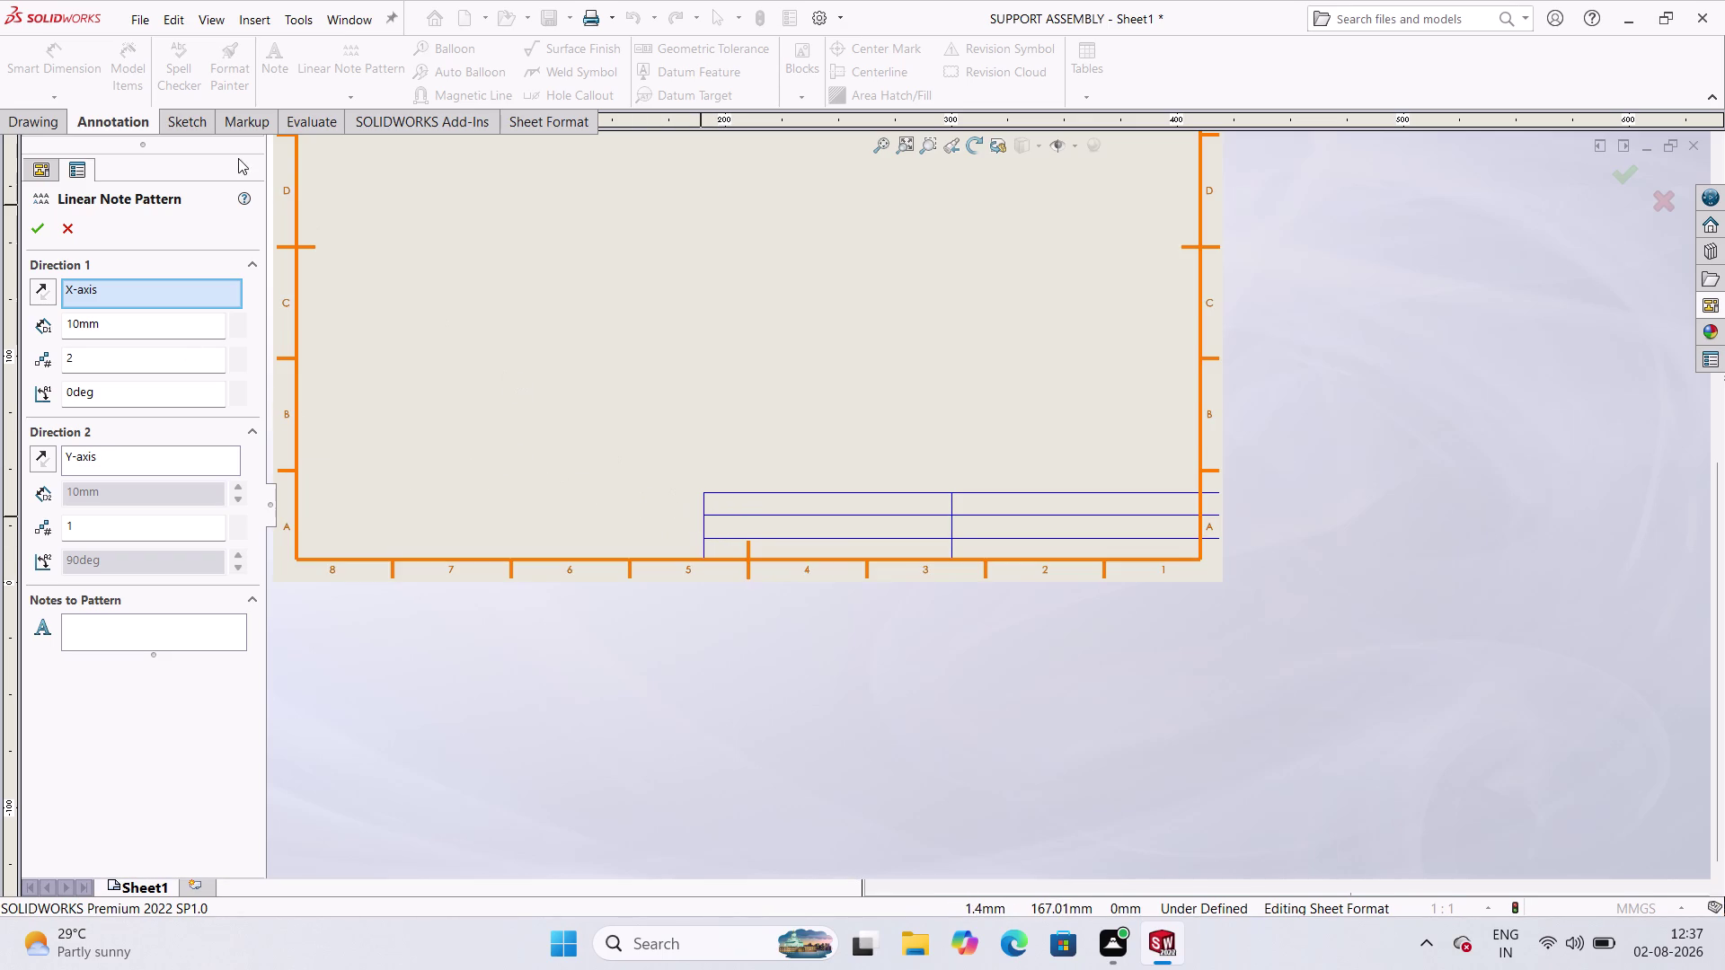
click(69, 225)
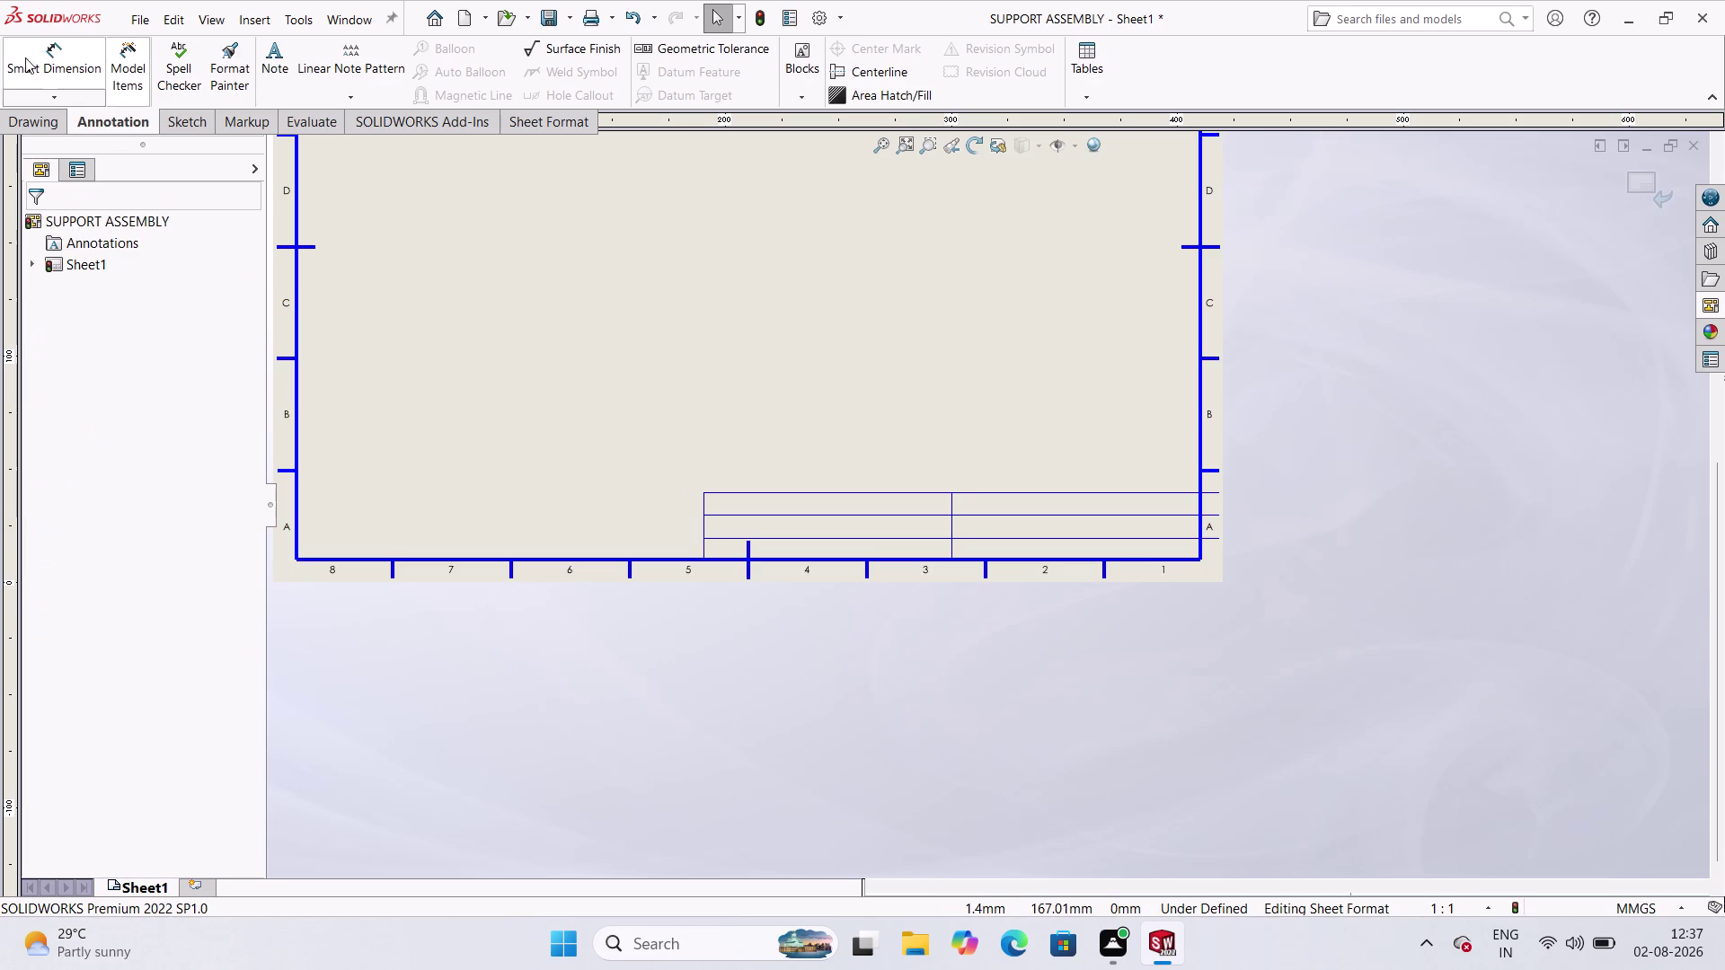
Start a Note and place its text box in the top-left title block cell.
click(264, 74)
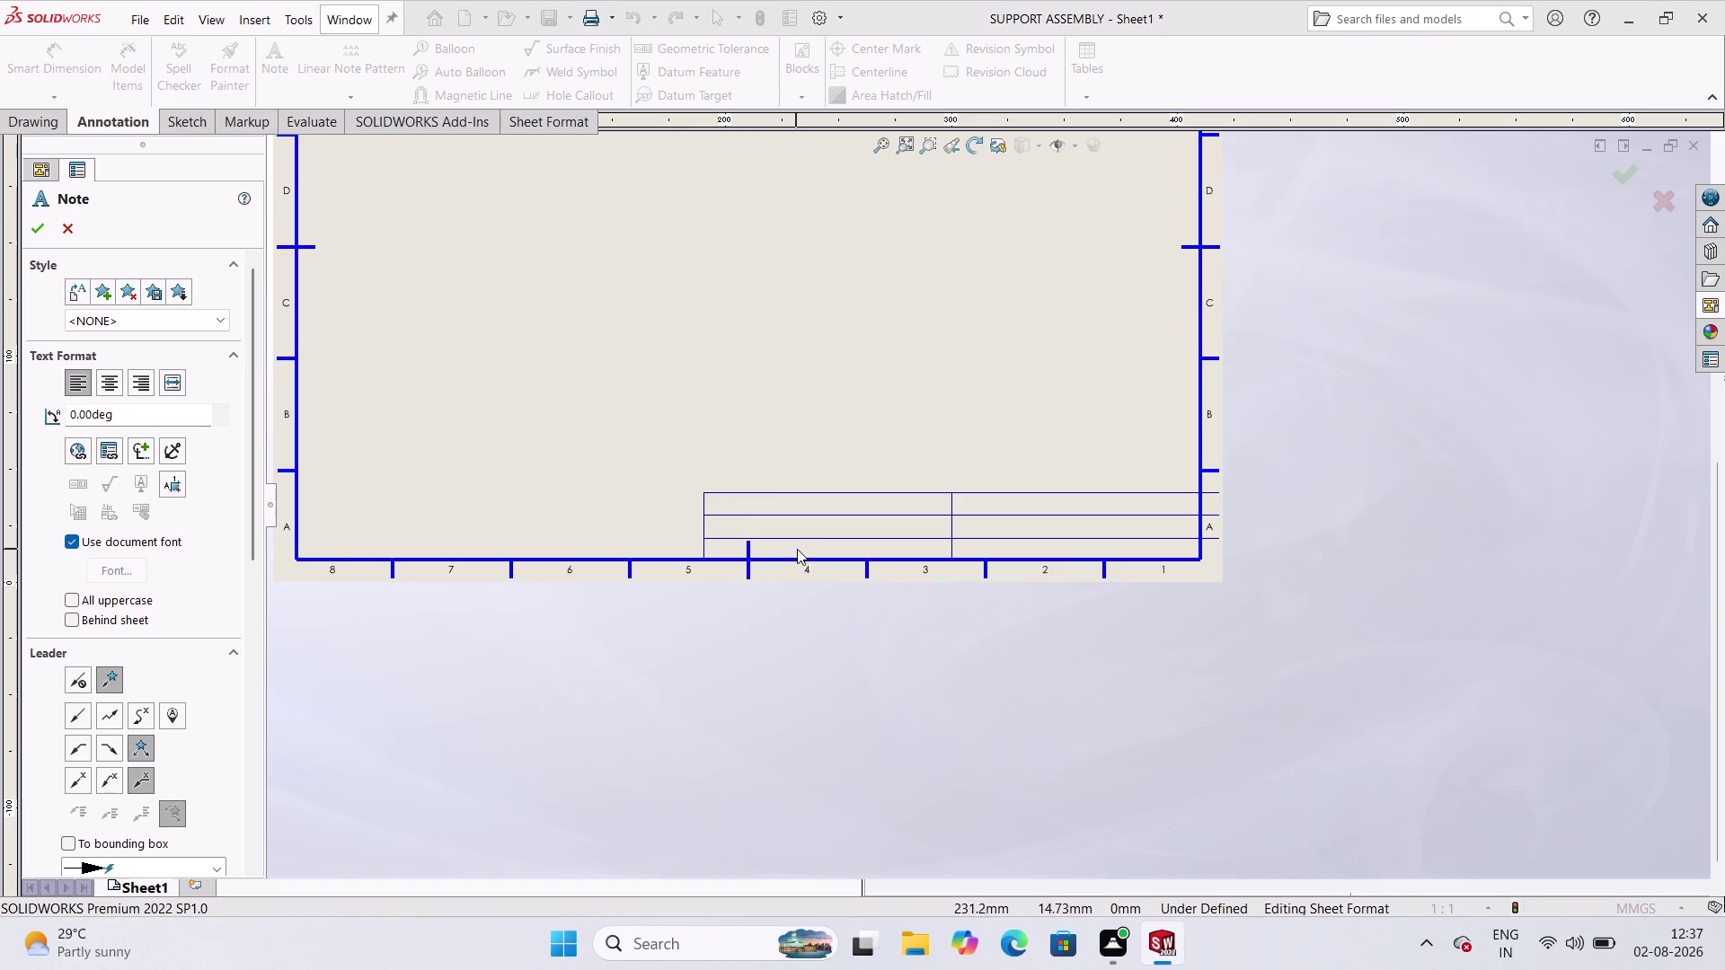
click(736, 511)
drag(736, 511, 766, 483)
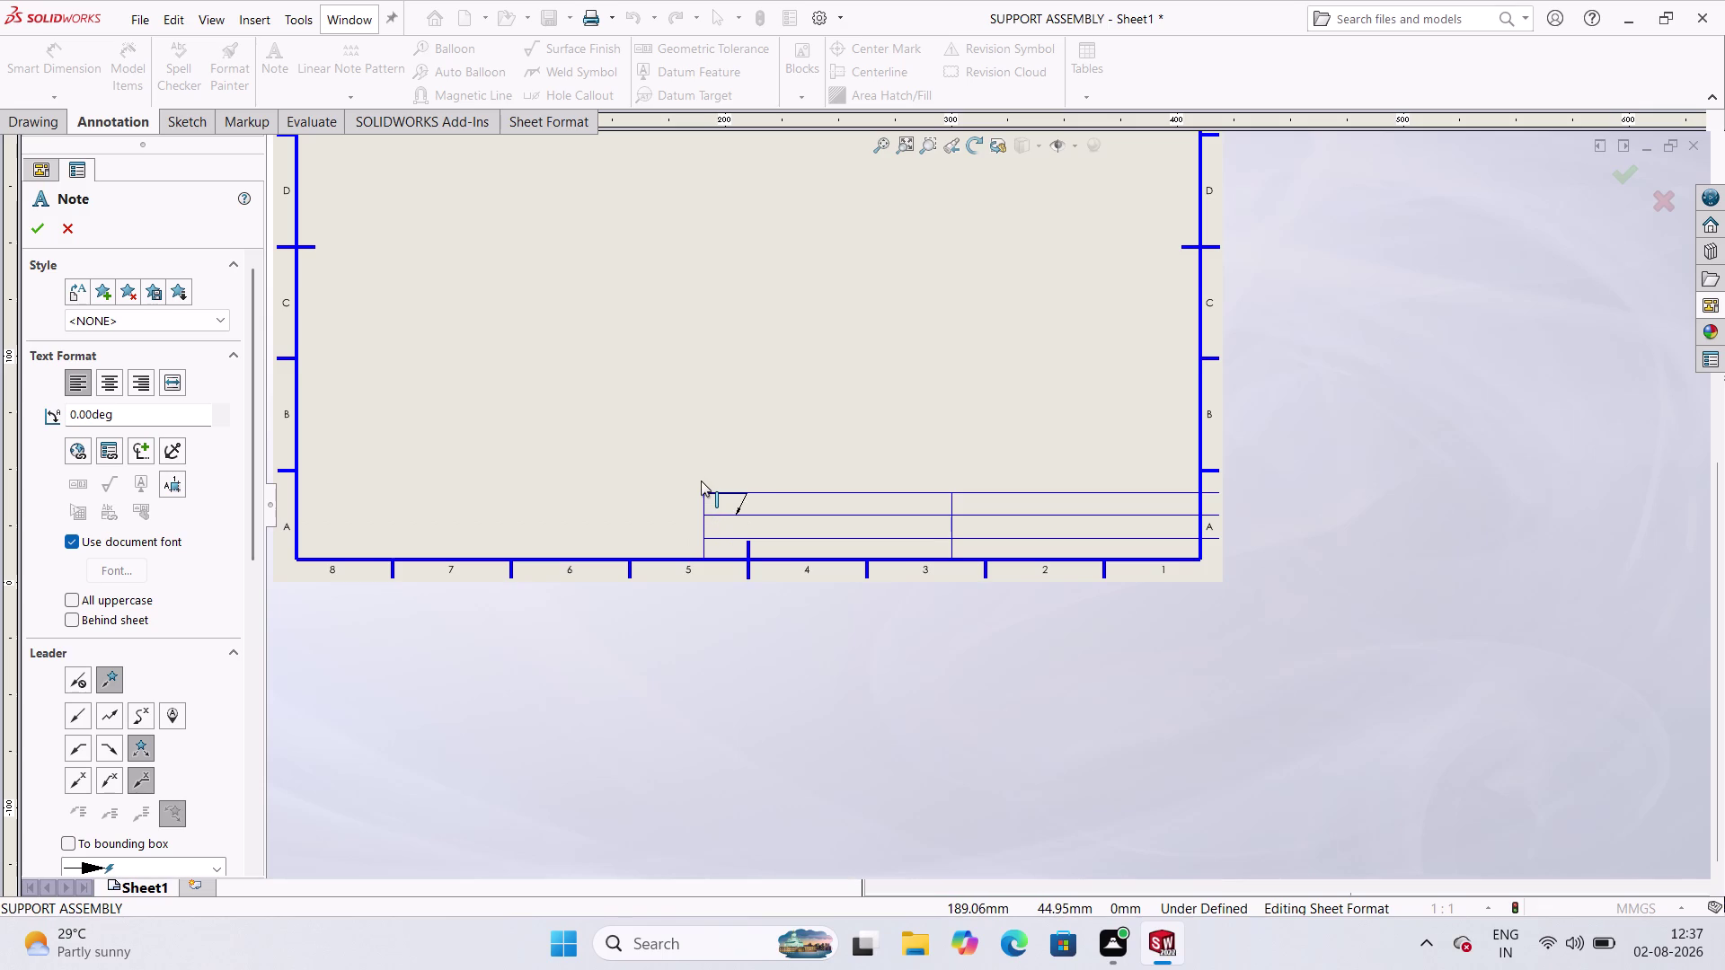
click(75, 679)
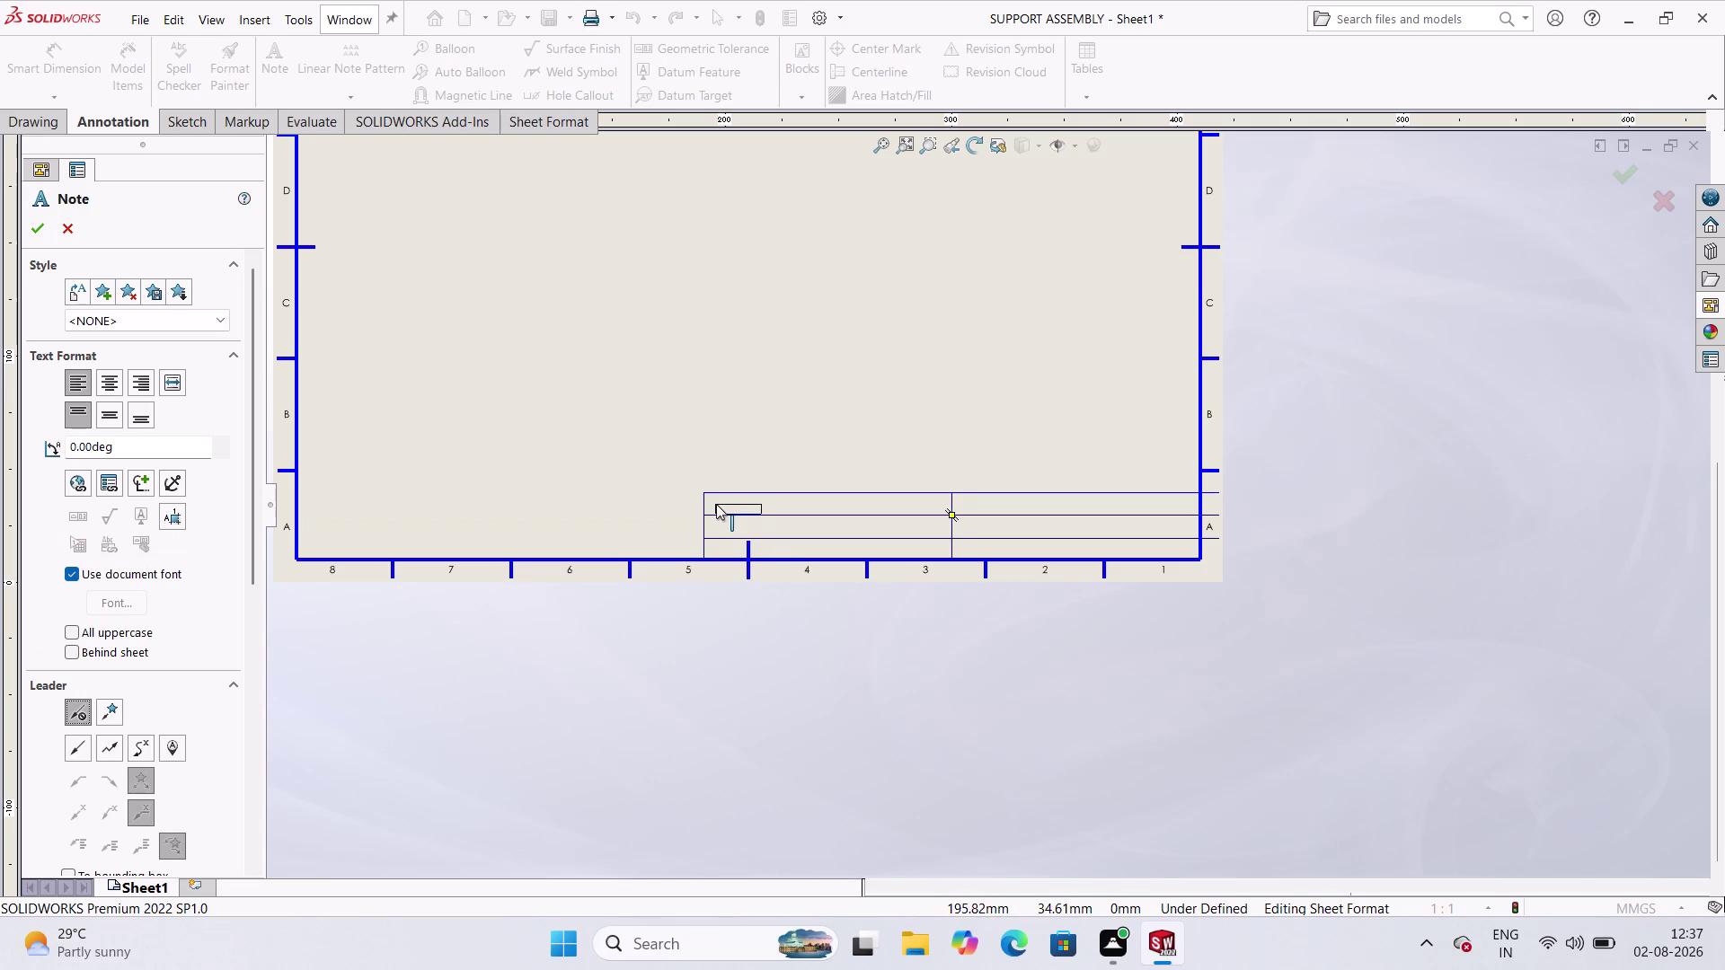
click(714, 501)
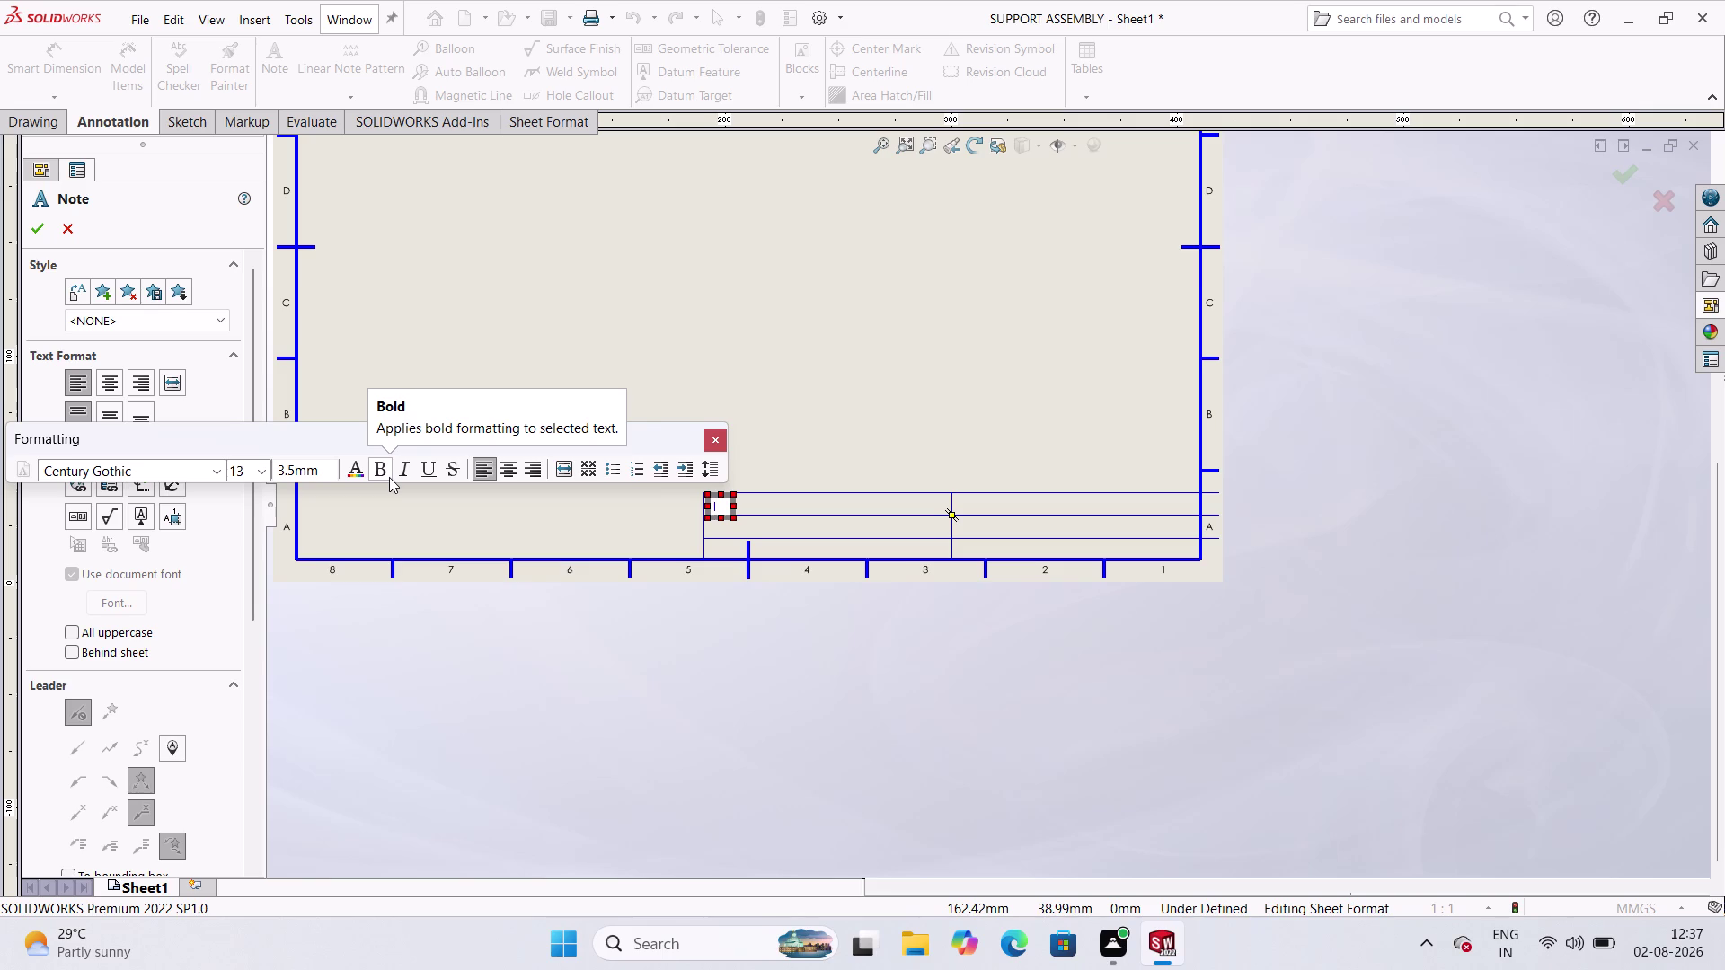
Enter 'PART NAME :' as the note text and finish the note.
text(PA)
text(RT NA)
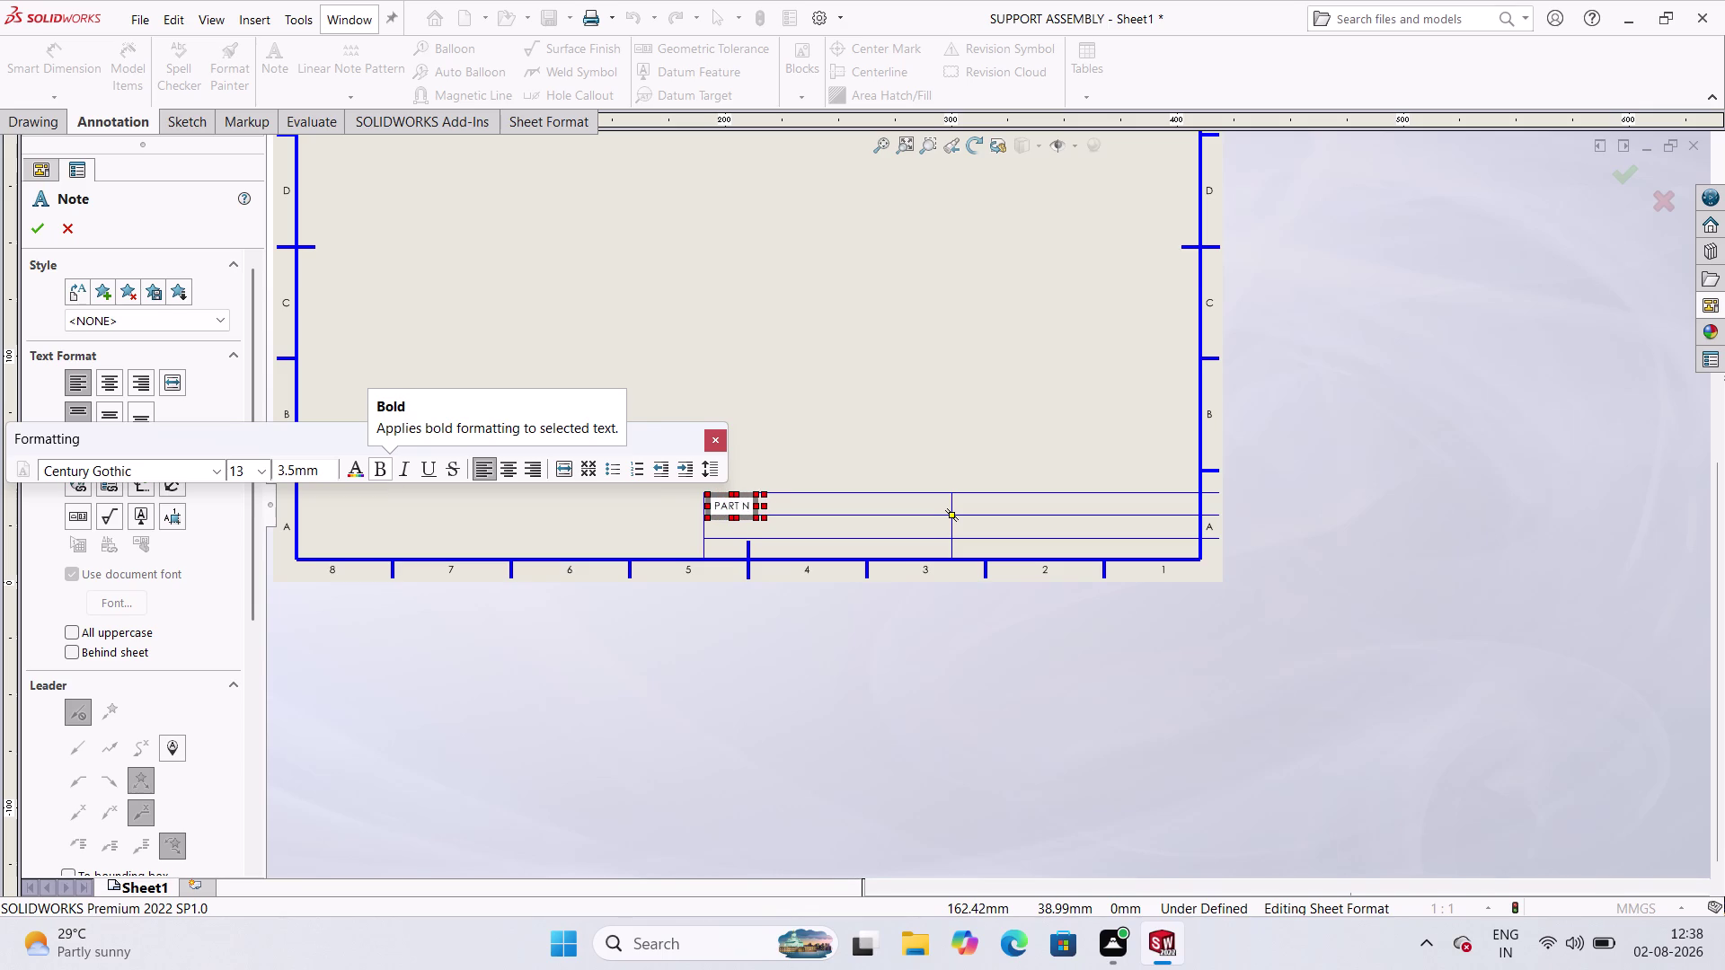
text(ME)
key(space)
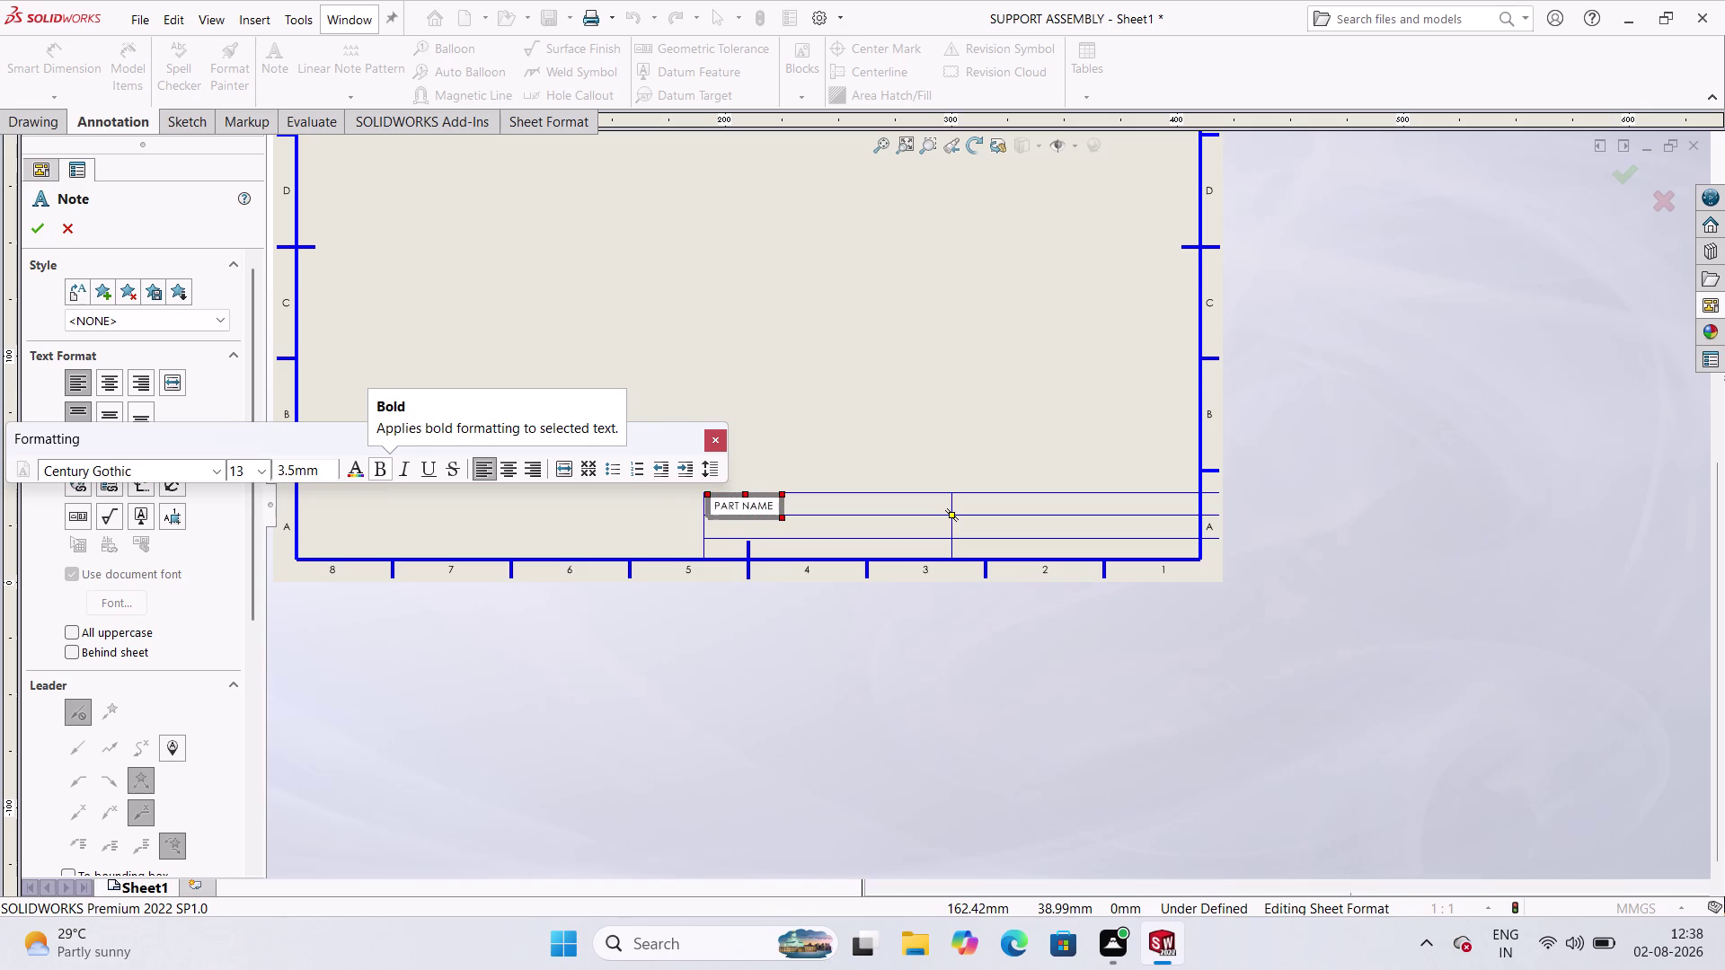
key(shift+colon)
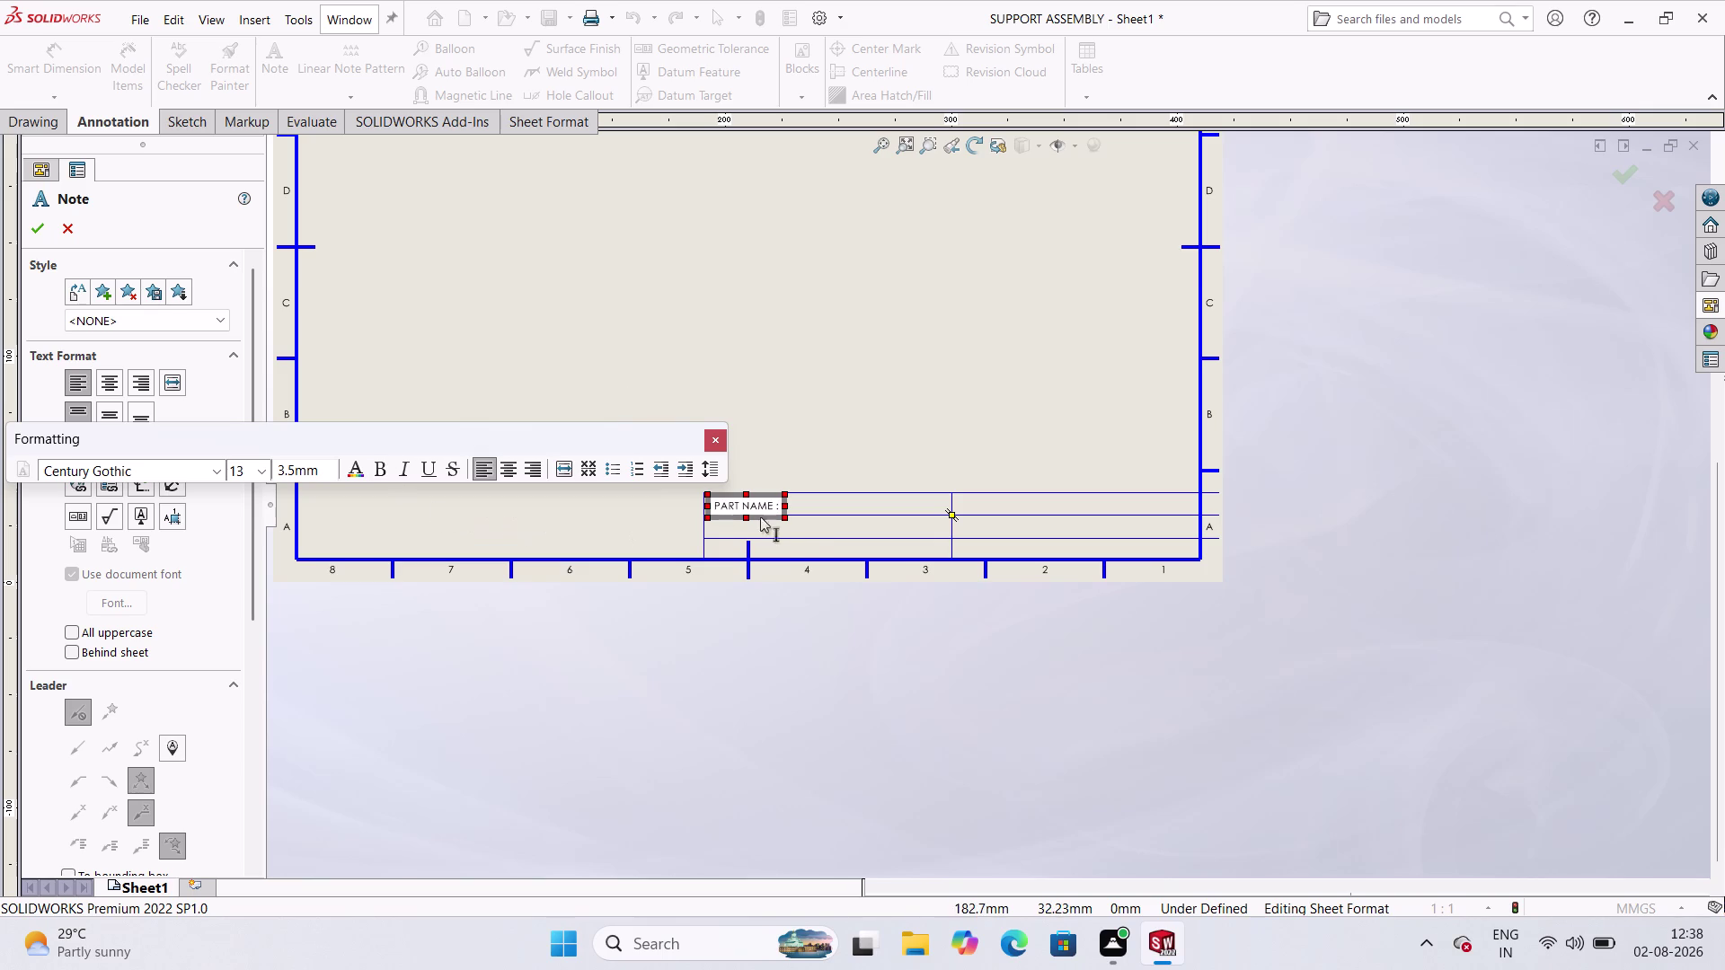
click(800, 527)
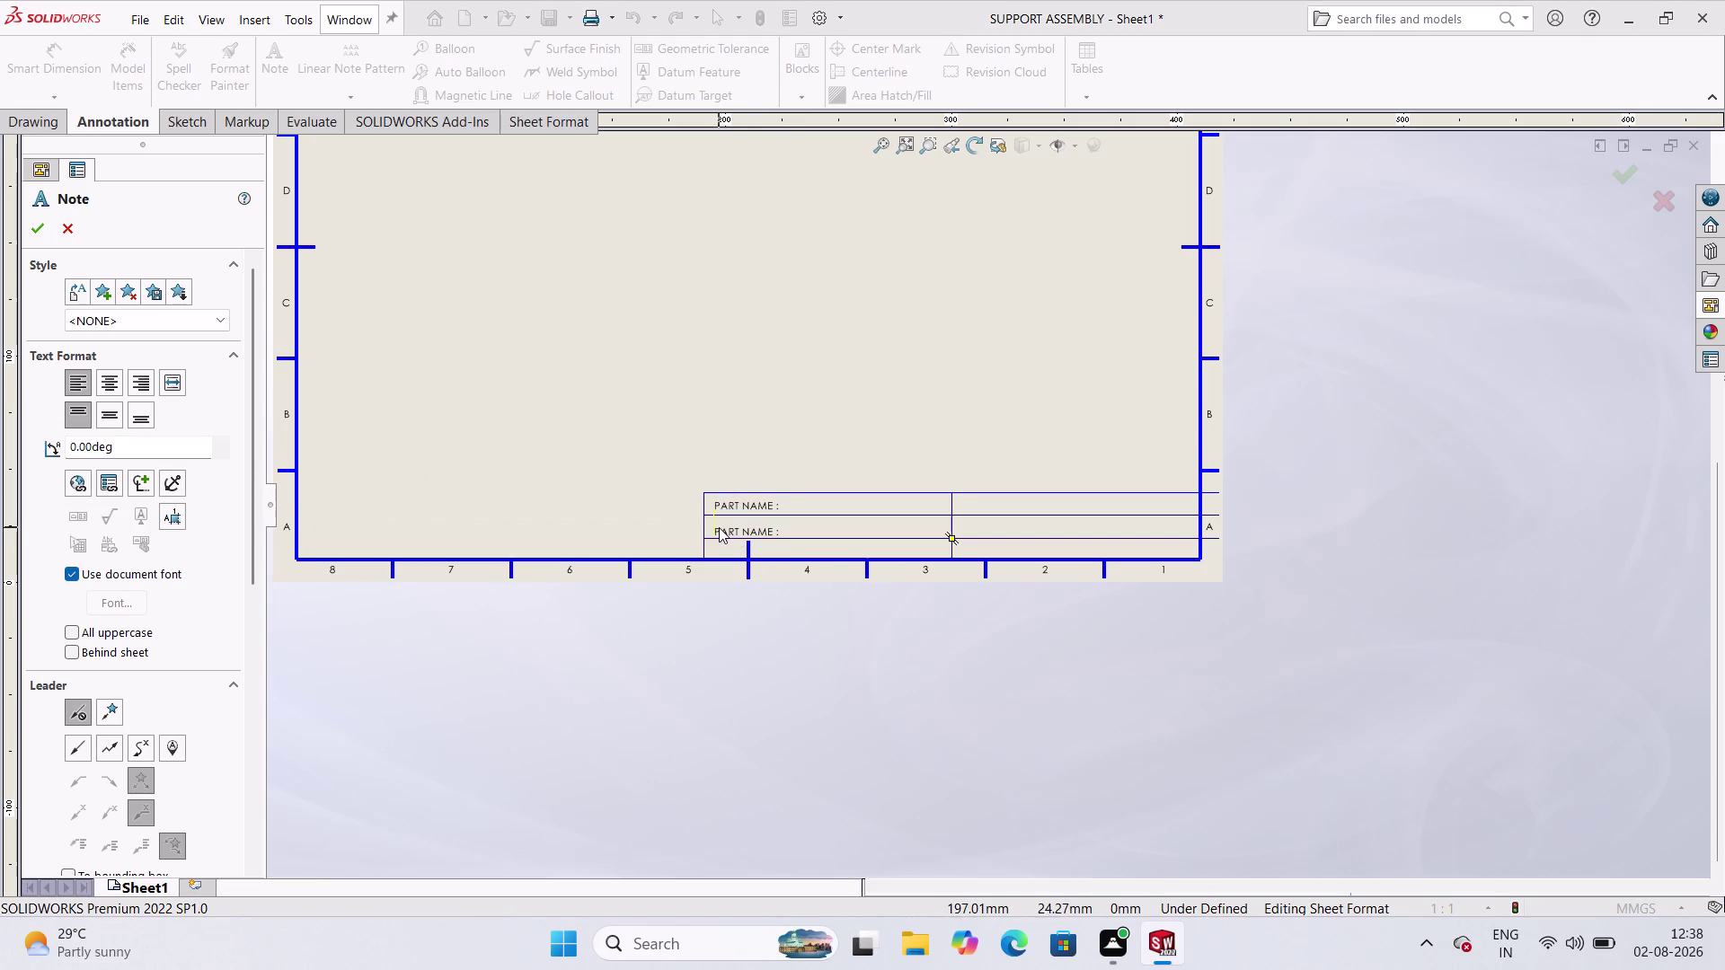
Place PART NAME : labels in the middle, bottom and right-hand title block cells.
click(718, 525)
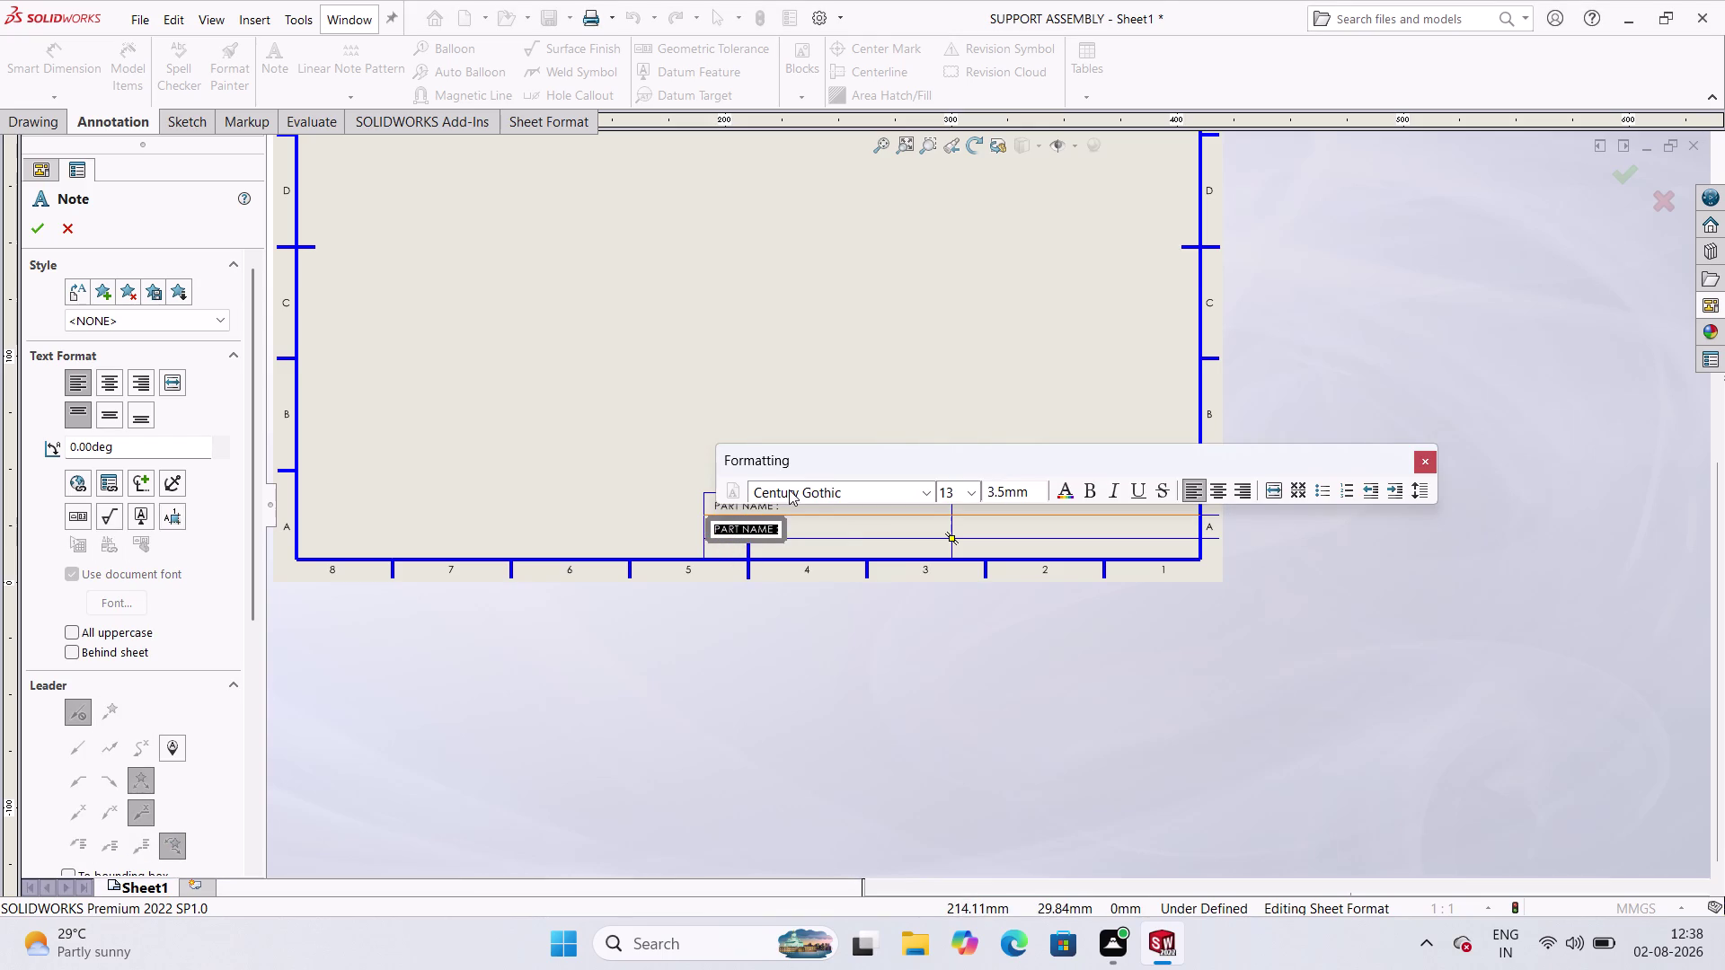
click(839, 532)
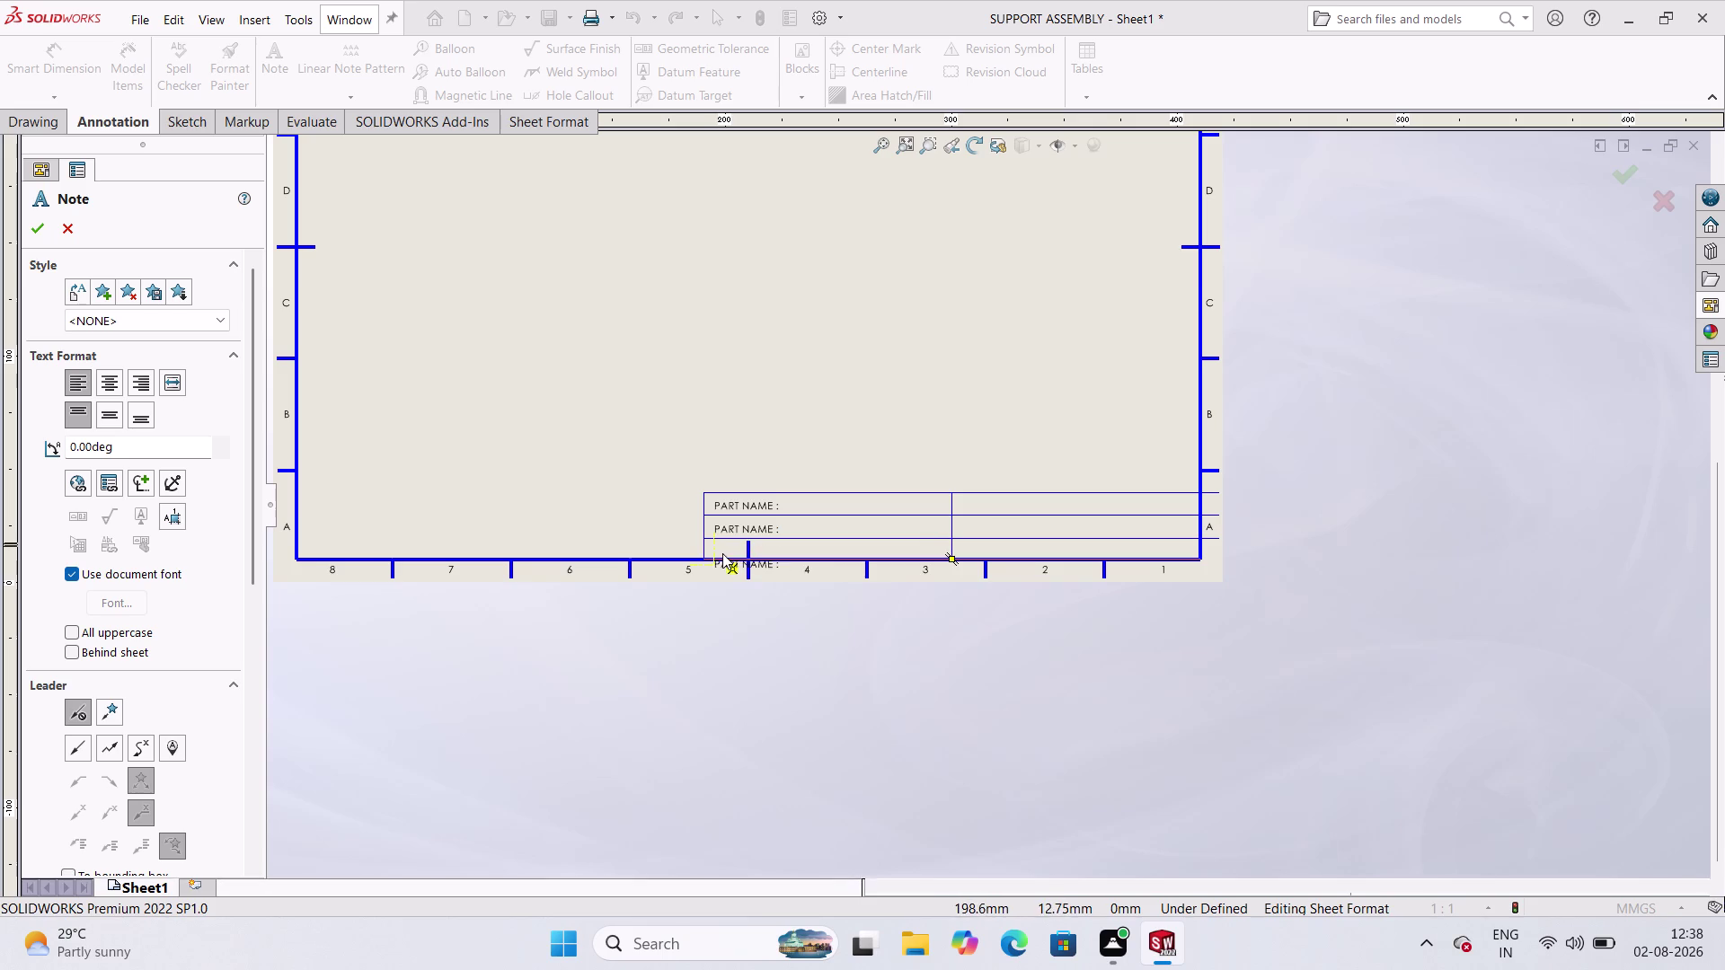
click(719, 547)
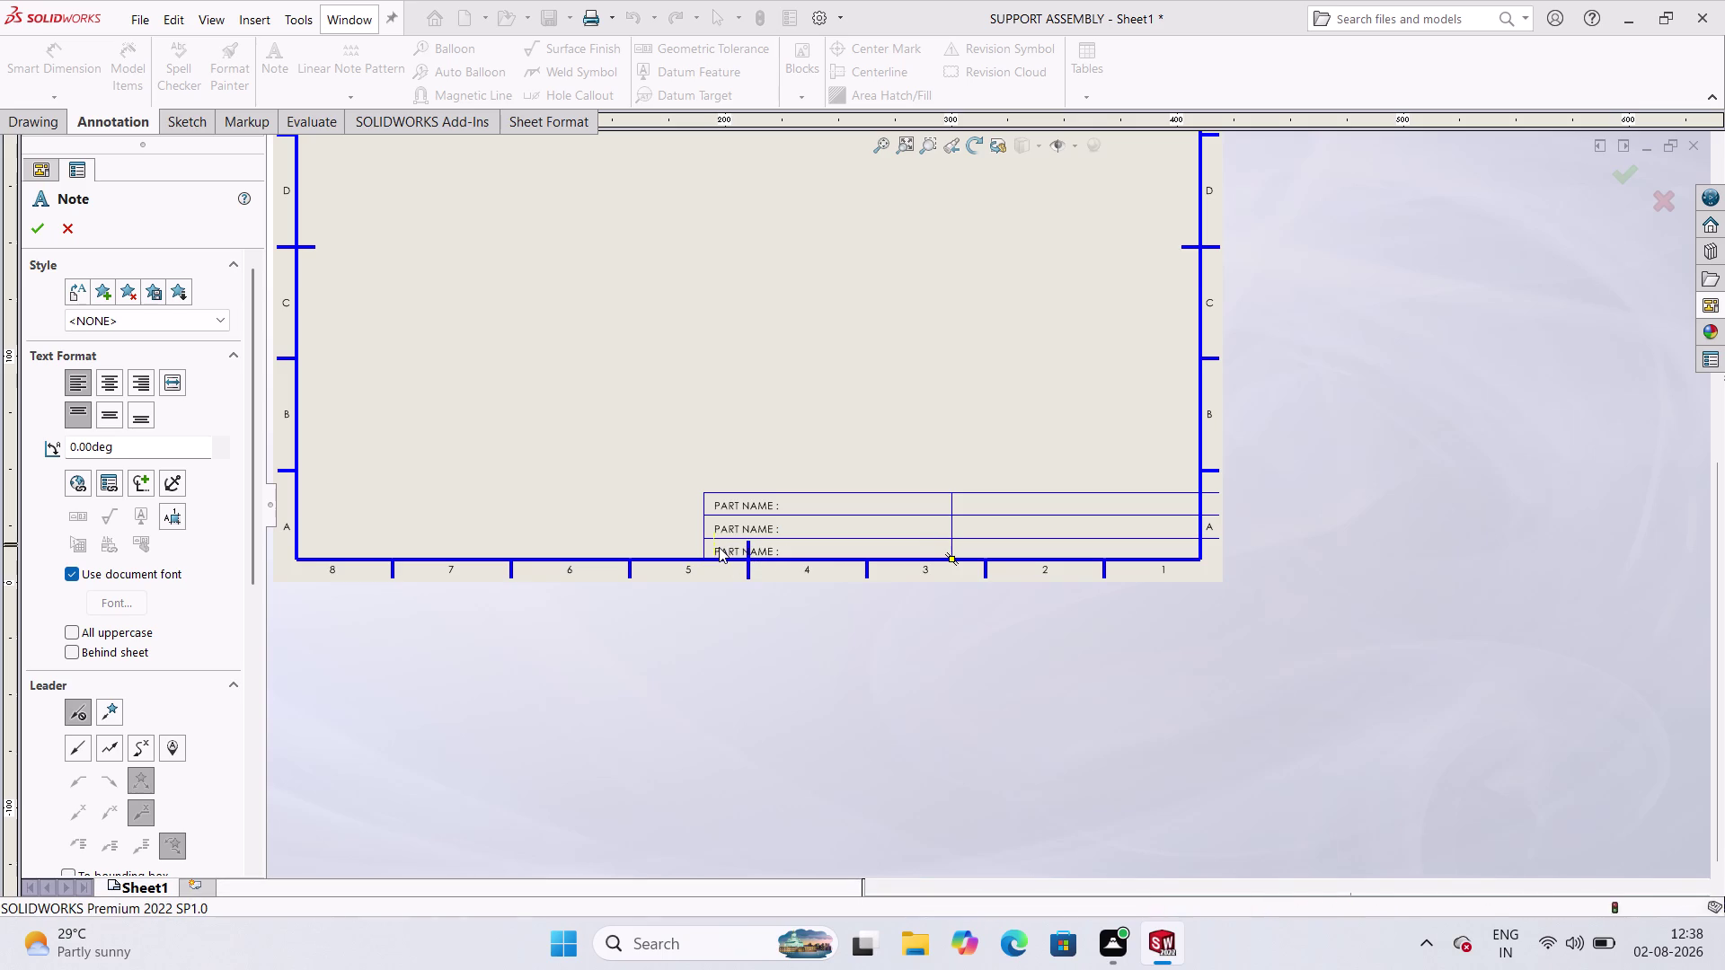
click(825, 542)
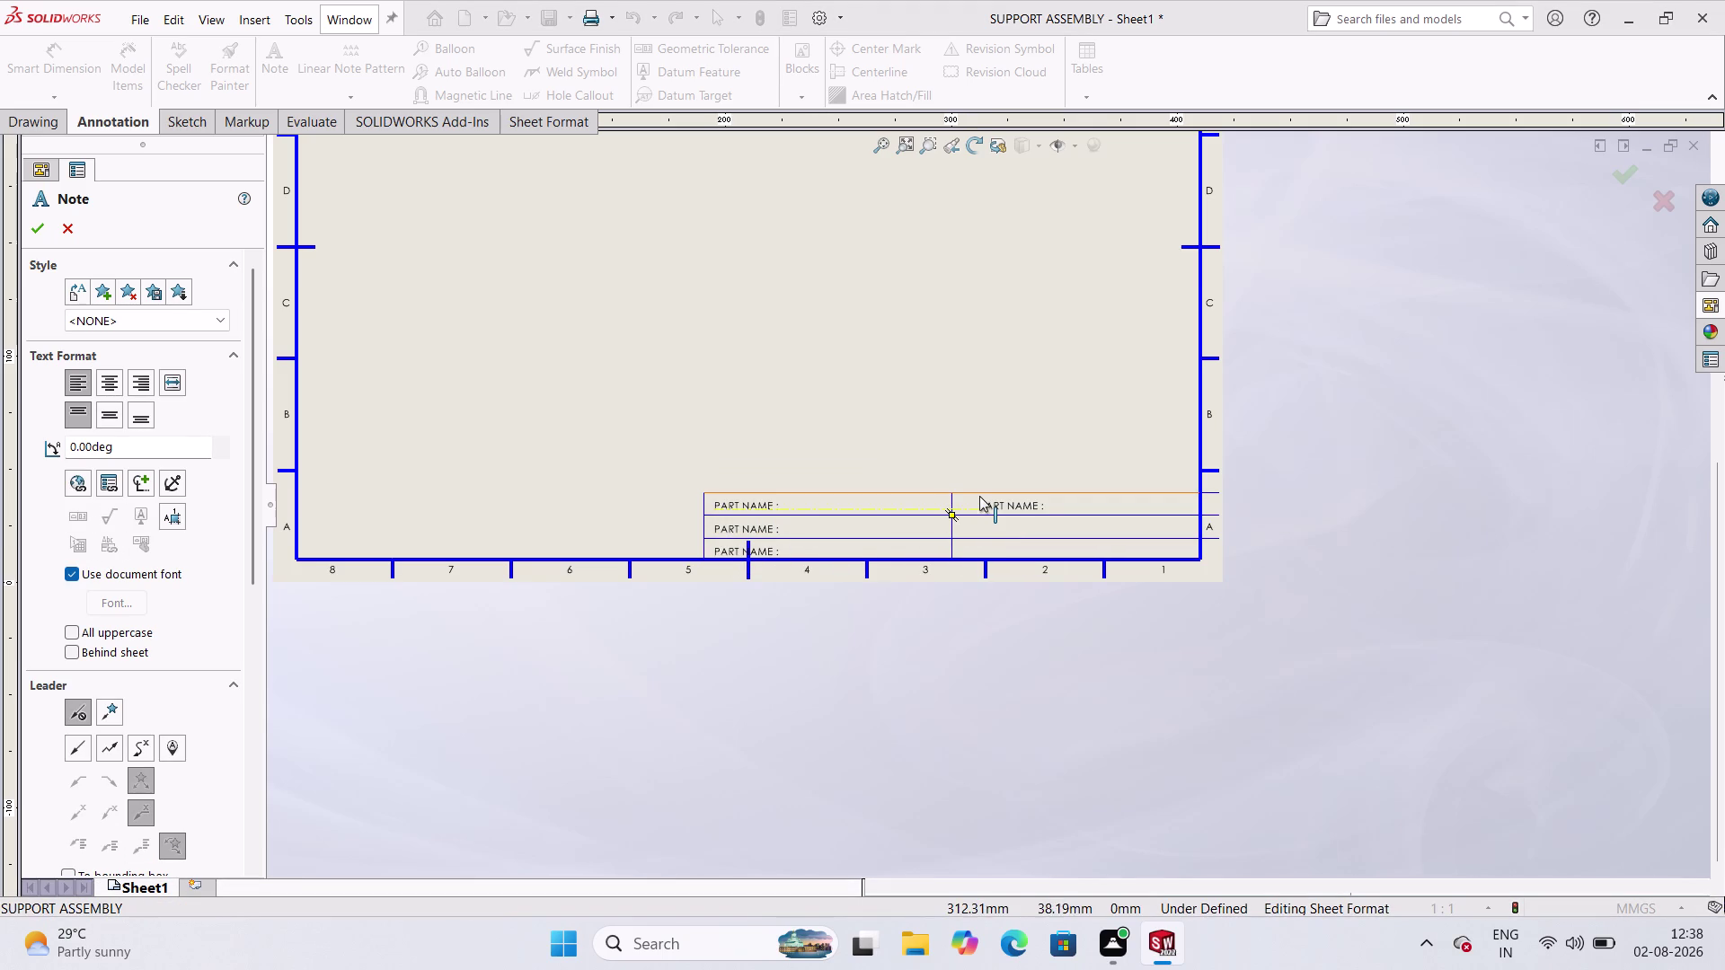
click(970, 500)
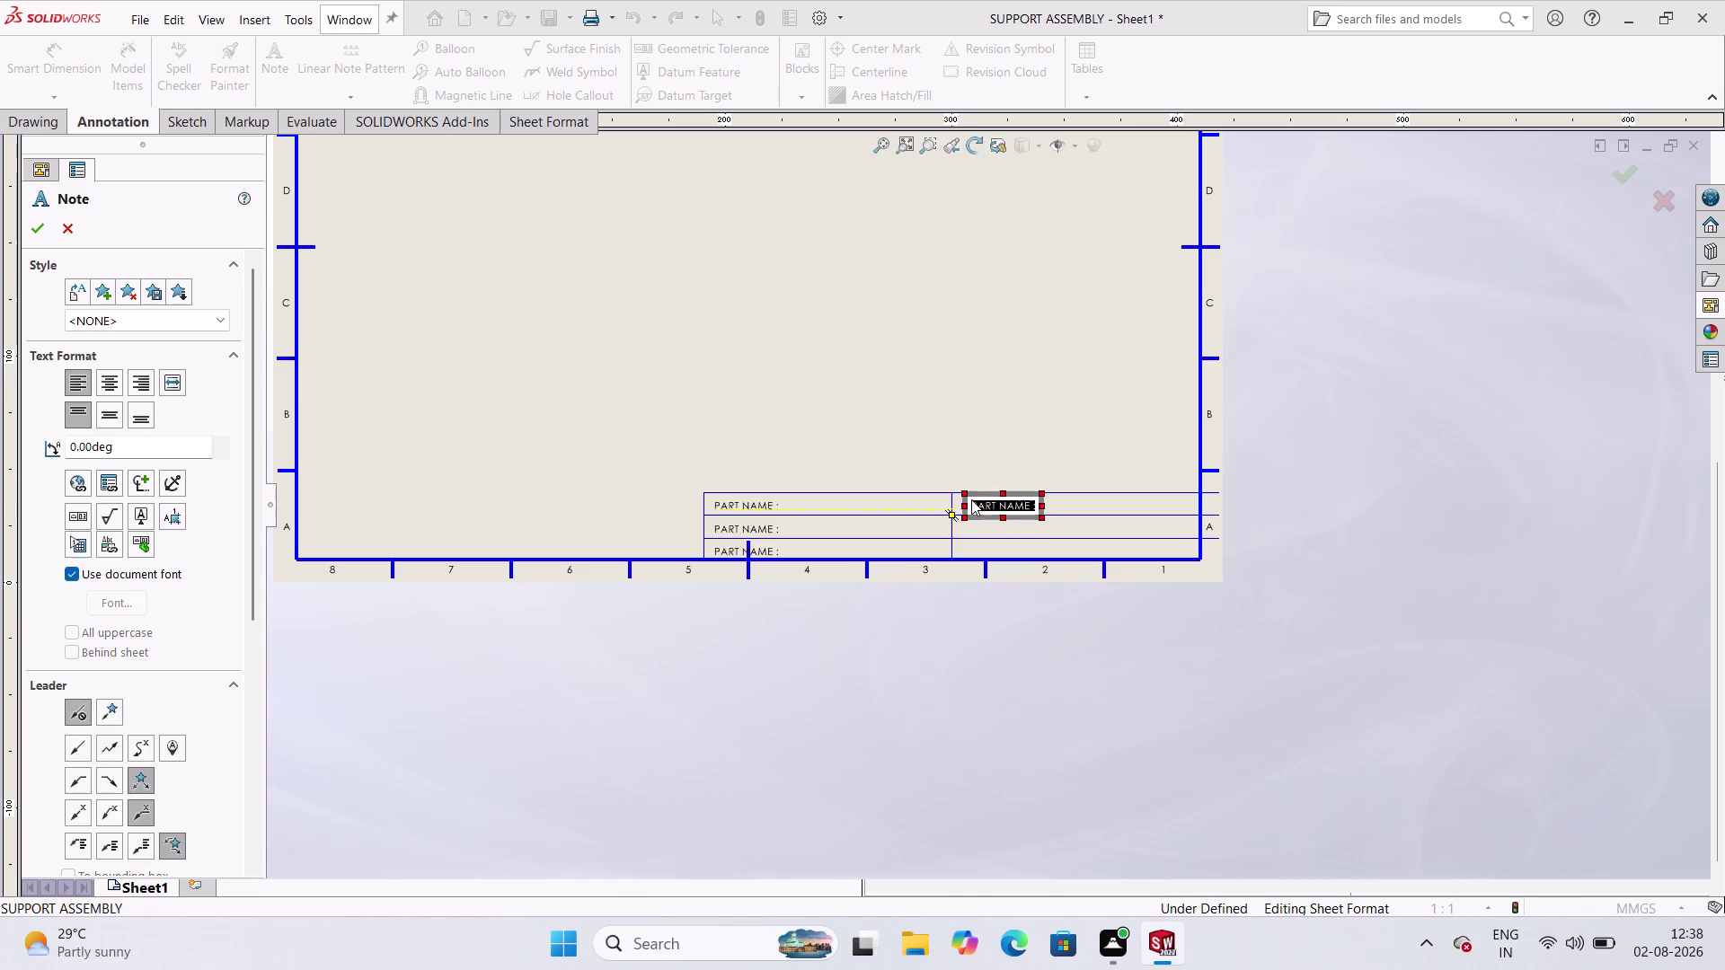
click(977, 529)
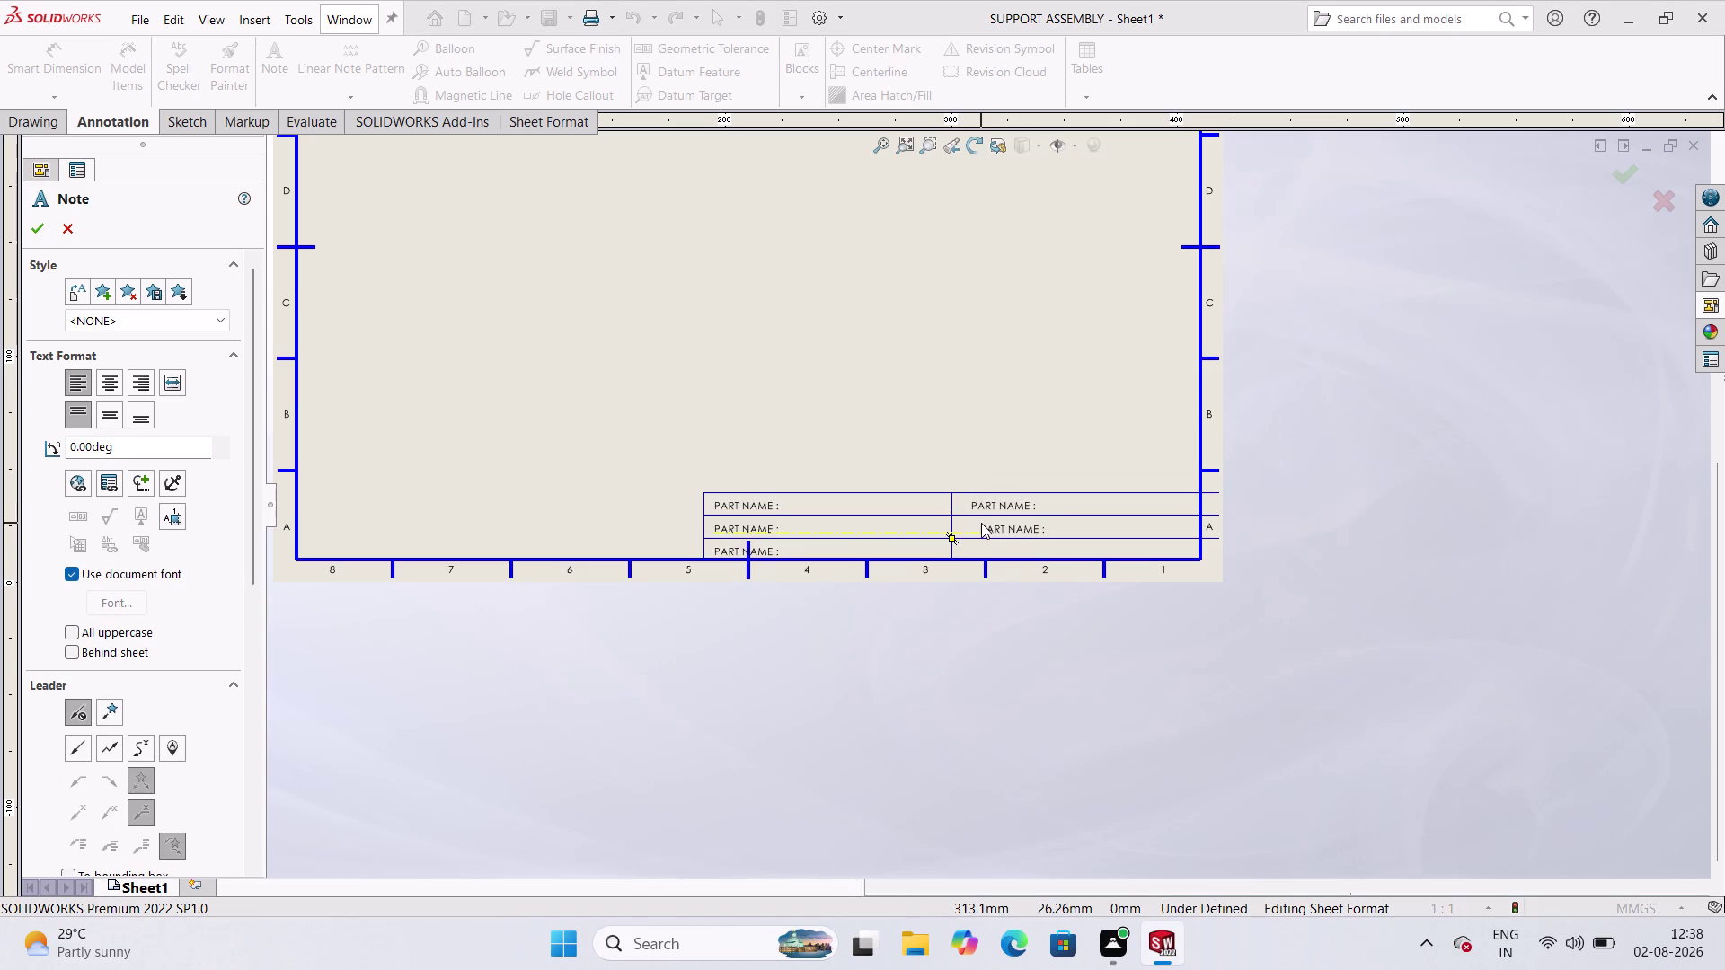
click(965, 525)
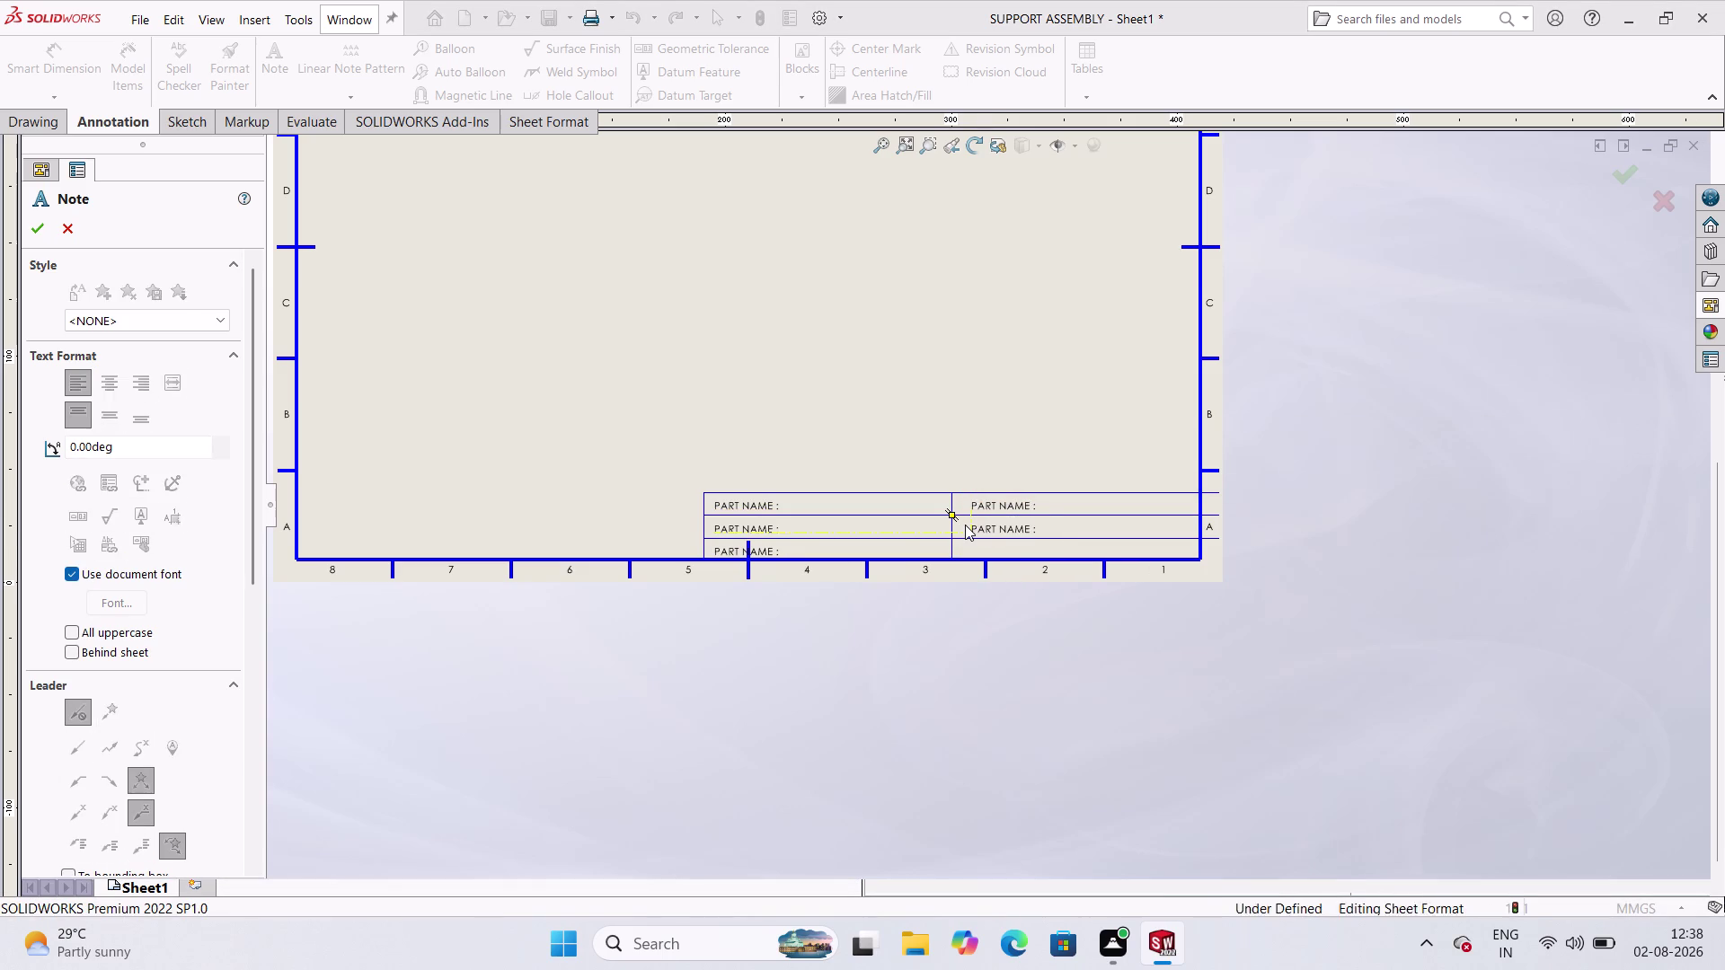
click(1081, 534)
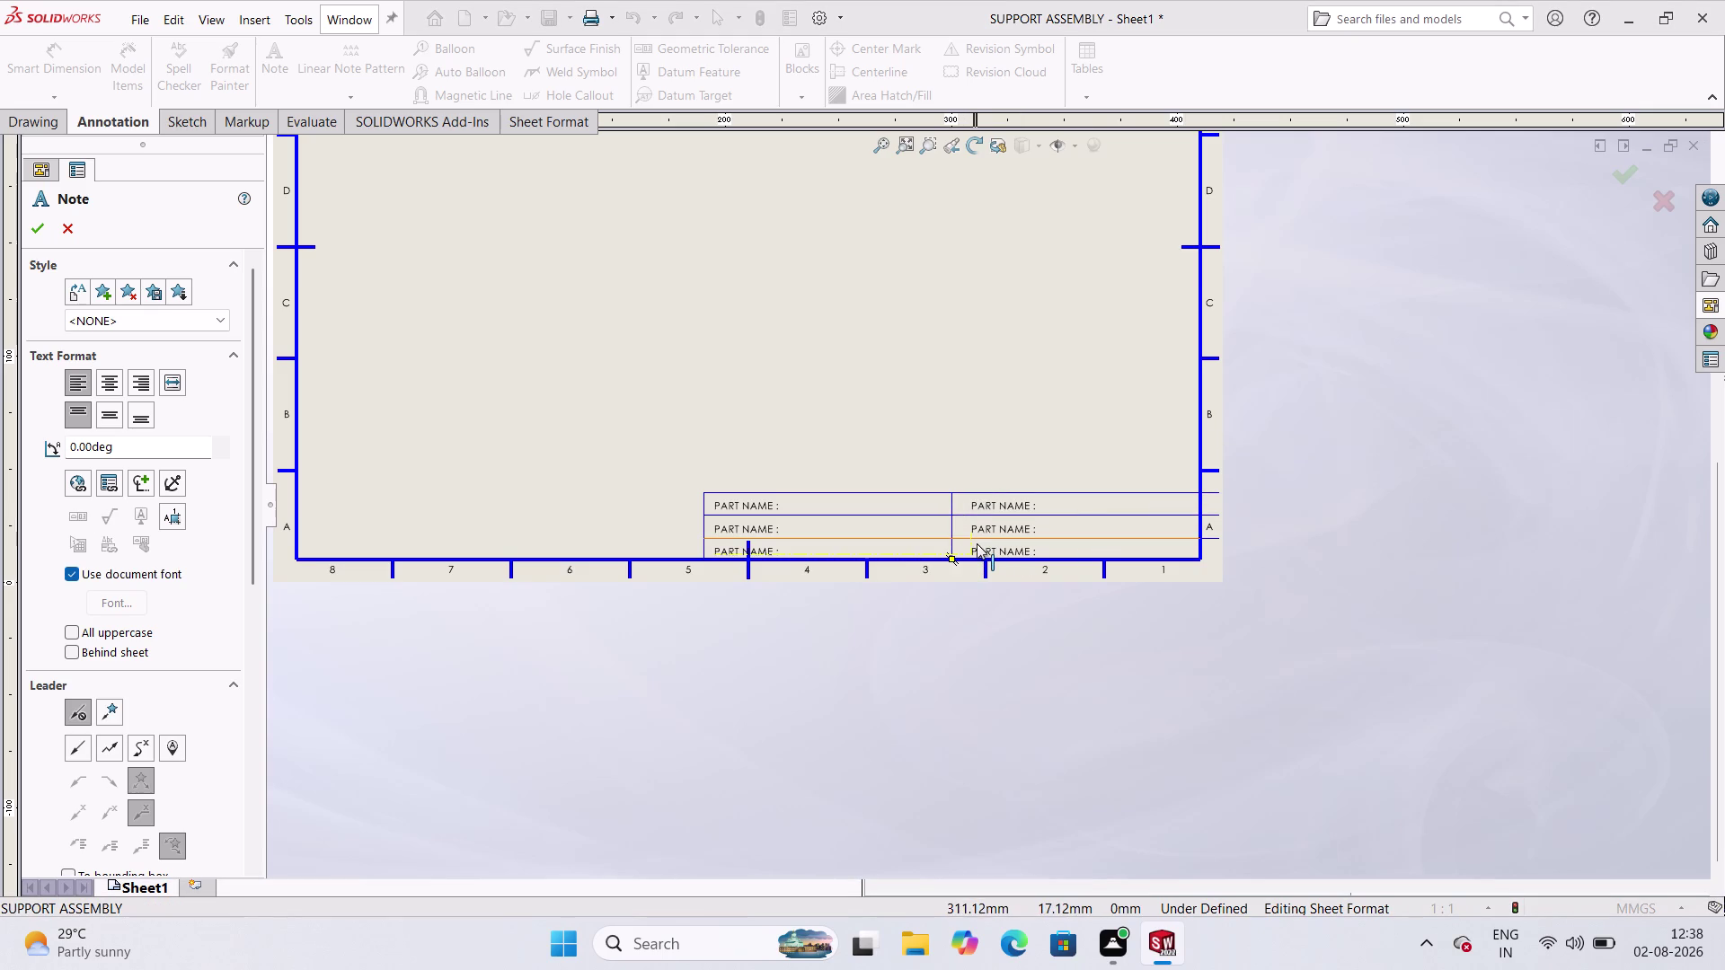
Make the bottom-right PART NAME : label bold and end note editing.
click(976, 543)
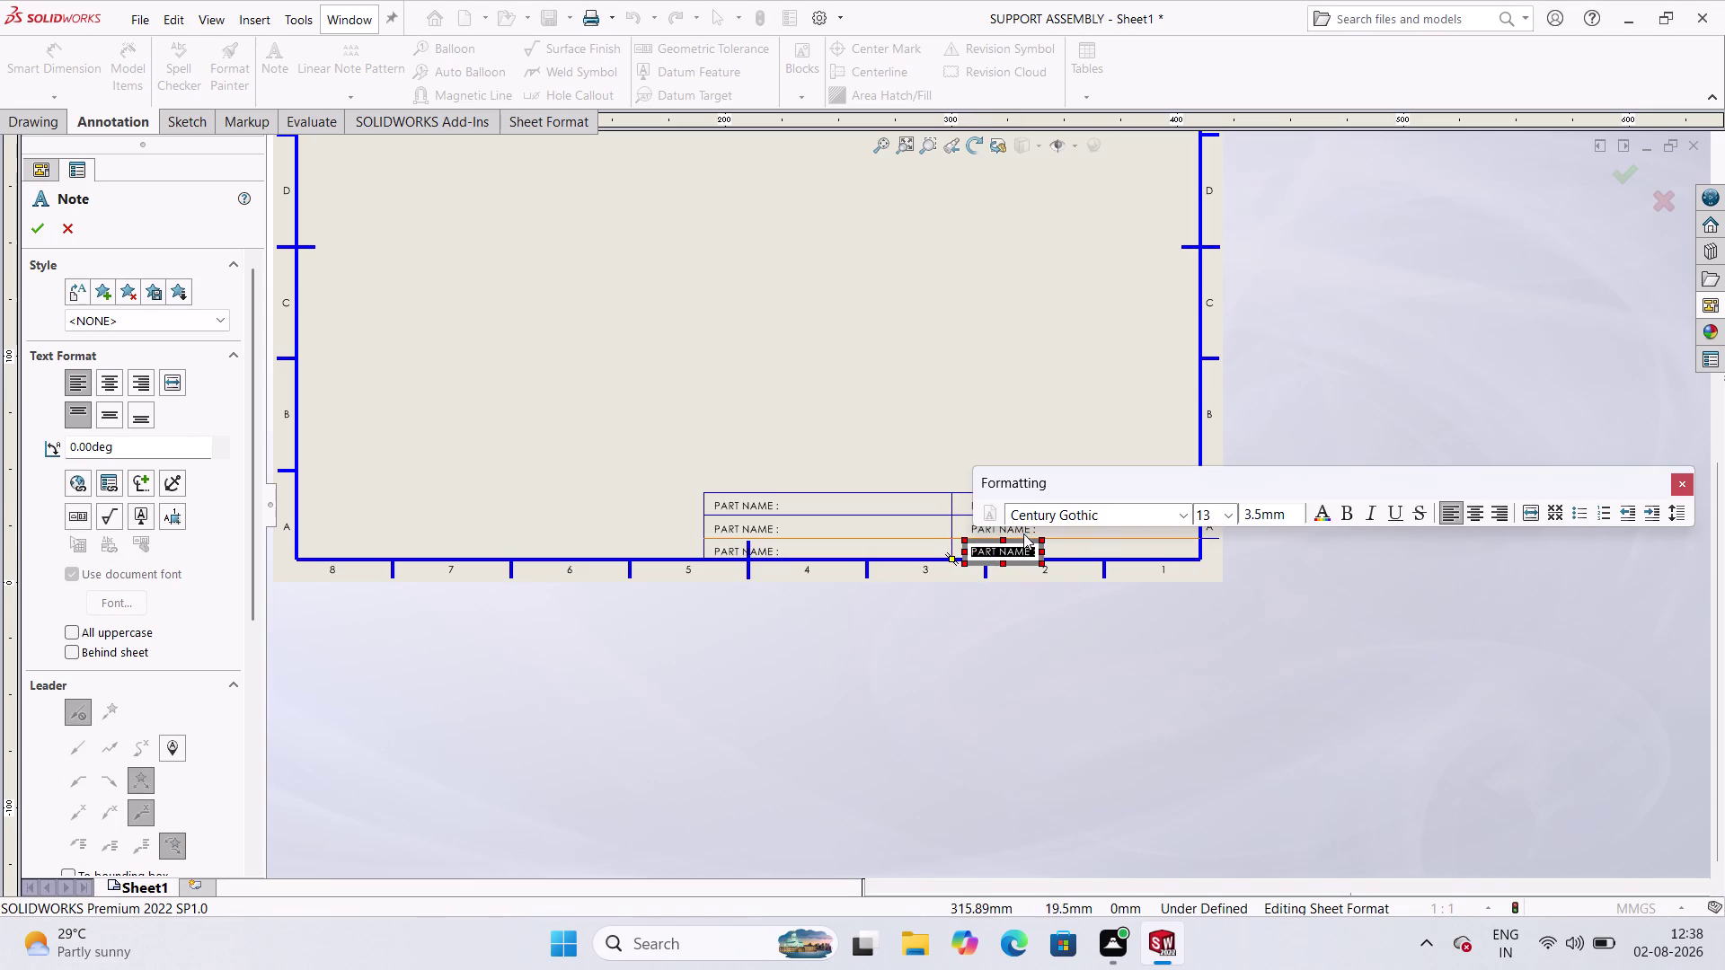
click(1341, 523)
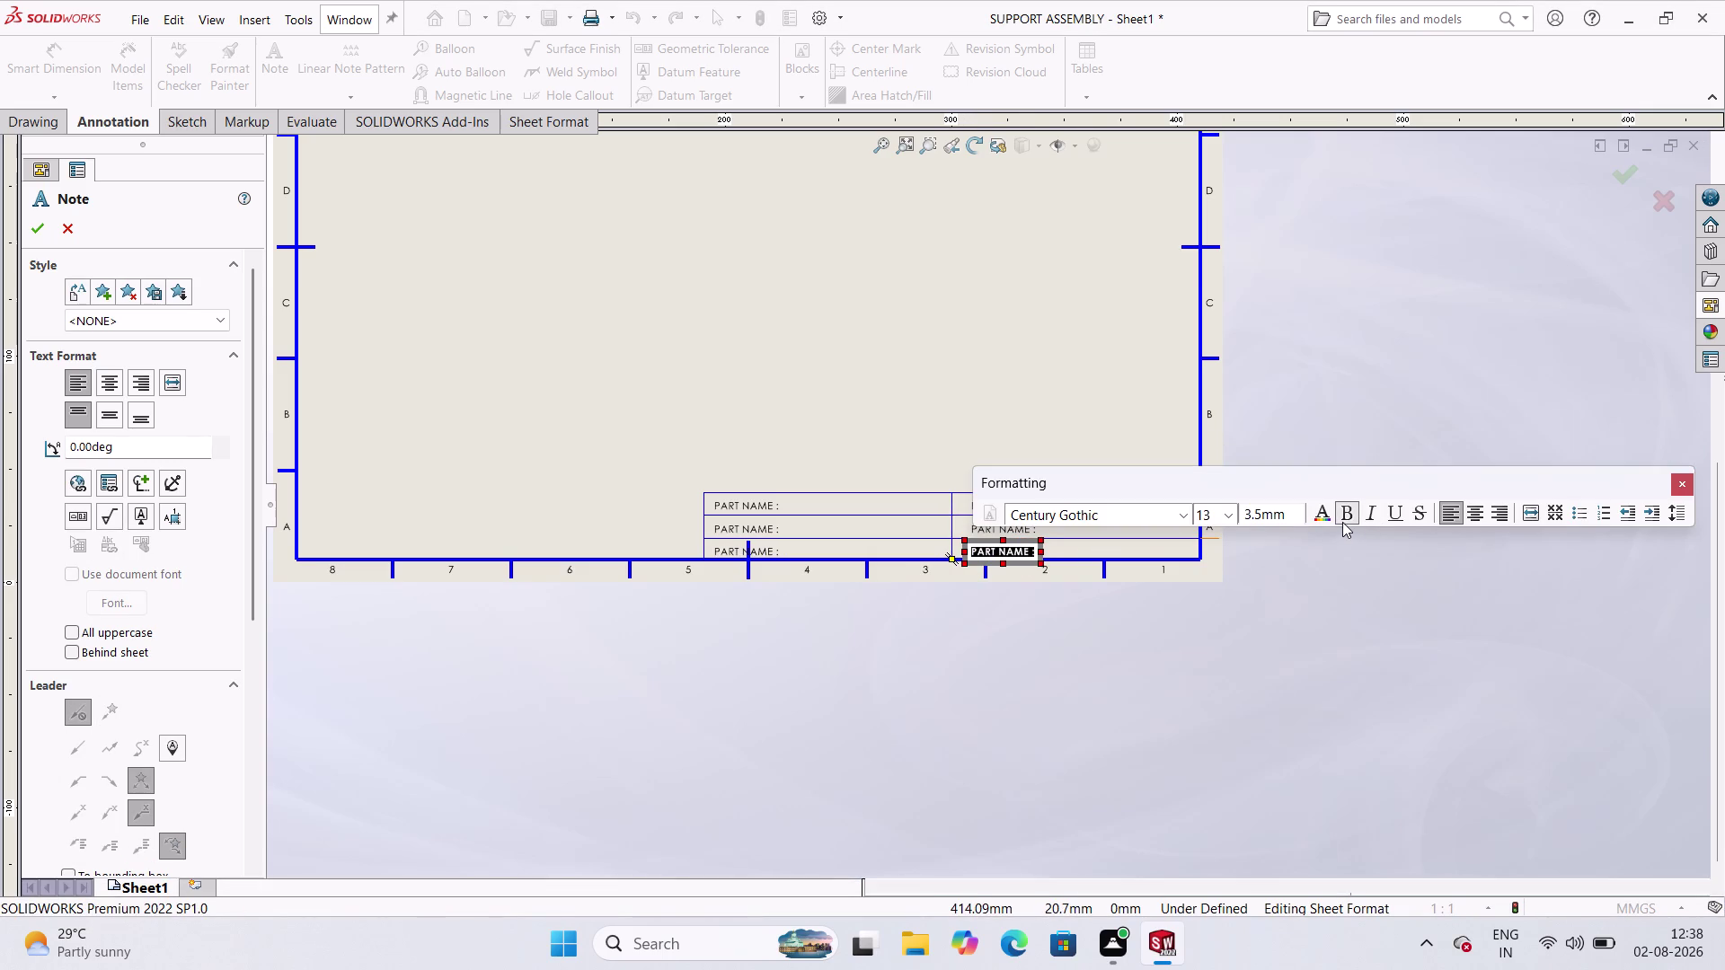
click(759, 501)
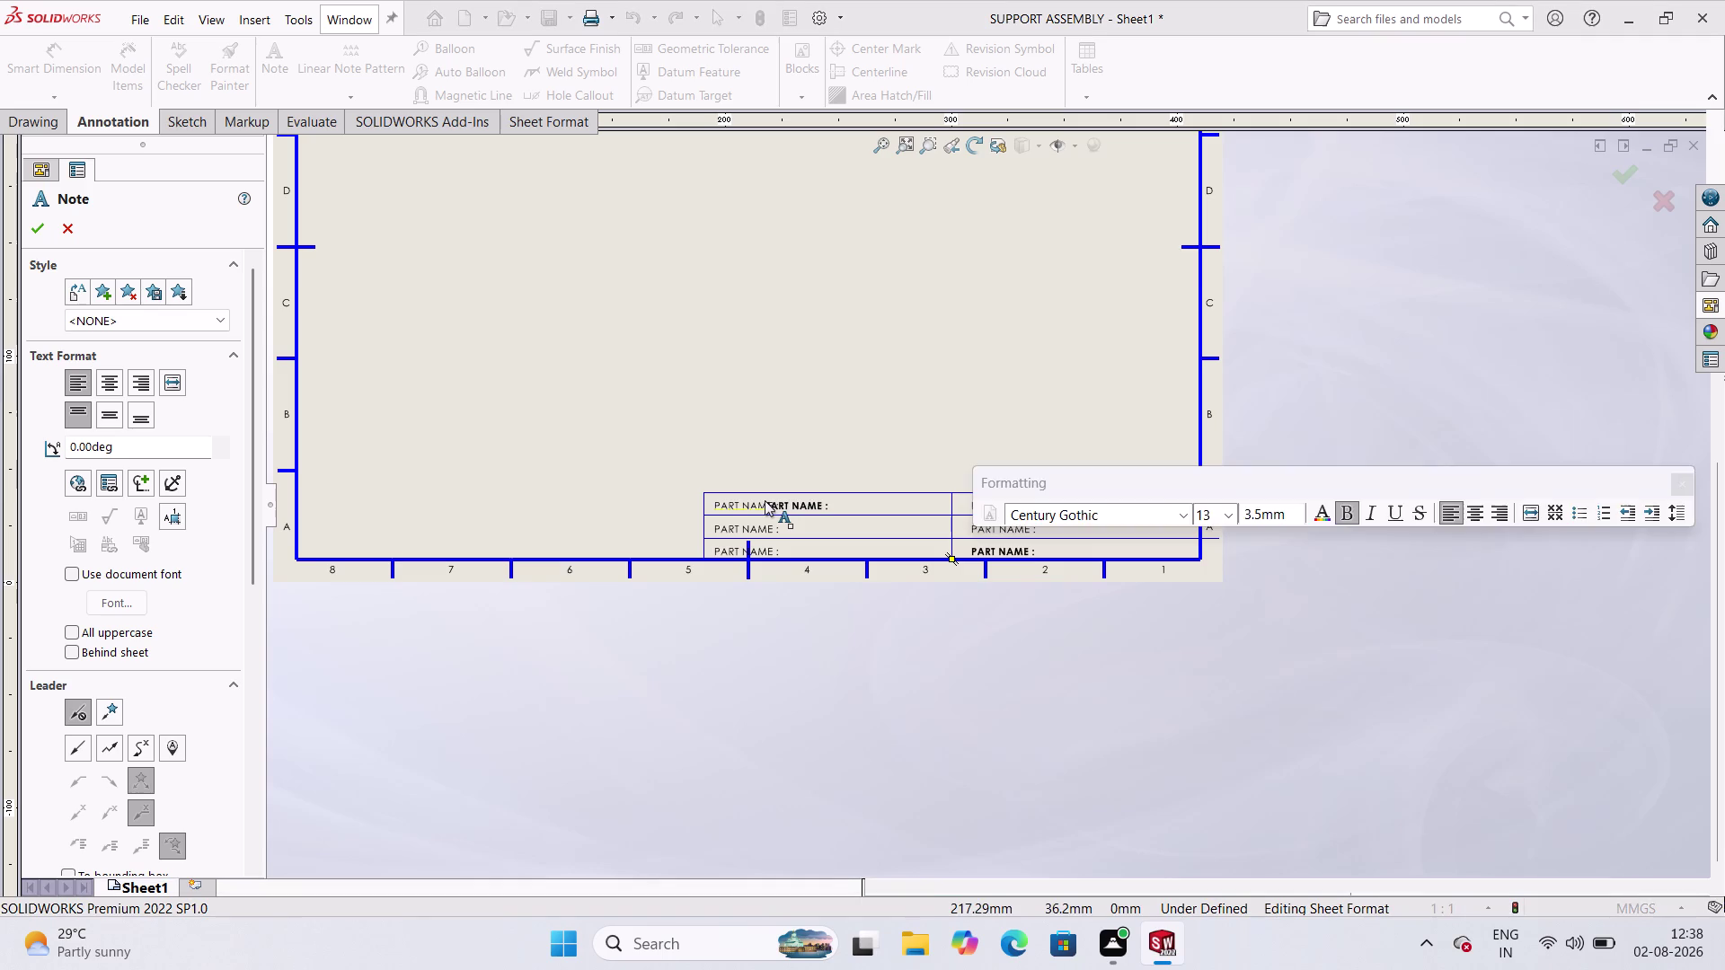
key(Escape)
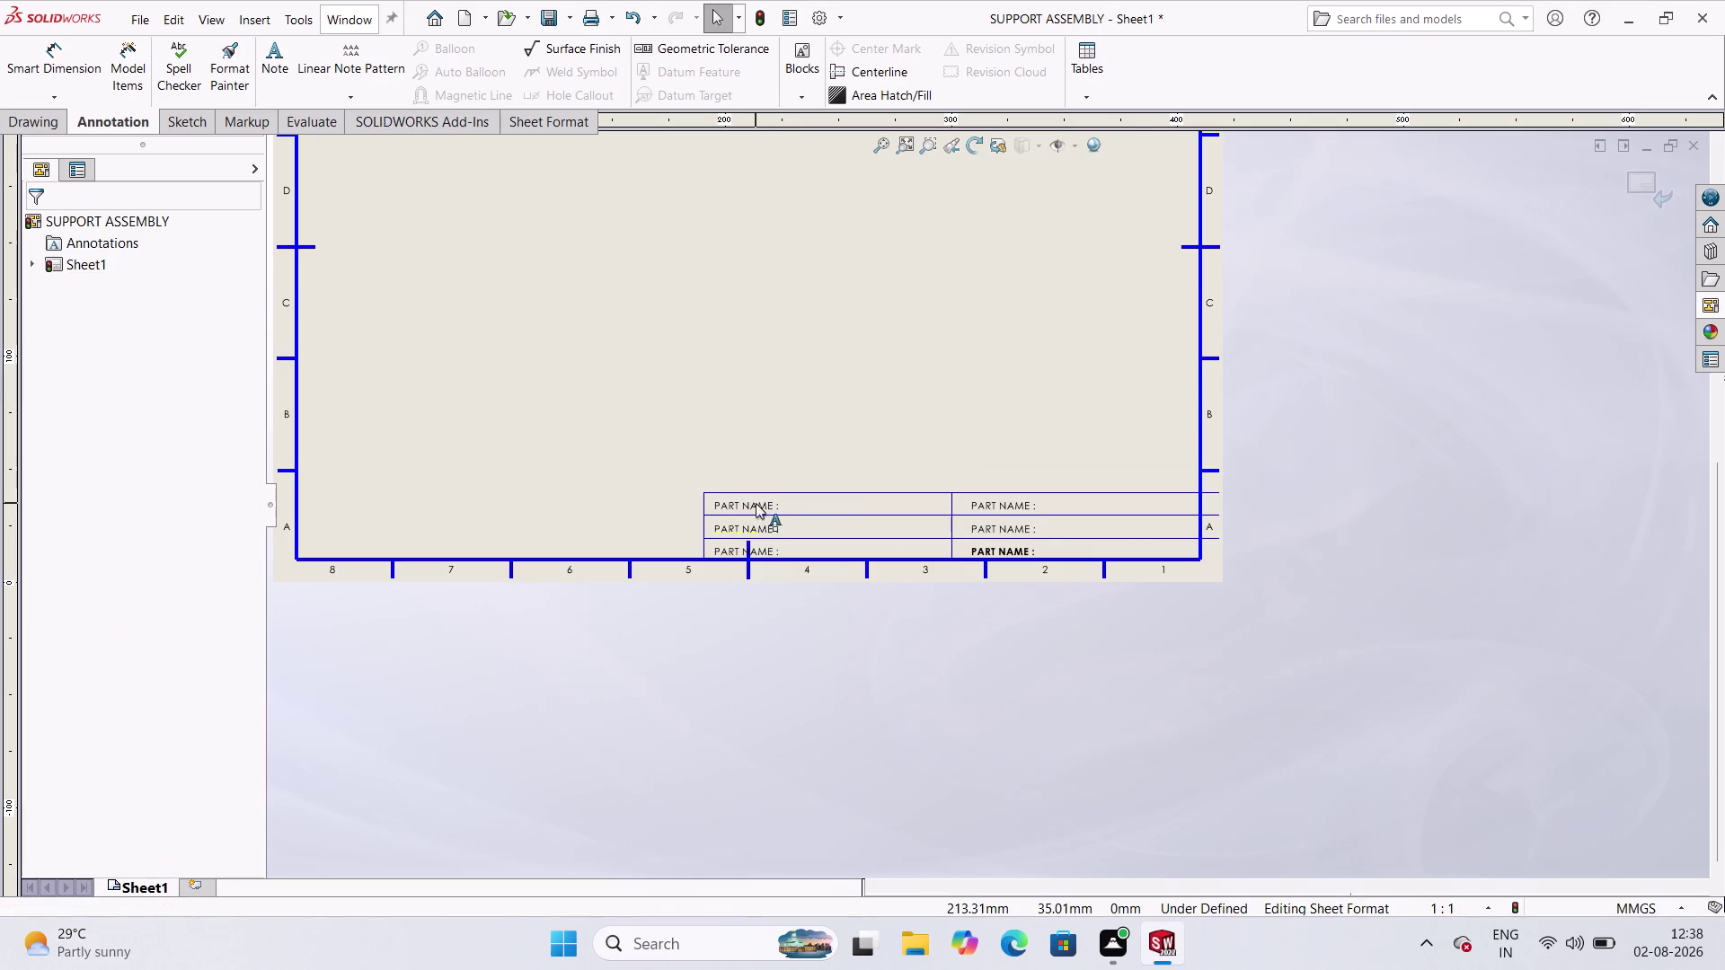
Bold the top-left PART NAME : label and inspect another label's options.
double_click(752, 503)
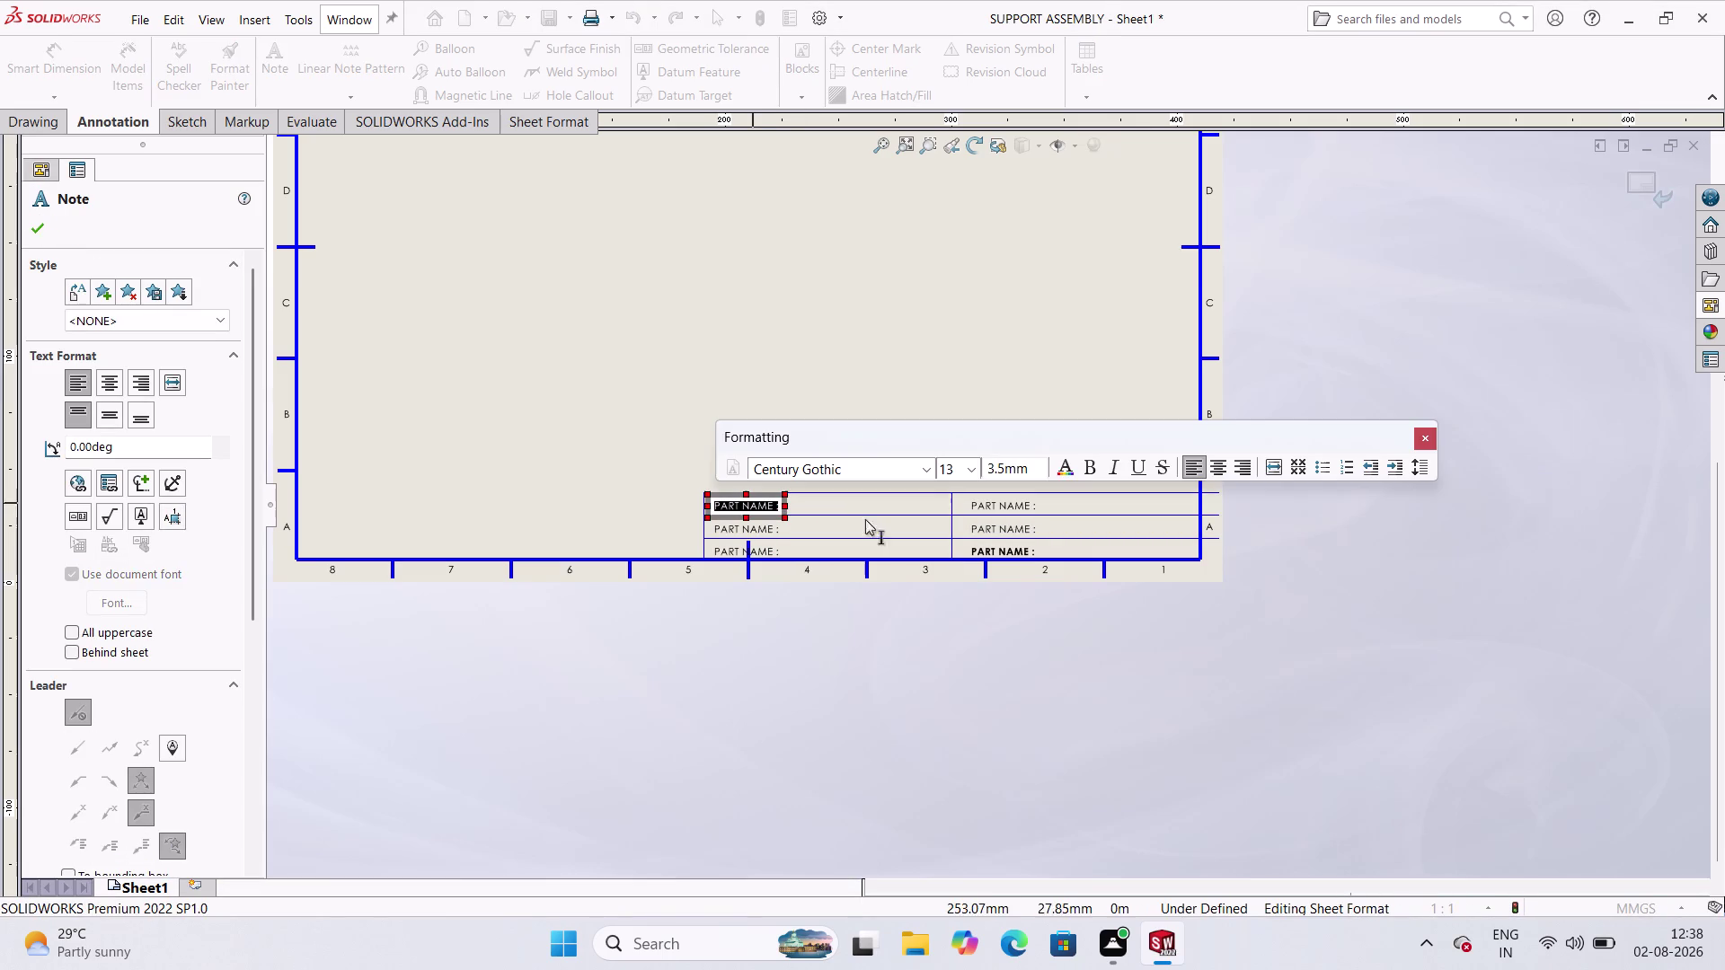
click(1094, 468)
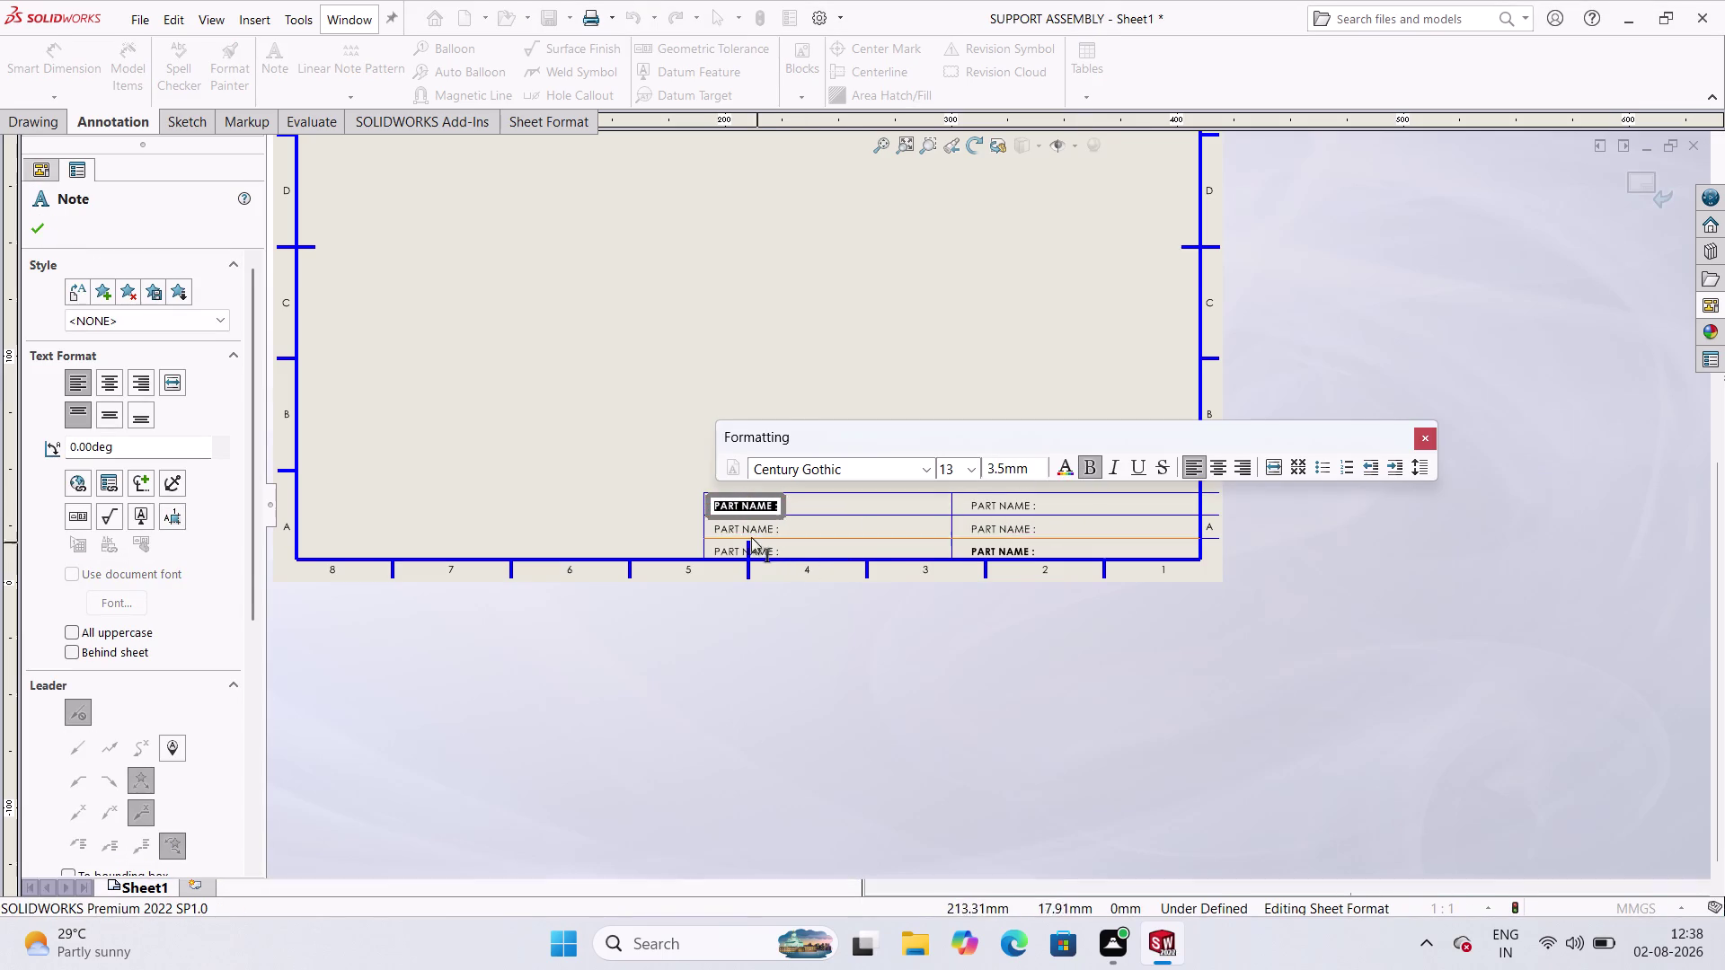
double_click(754, 532)
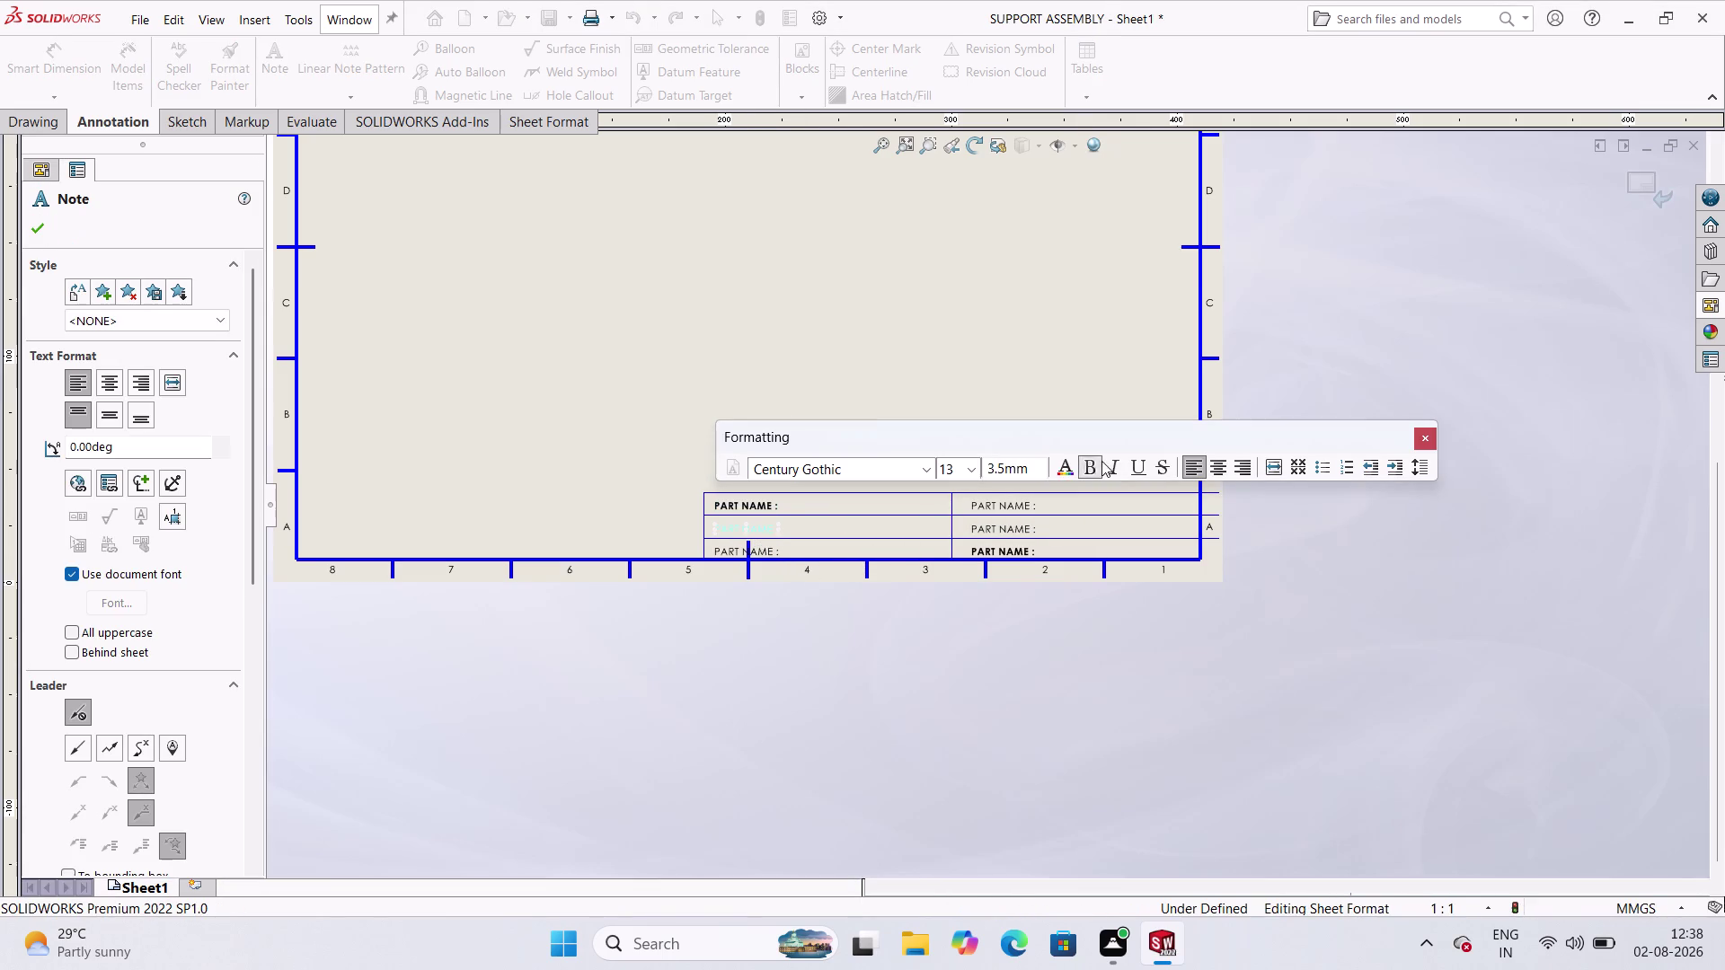
click(1001, 502)
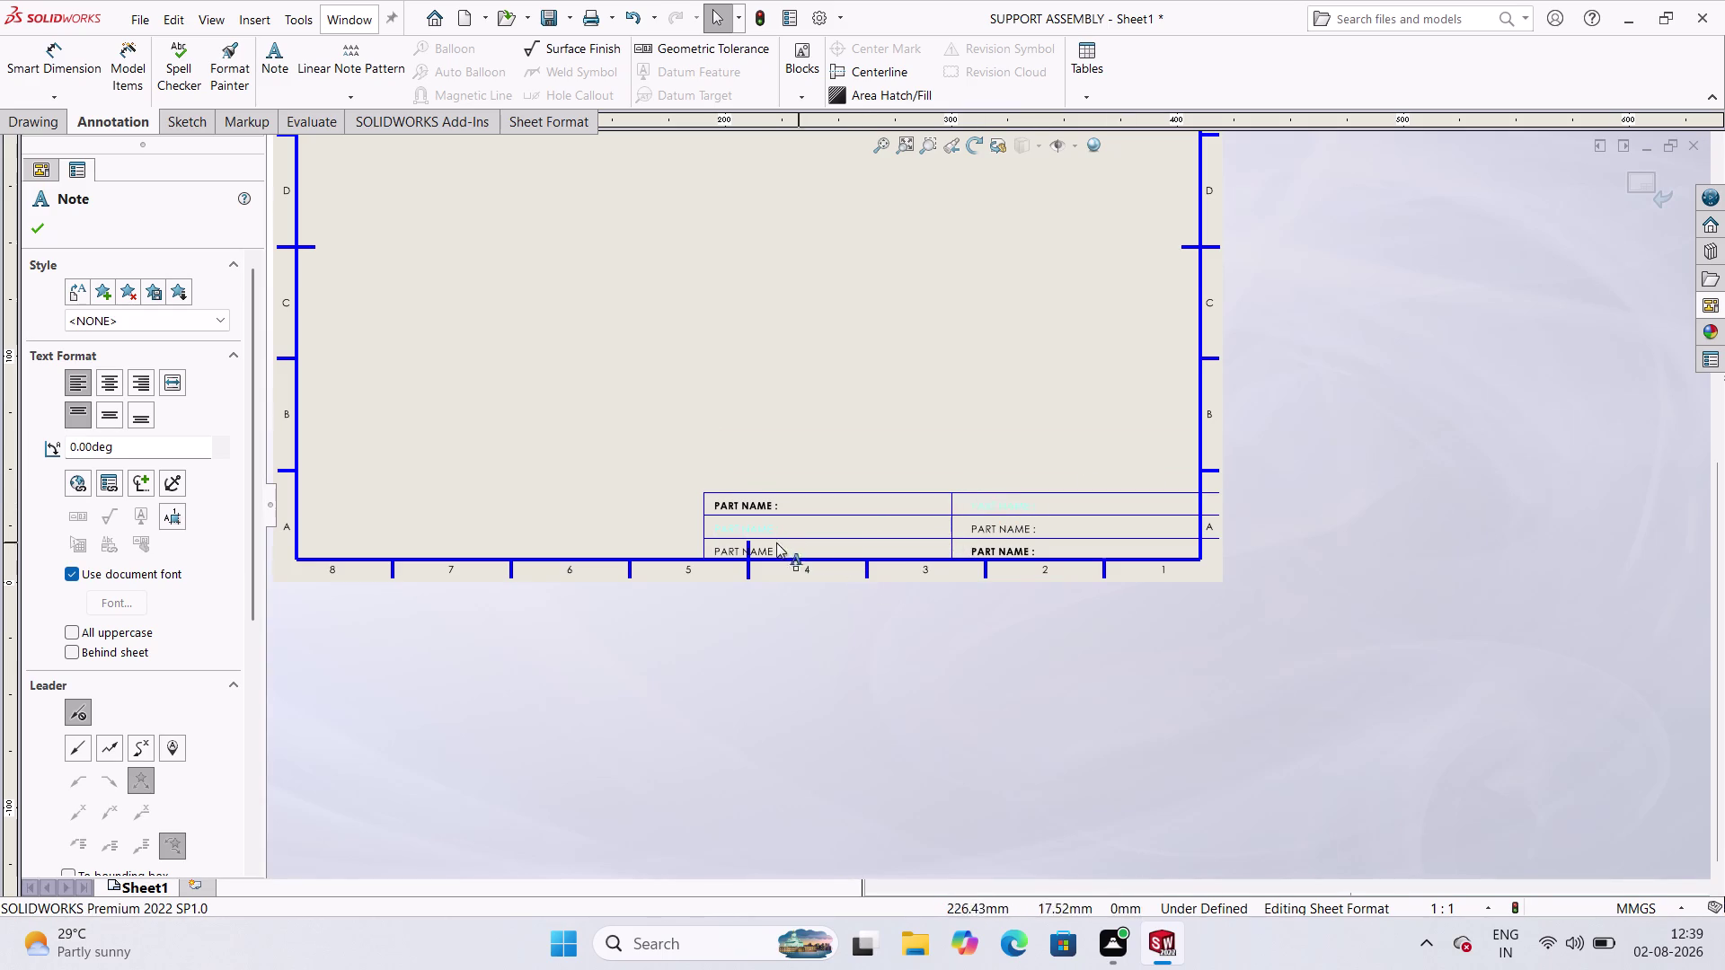
click(771, 551)
click(999, 532)
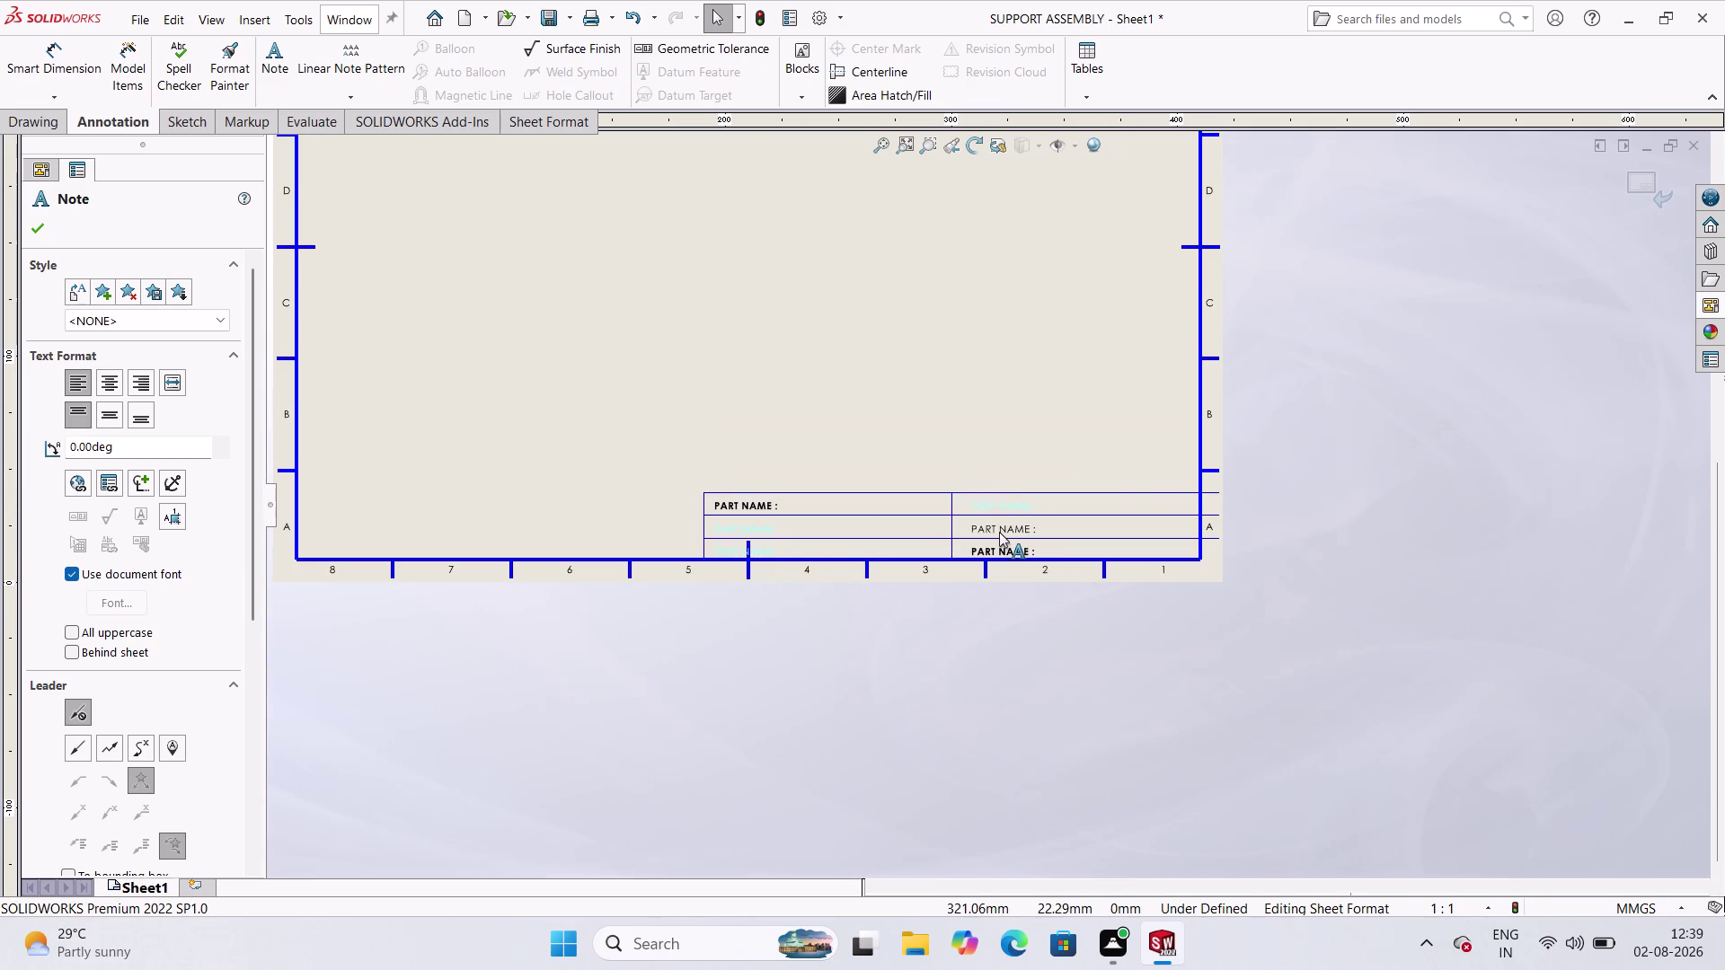
right_click(1010, 498)
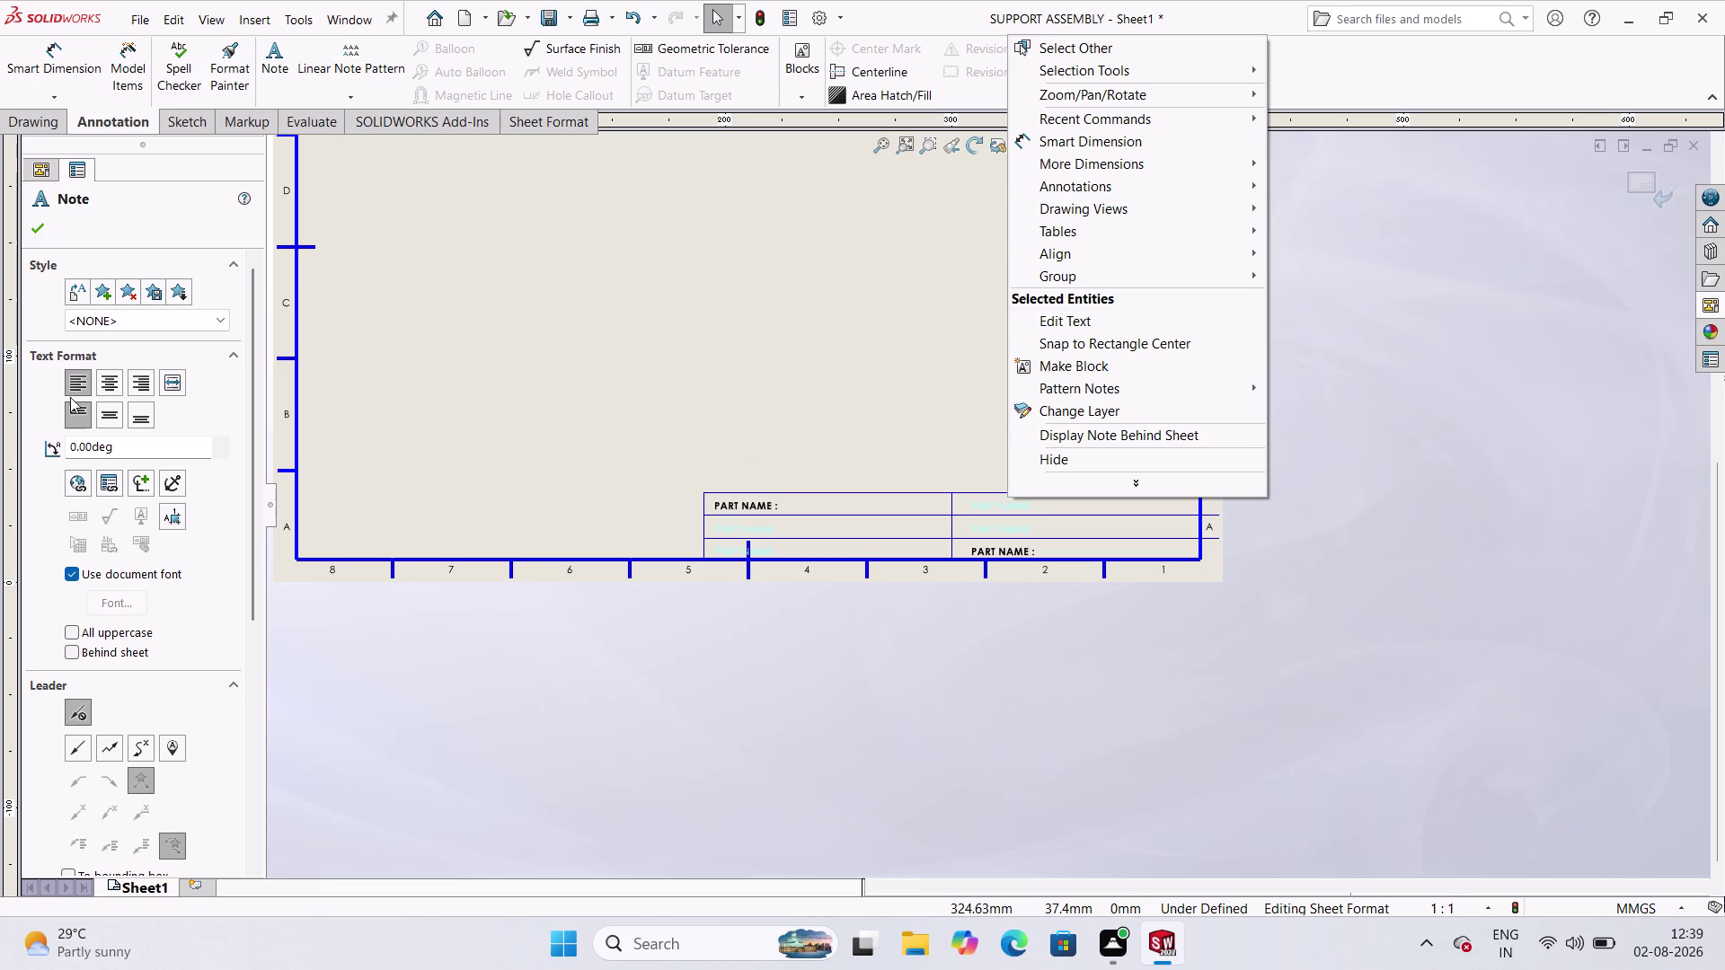
scroll(down, 3)
scroll(up, 3)
scroll(down, 3)
scroll(up, 3)
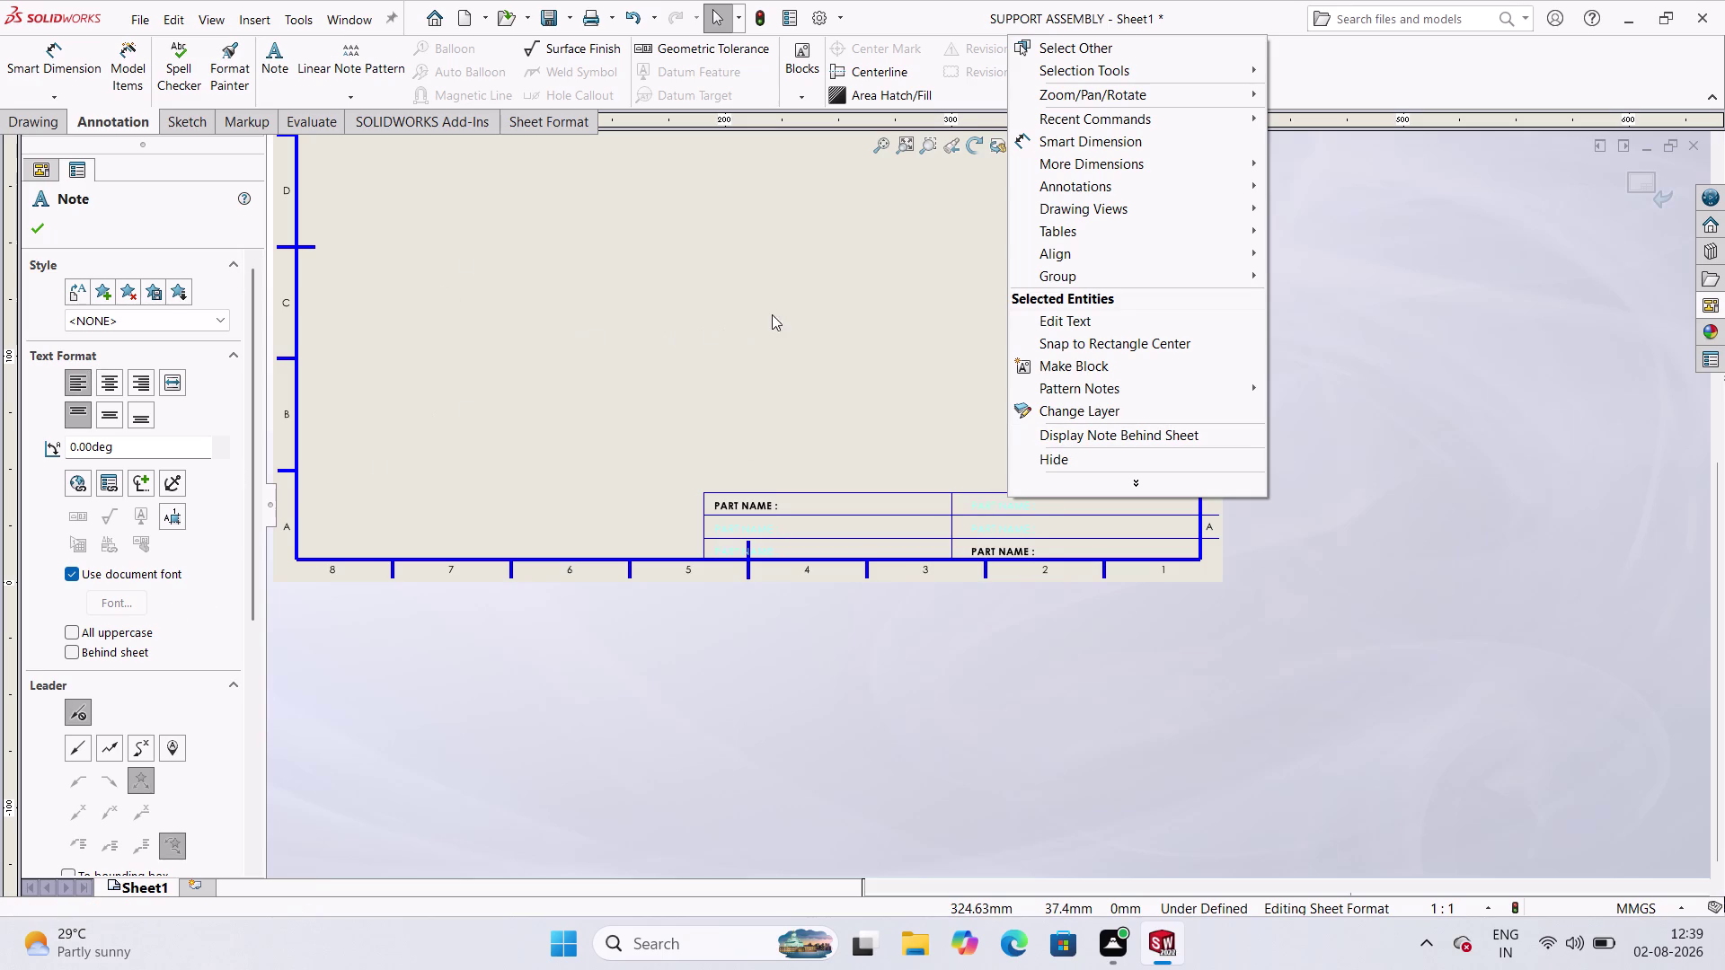
click(773, 312)
Bold the top-right and bottom-left PART NAME : labels.
double_click(988, 510)
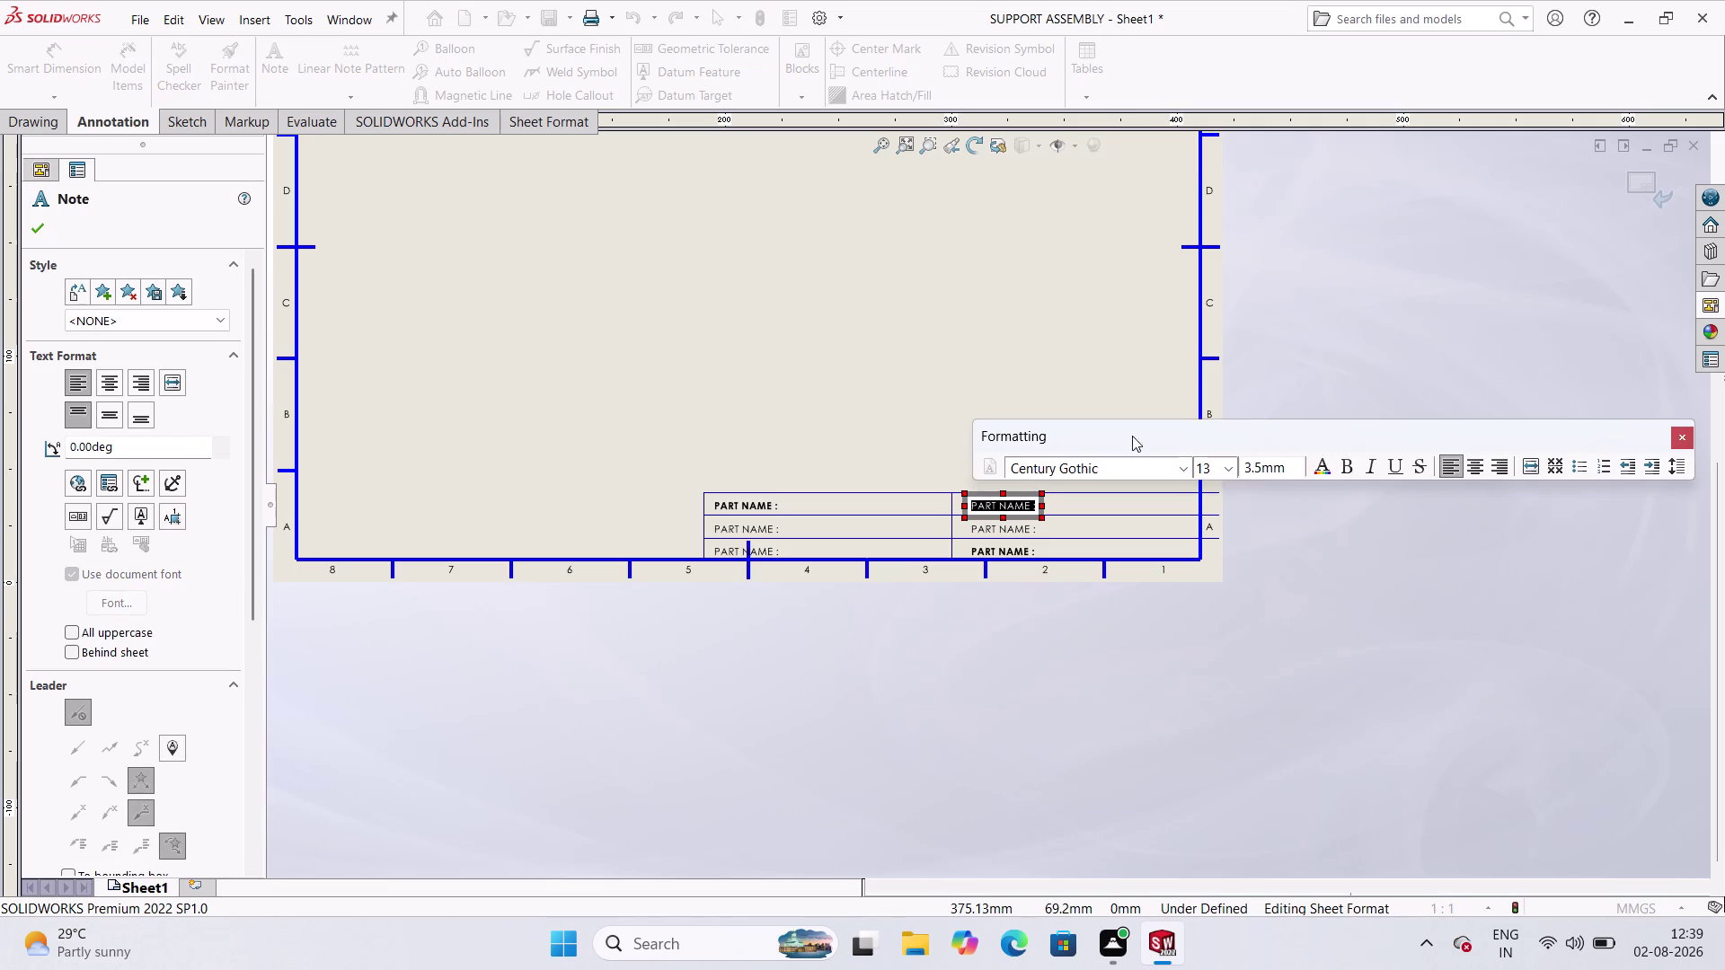
click(1343, 466)
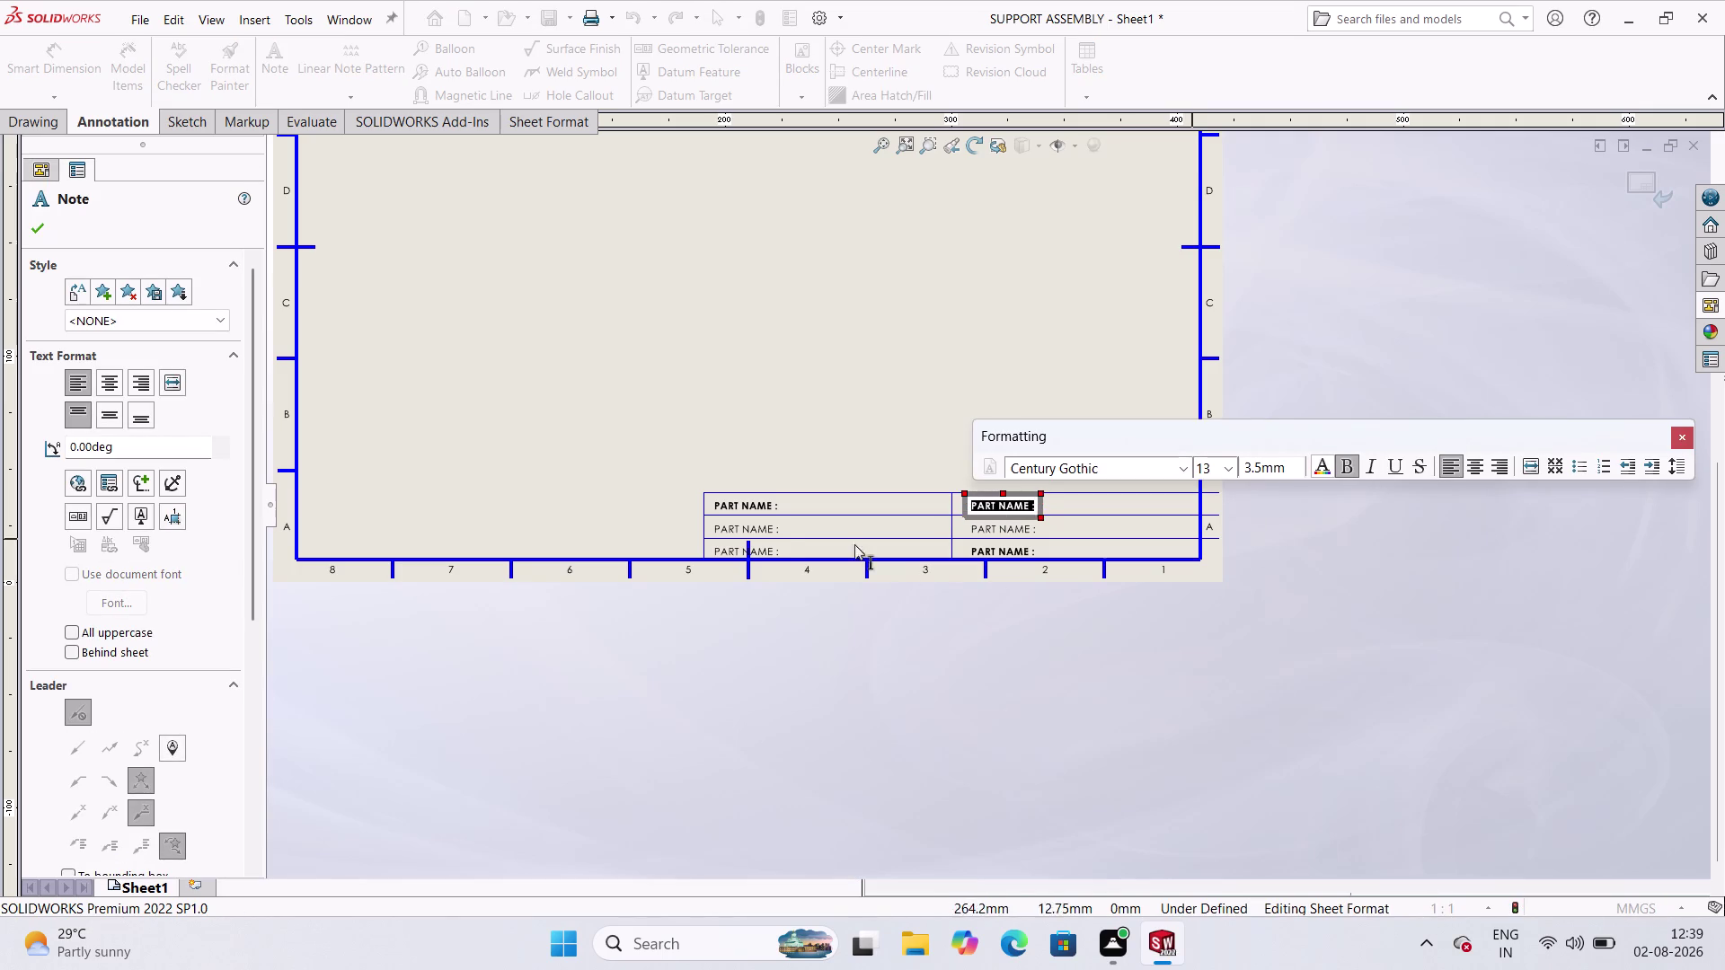
double_click(760, 525)
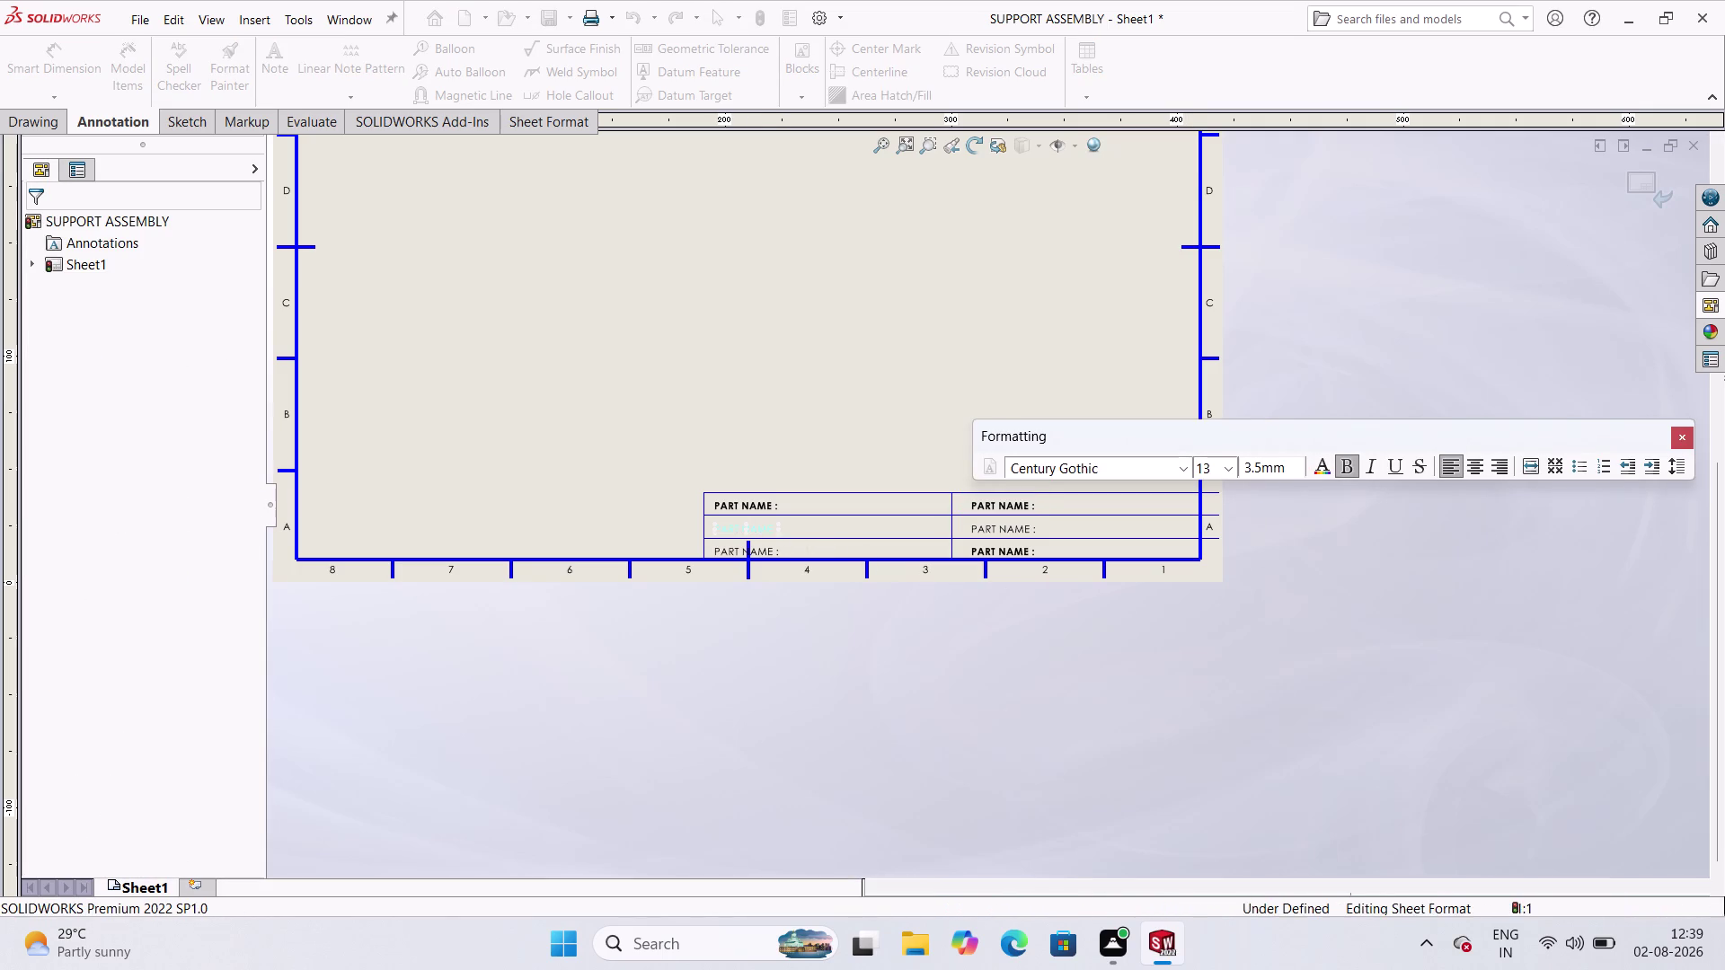
double_click(764, 541)
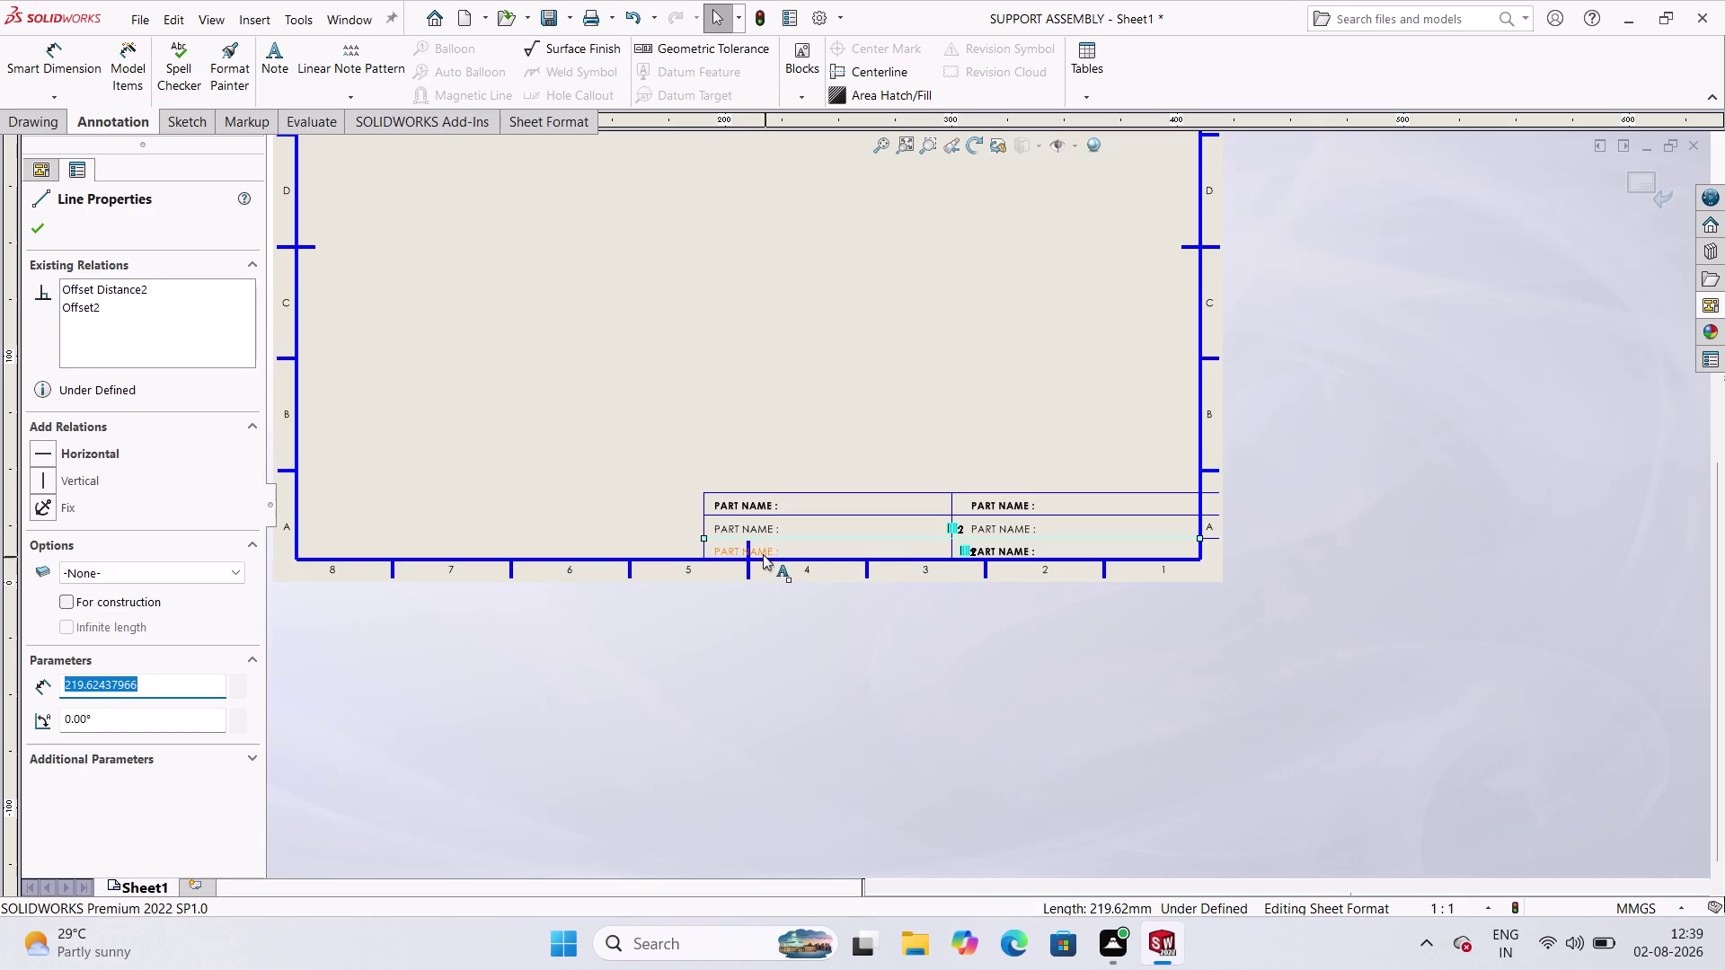
click(762, 554)
double_click(763, 554)
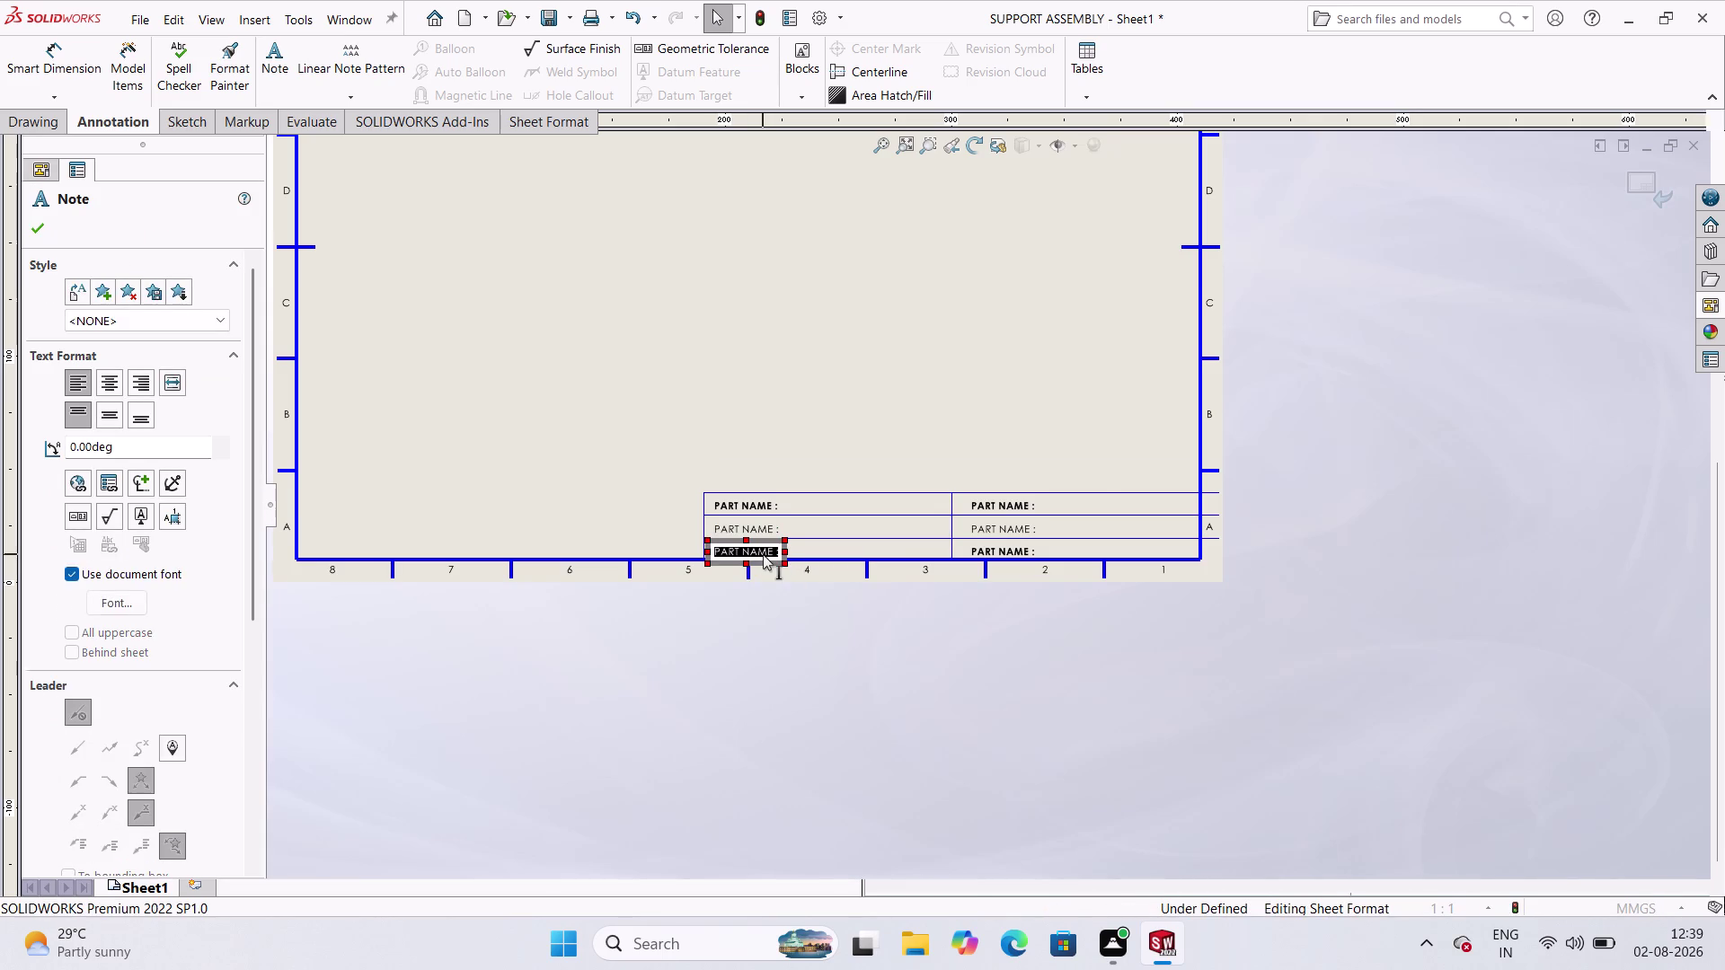
click(1091, 514)
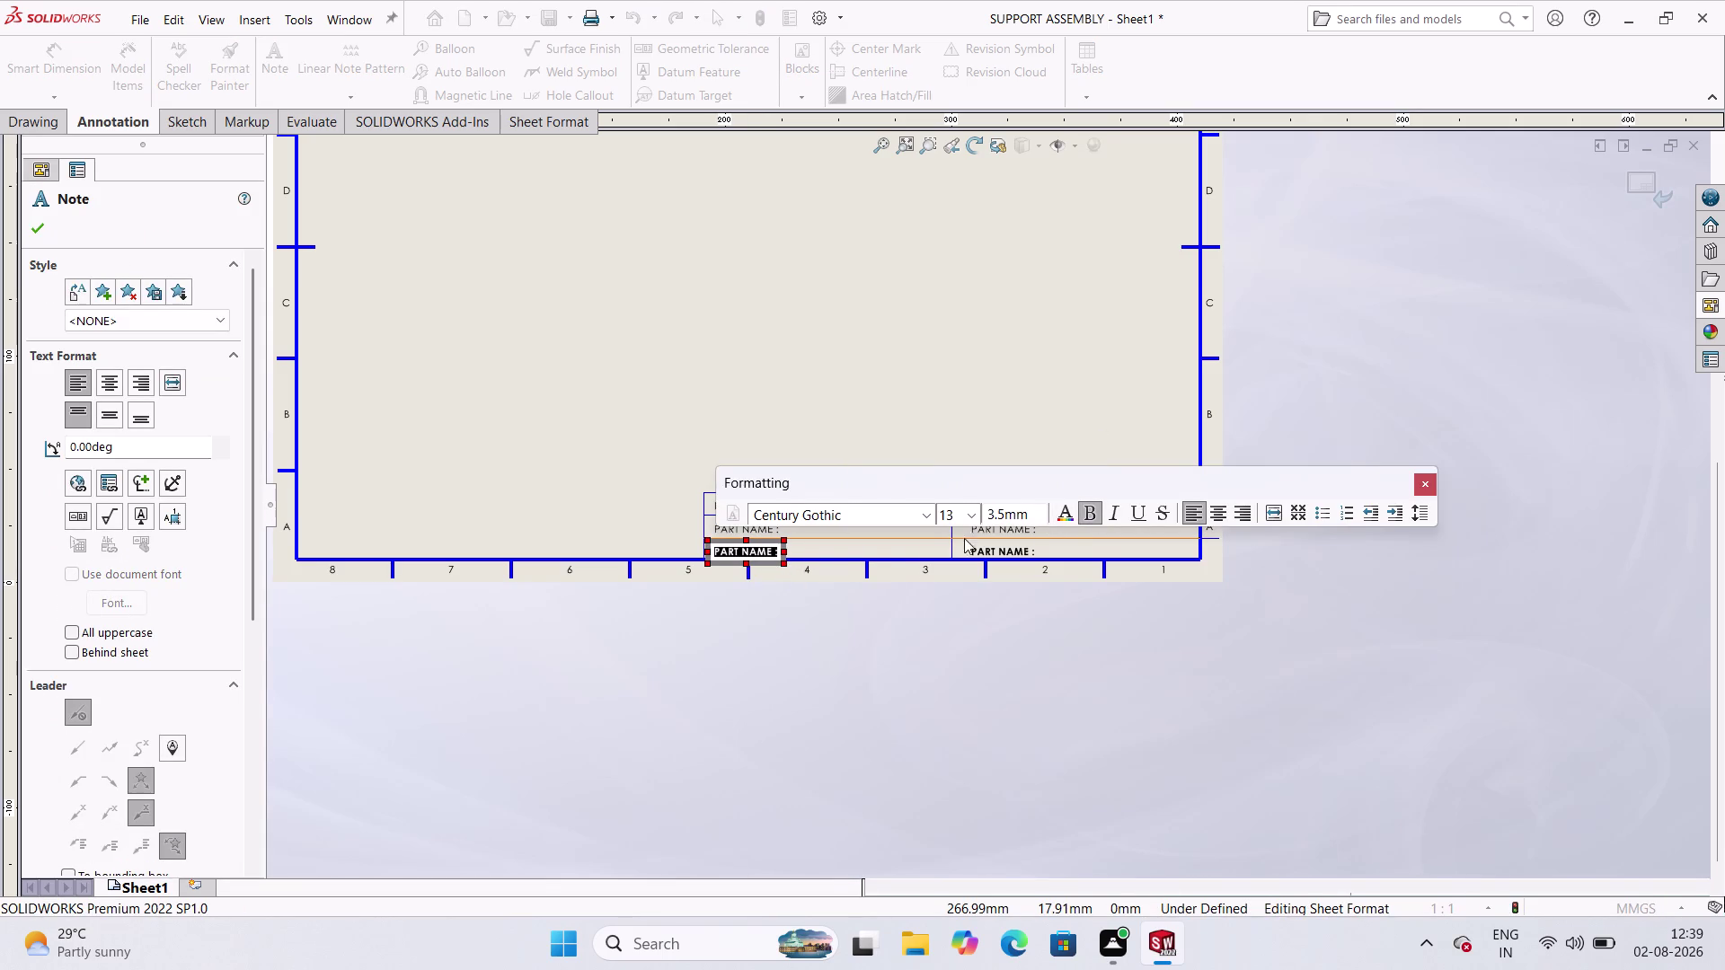
click(844, 577)
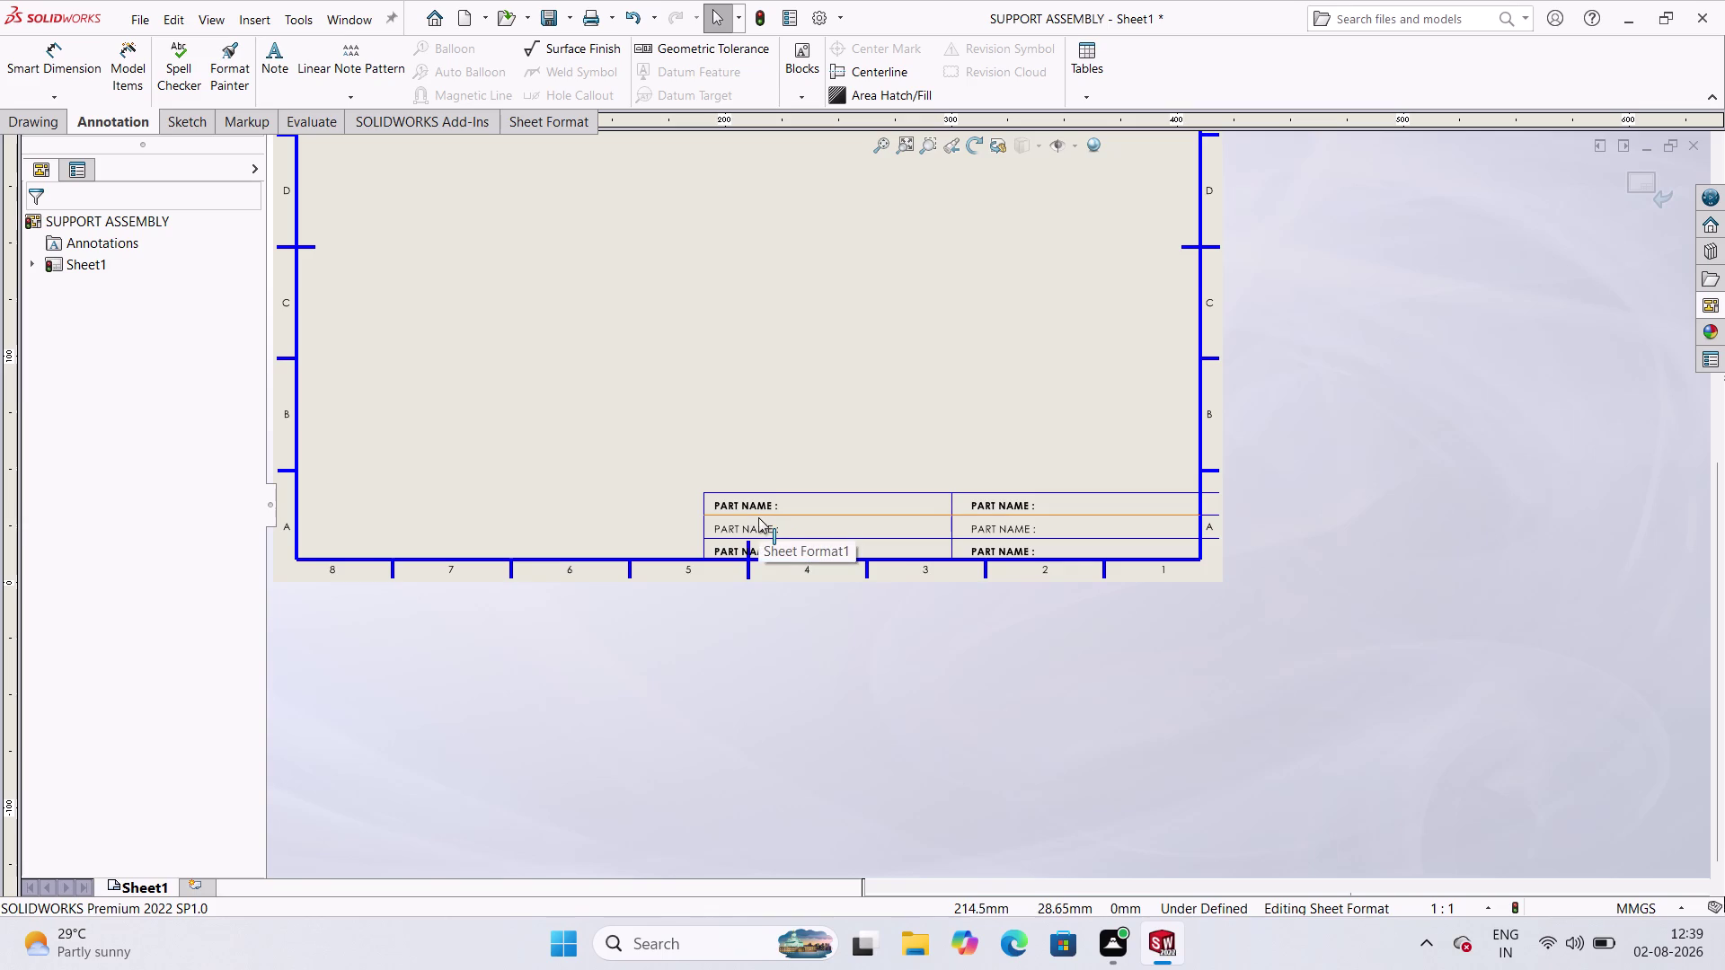
Bold the middle-left and middle-right PART NAME : labels.
double_click(764, 533)
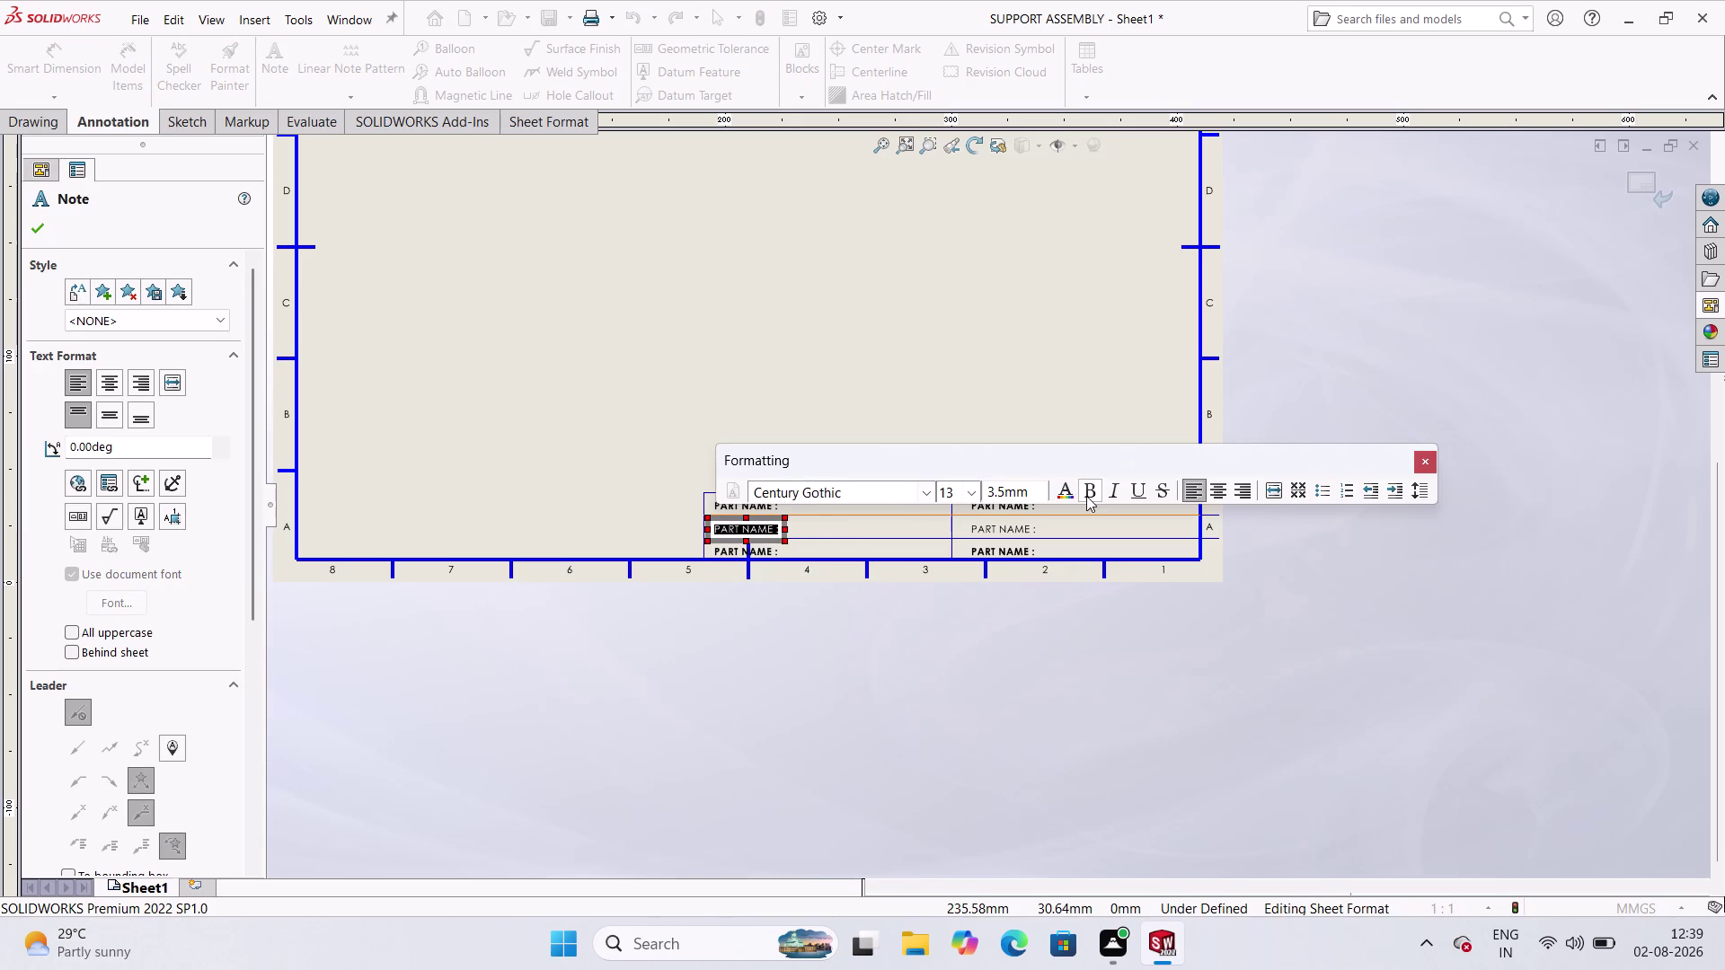
click(1086, 495)
click(1026, 625)
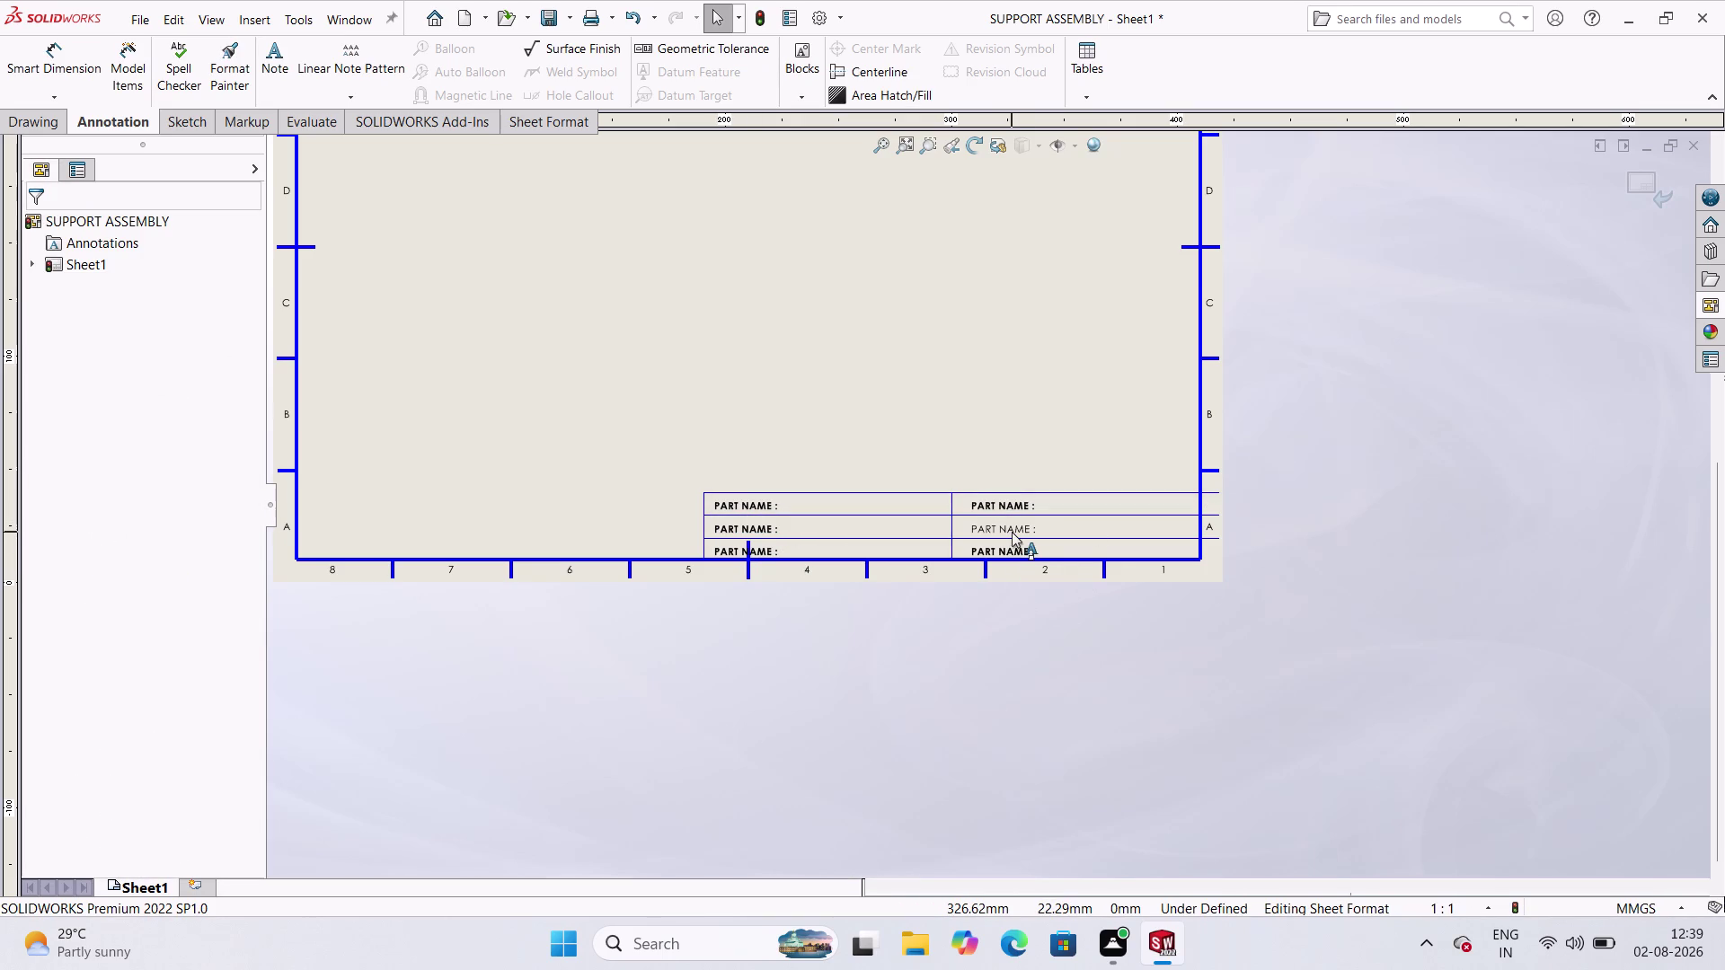
double_click(1012, 532)
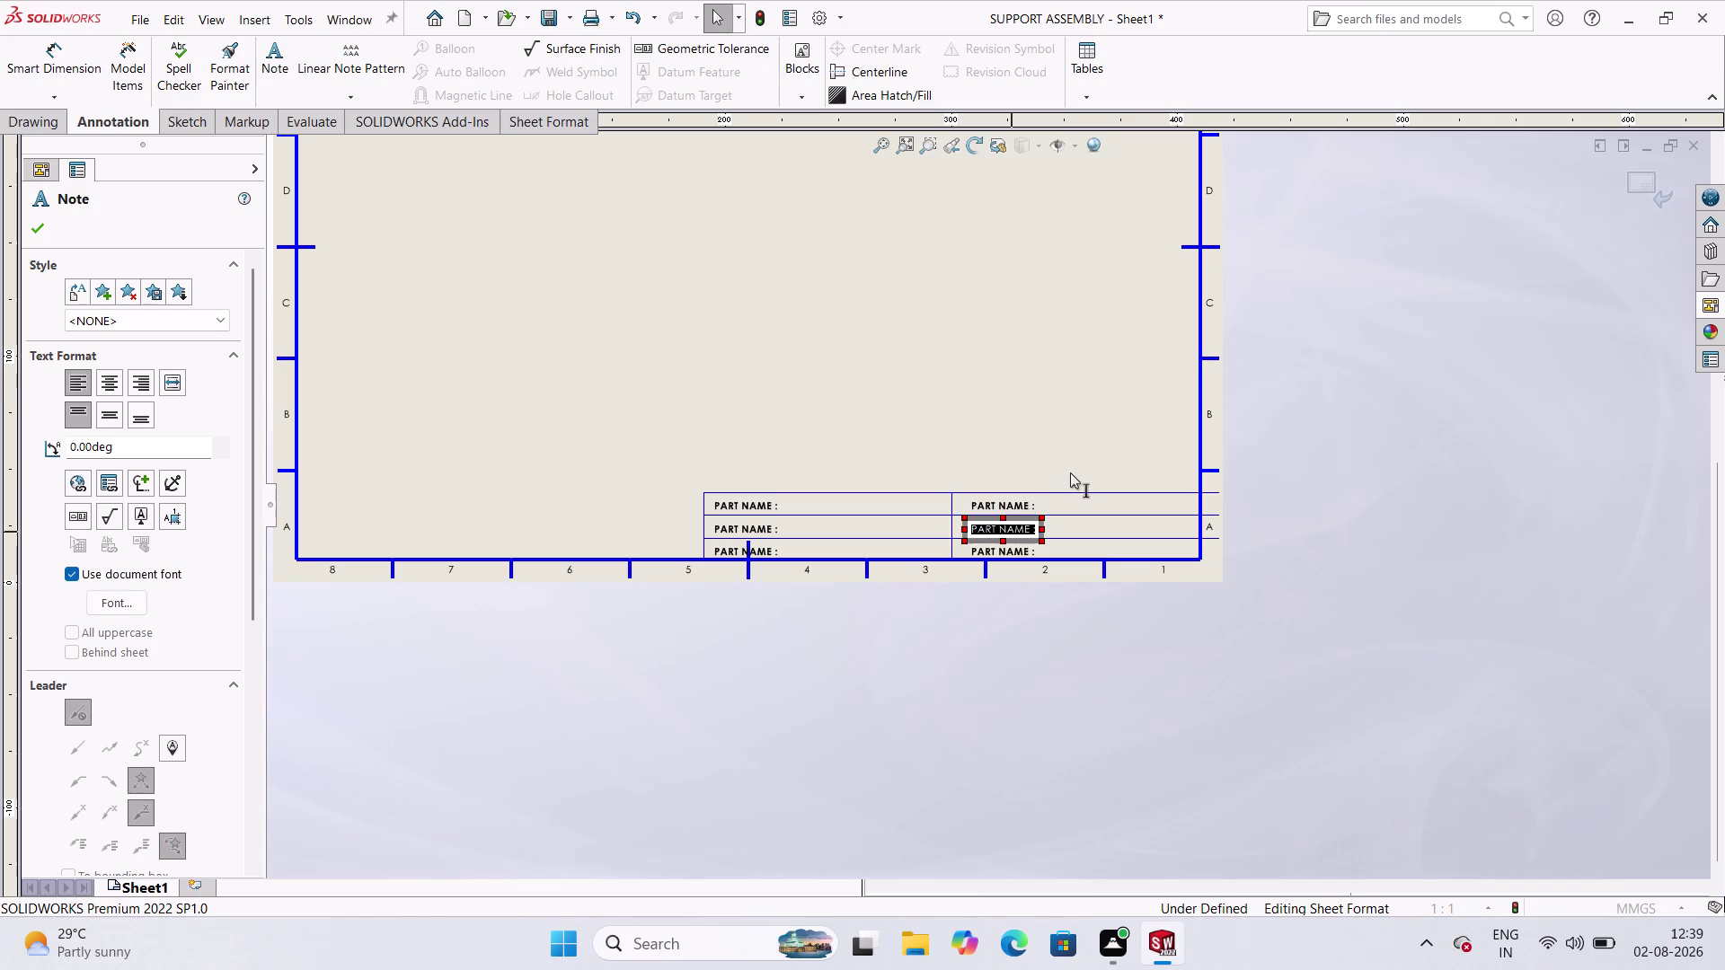
click(1354, 496)
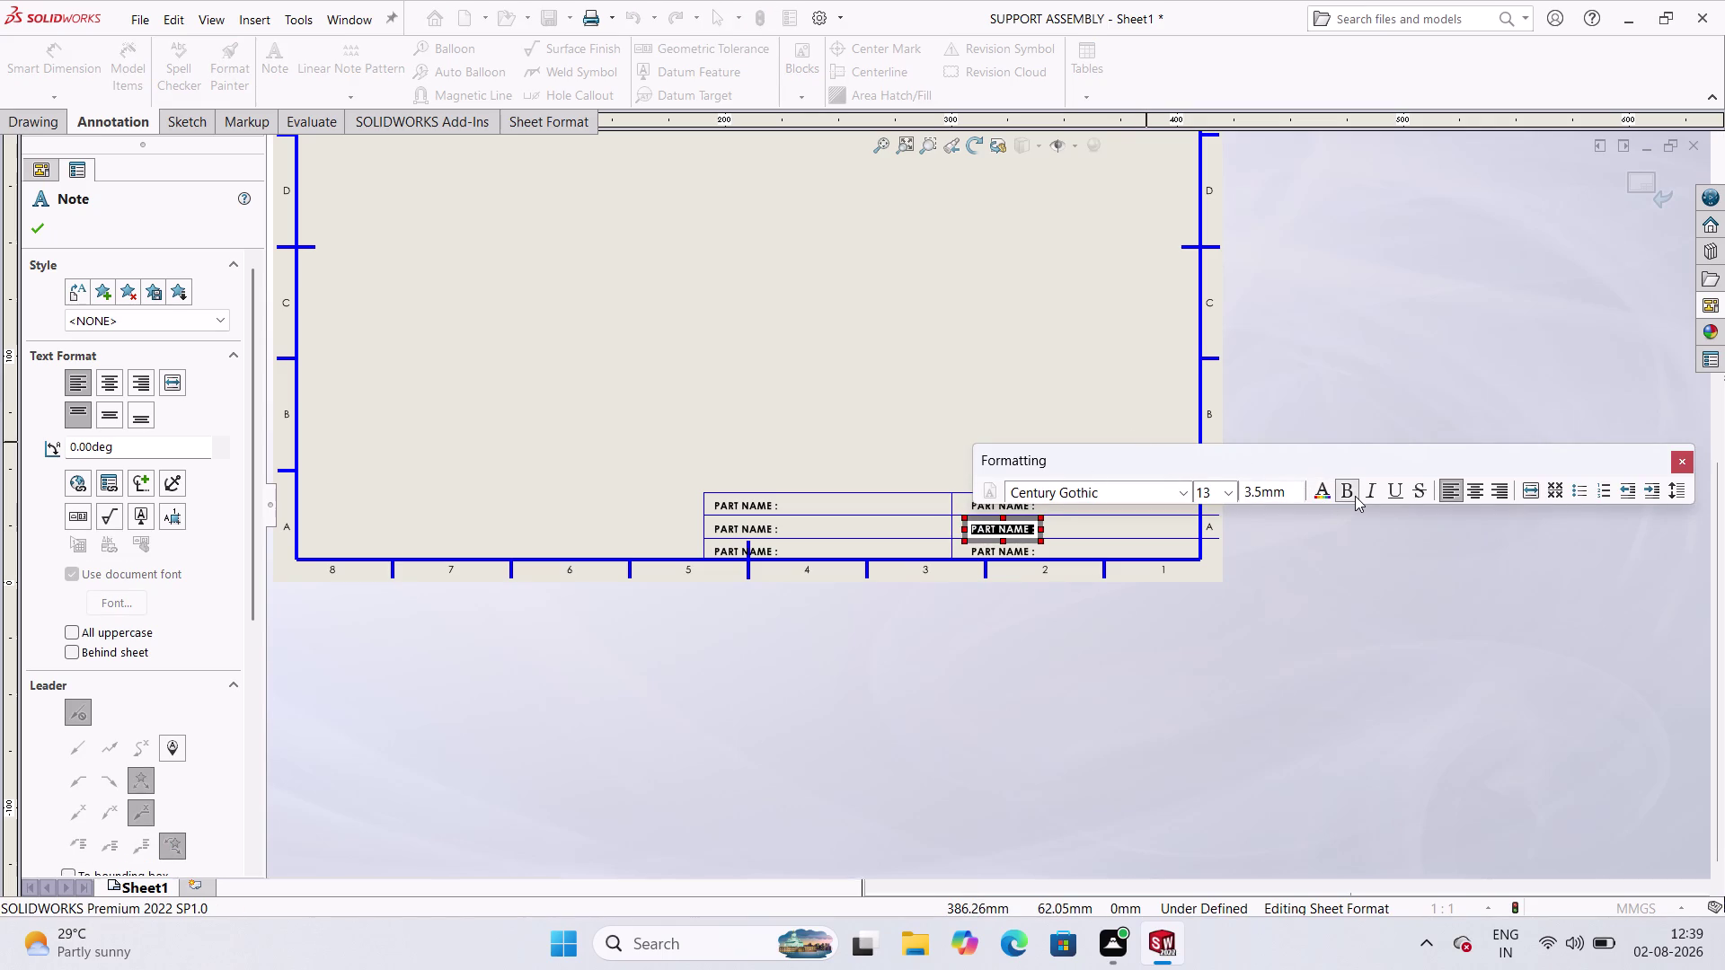
click(1143, 610)
click(848, 669)
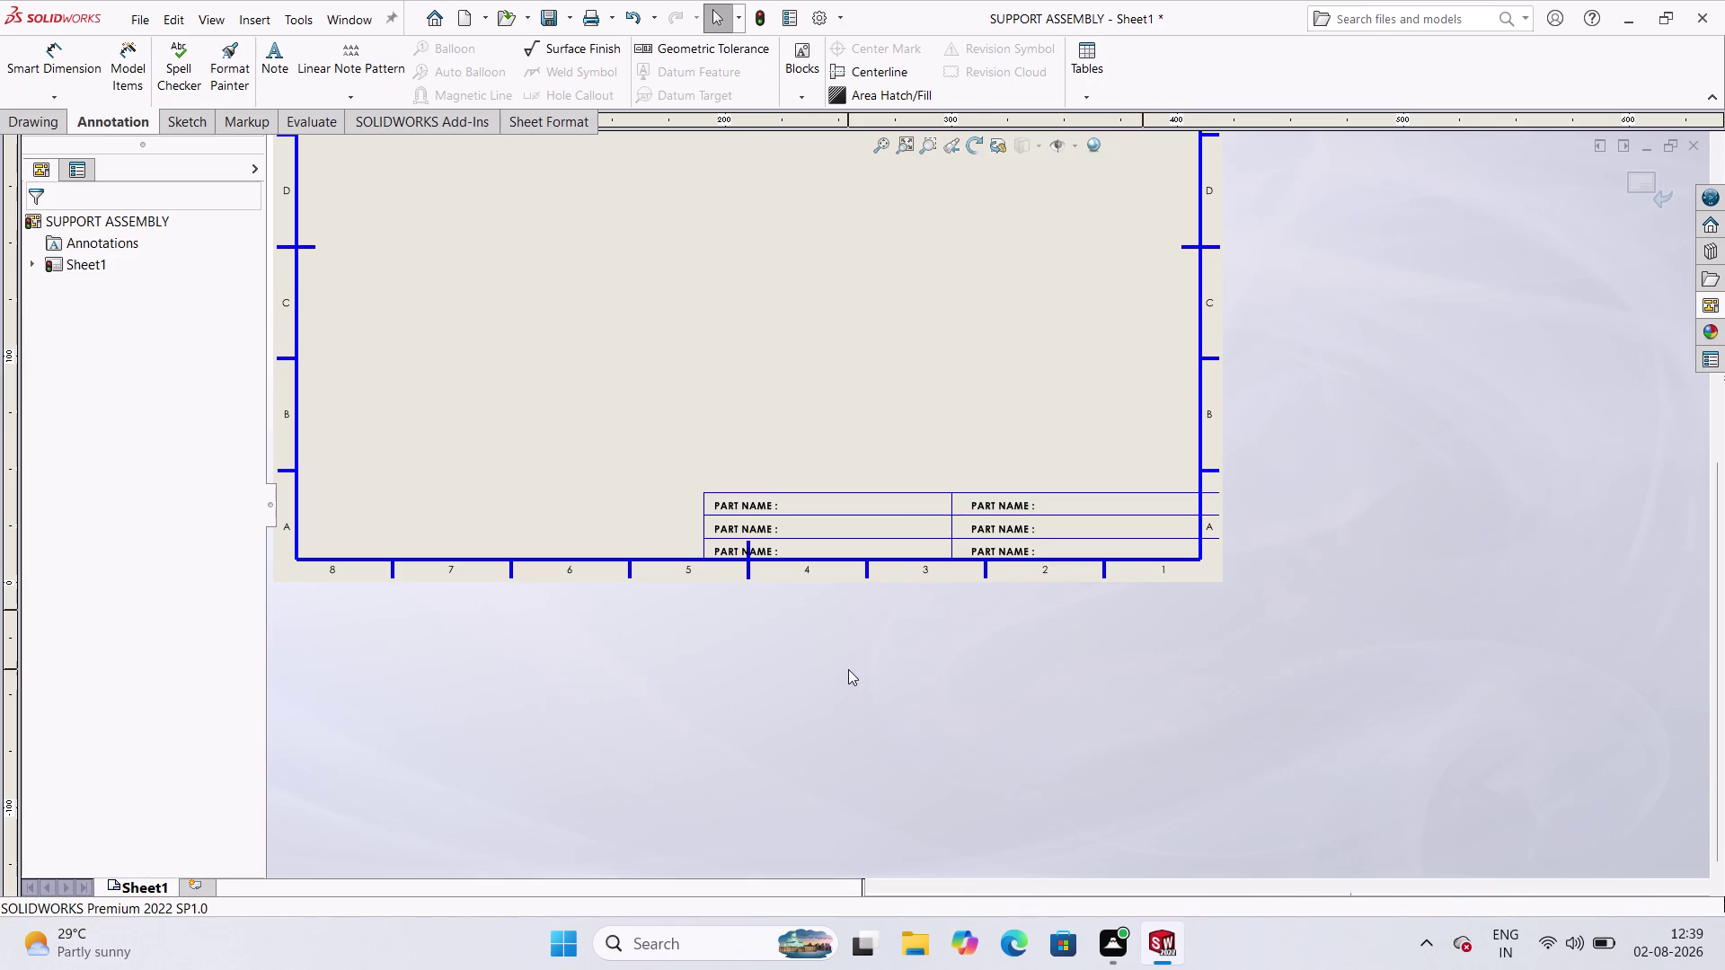
Delete the word NAME from the middle-left label.
scroll(down, 3)
scroll(up, 3)
scroll(down, 3)
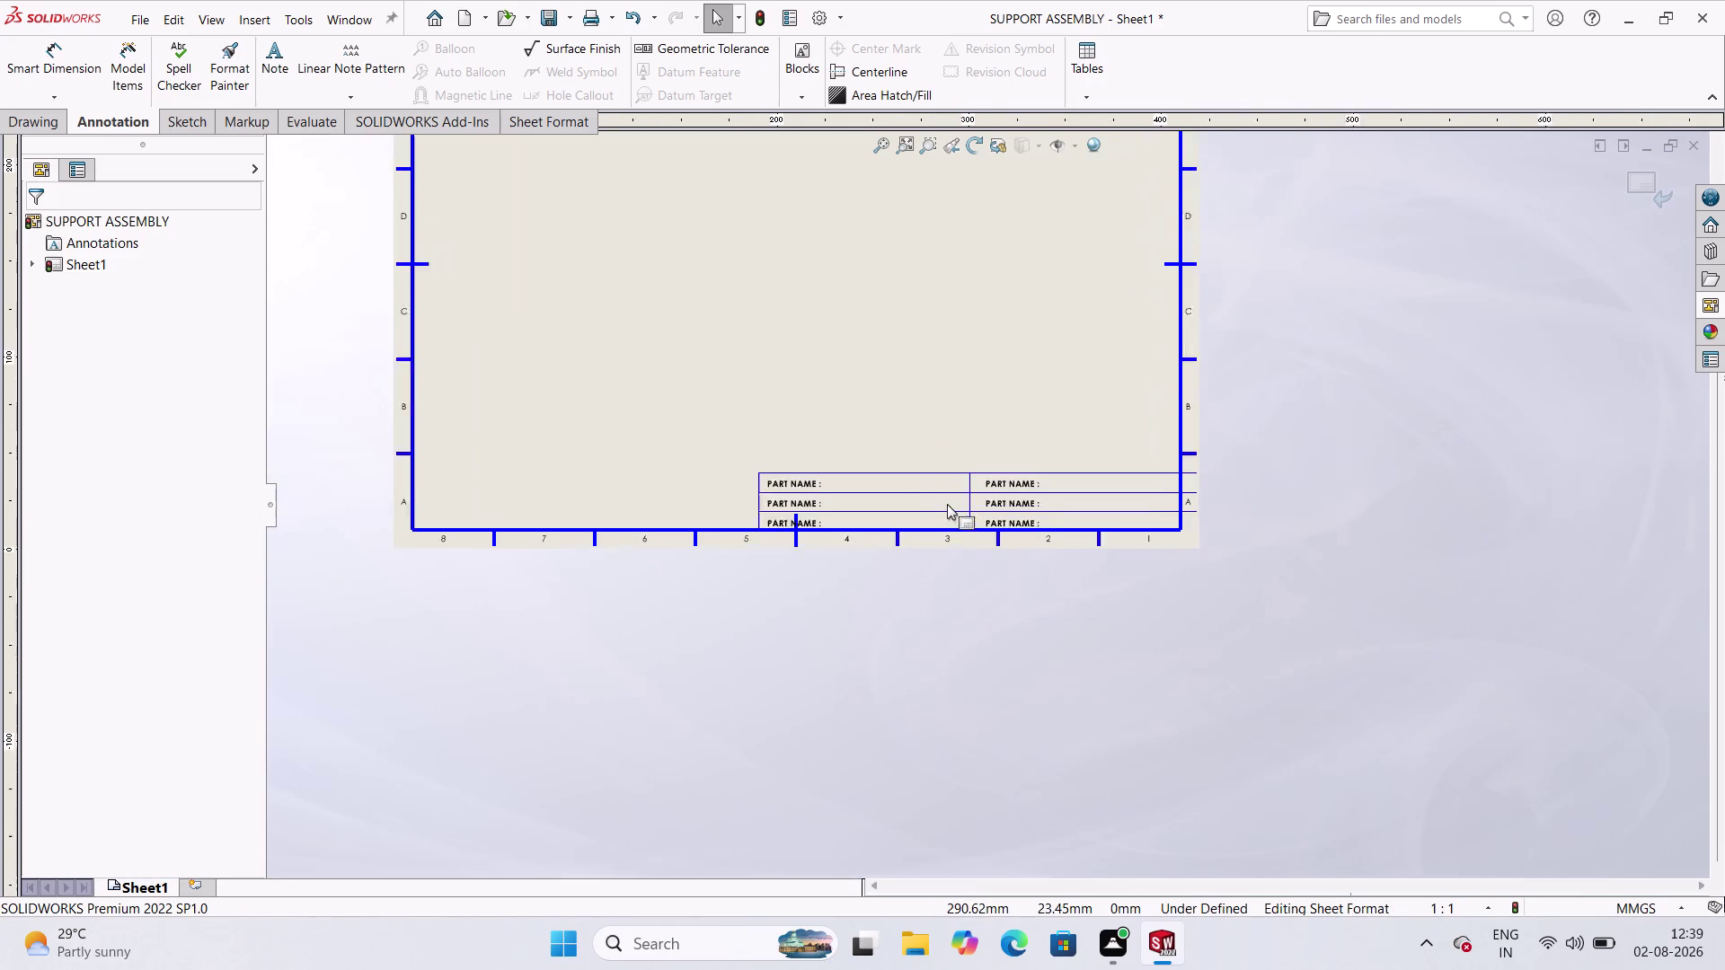
scroll(down, 3)
scroll(down, 3)
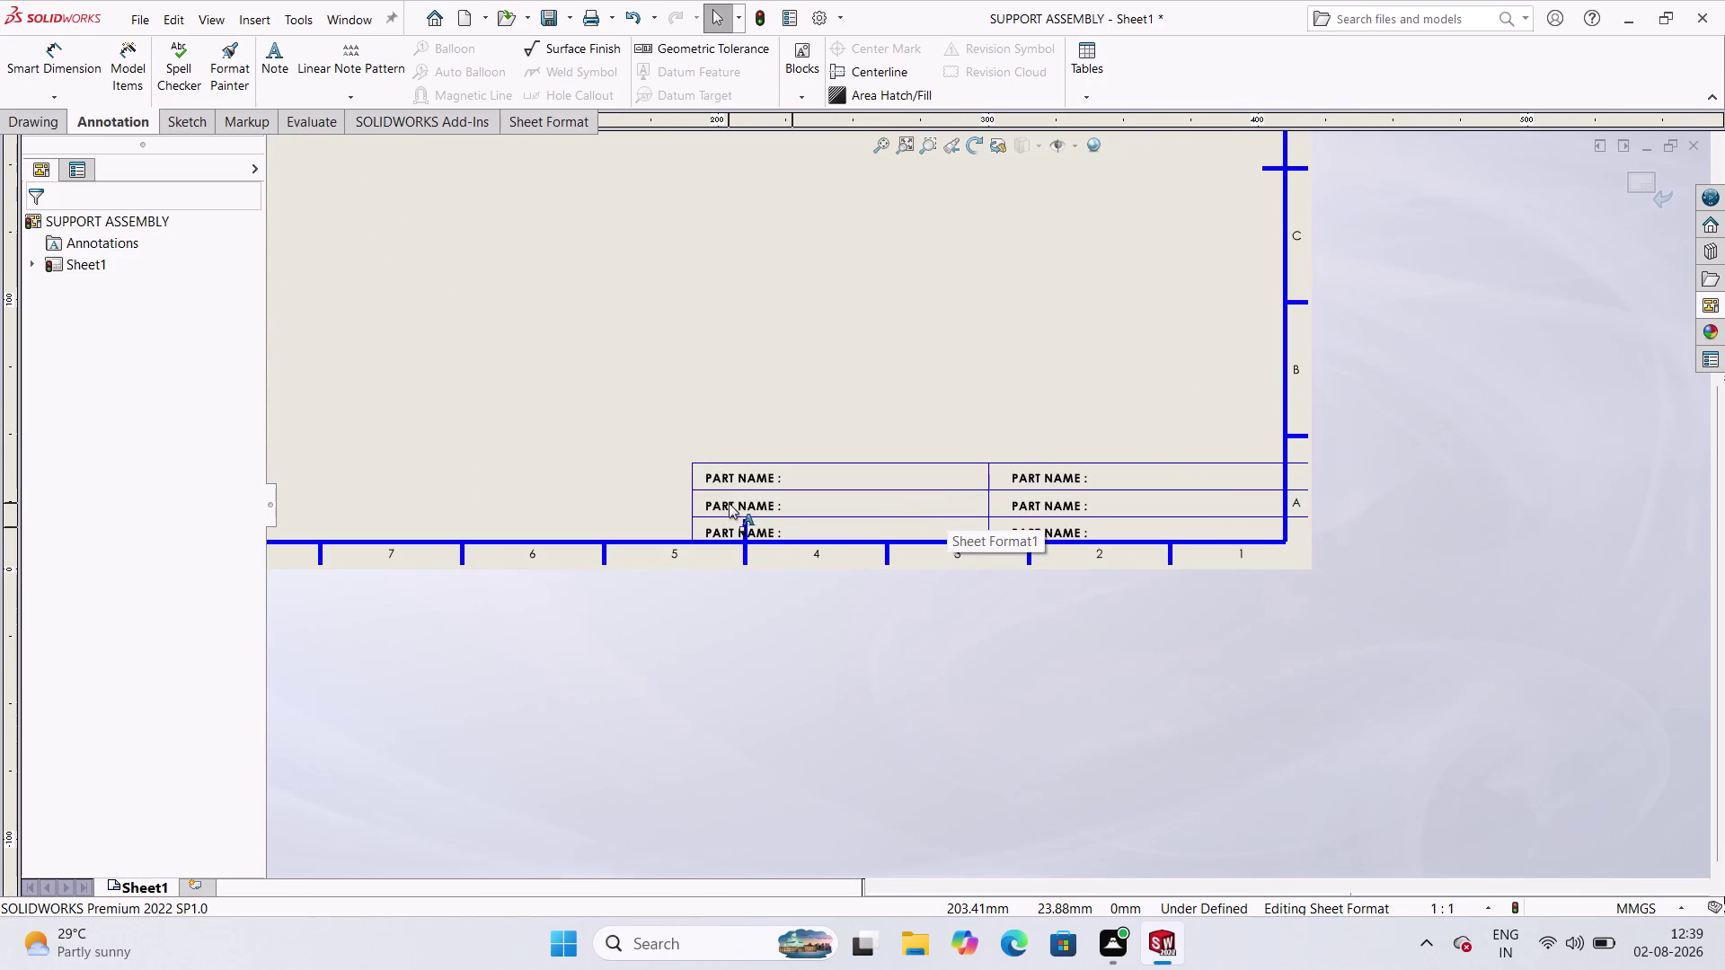
double_click(729, 503)
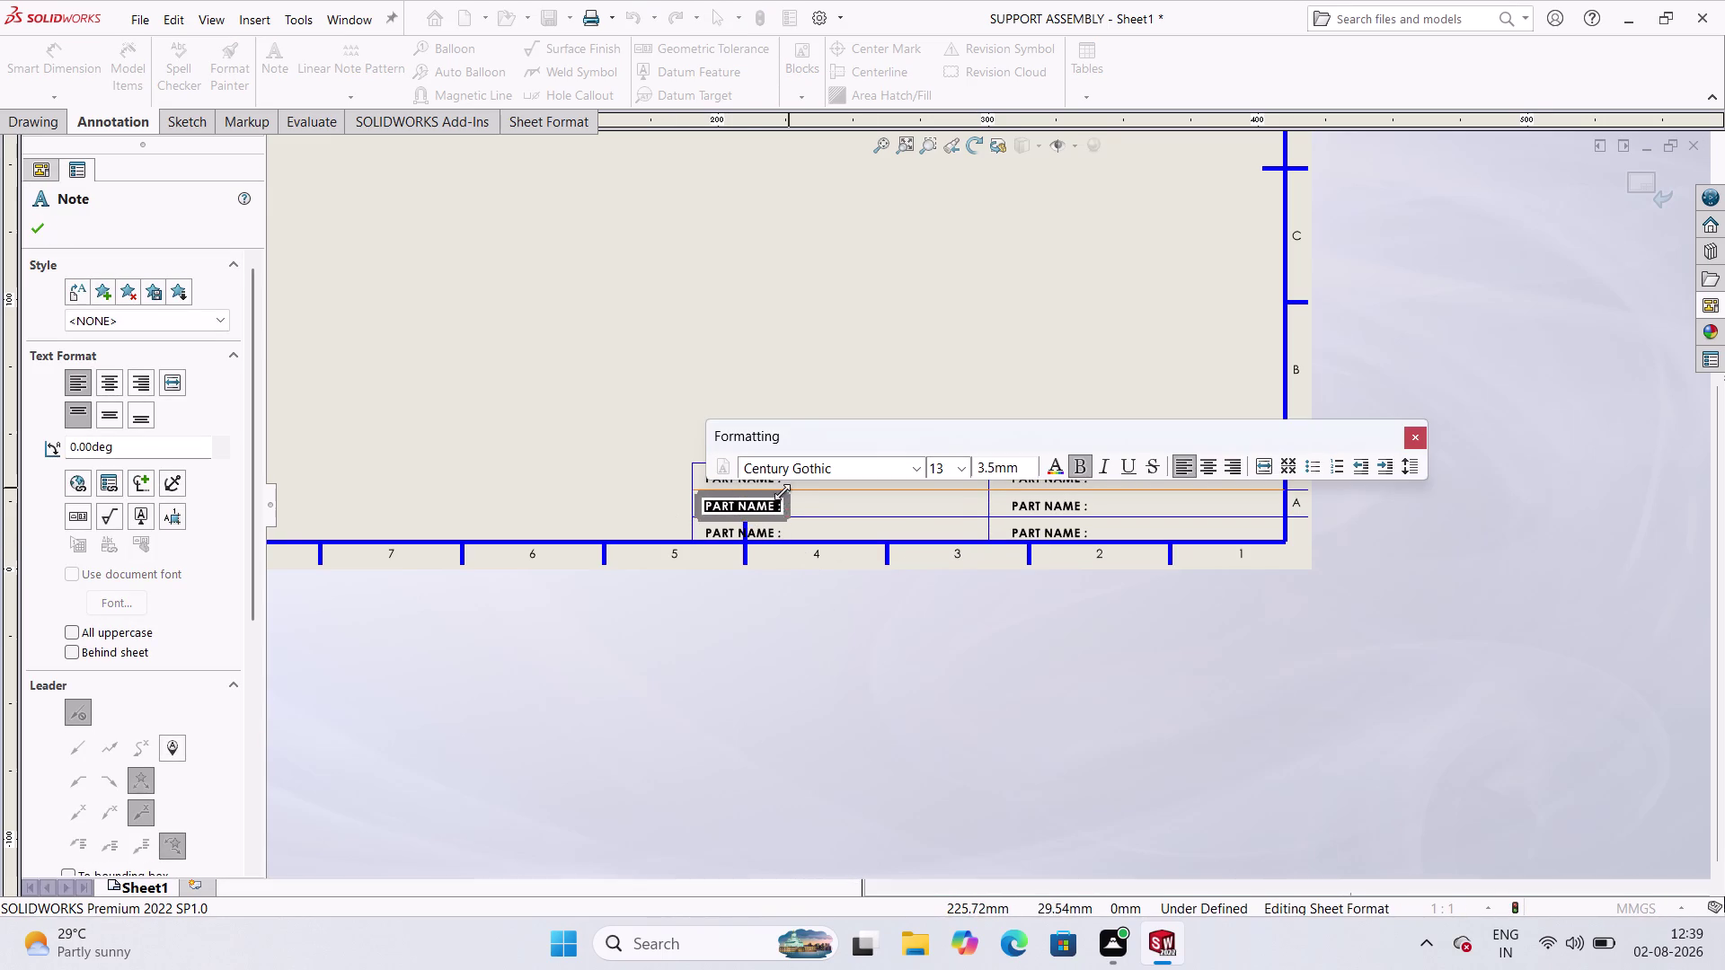
click(767, 502)
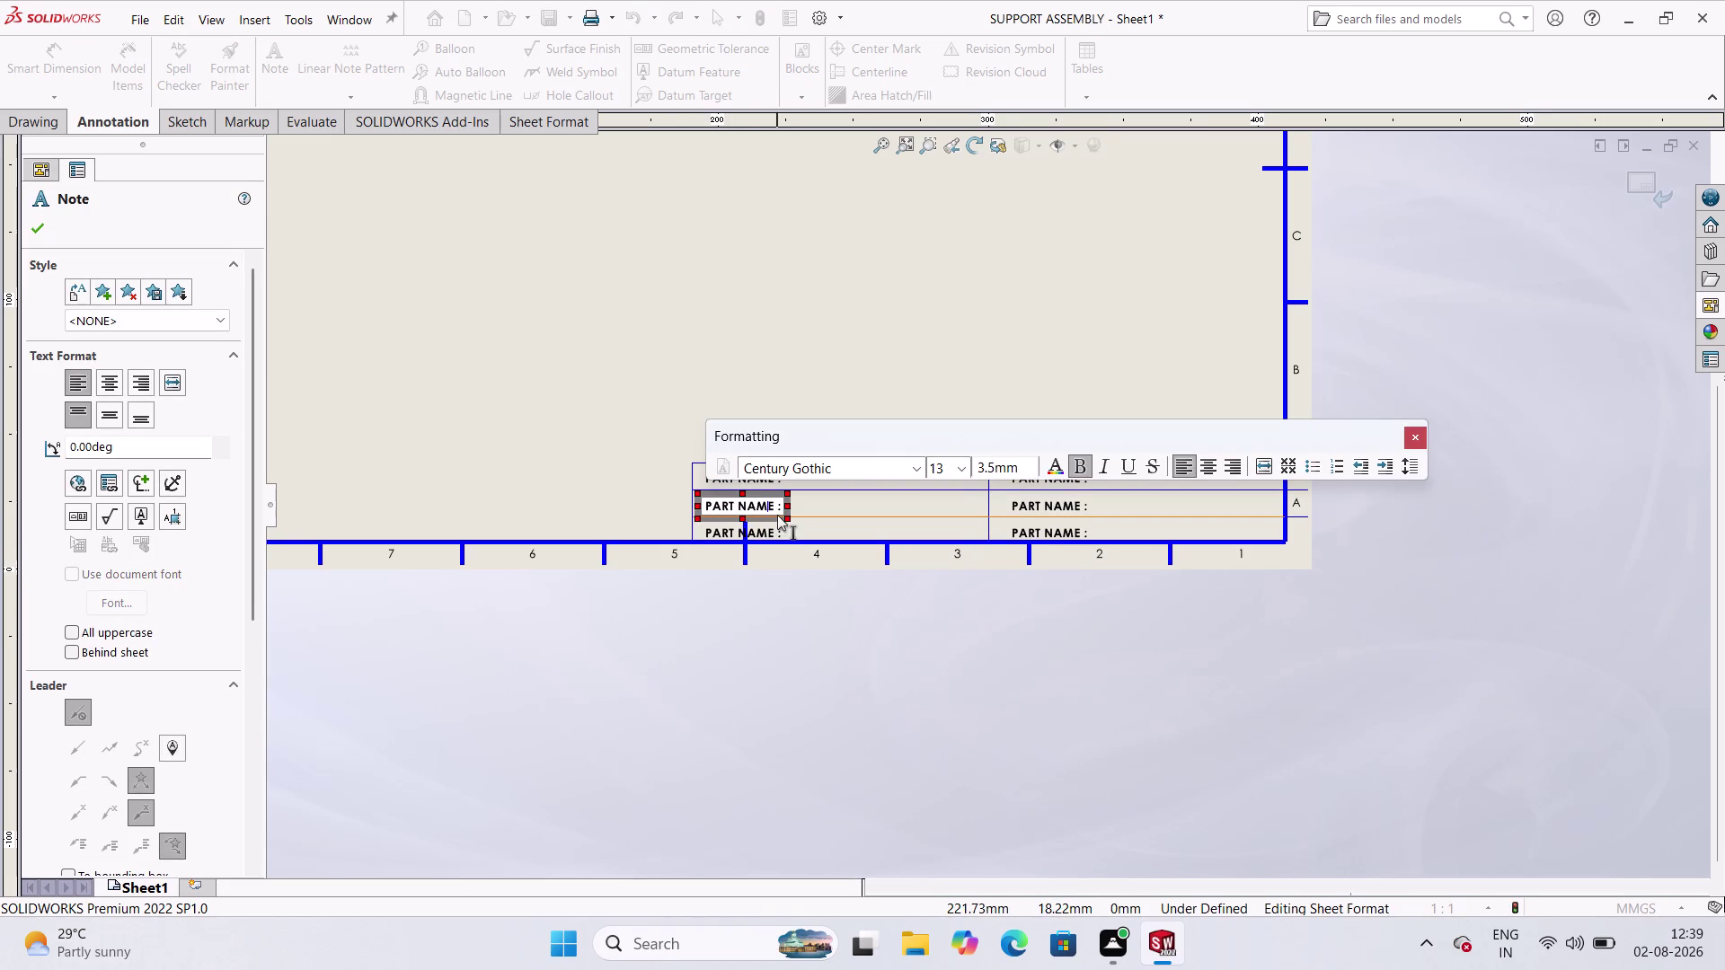
click(777, 504)
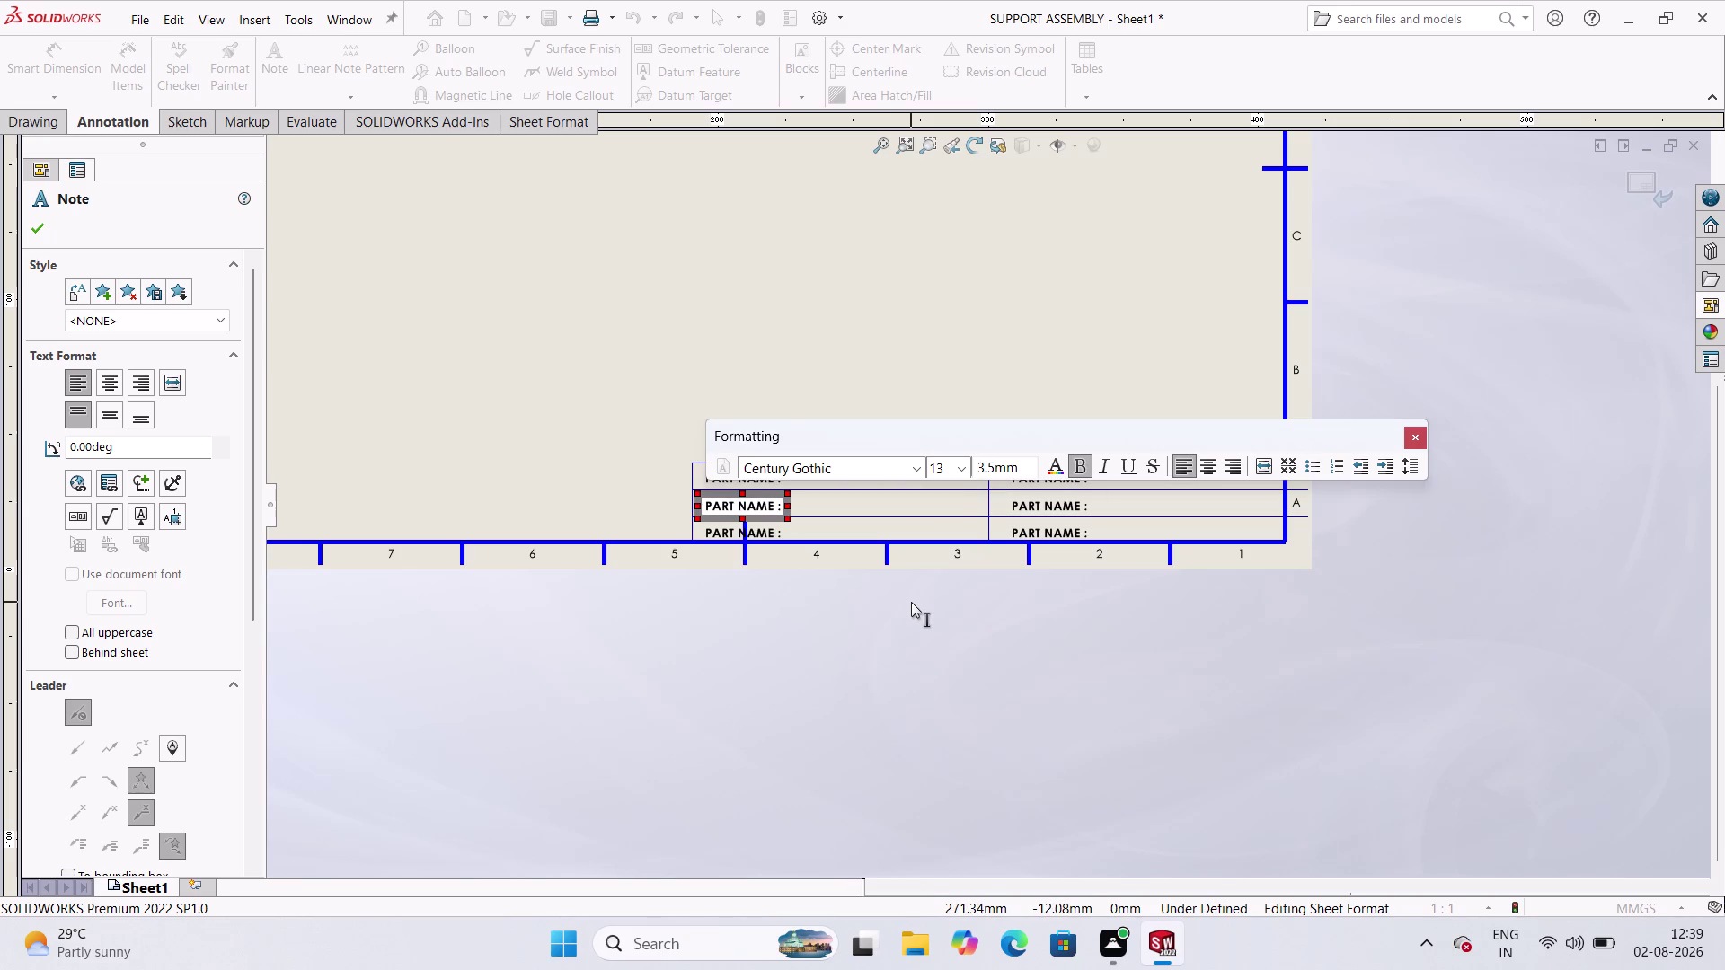
key(Left)
key(BackSpace)
key(BackSpace)
key(BackSpace)
key(BackSpace)
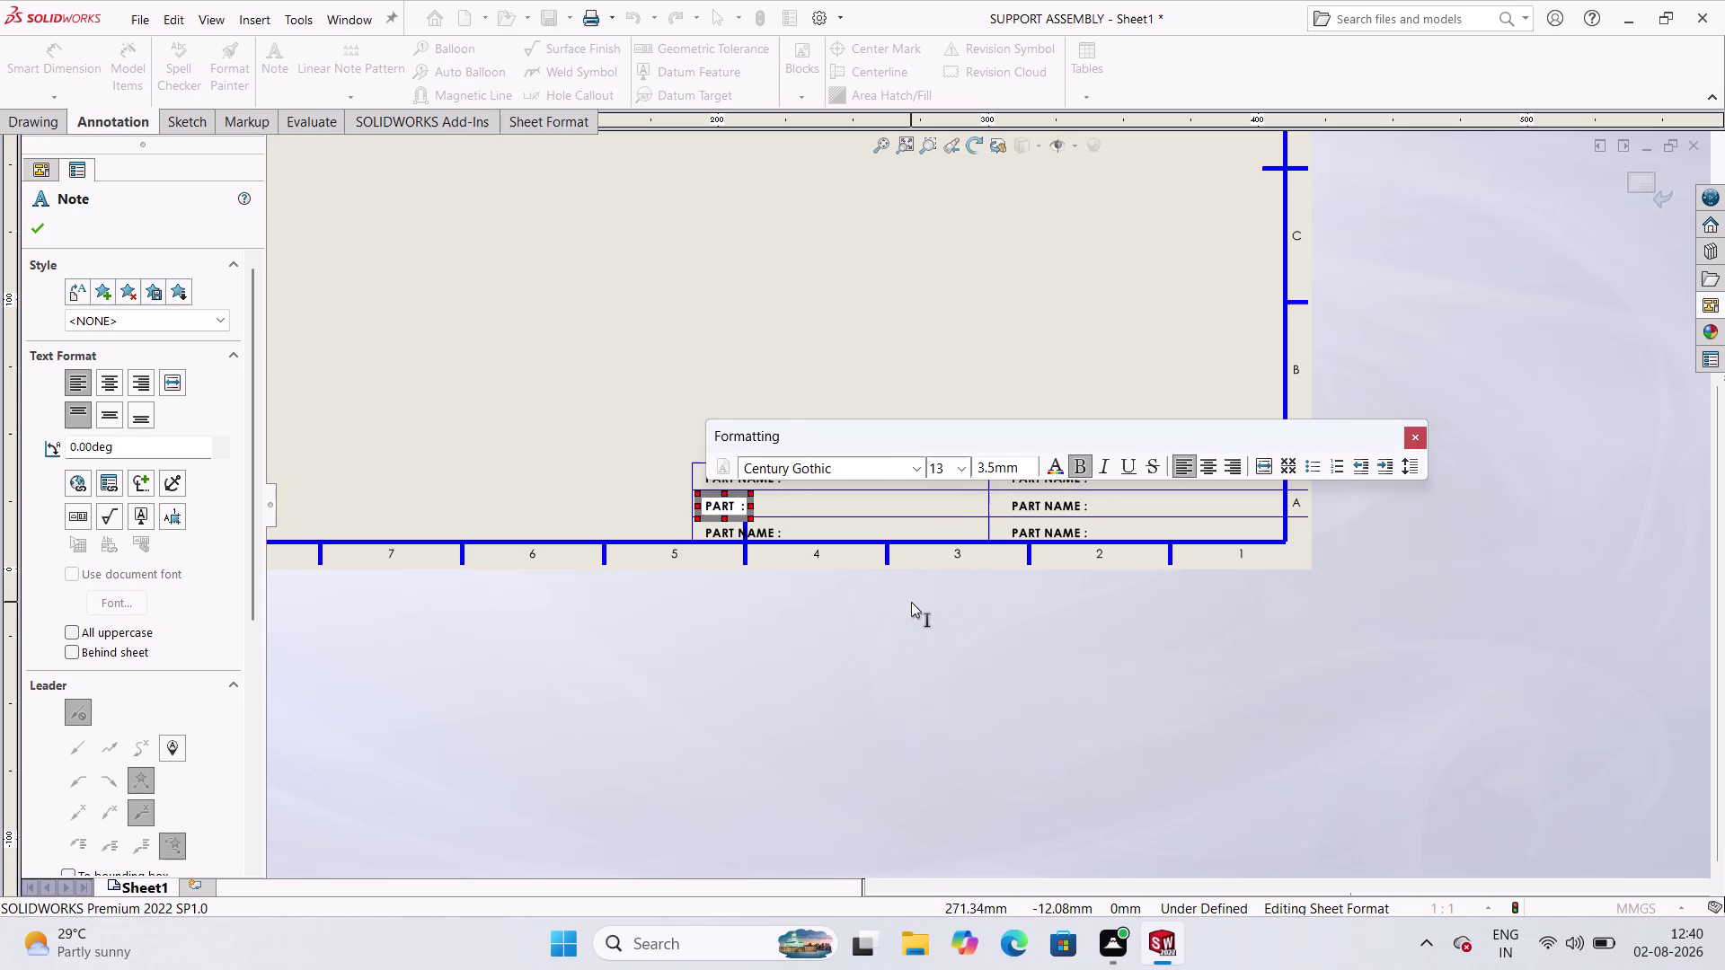
Make the label read 'PART NO. :' with four spaces before the colon.
text(NO)
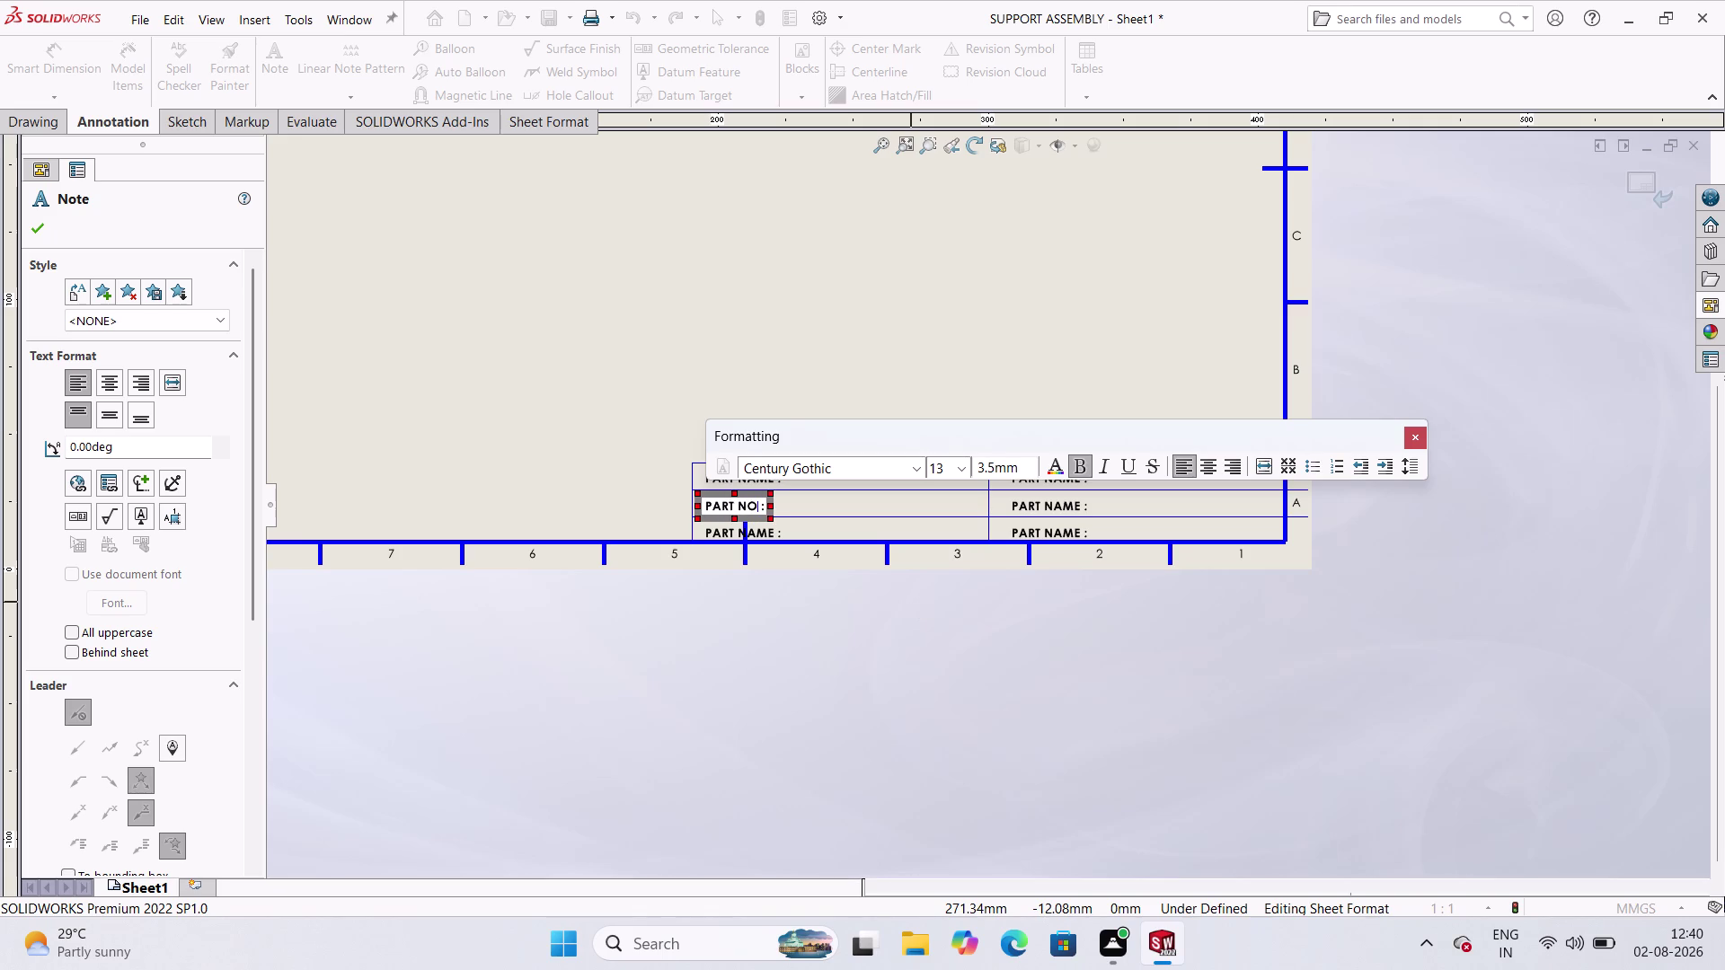
text(.)
key(space)
key(space)
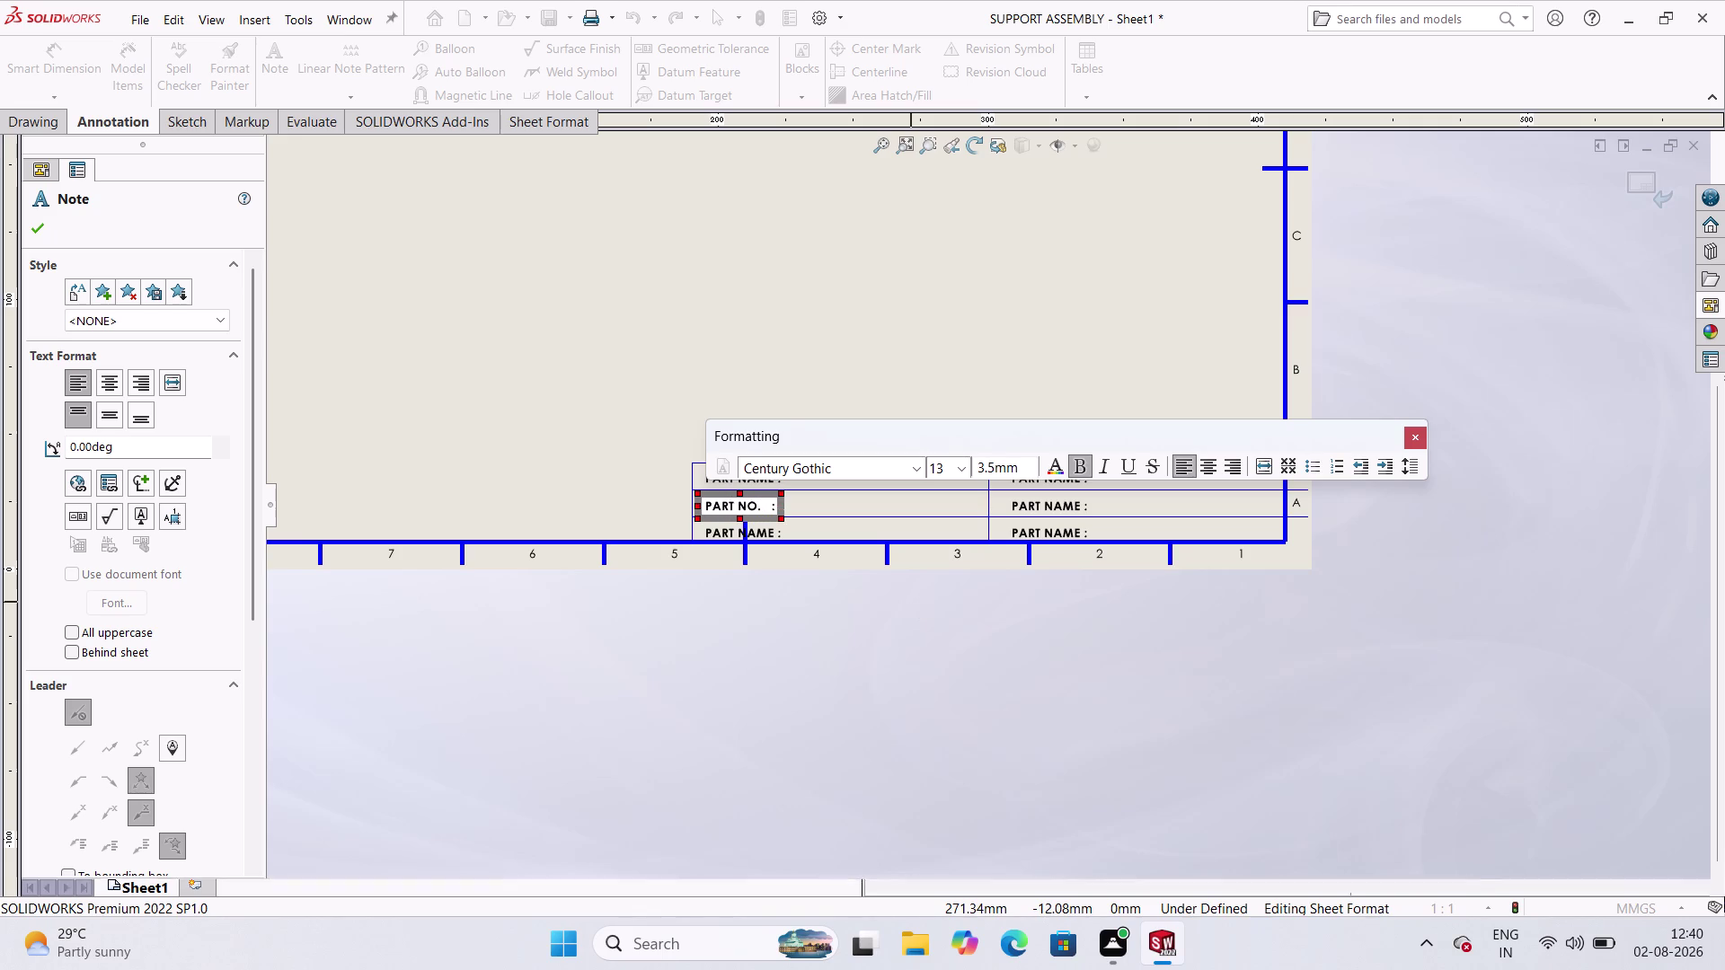
key(space)
key(space)
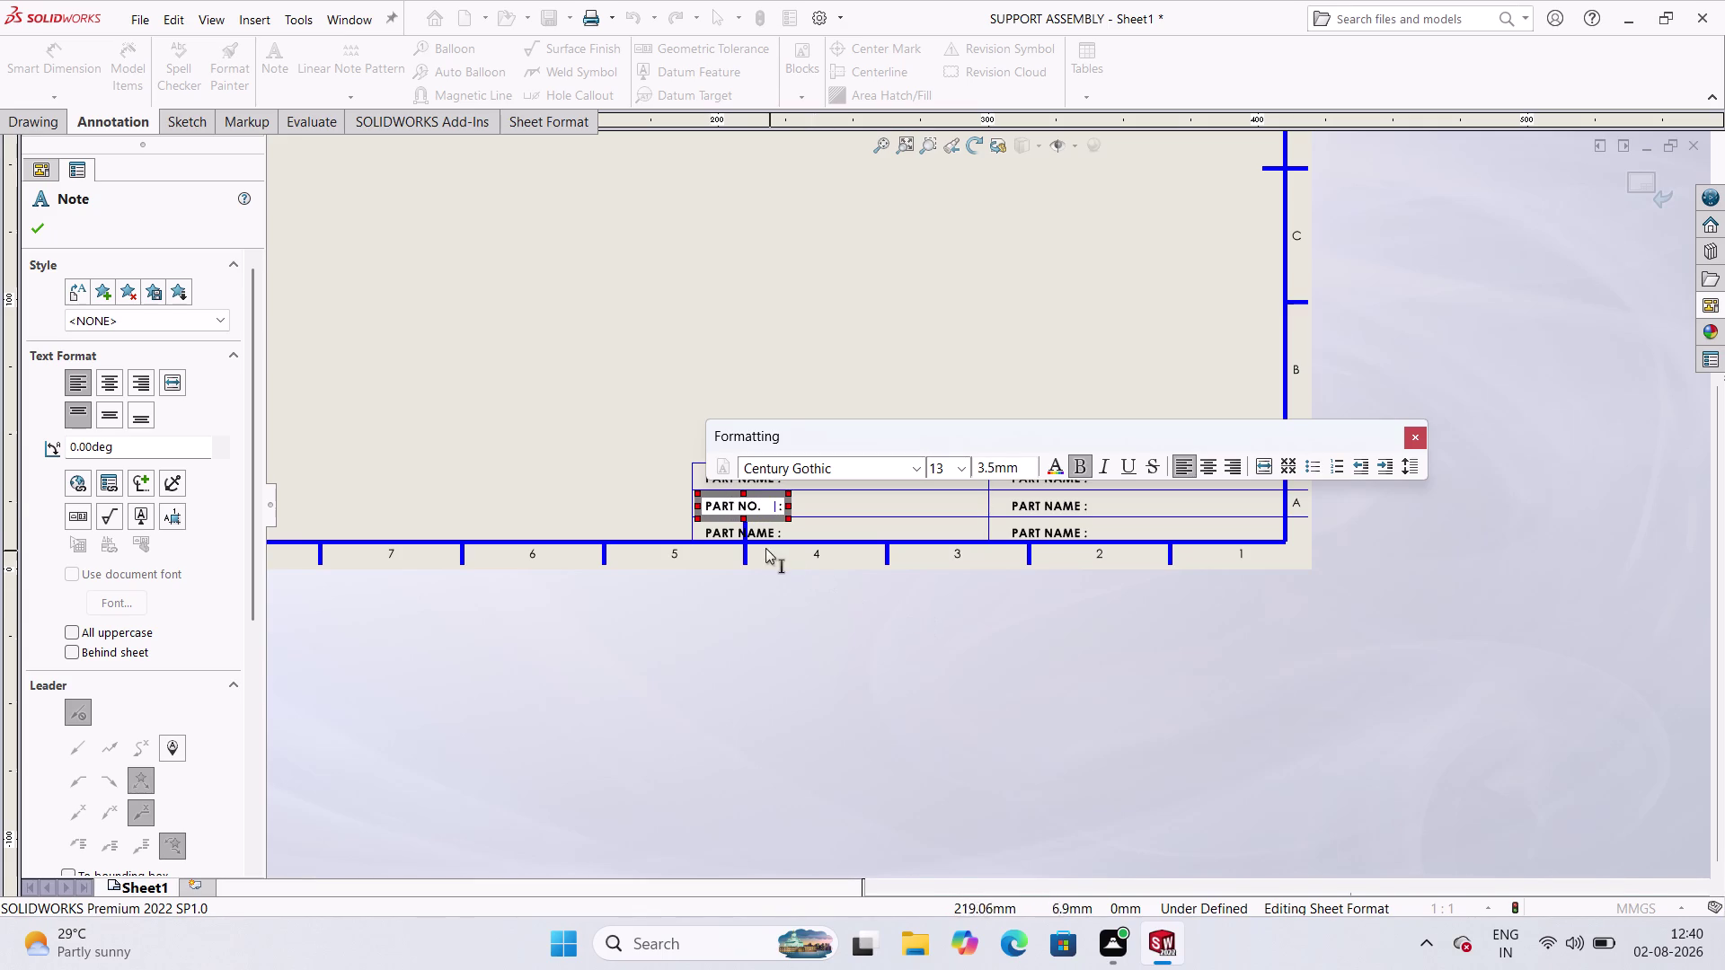
triple_click(753, 528)
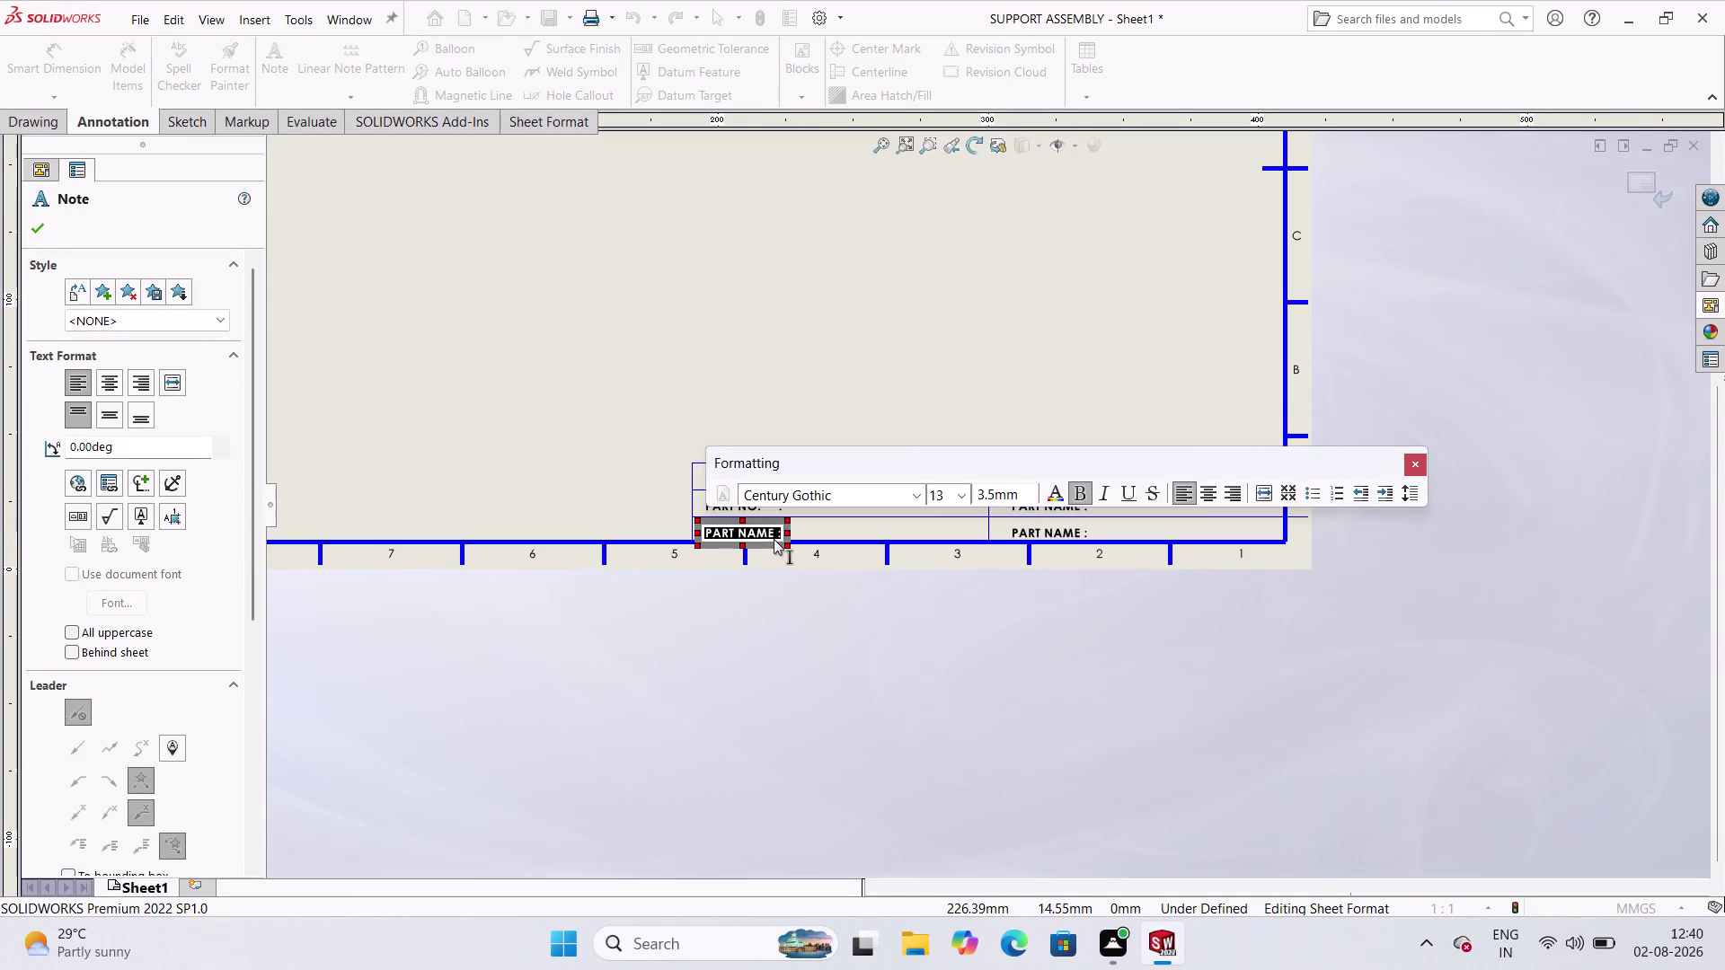
Delete 'PART NAME' from the bottom-left label, leaving only the colon.
click(774, 537)
key(BackSpace)
key(BackSpace)
key(BackSpace)
key(BackSpace)
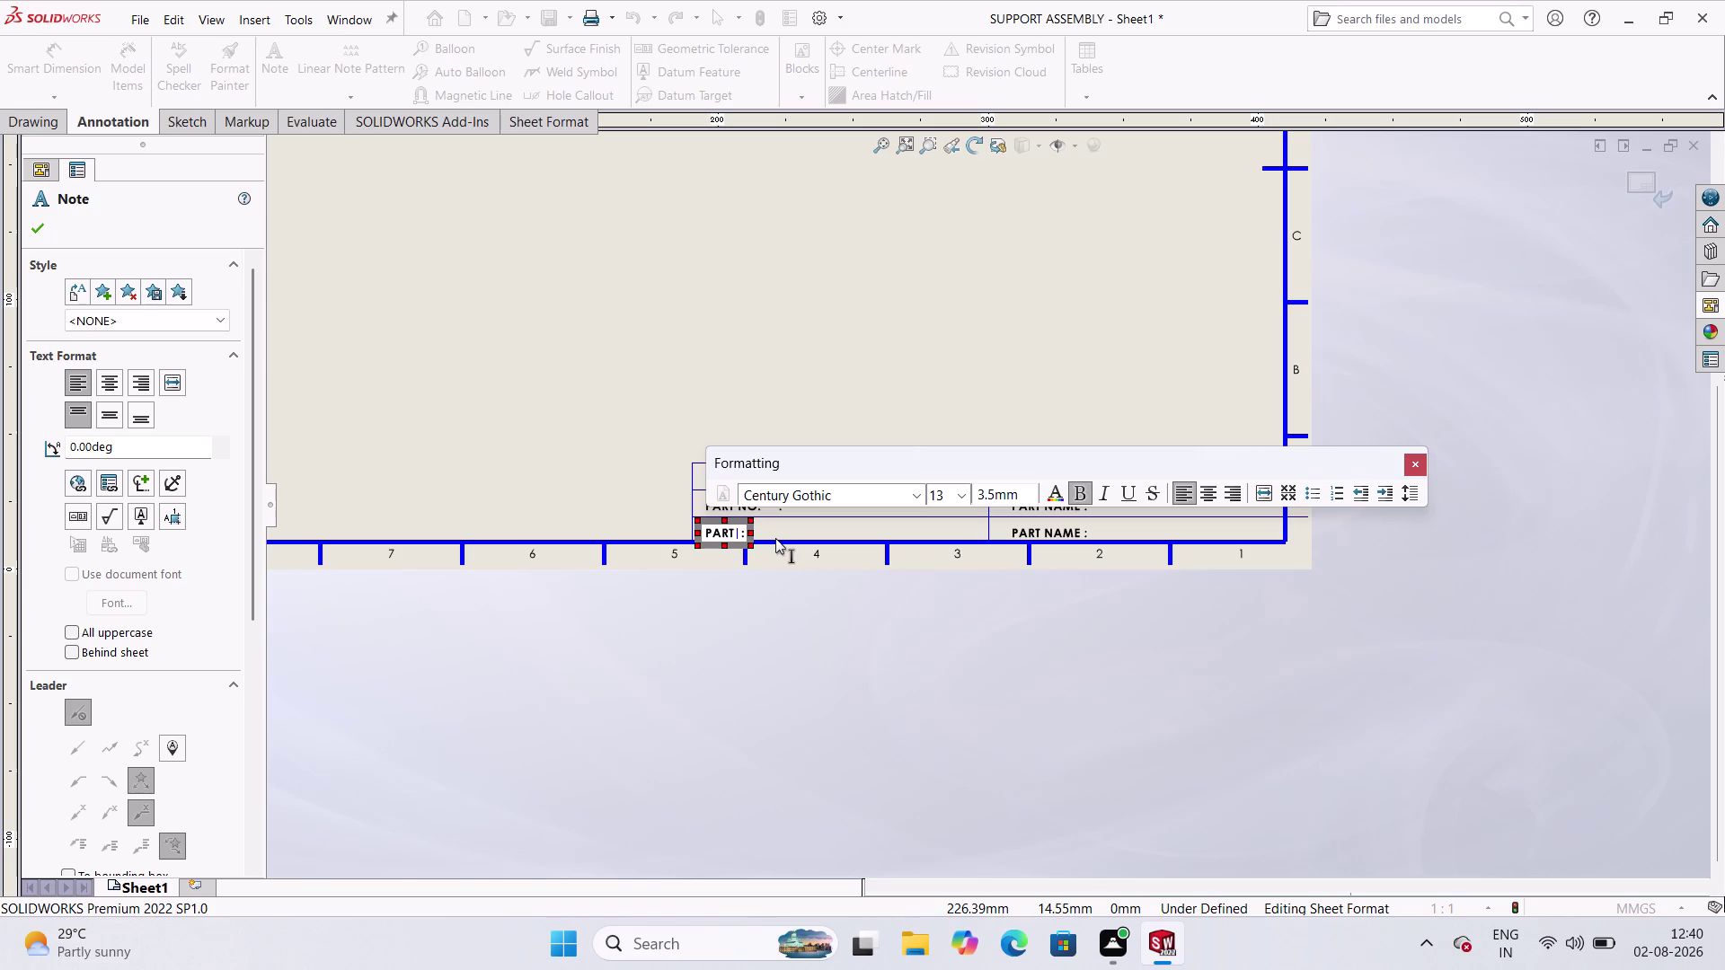
key(BackSpace)
key(BackSpace)
key(BackSpace)
key(BackSpace)
key(BackSpace)
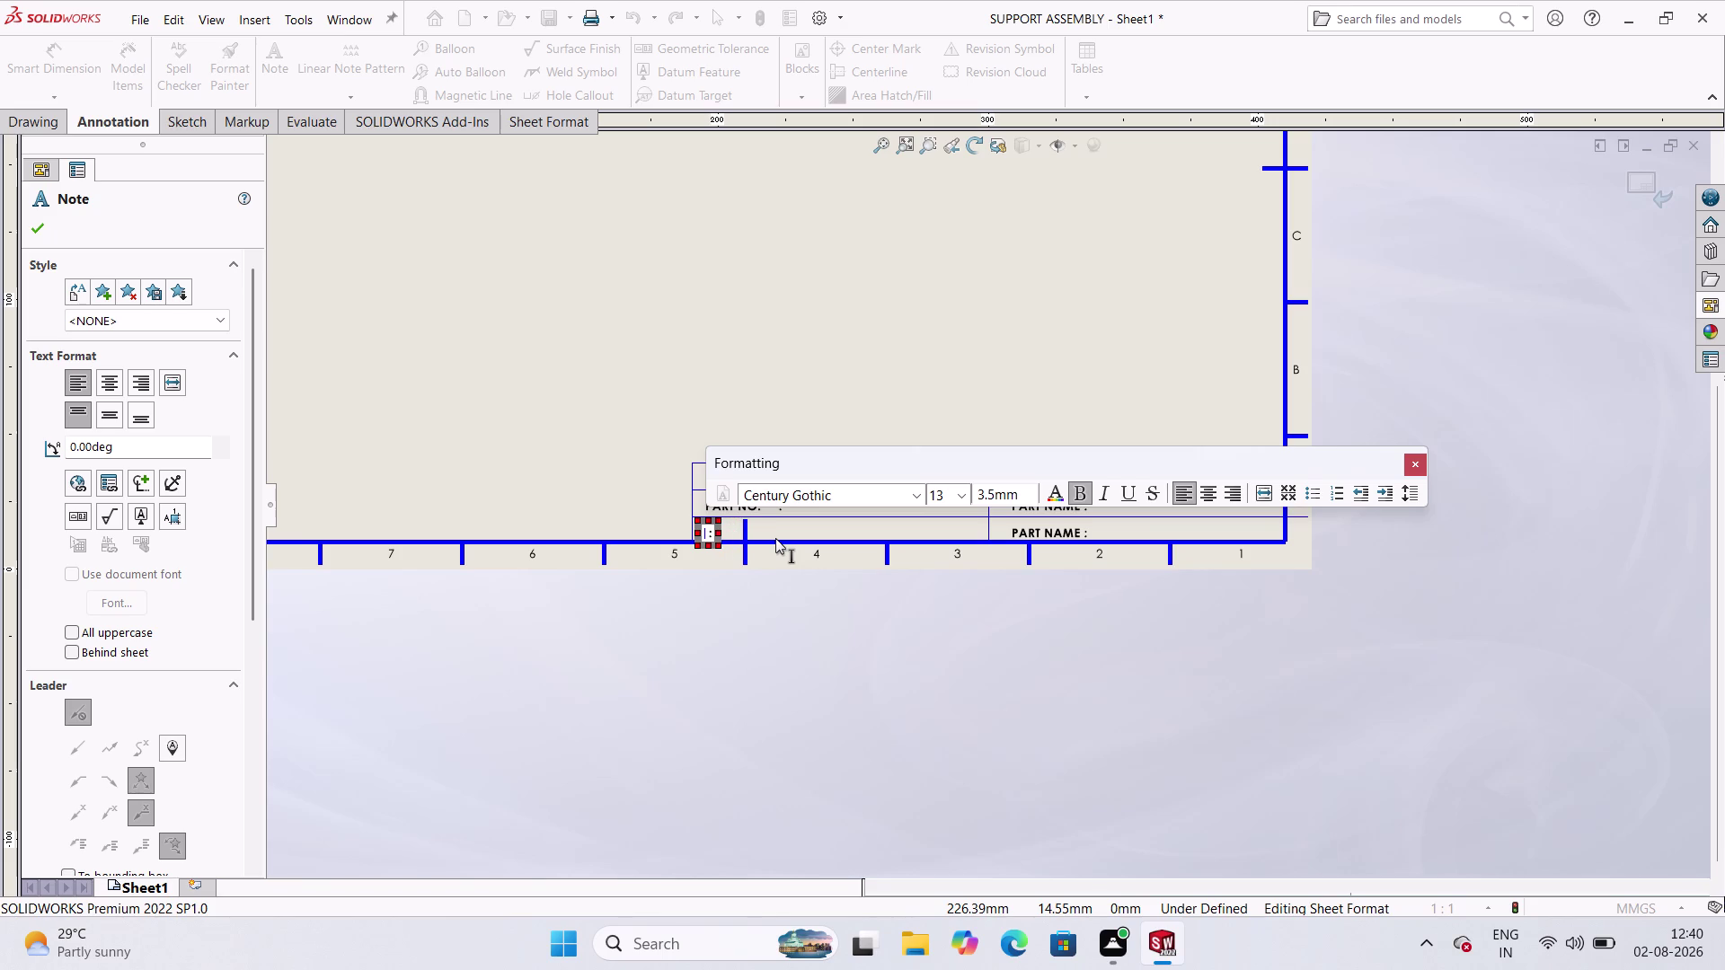
Type 'DATE.' as the label text, correcting a mistyped 'DRAW'.
text(DRA)
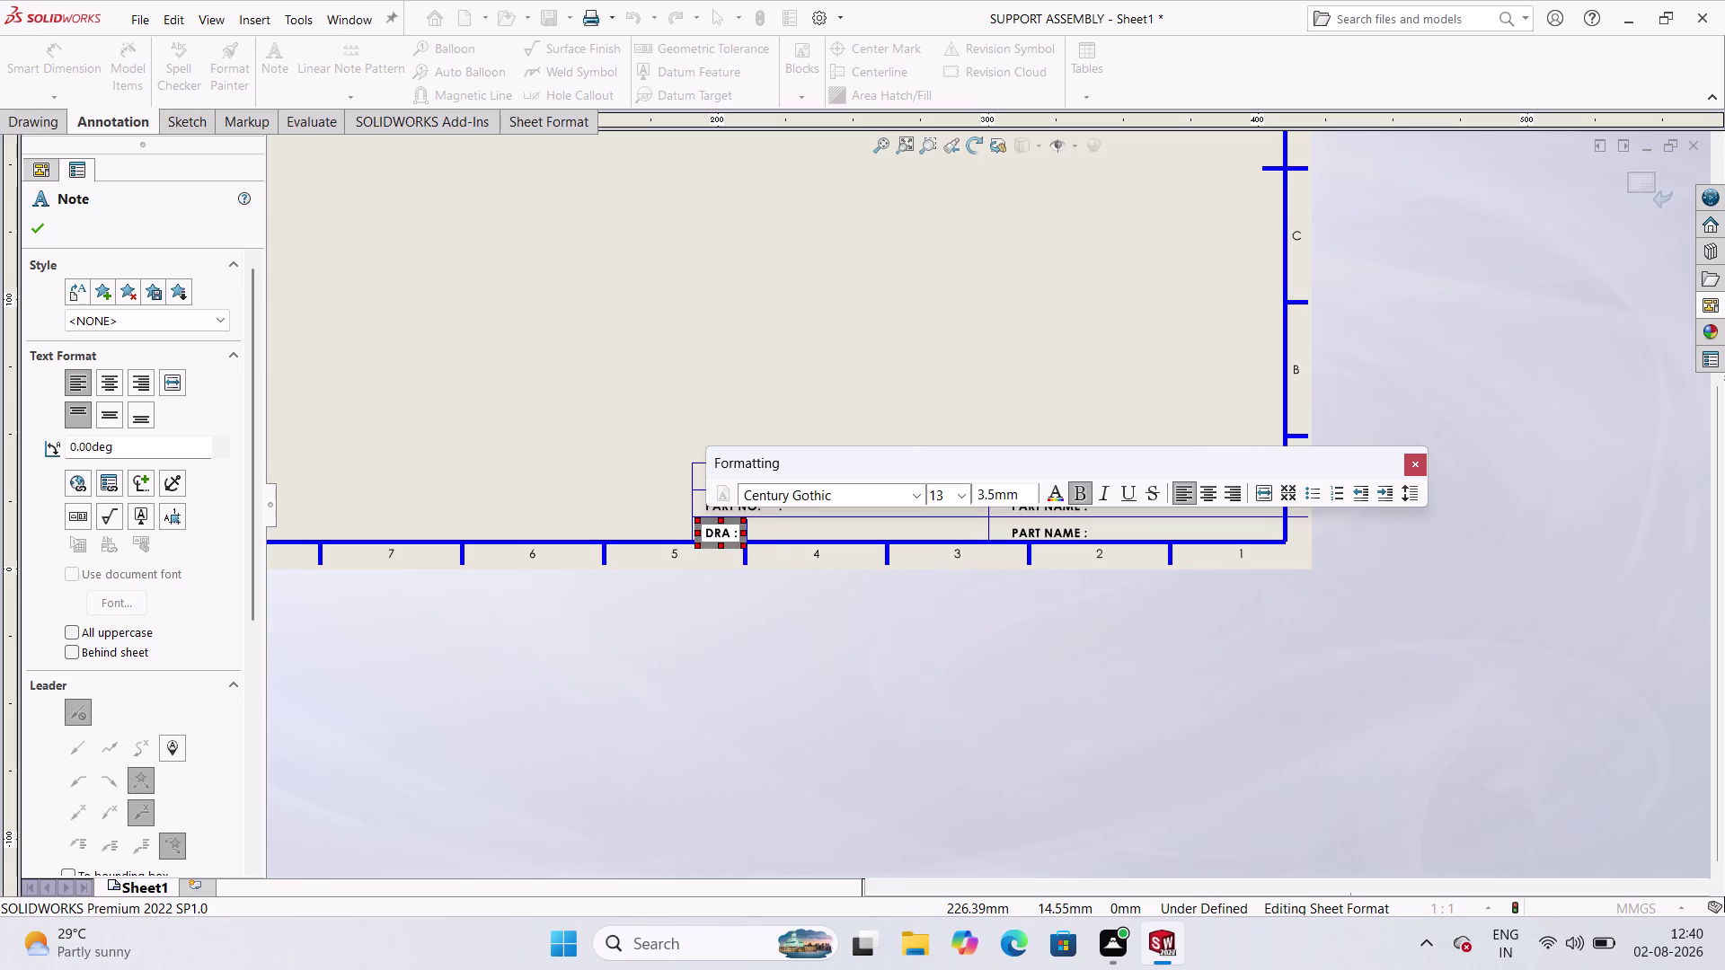
key(w)
key(BackSpace)
key(BackSpace)
key(BackSpace)
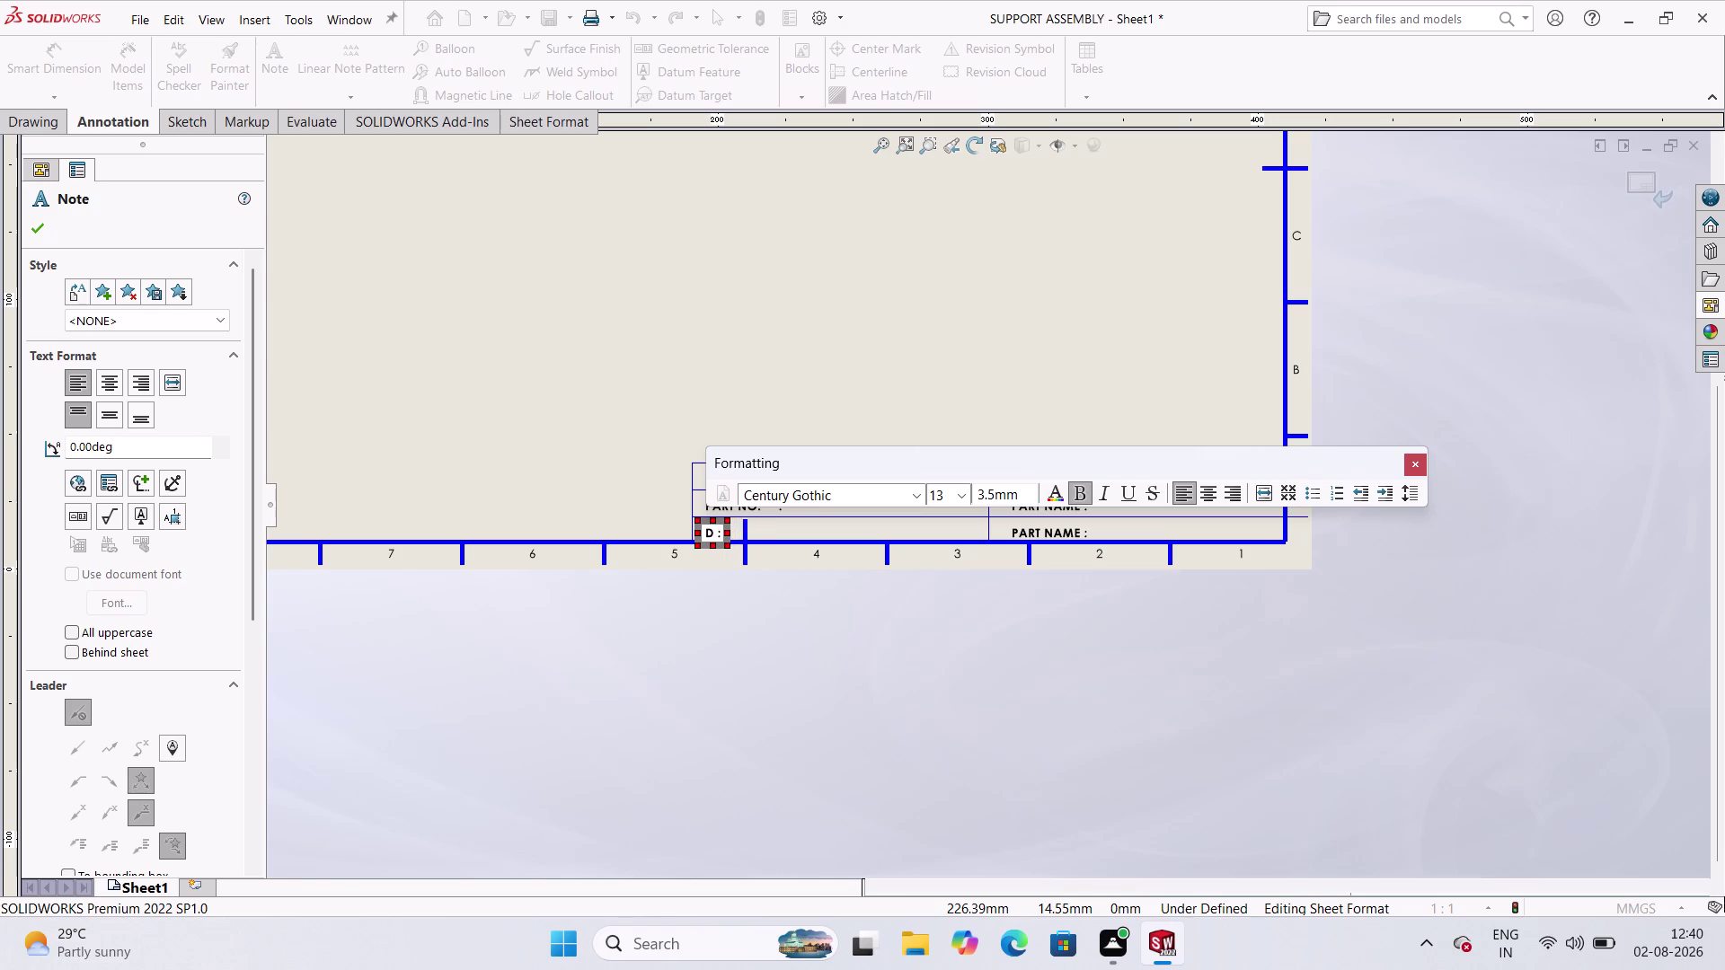